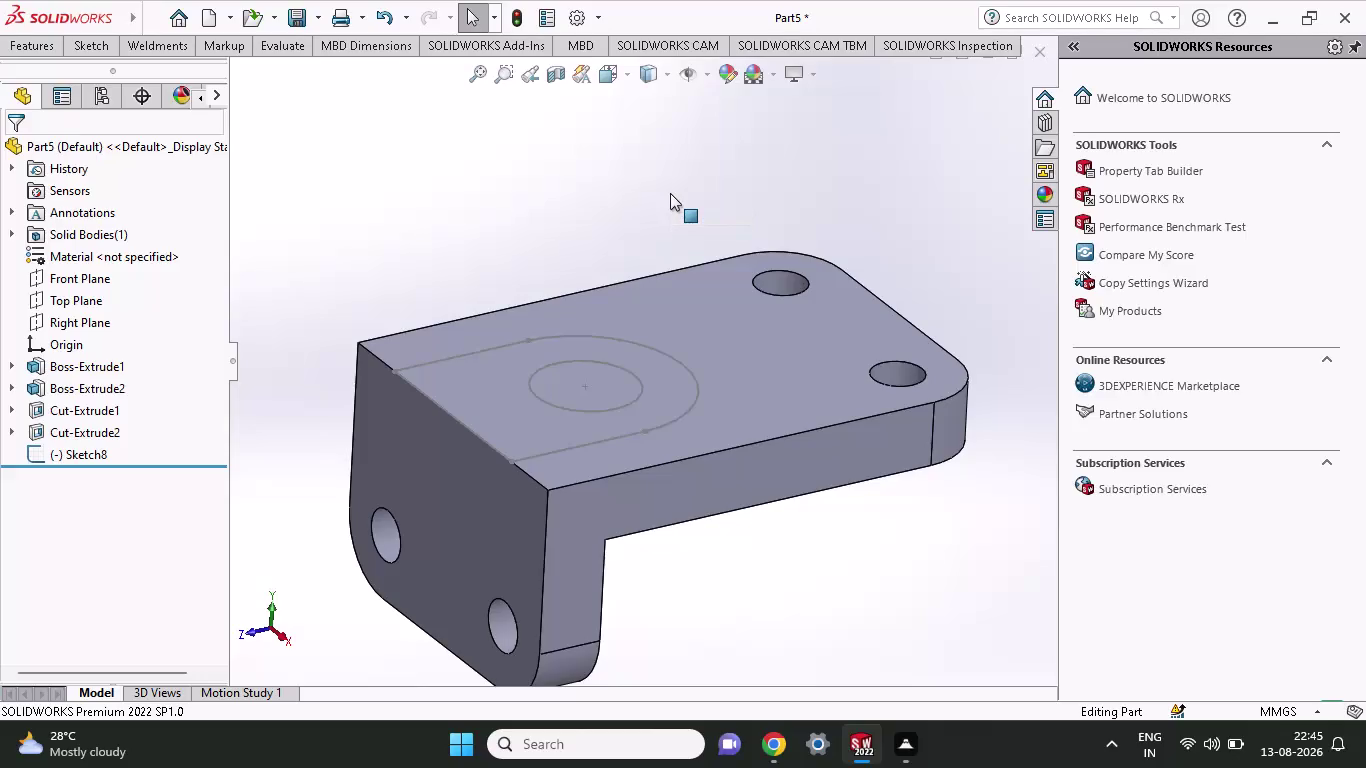
Undo Cut-Extrude3, its 45° dimension, the sloped sketch line and the upright boss extrusion.
key(ctrl+z)
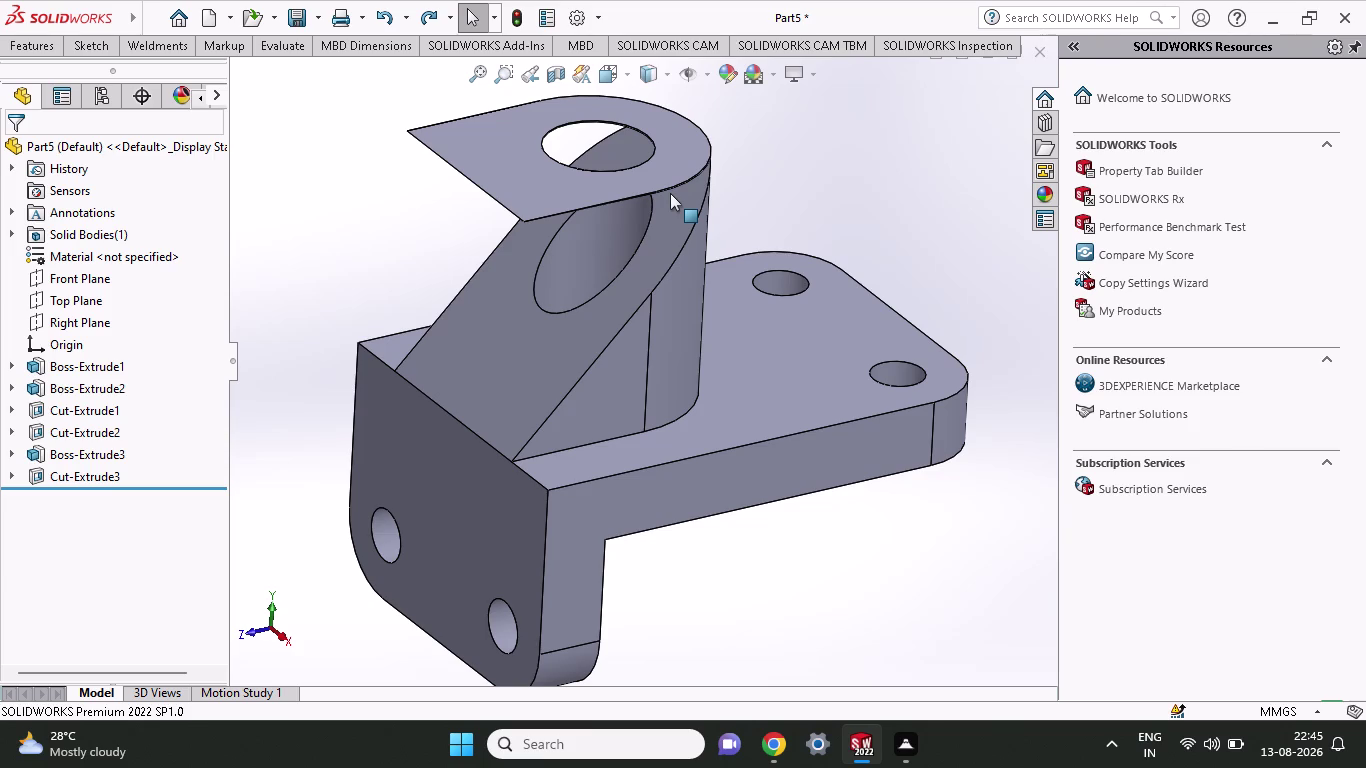
key(ctrl+z)
key(ctrl+z)
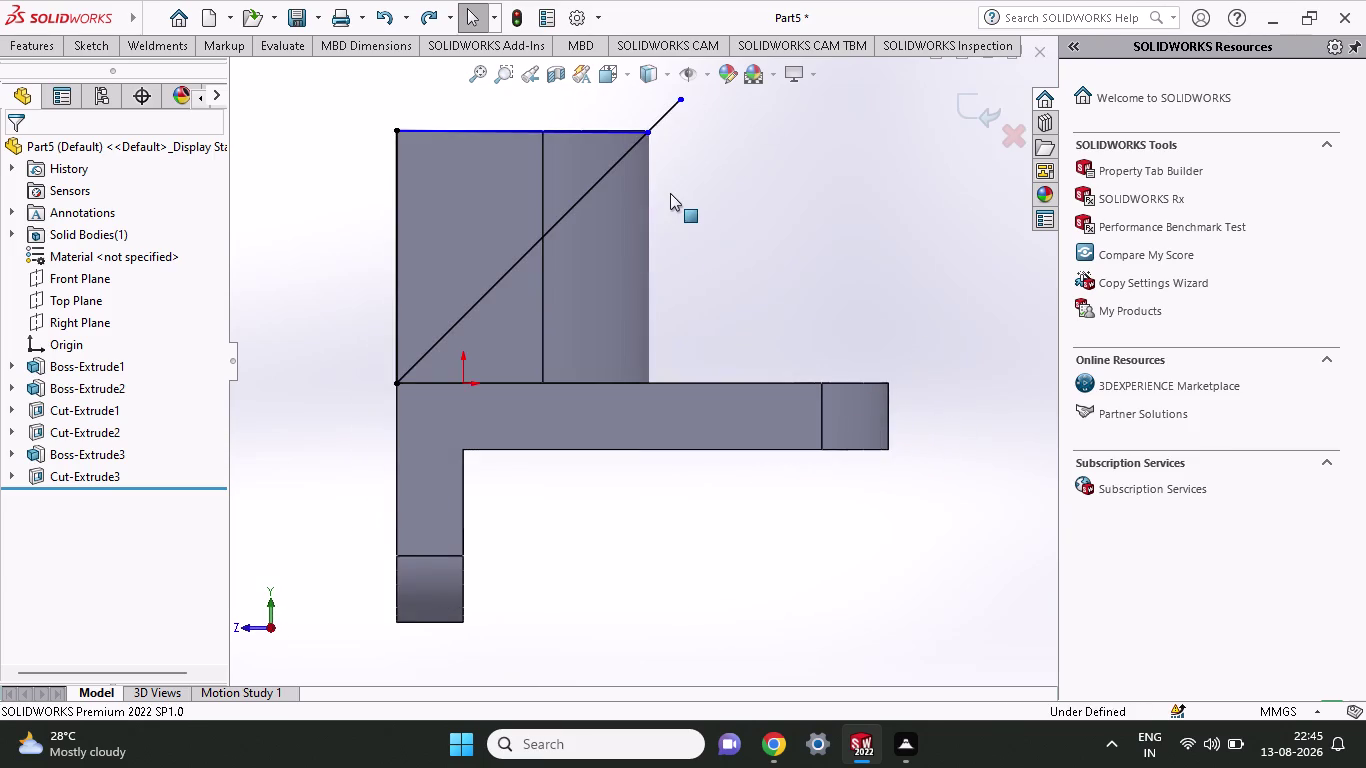
key(ctrl+z)
key(ctrl+z)
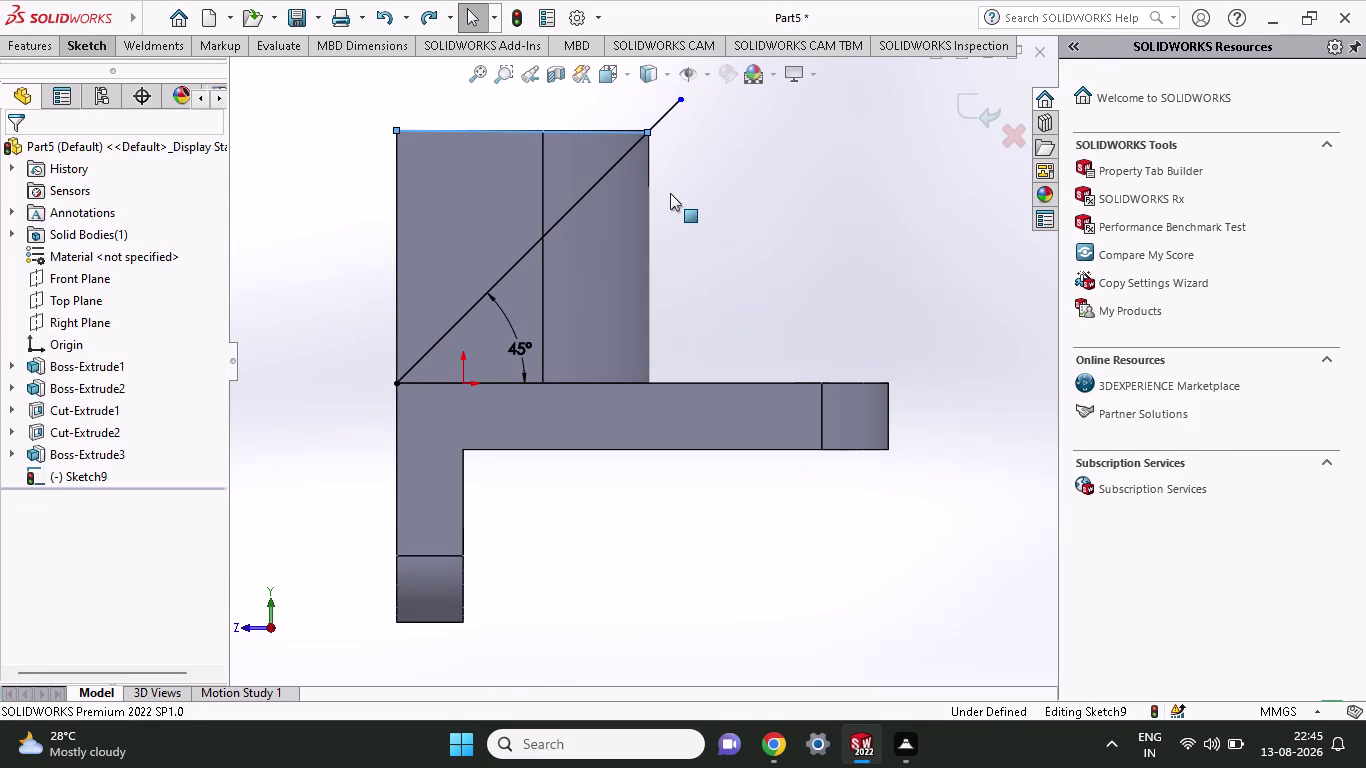
key(ctrl+z)
key(ctrl+z)
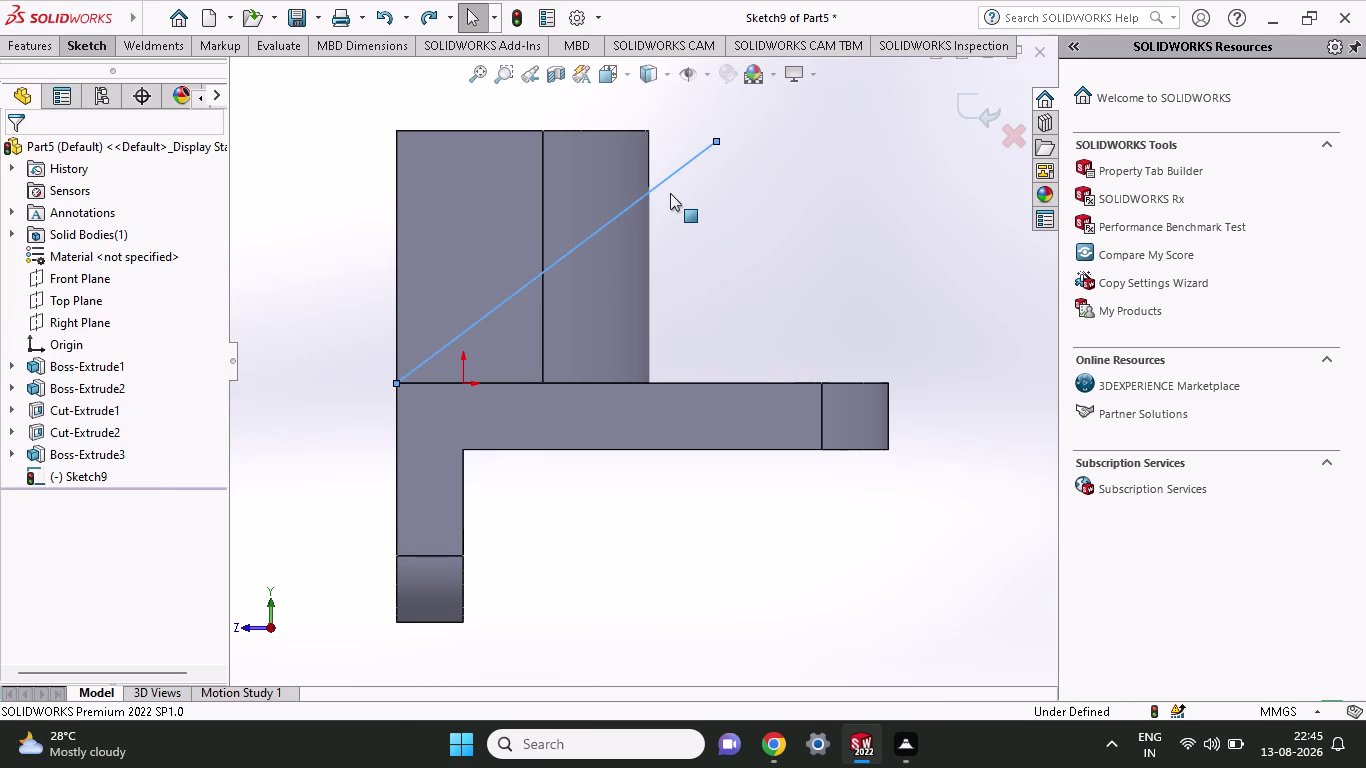
key(ctrl+z)
key(ctrl+z)
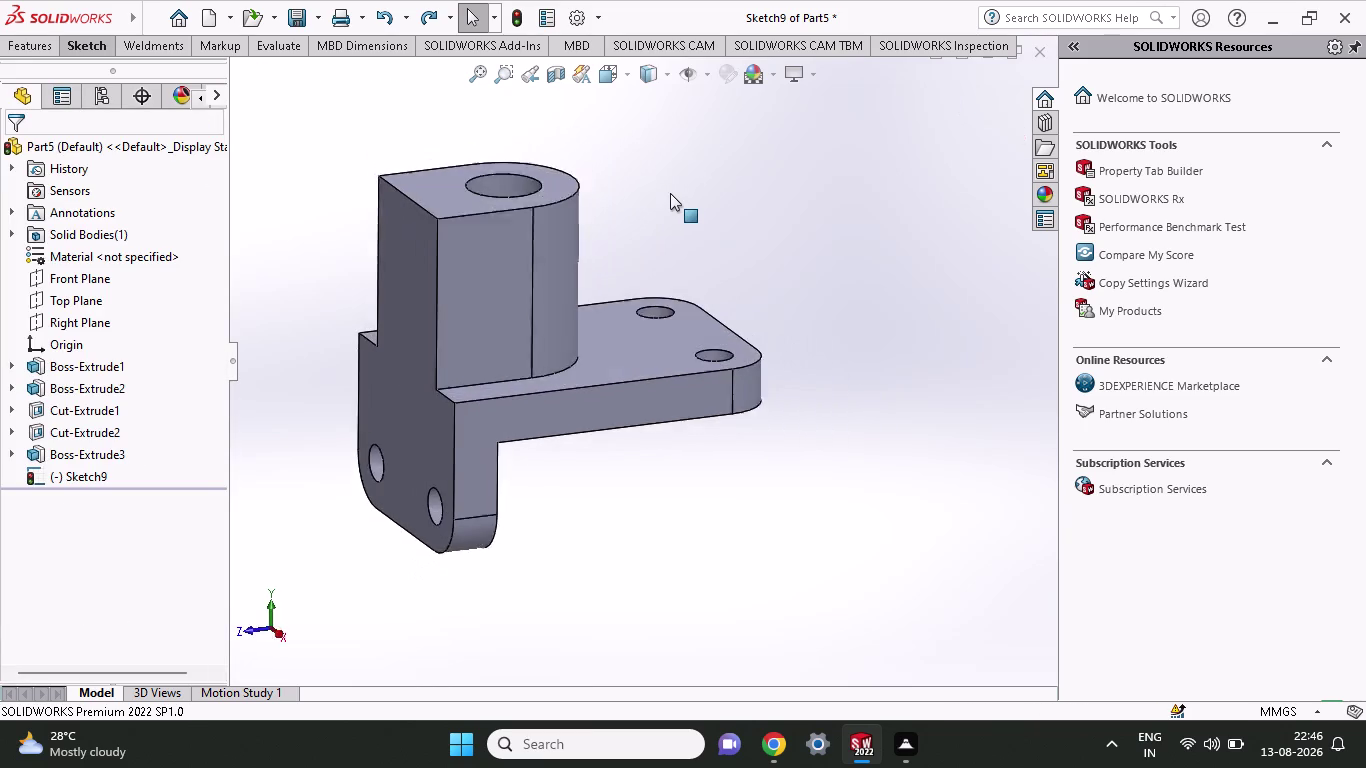
key(ctrl+z)
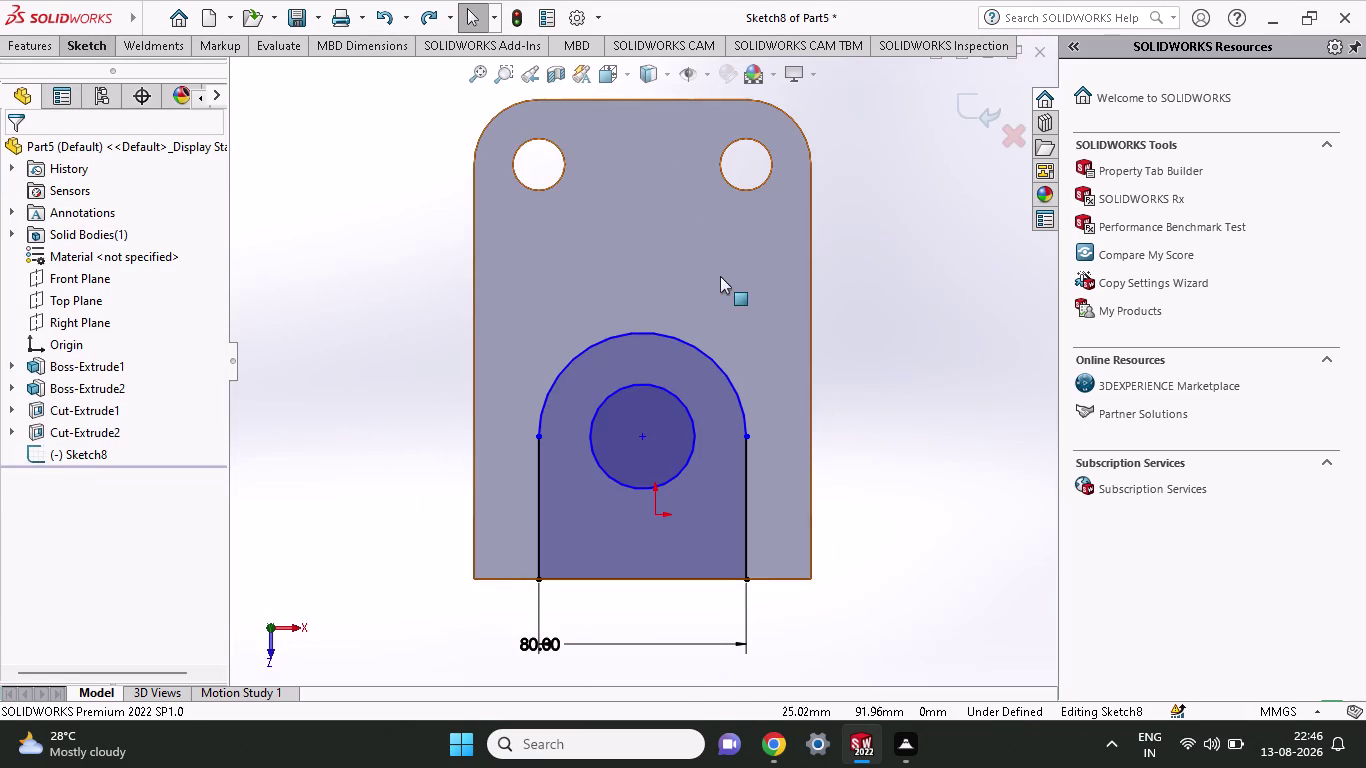
Begin a dimension from the arc endpoint to the hole centre, then cancel it.
click(96, 50)
click(100, 77)
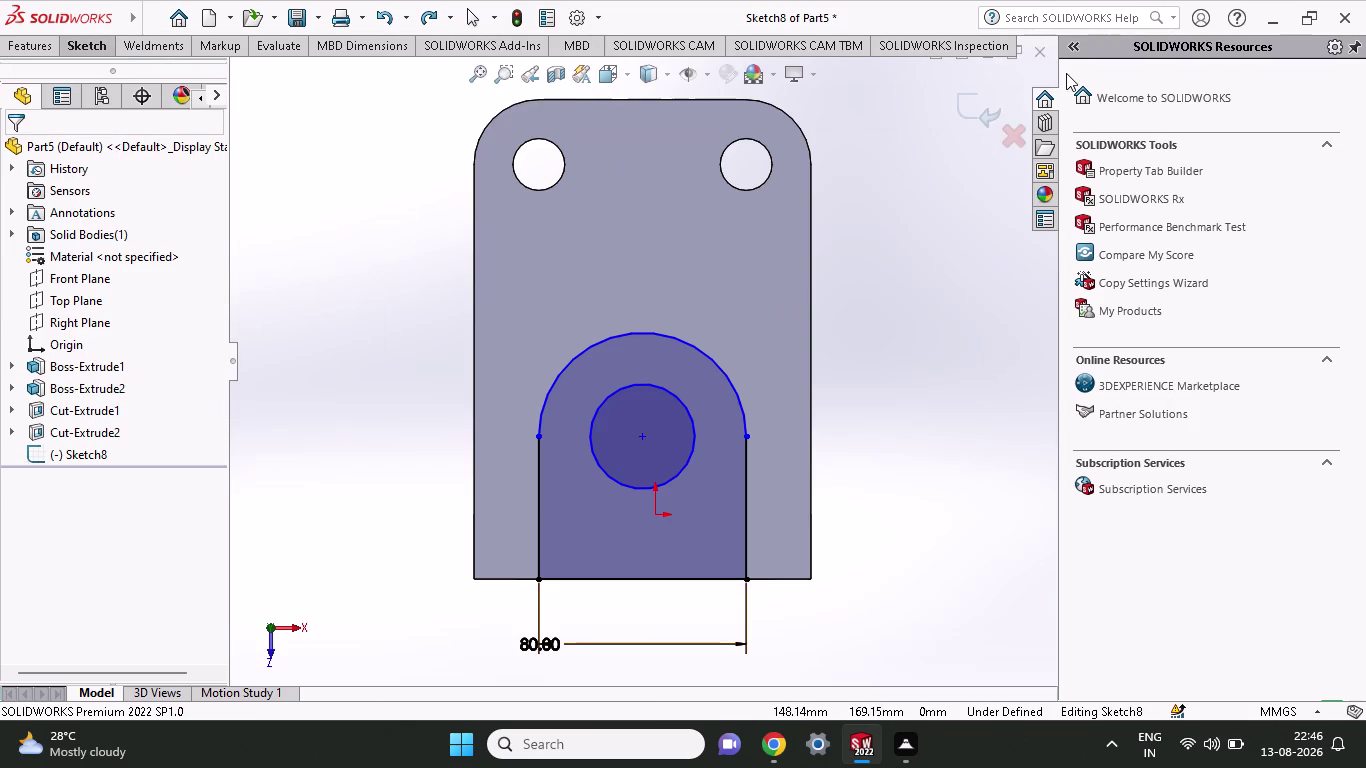
click(743, 575)
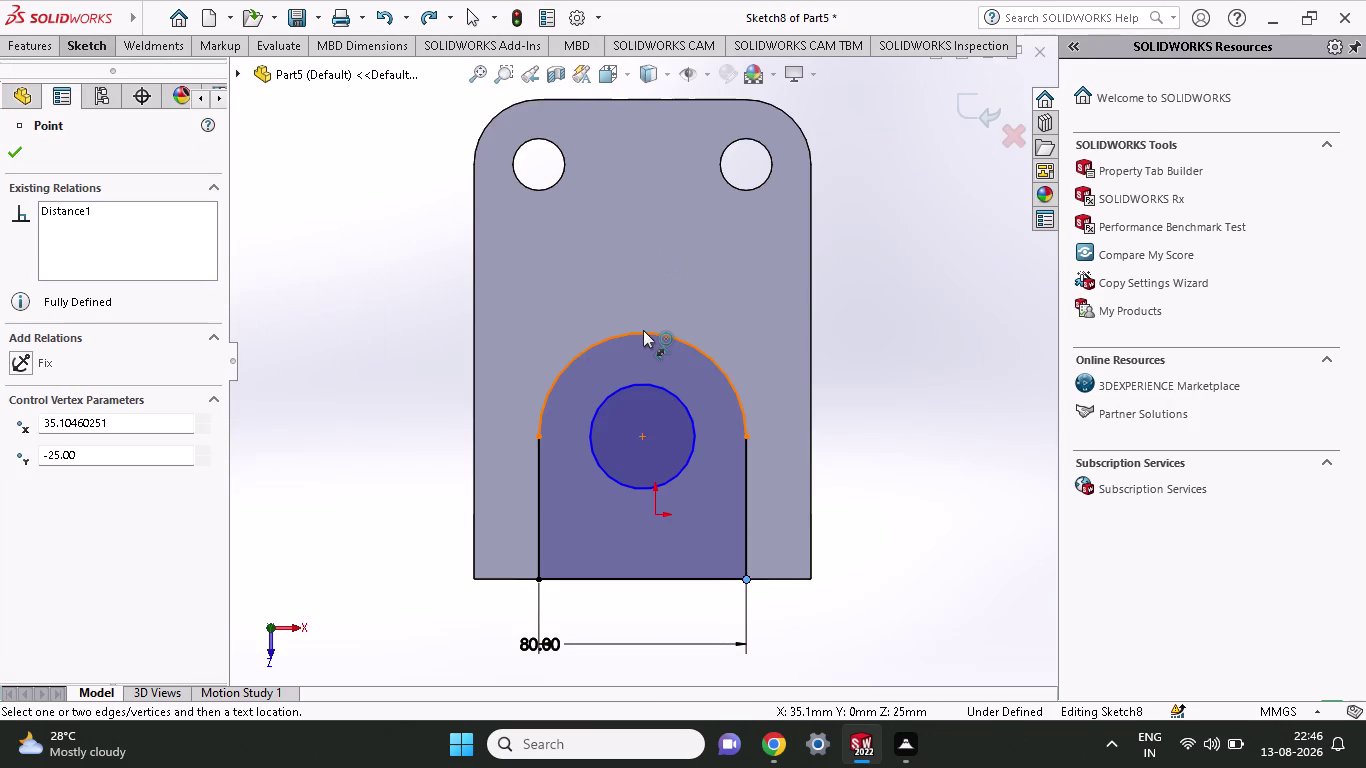
click(636, 328)
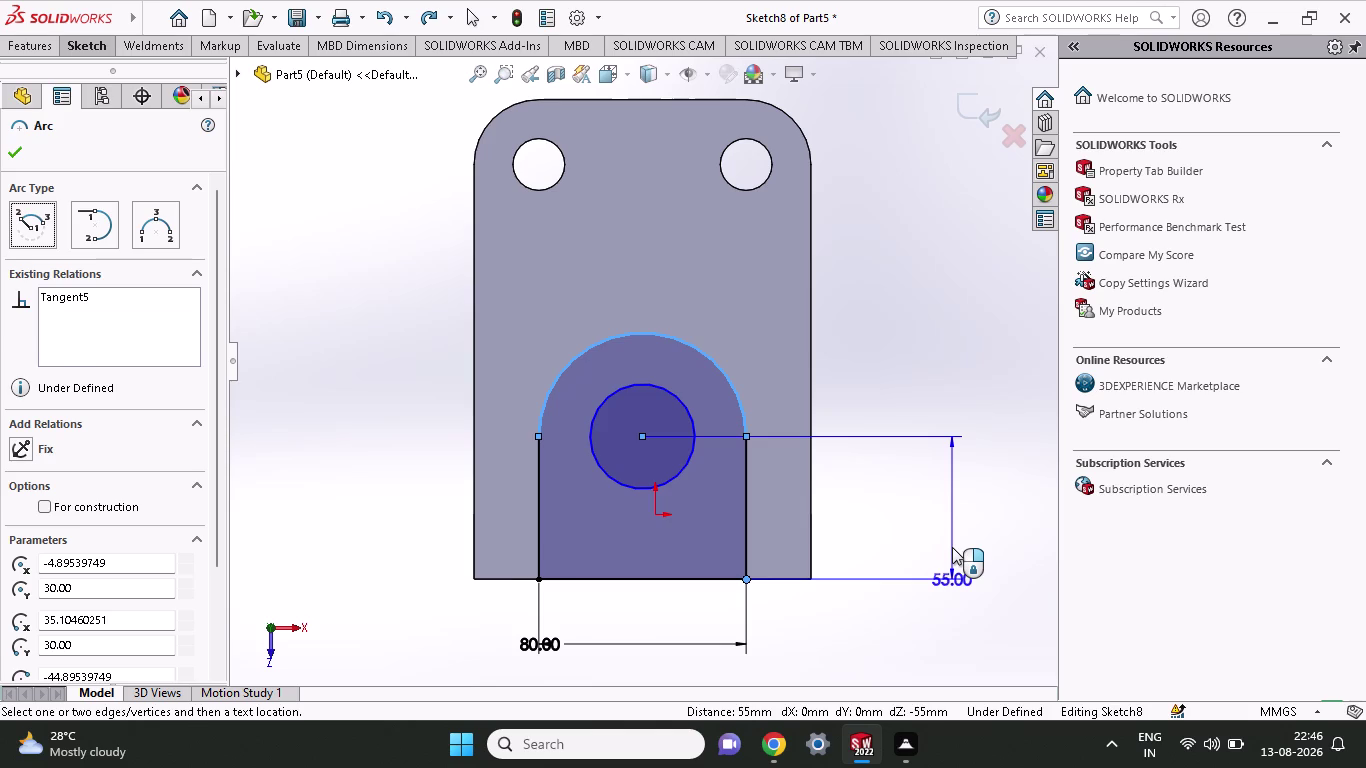
key(Escape)
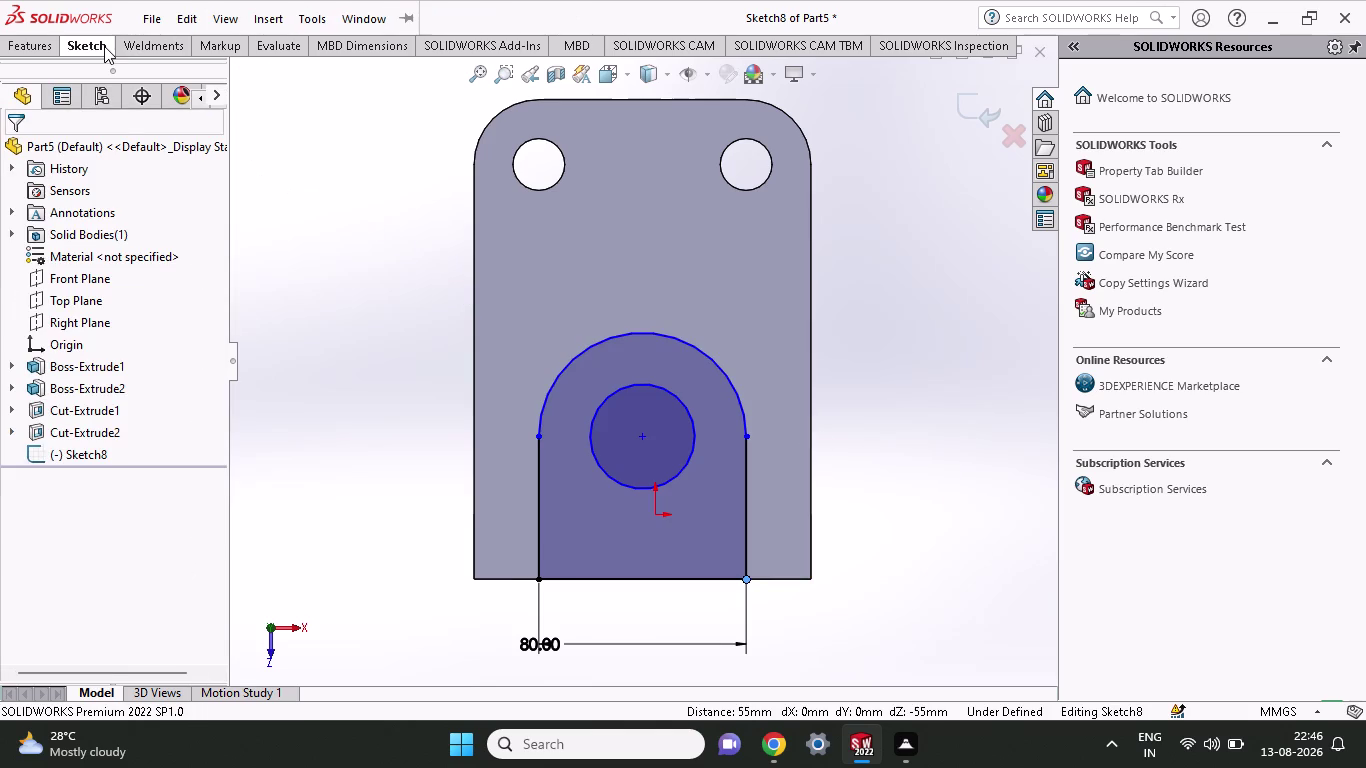
Dimension from the hole centre down to the bottom-right corner, placing the 55 mm height.
click(104, 46)
click(89, 76)
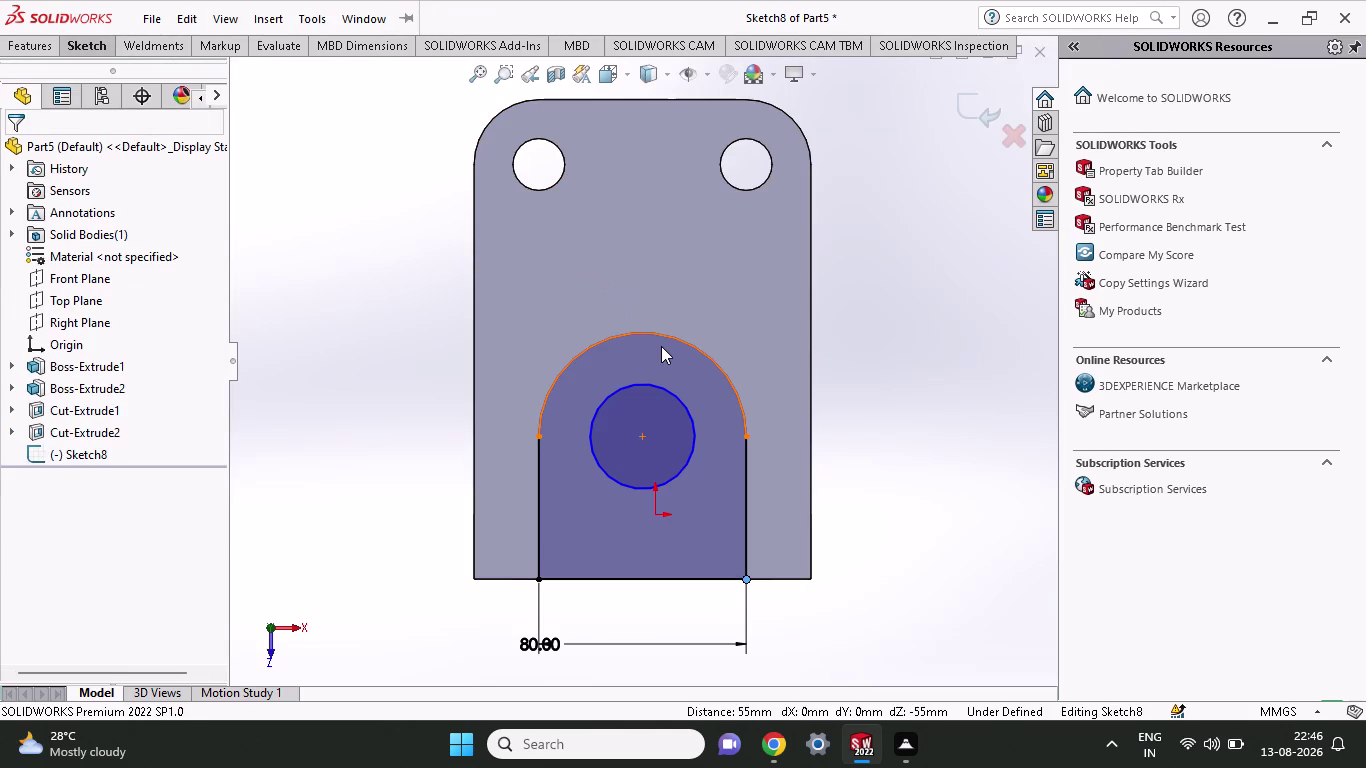
click(81, 52)
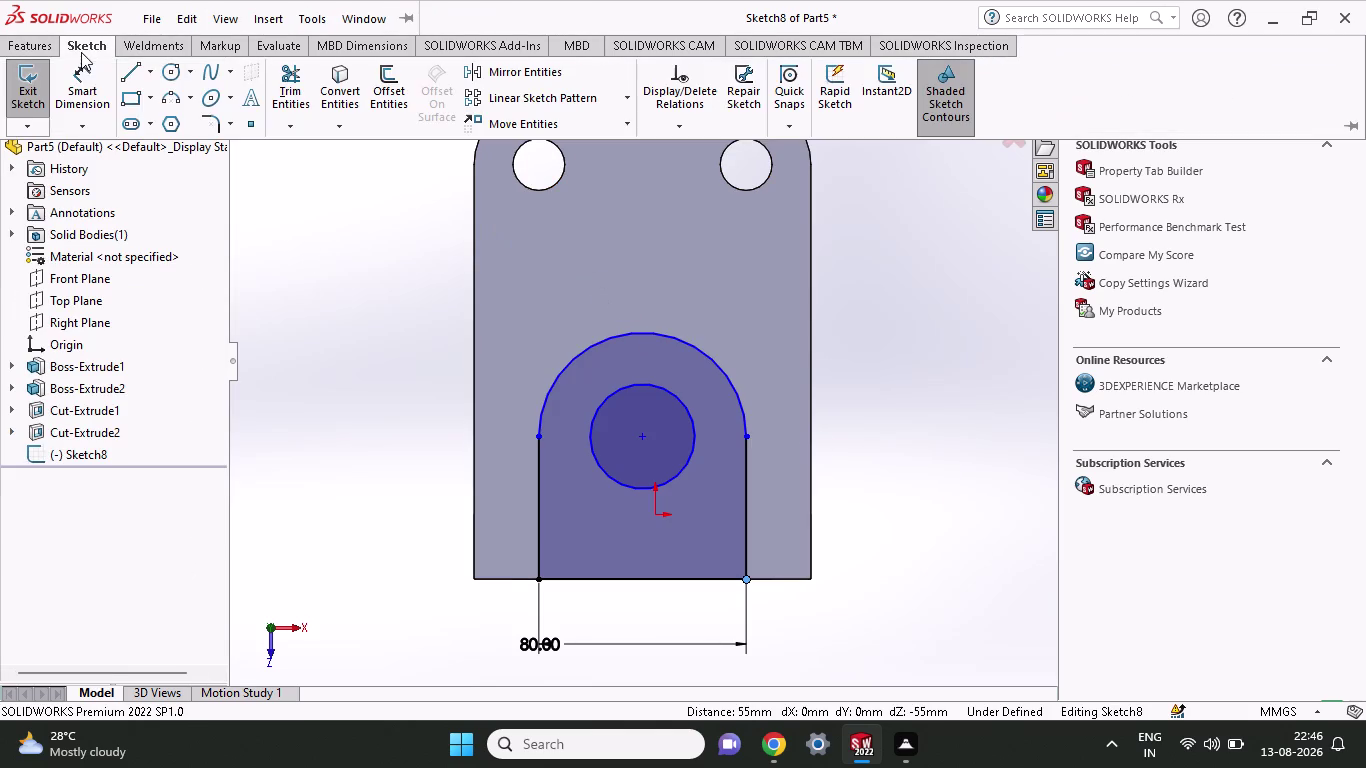
click(82, 76)
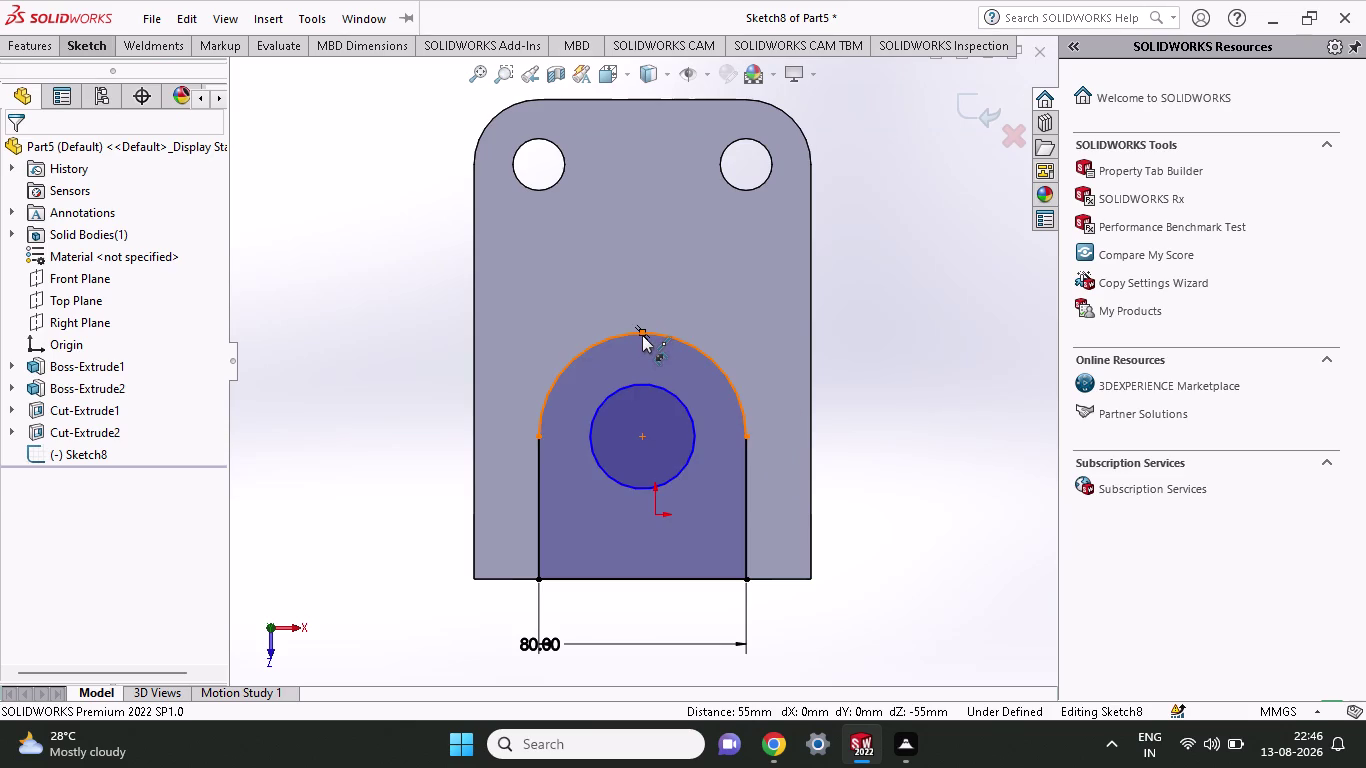
click(642, 328)
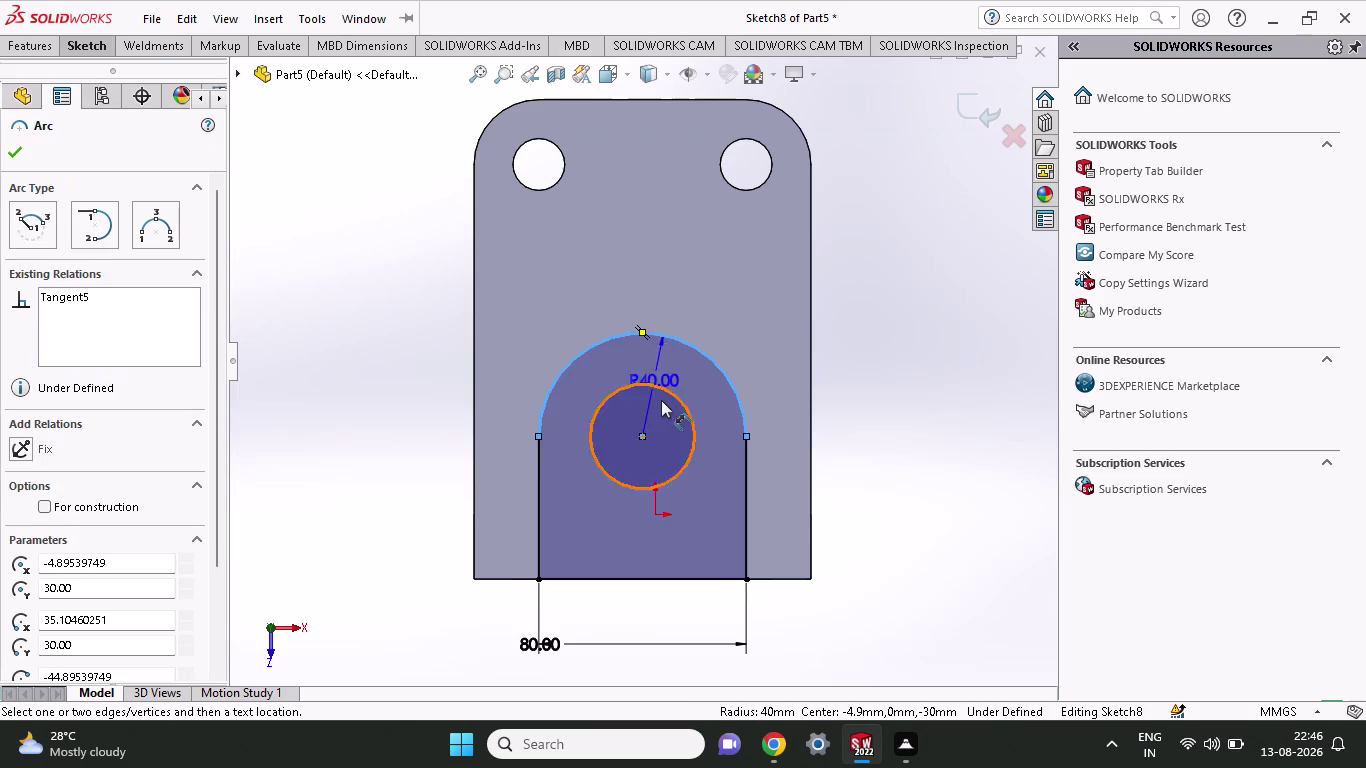
click(745, 575)
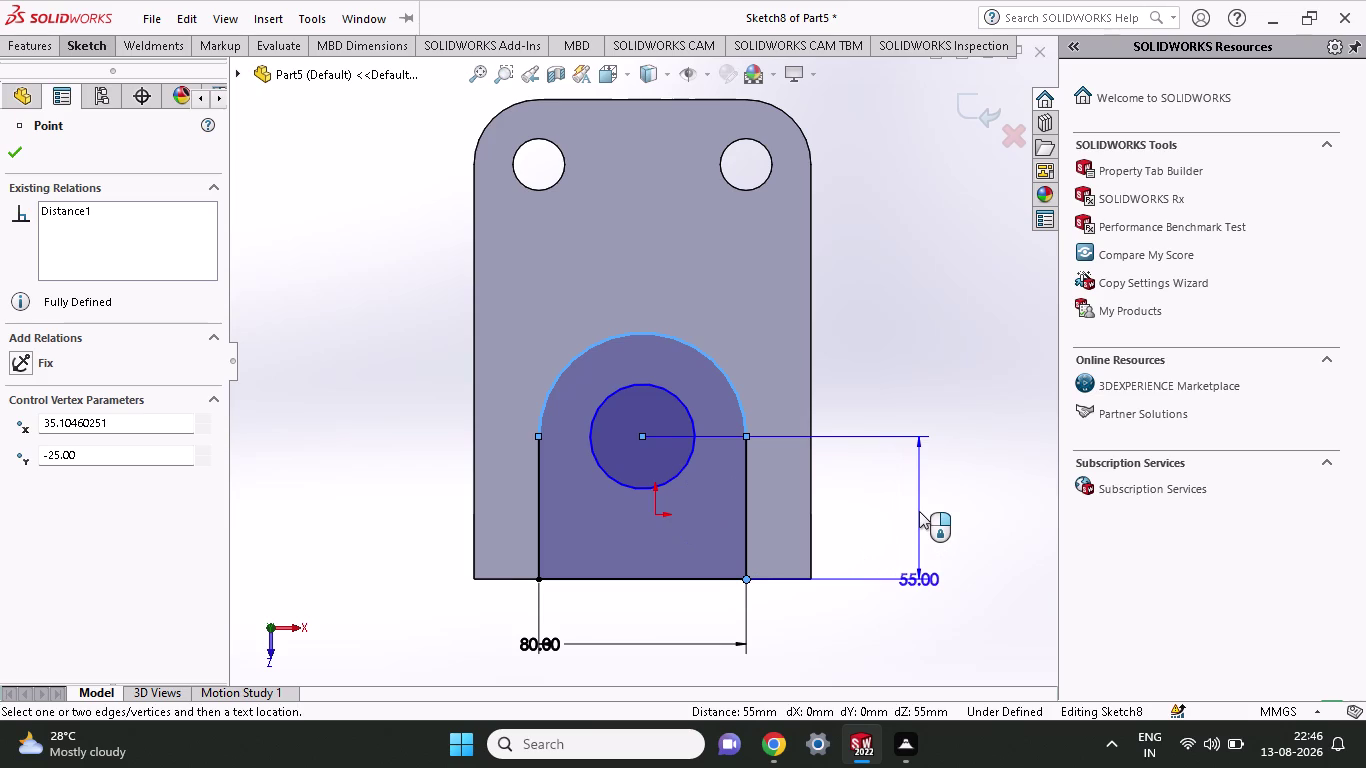
click(919, 511)
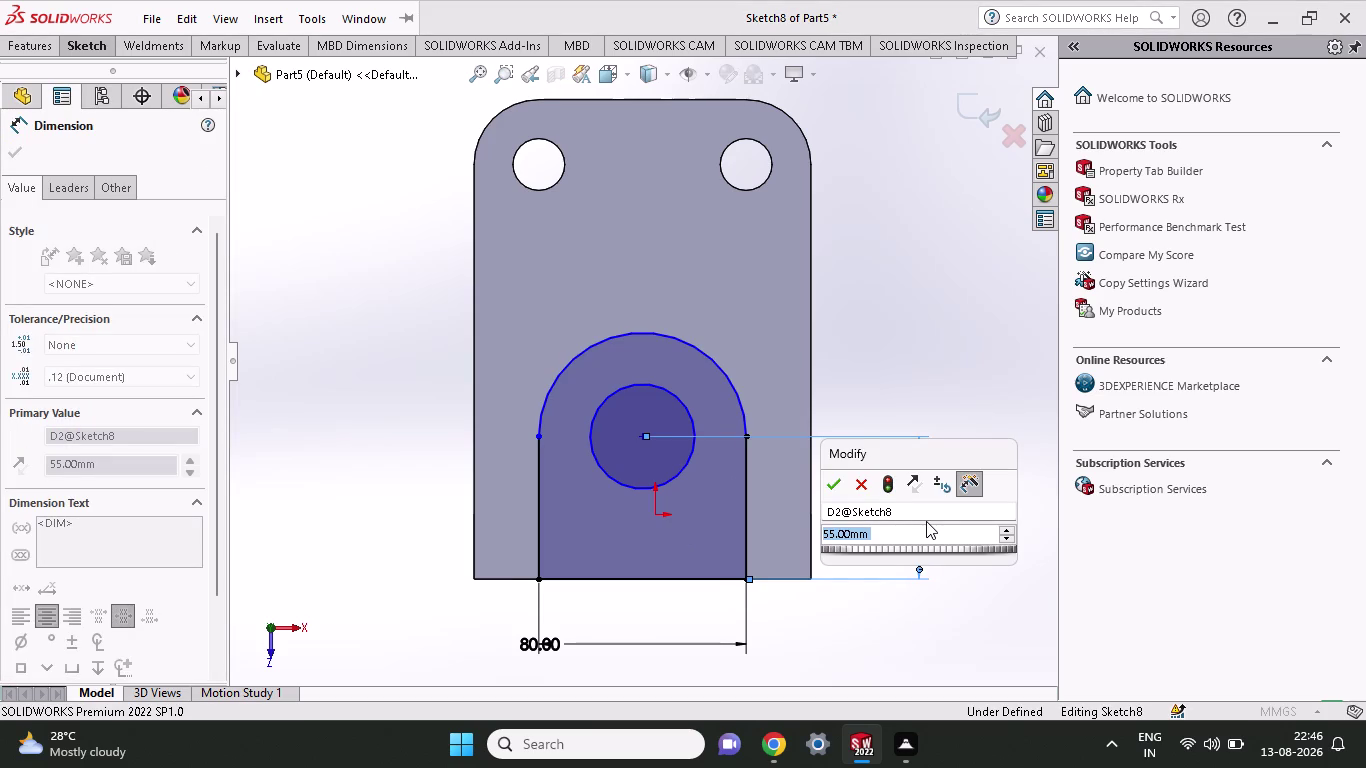
Enter a 25 mm height, then reopen that dimension for editing.
text(25)
key(Return)
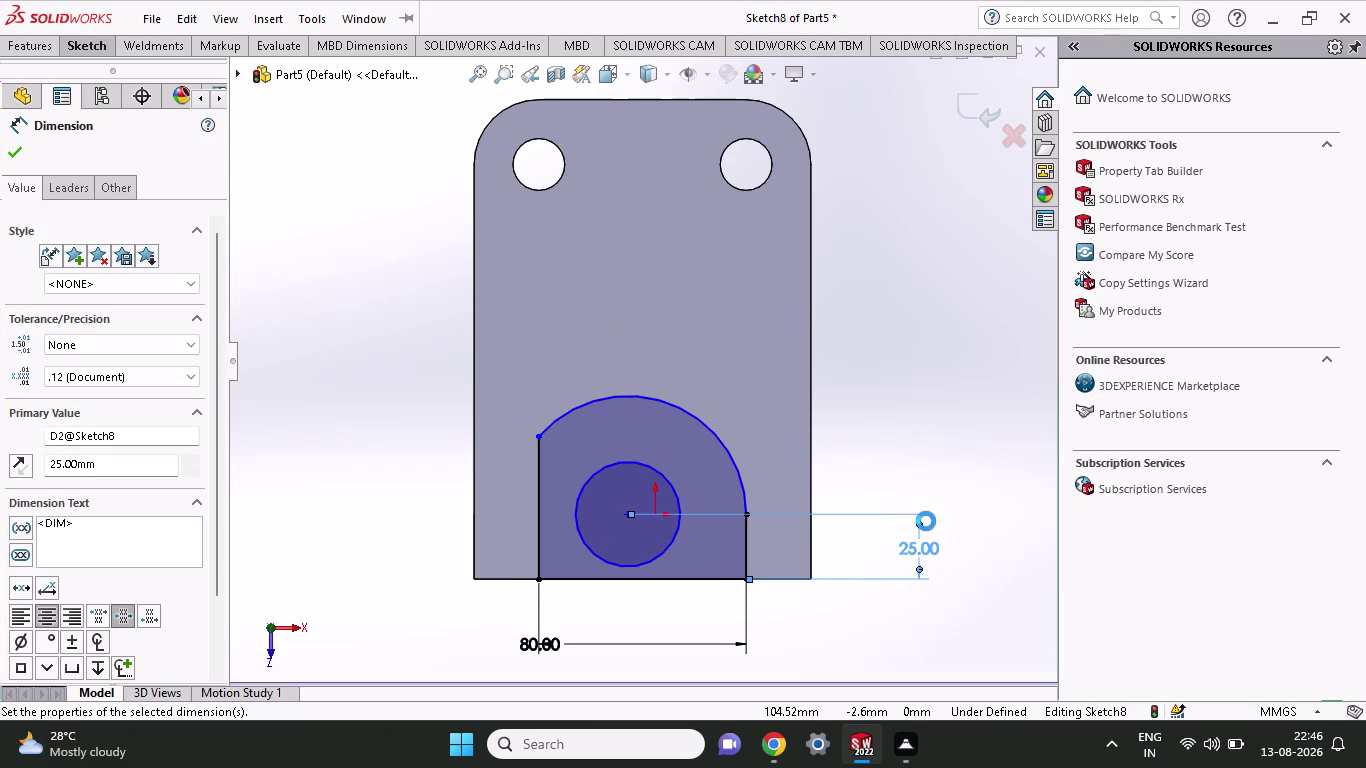
double_click(934, 548)
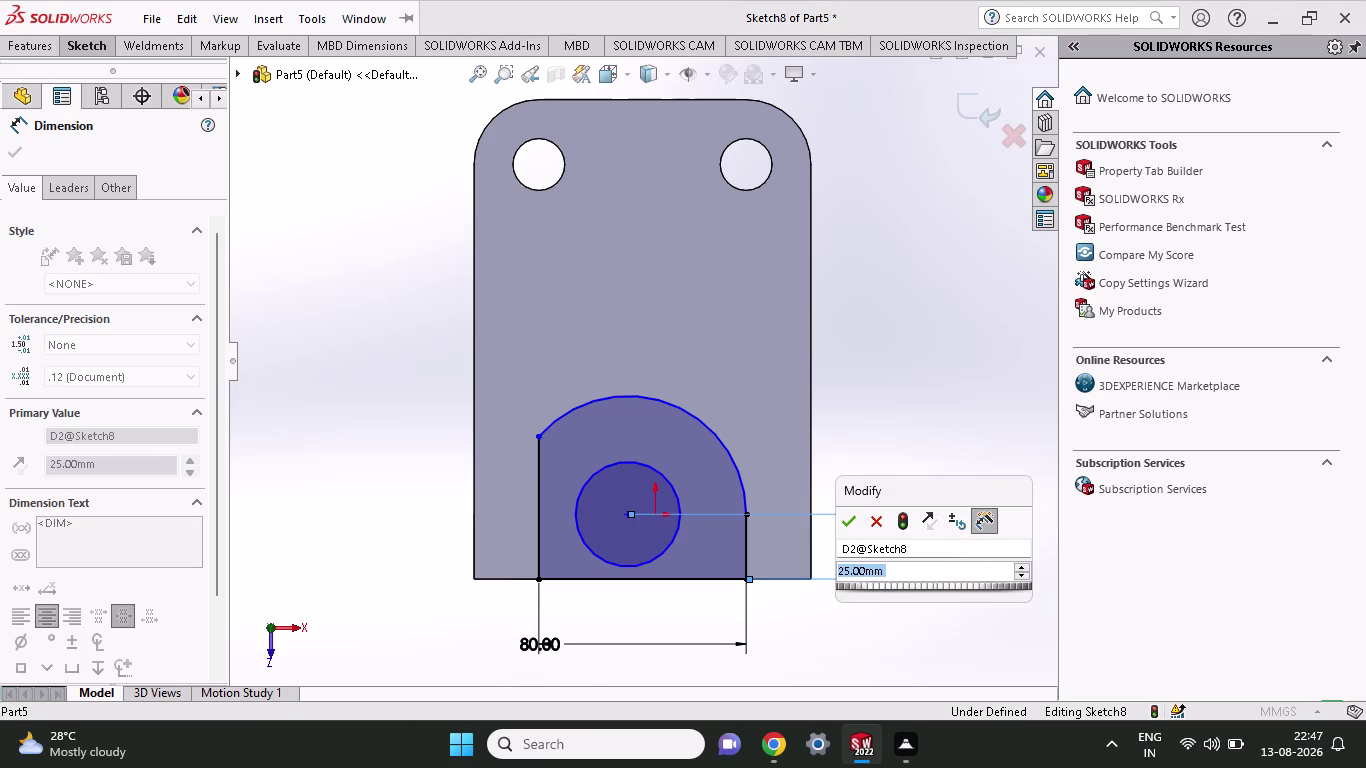
click(934, 571)
Change the height value to the expression 25+35+15, giving 75 mm.
key(BackSpace)
key(BackSpace)
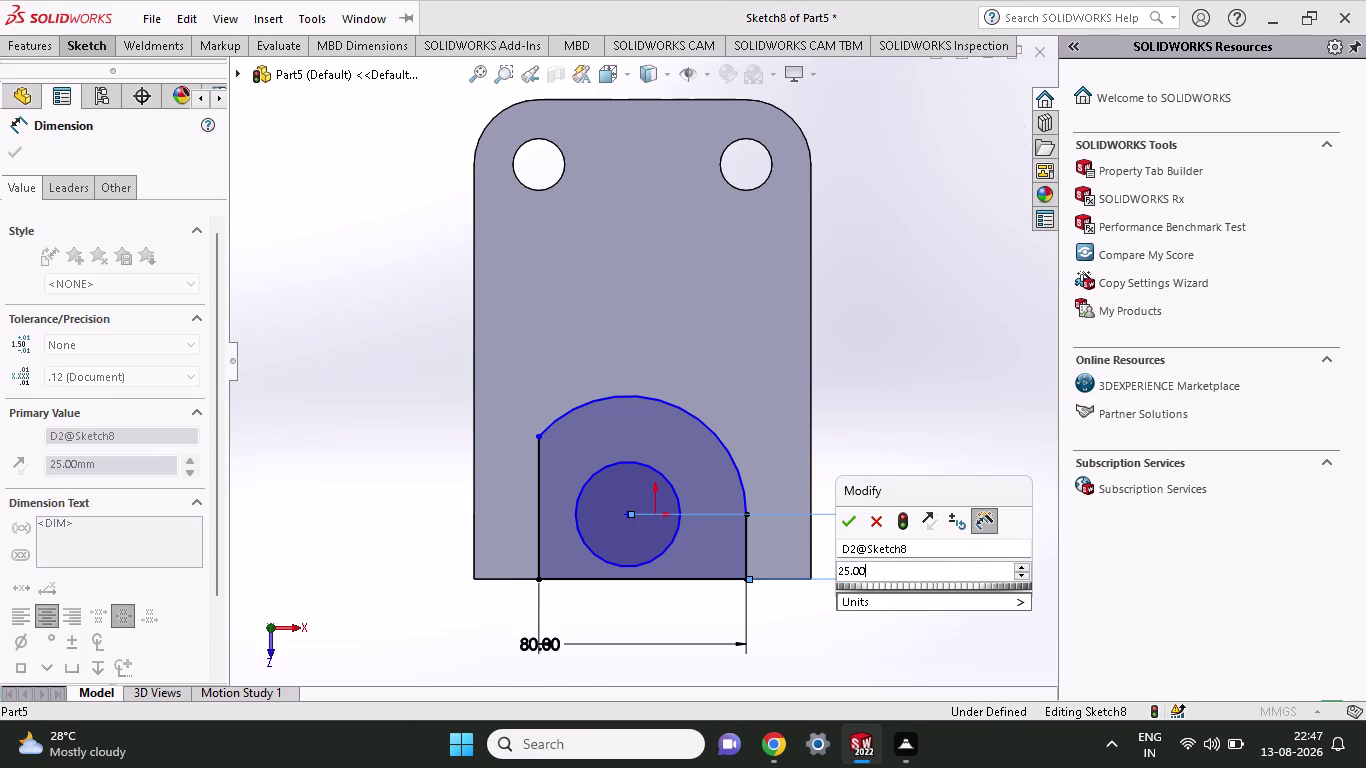
key(BackSpace)
key(BackSpace)
key(BackSpace)
key(plus)
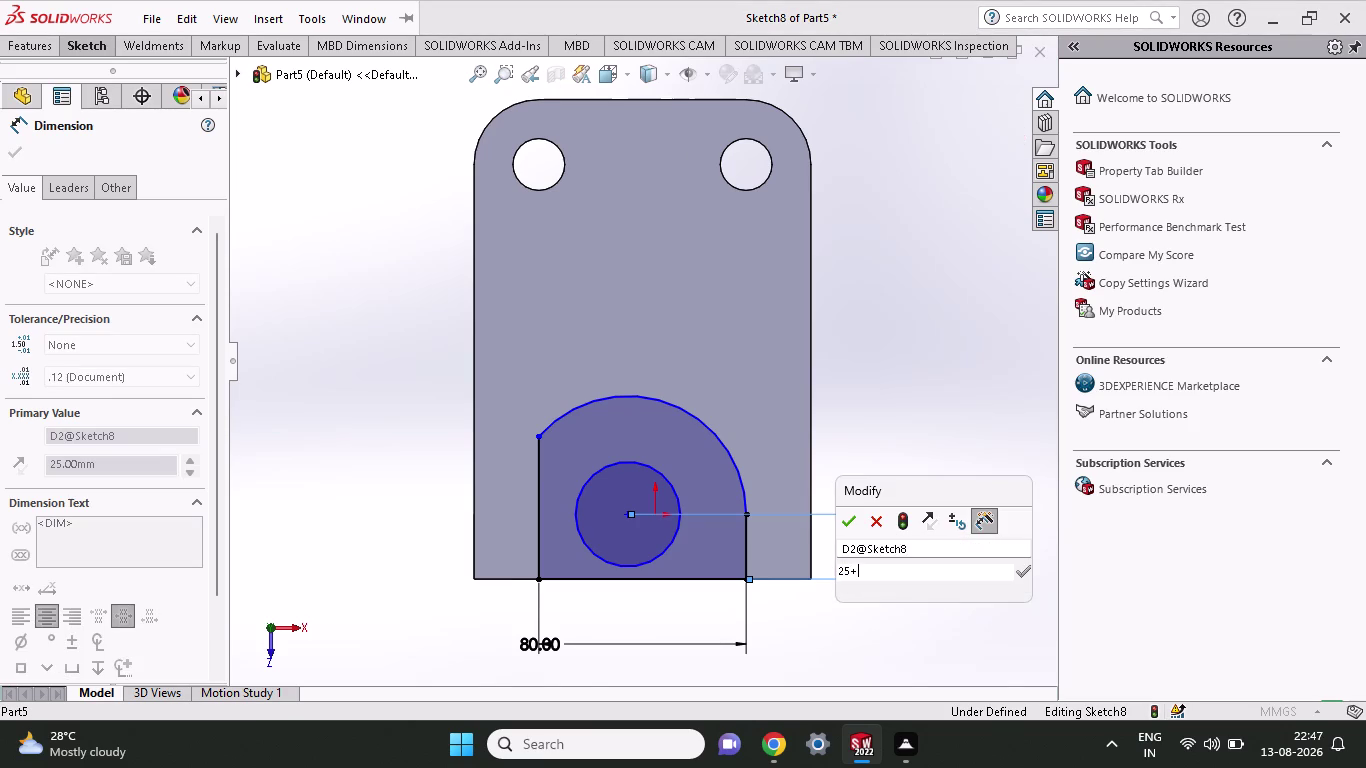
text(35)
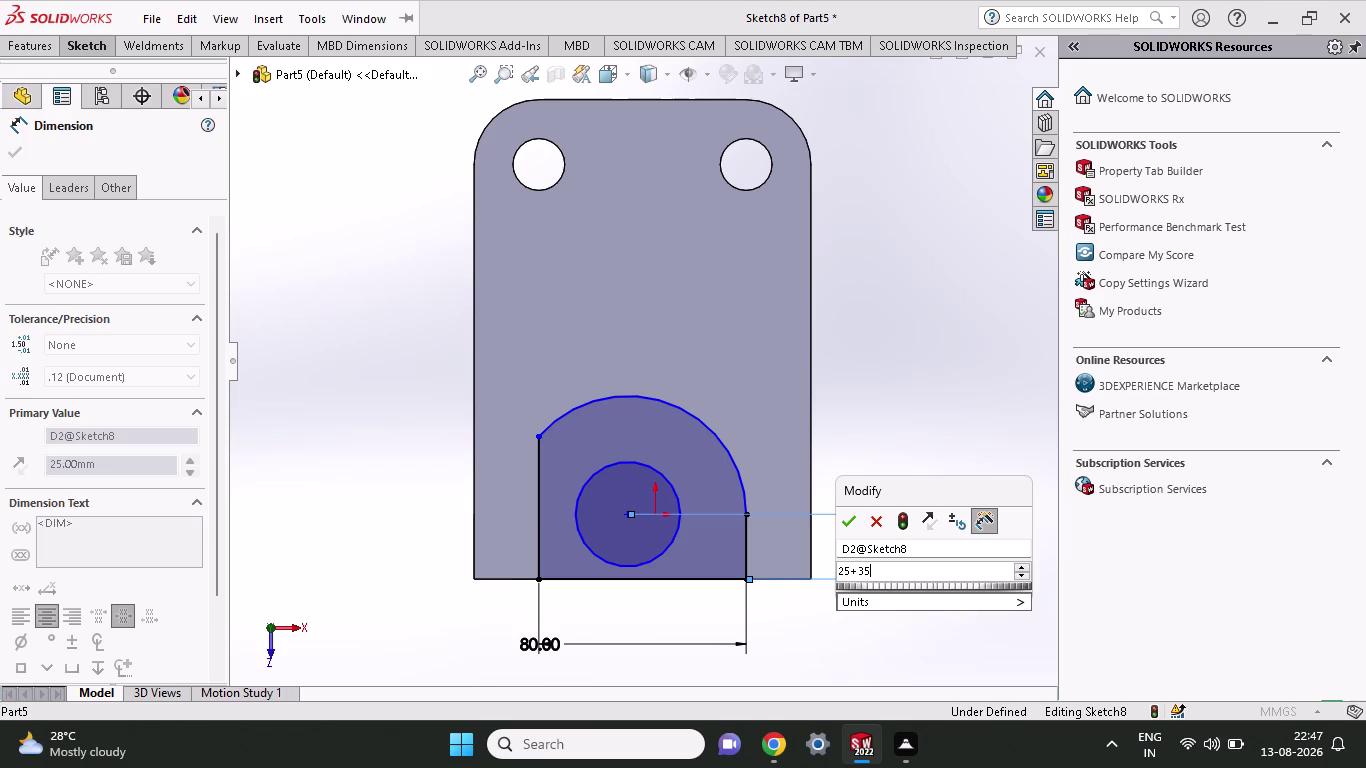
key(plus)
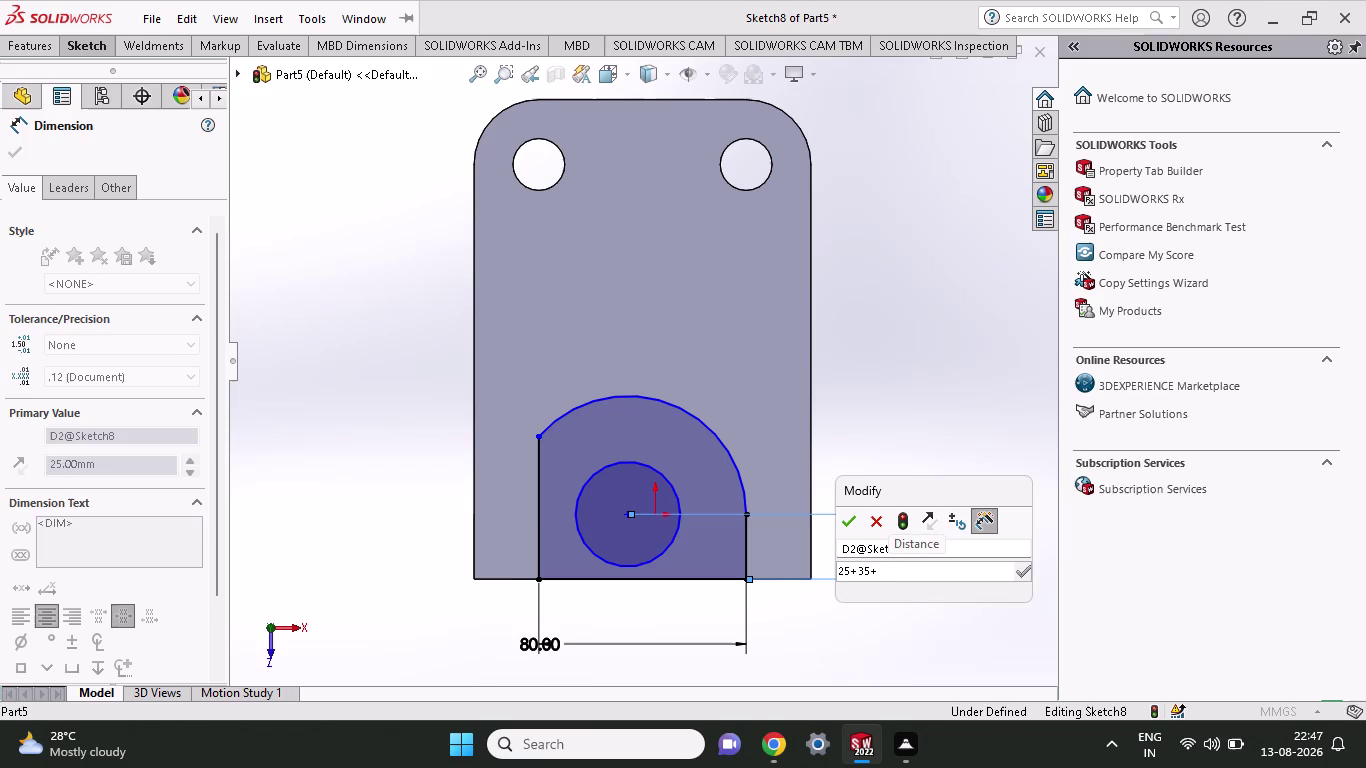
text(15)
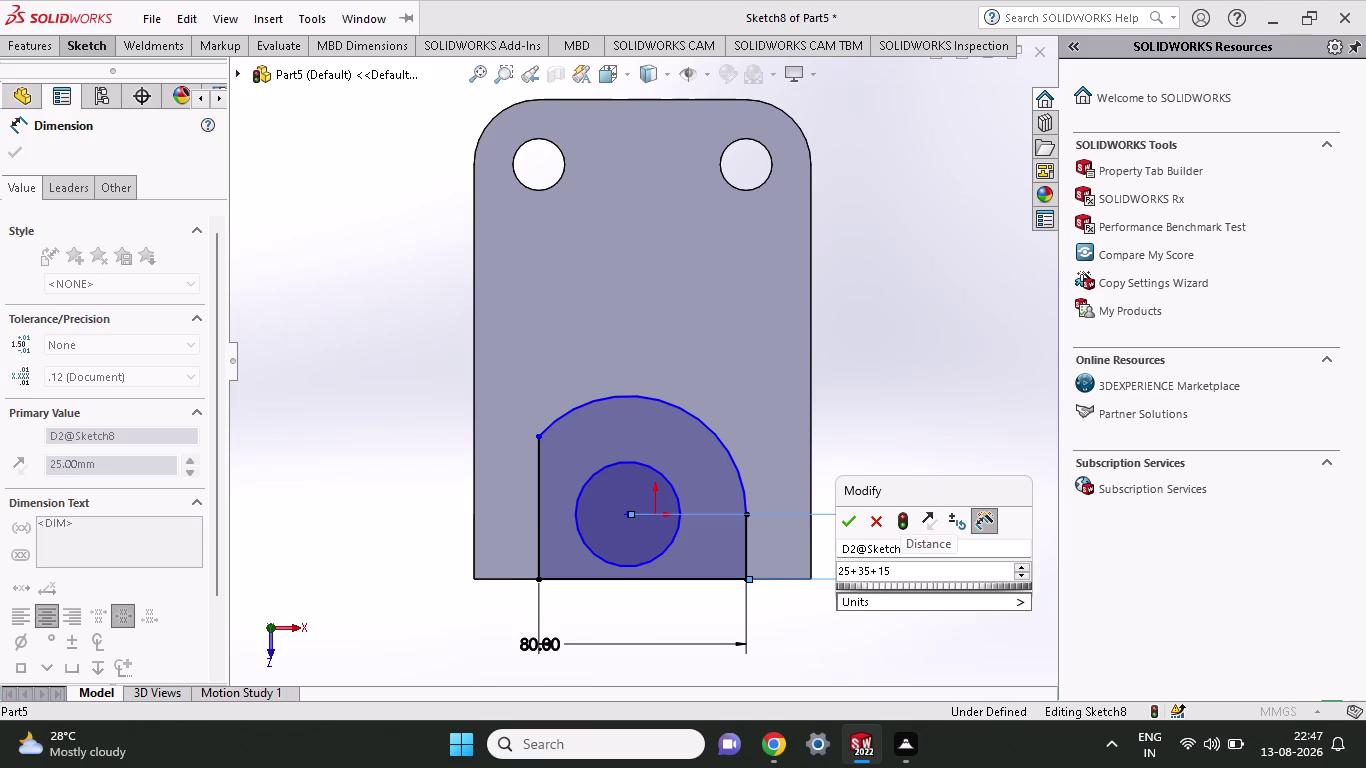
click(850, 524)
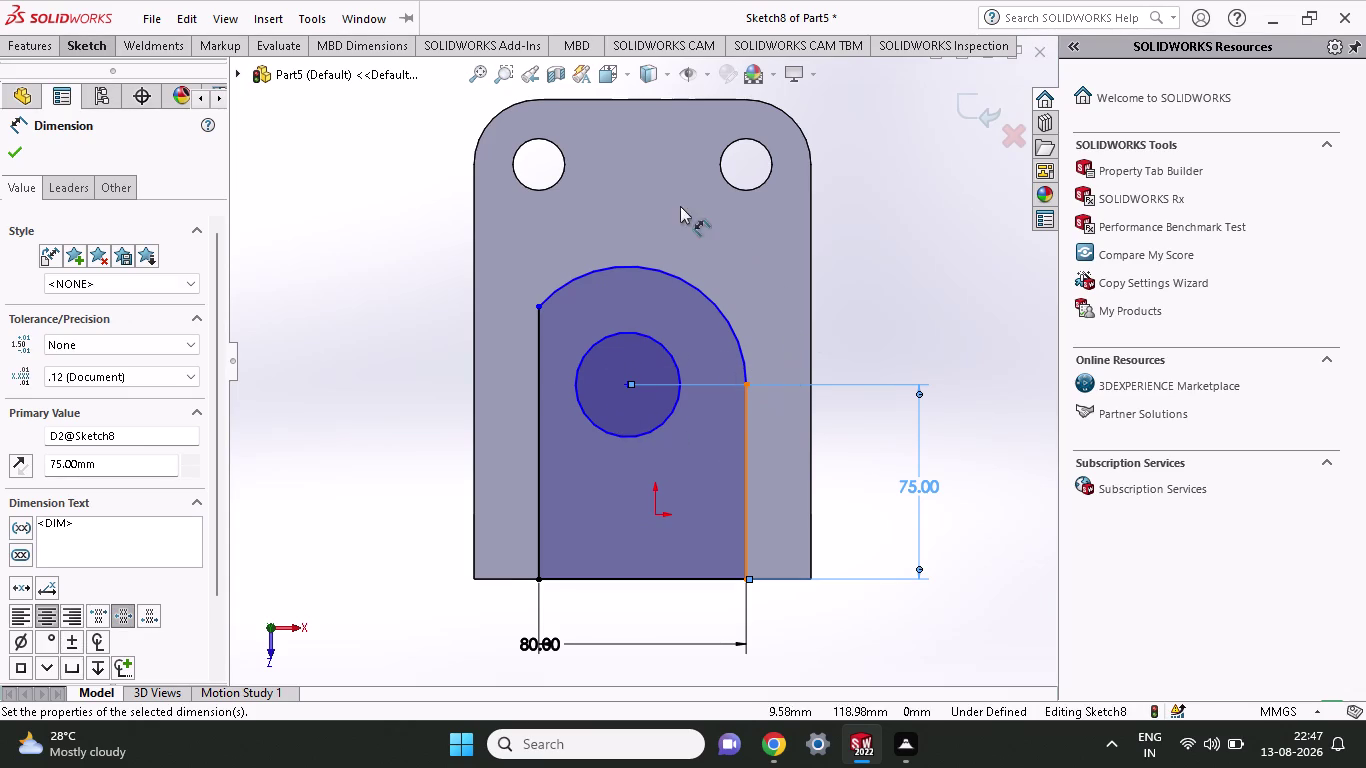
click(540, 403)
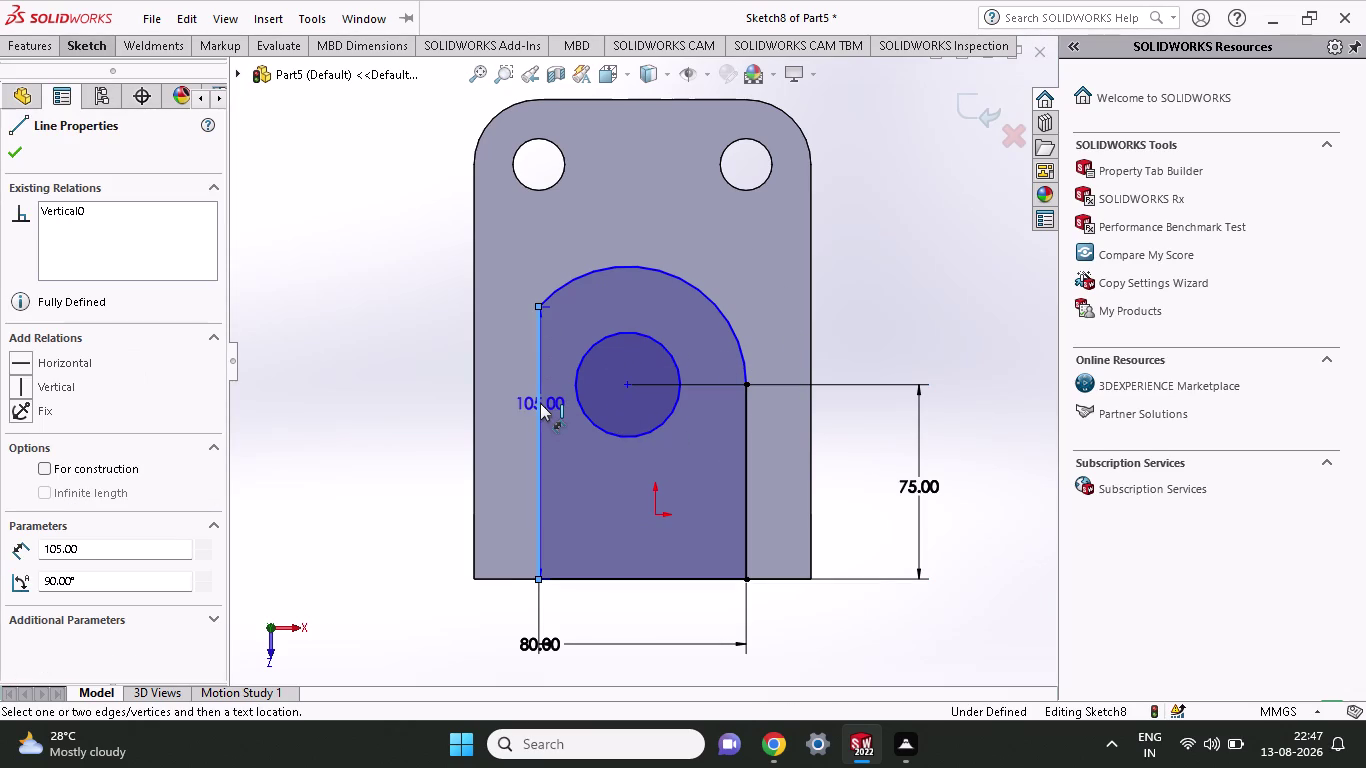
Delete the left vertical line and the arc along with its dimensions.
key(Delete)
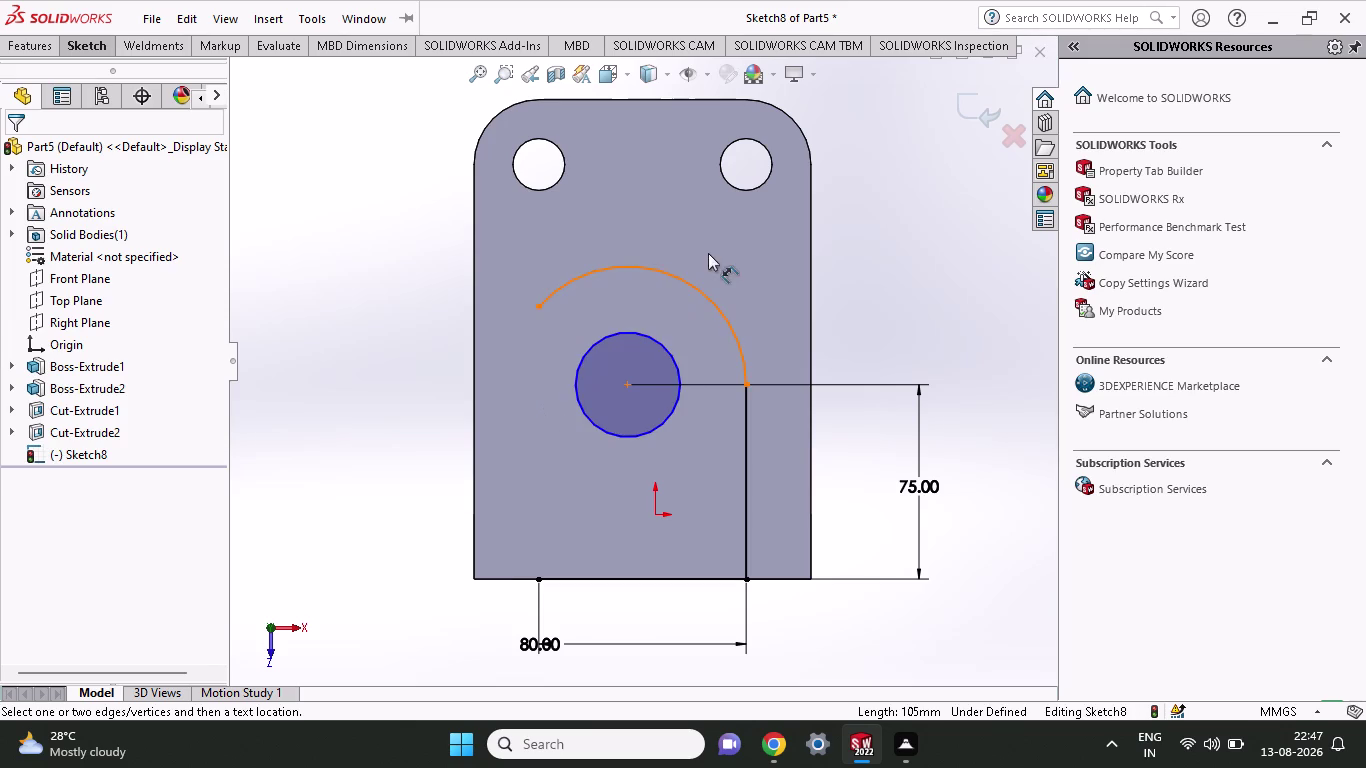
click(705, 288)
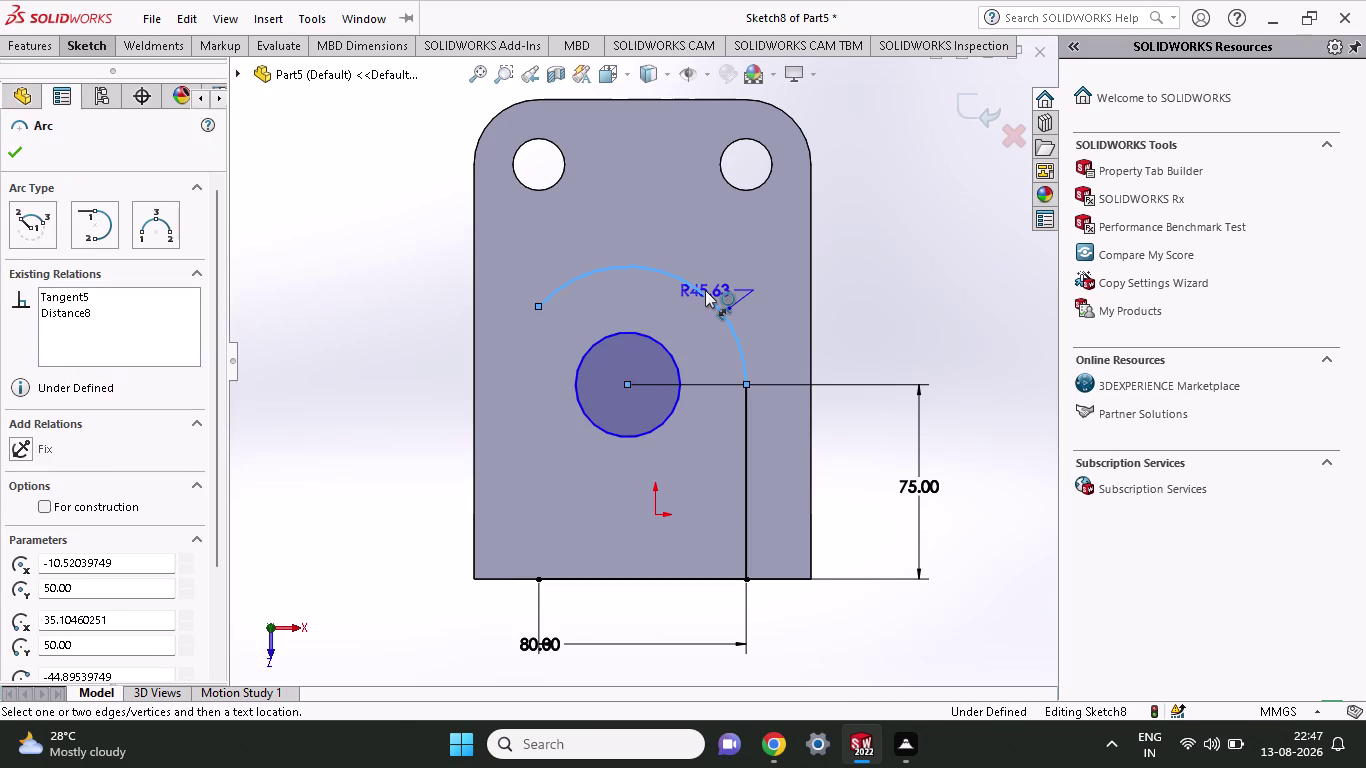
key(Delete)
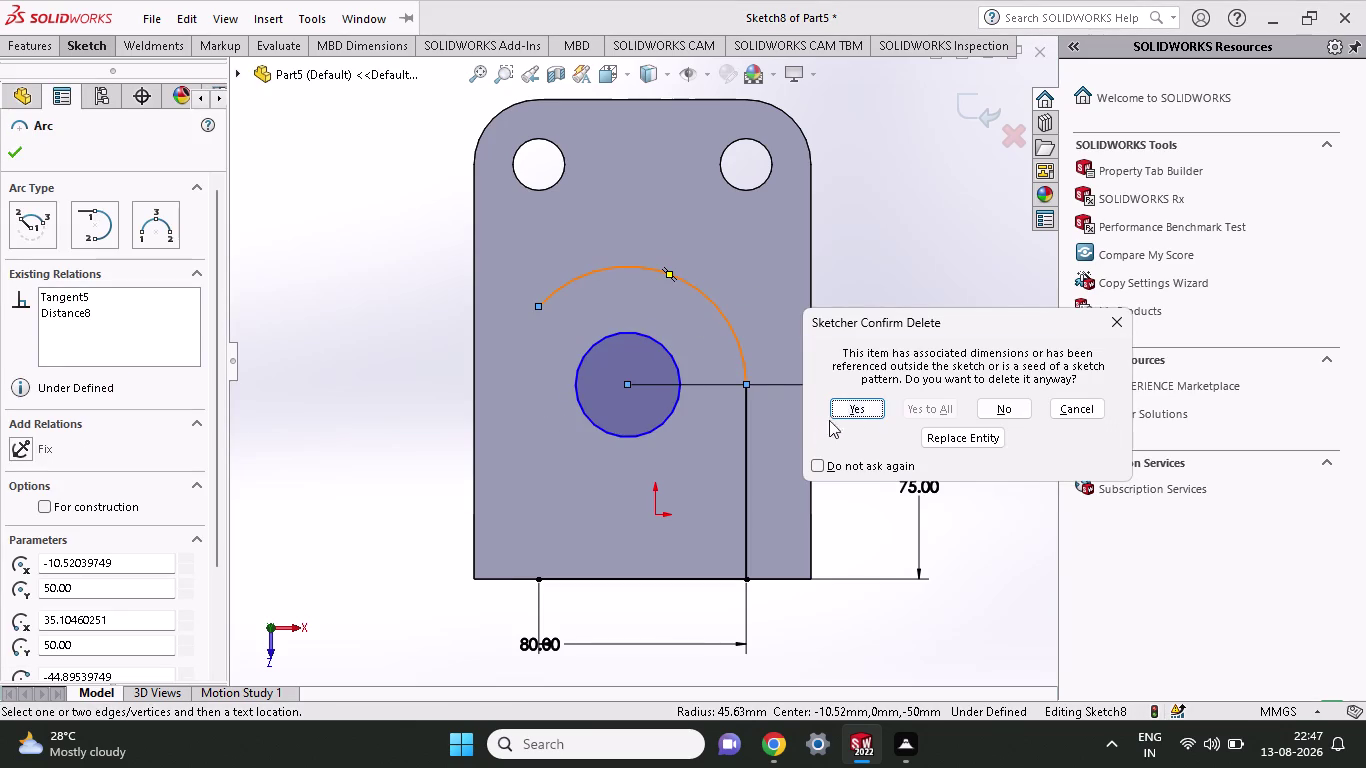
click(869, 411)
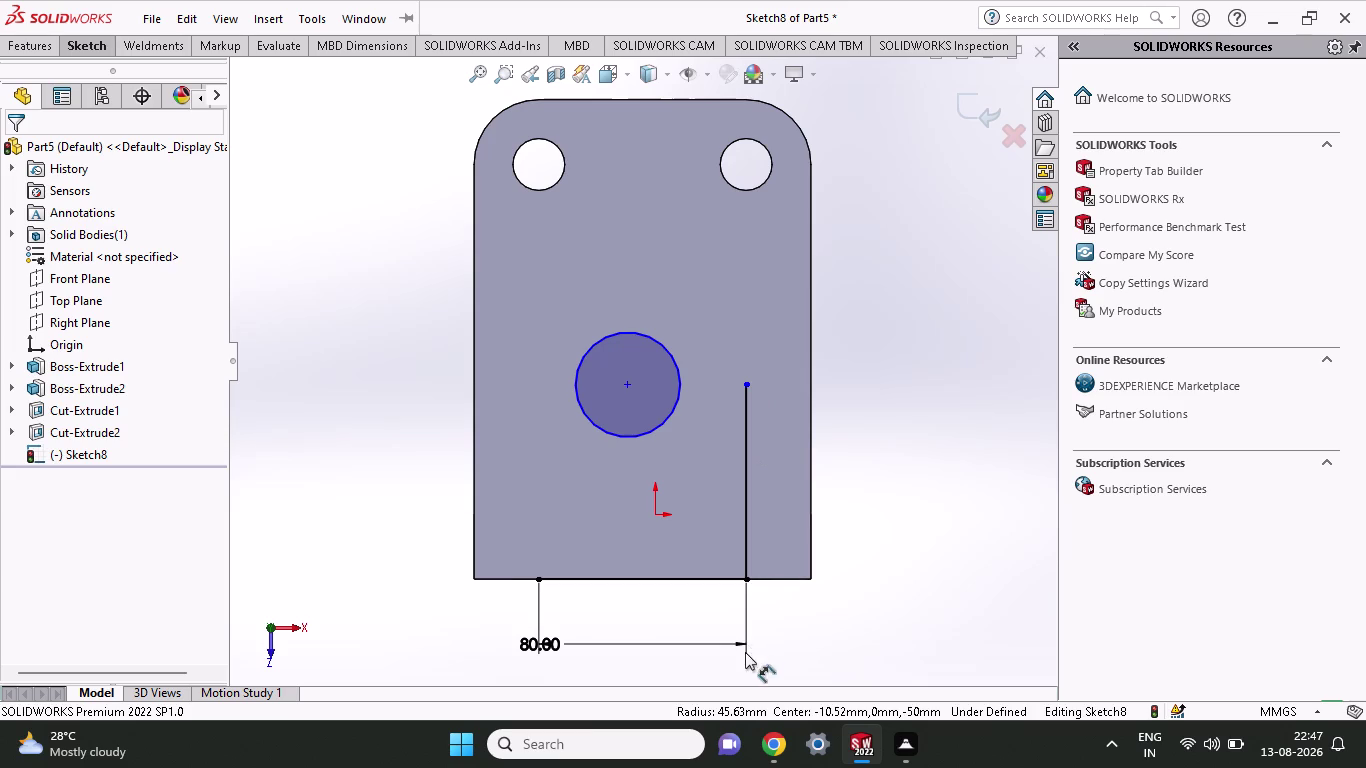
Dimension the right vertical line 75 mm tall from the bottom edge.
click(743, 581)
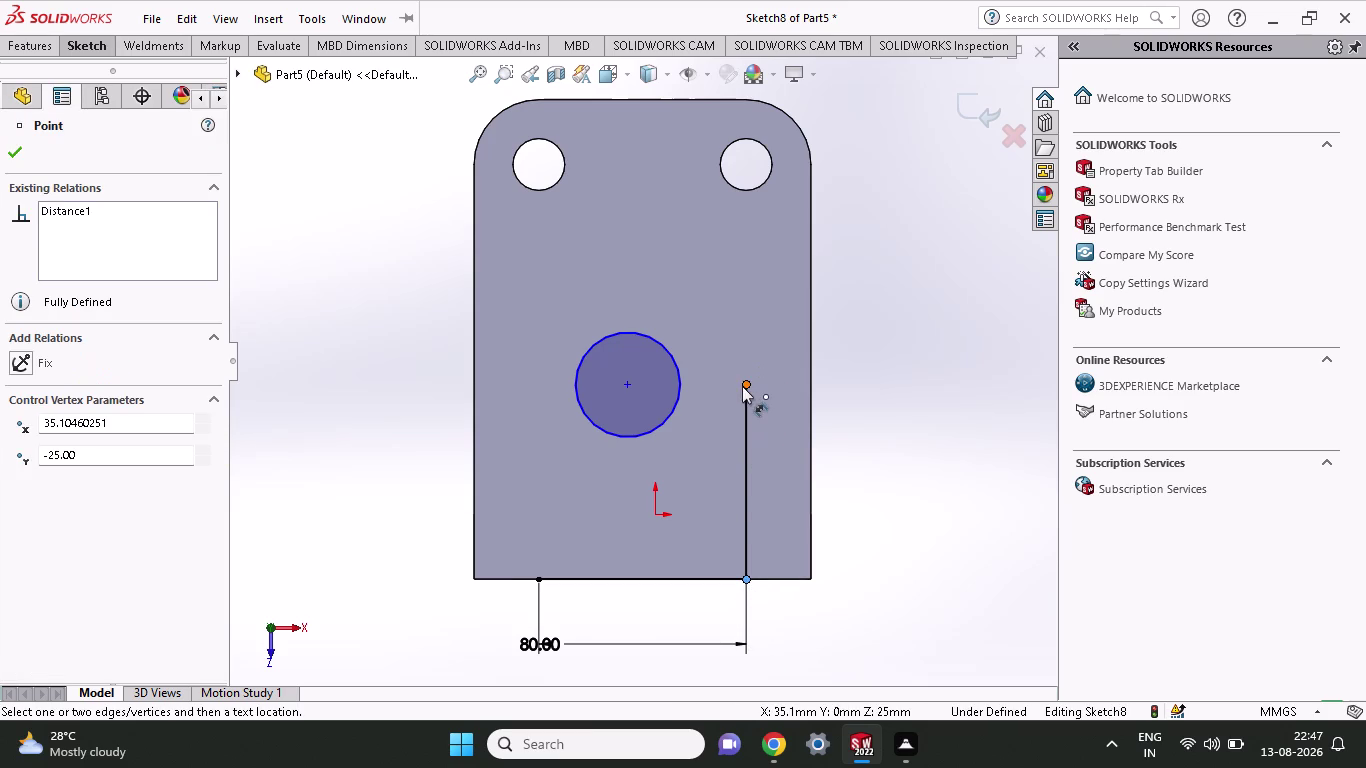
click(742, 386)
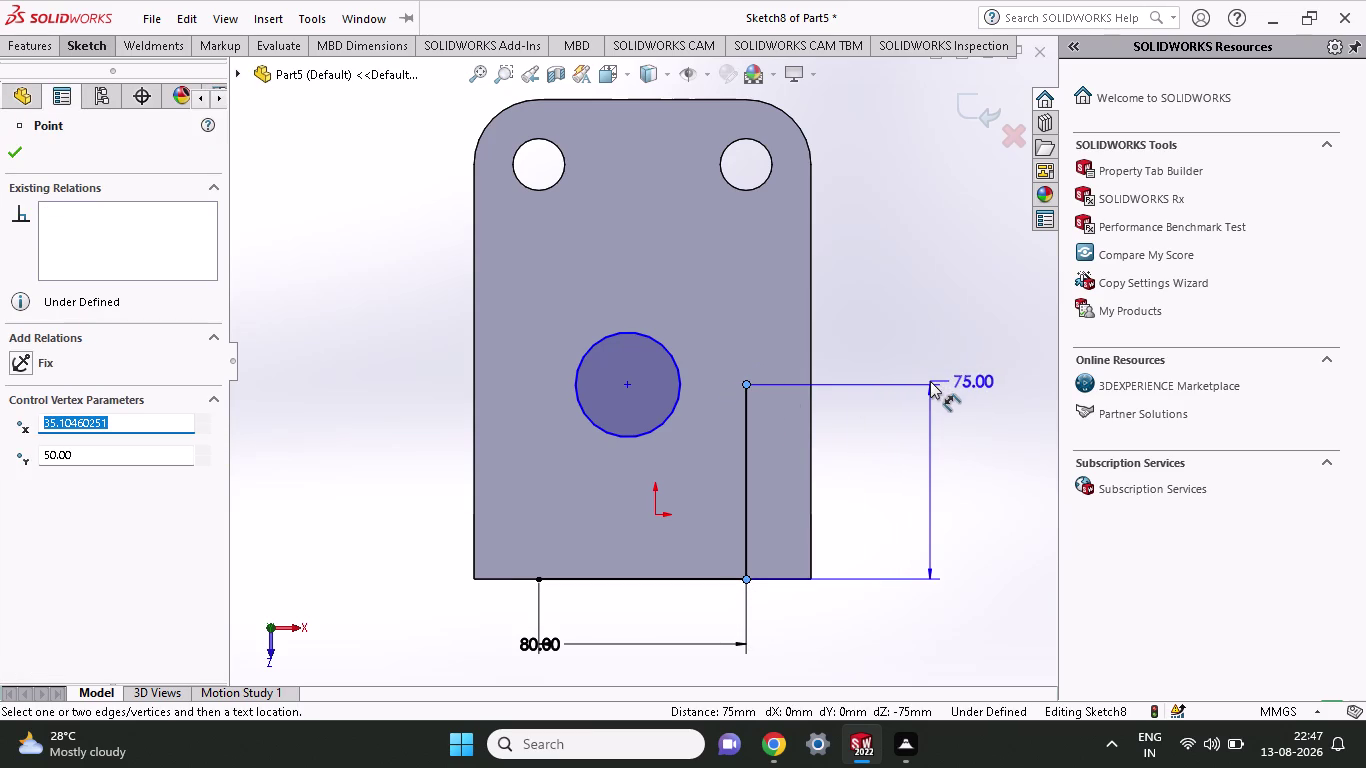
click(930, 381)
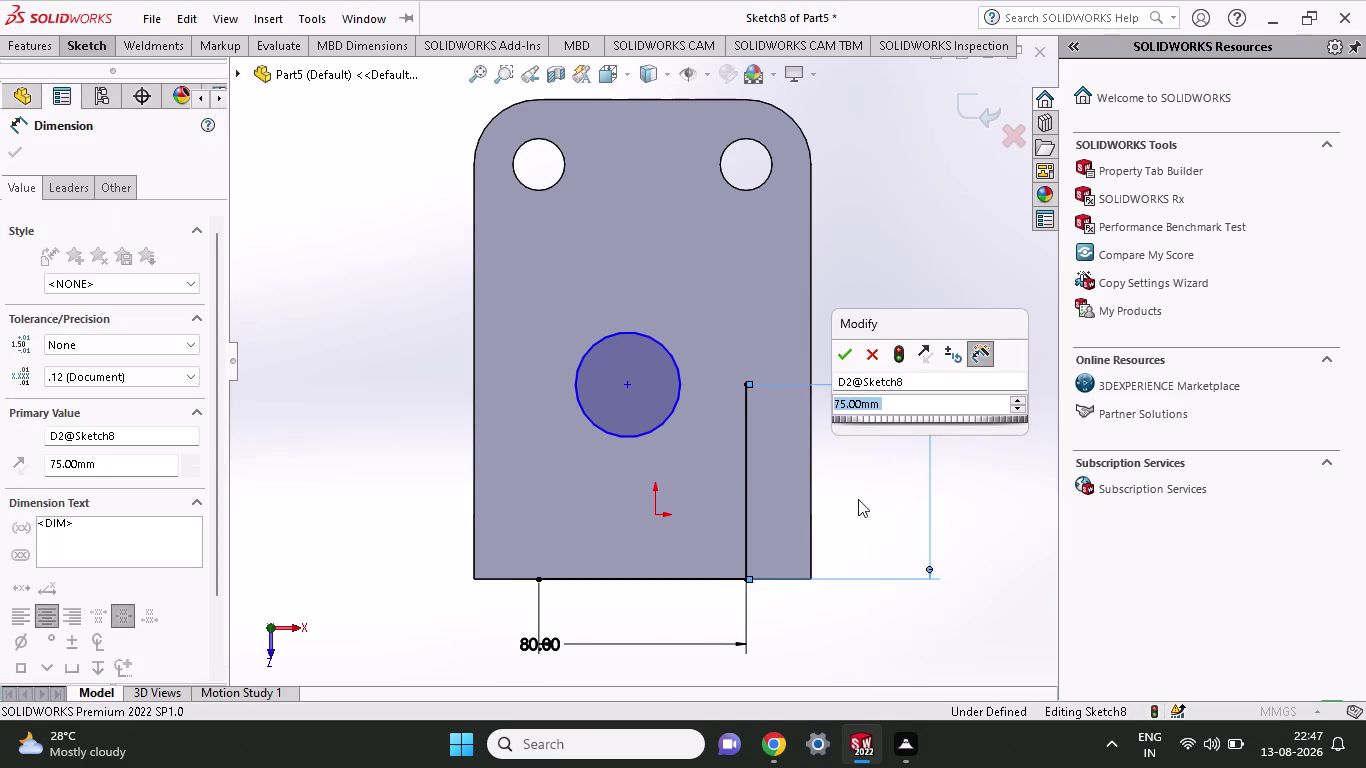
click(841, 359)
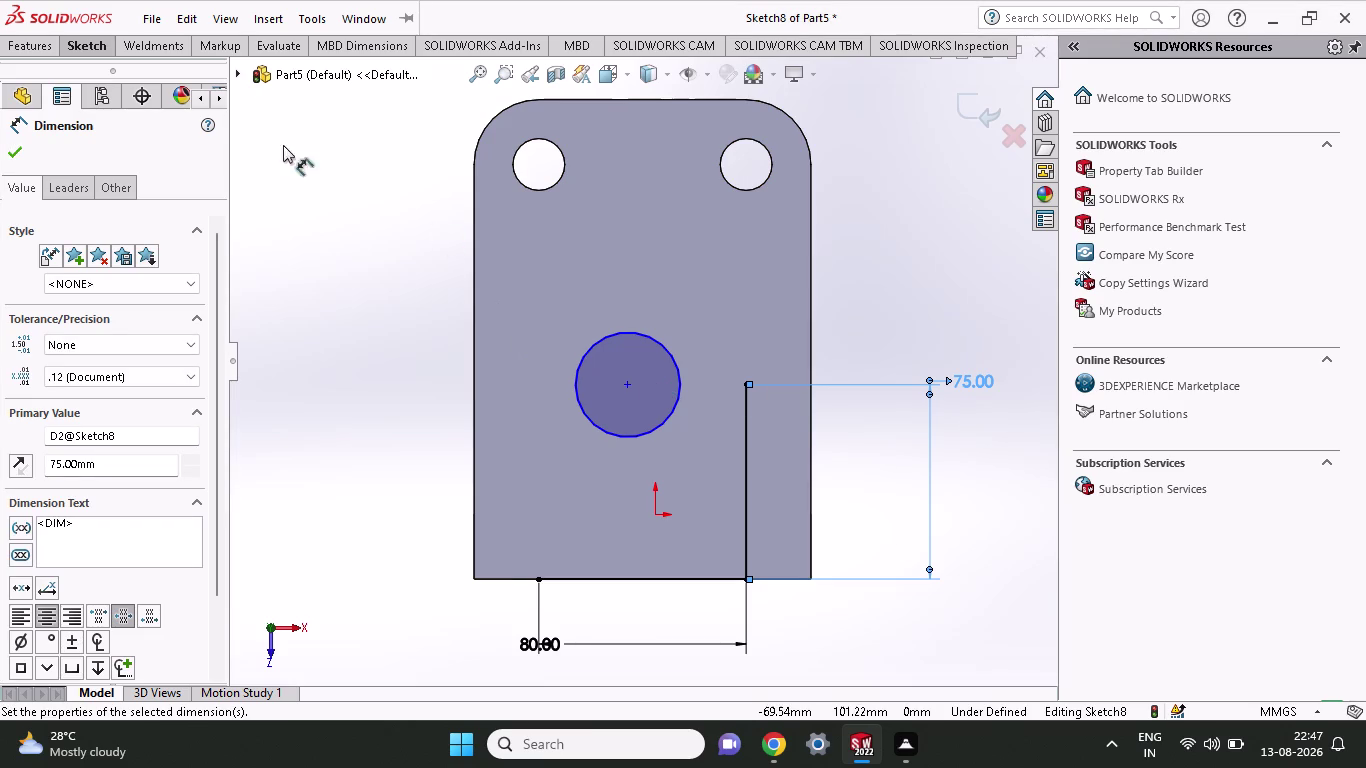
click(100, 48)
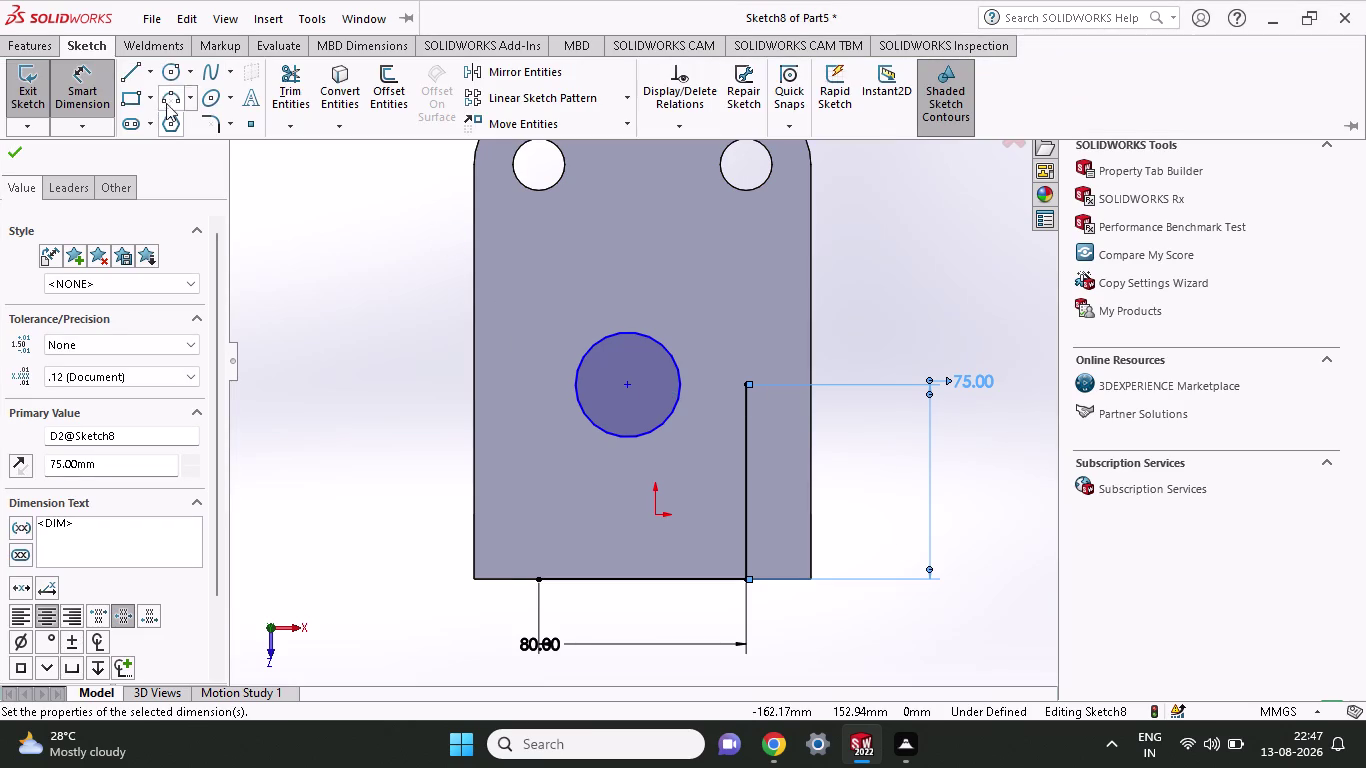
Draw a circle centred on the small circle's centre, reaching the right line's top.
click(171, 73)
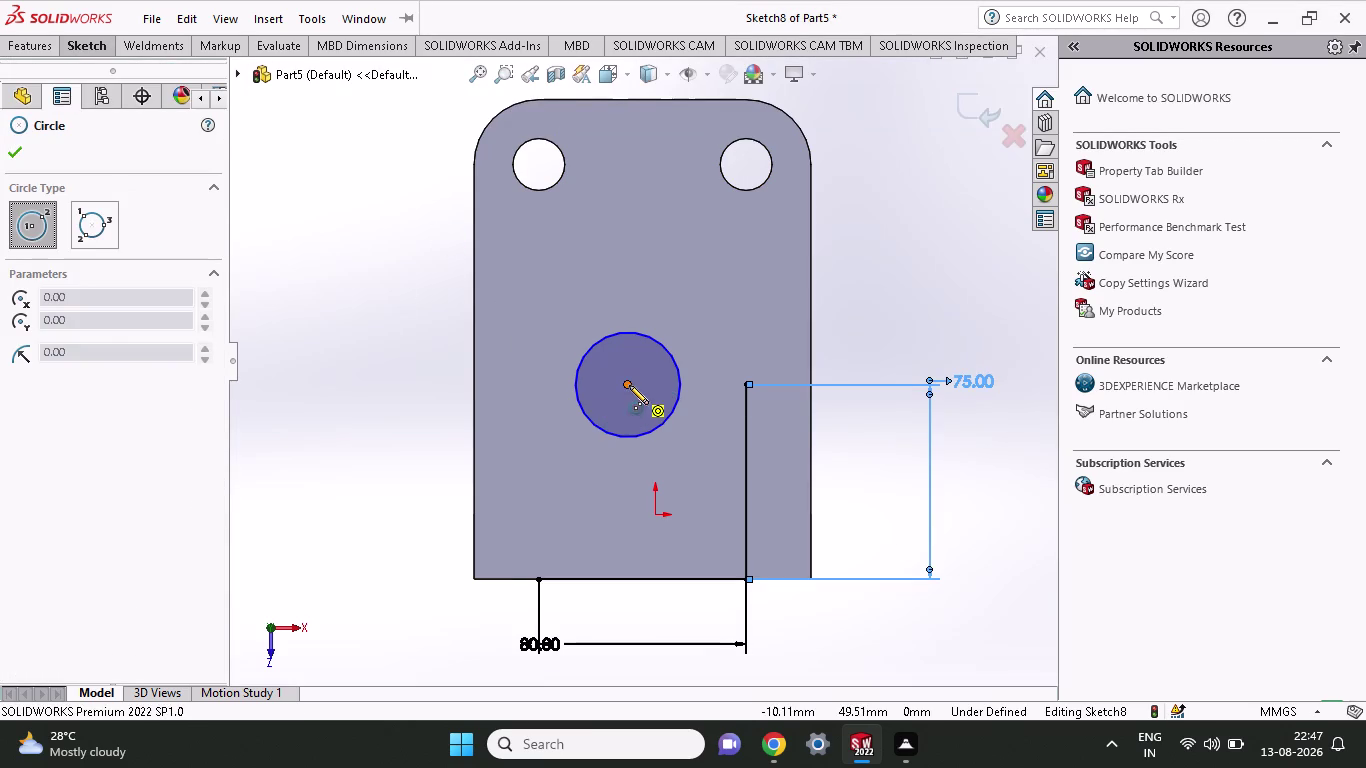
click(629, 385)
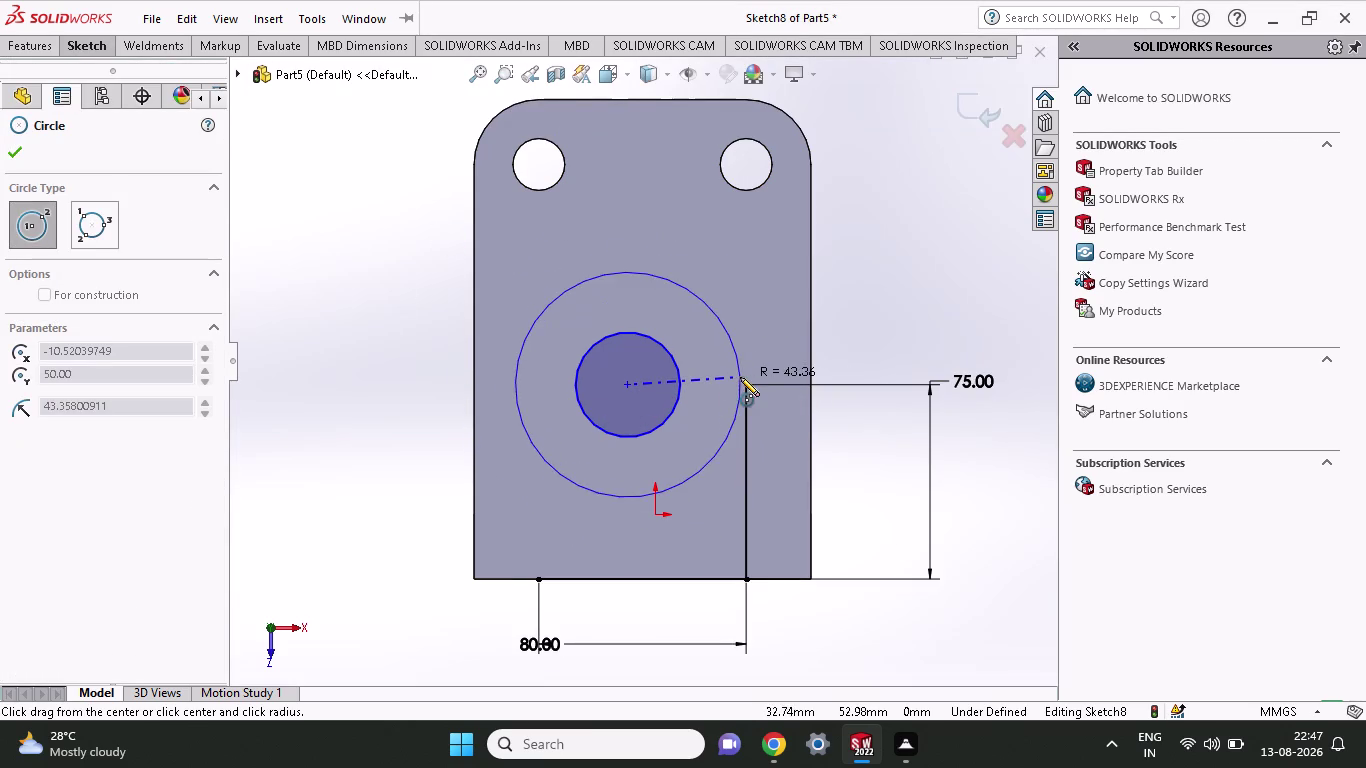
click(745, 388)
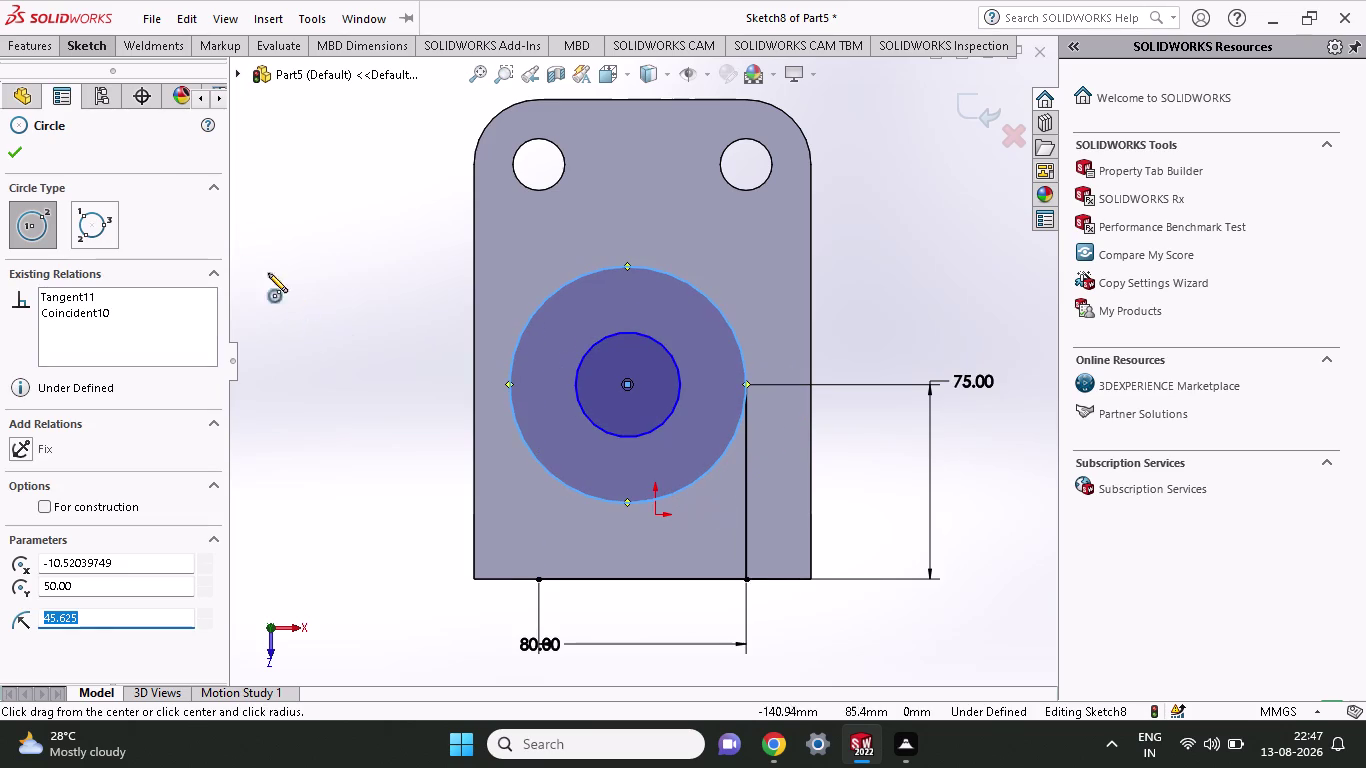
click(92, 52)
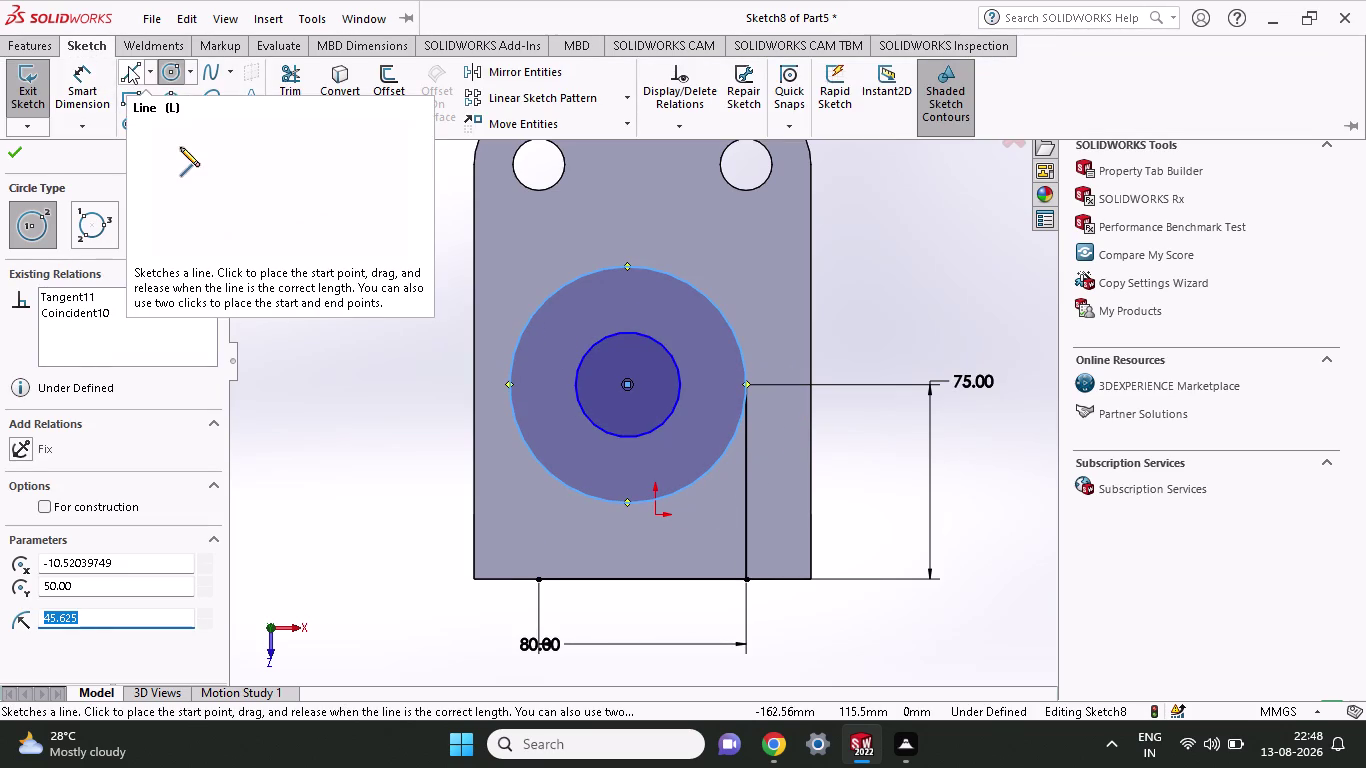
Abandon a stray line and delete the oversized circle.
click(128, 66)
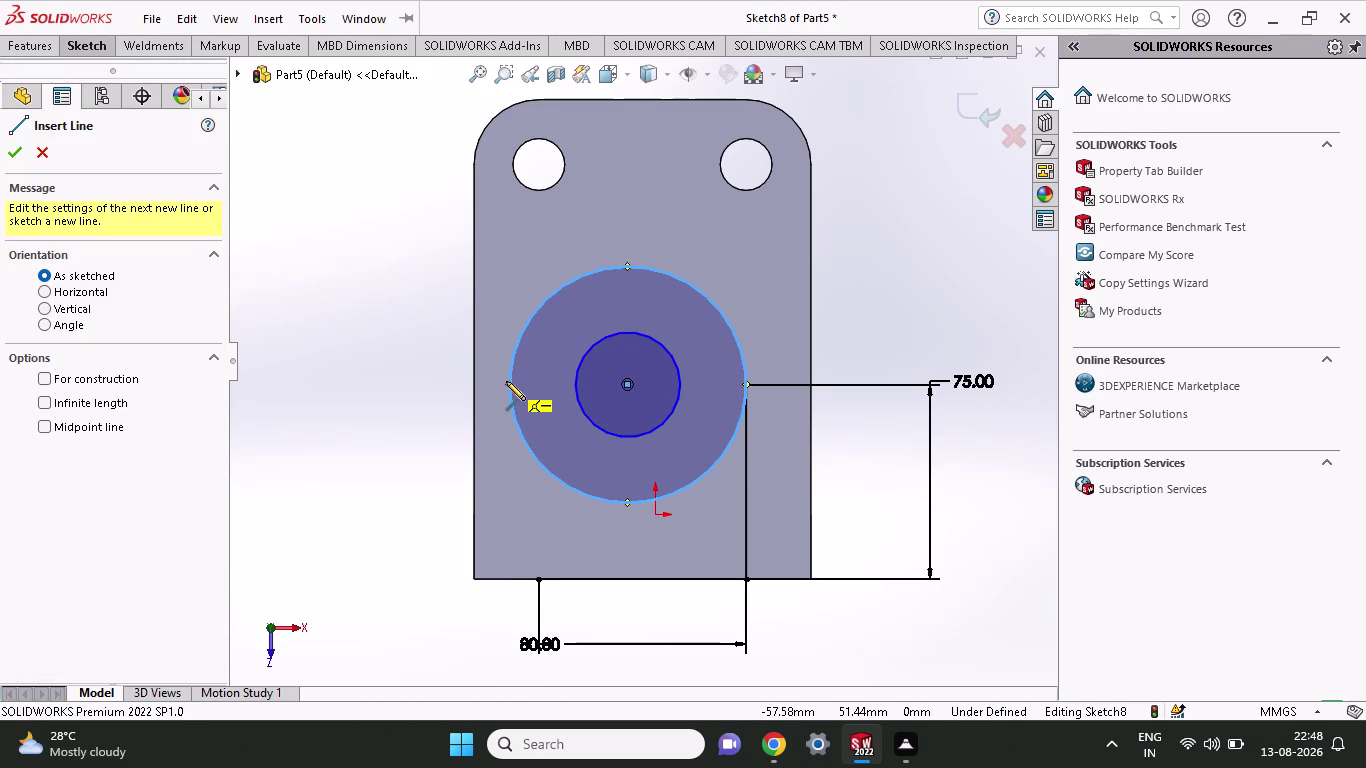
click(508, 381)
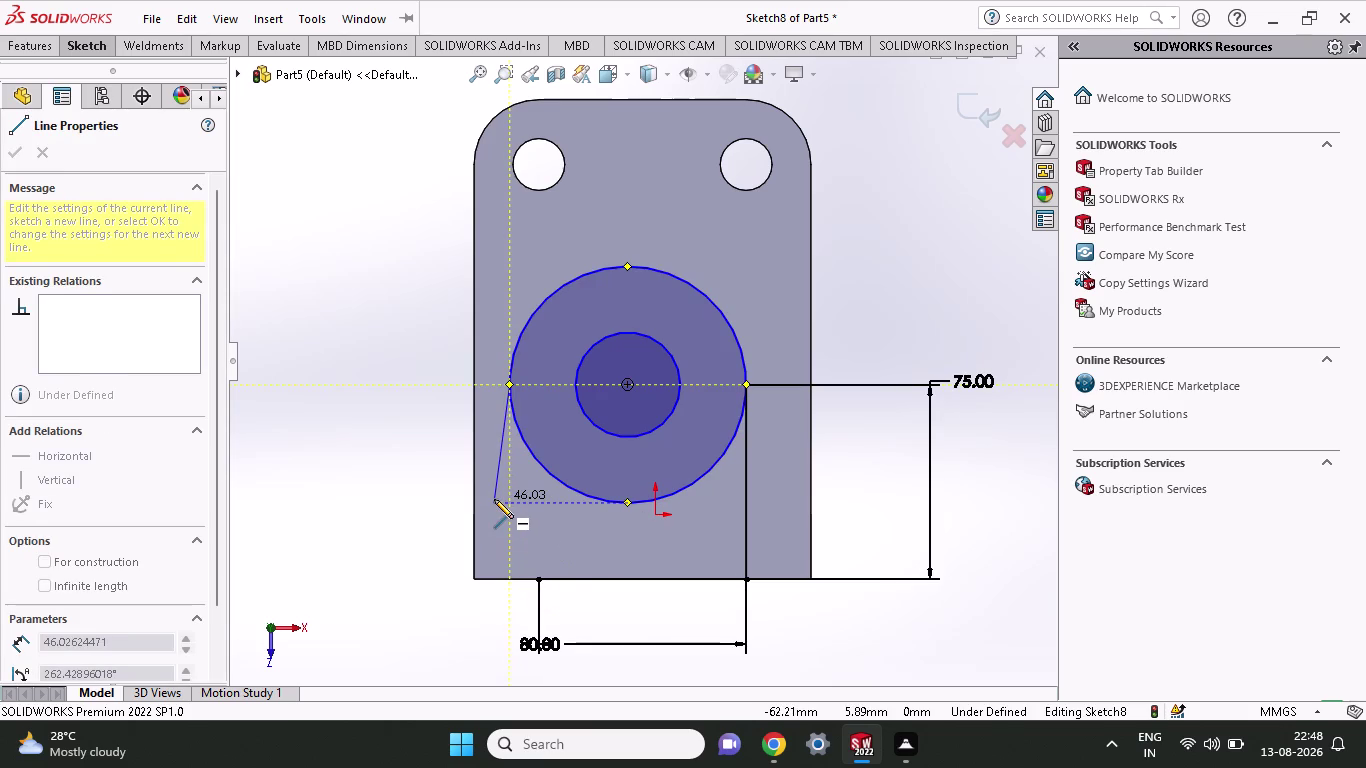
key(Escape)
click(582, 494)
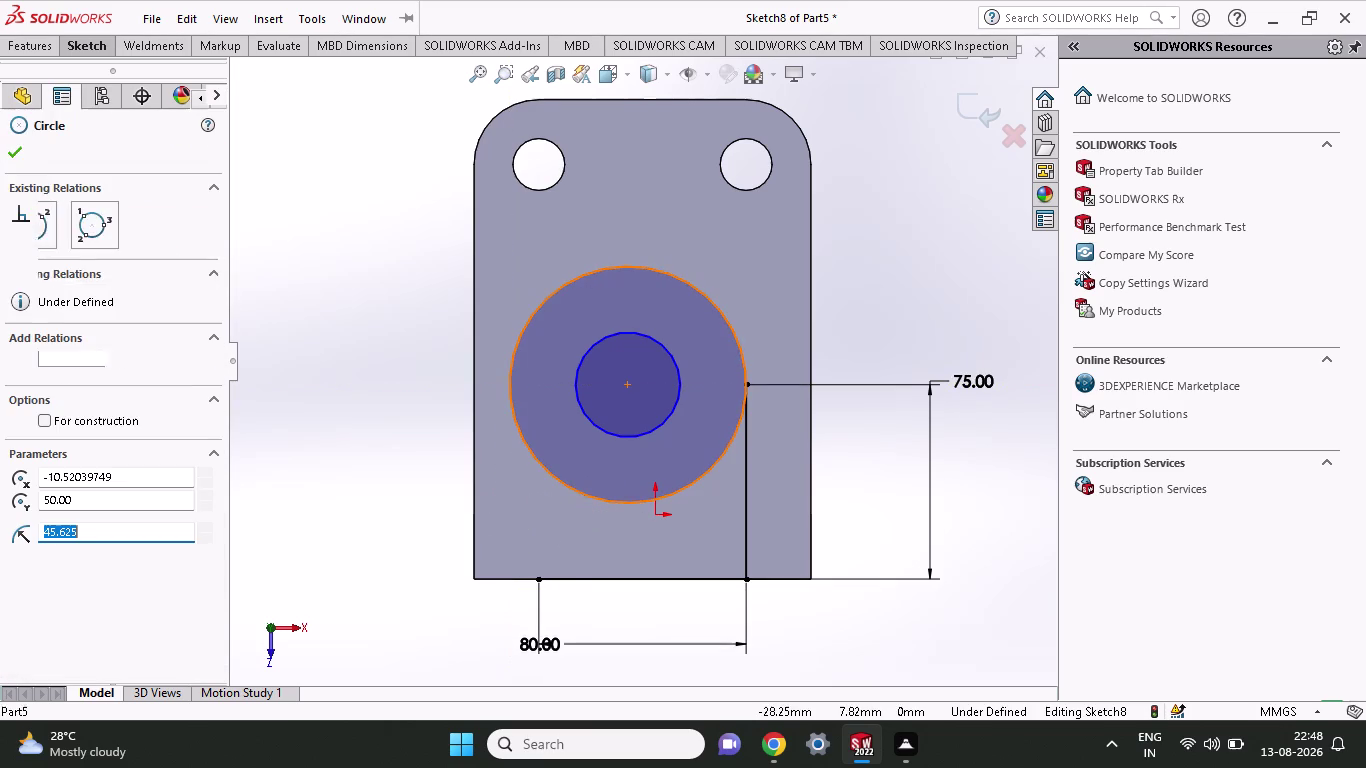
key(Delete)
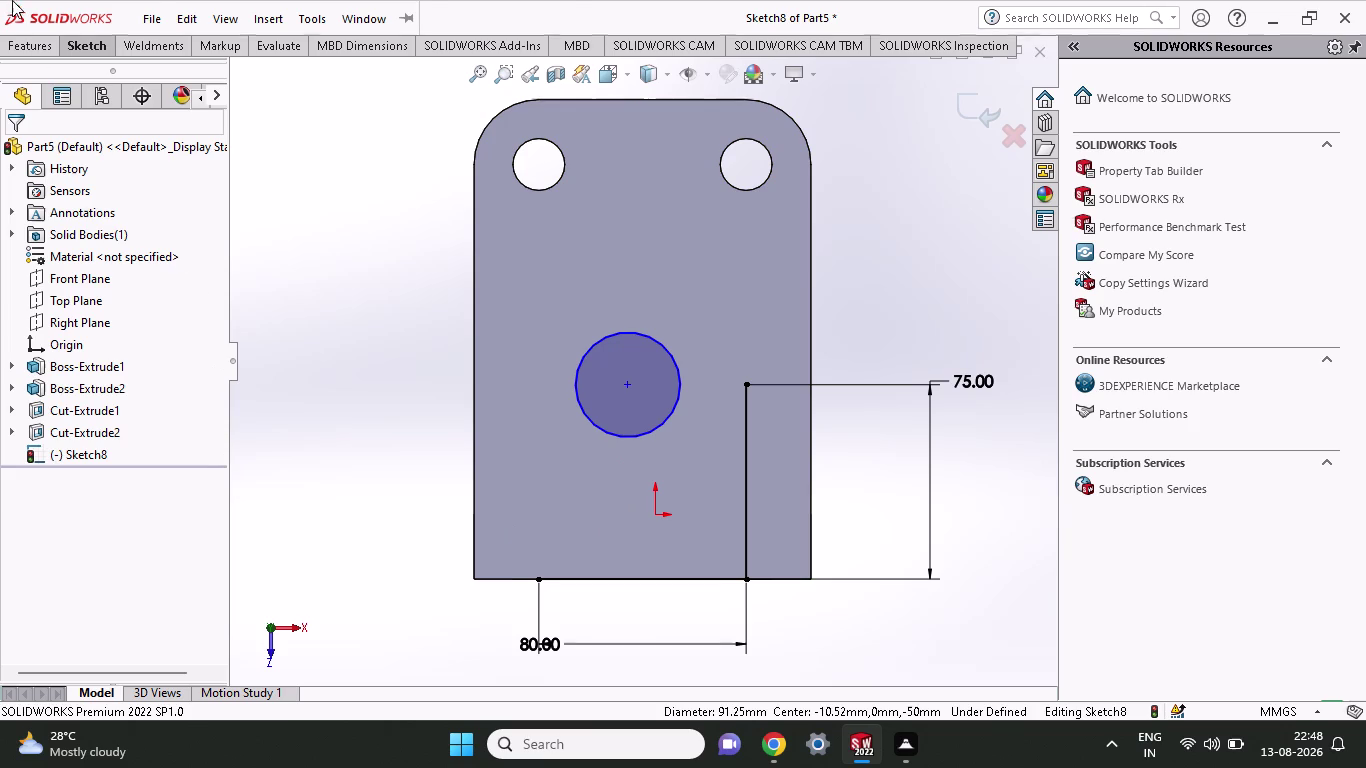
Sketch a vertical line from the bottom edge's left dimension point up to circle-centre height.
click(99, 49)
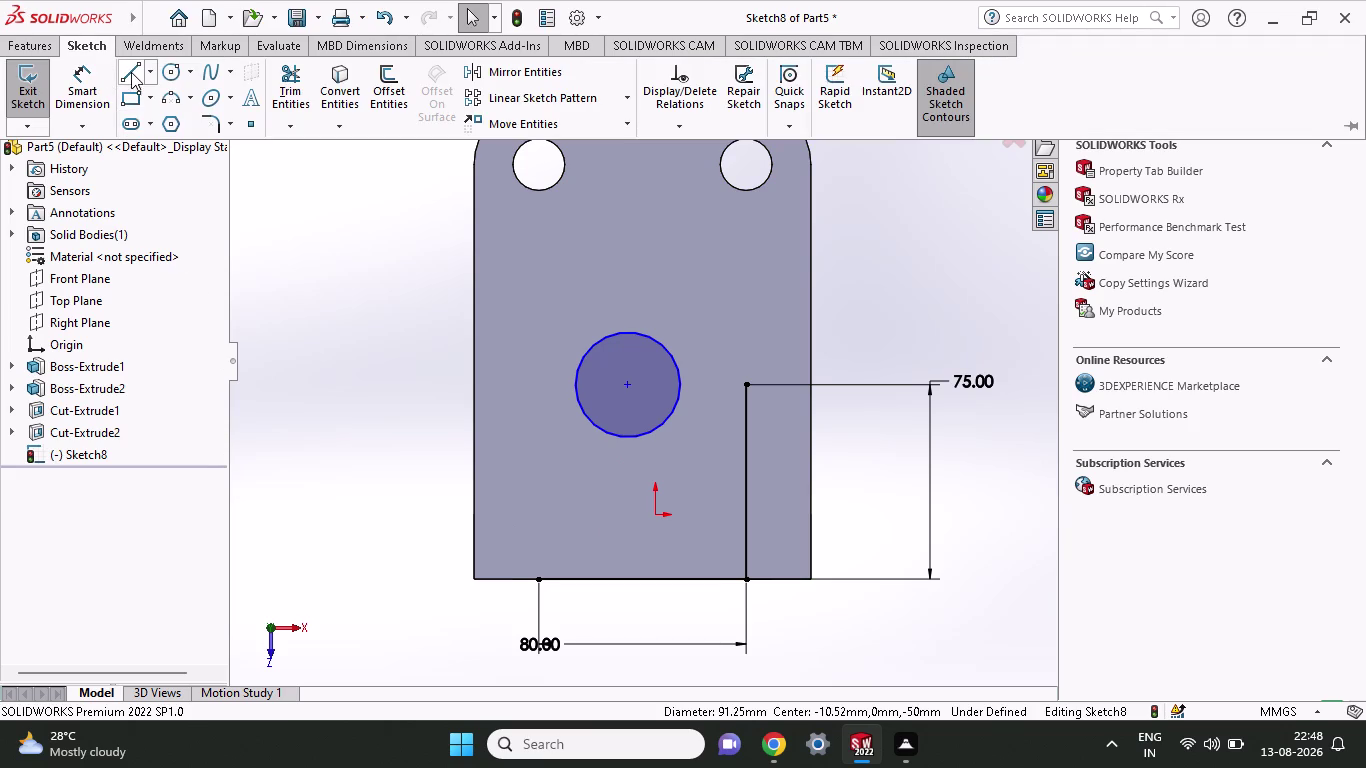
click(131, 72)
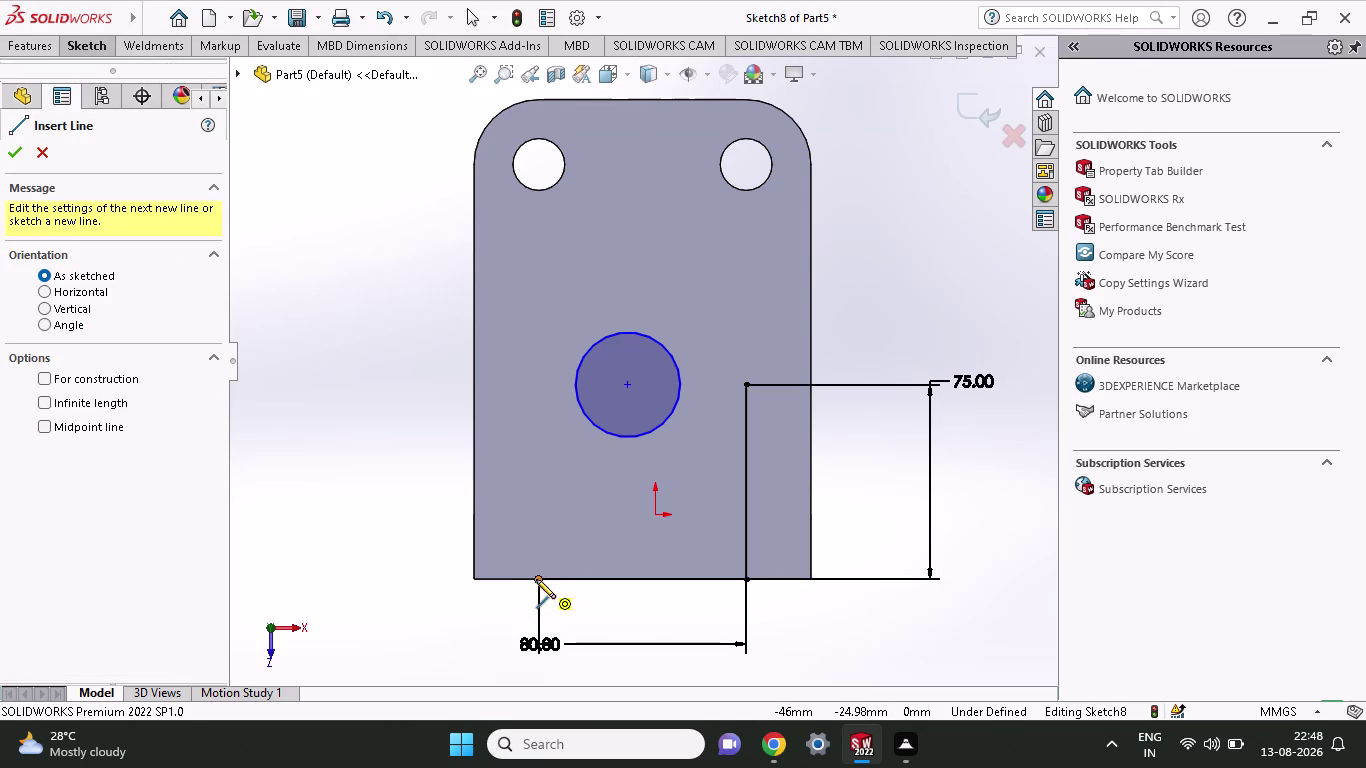
click(536, 579)
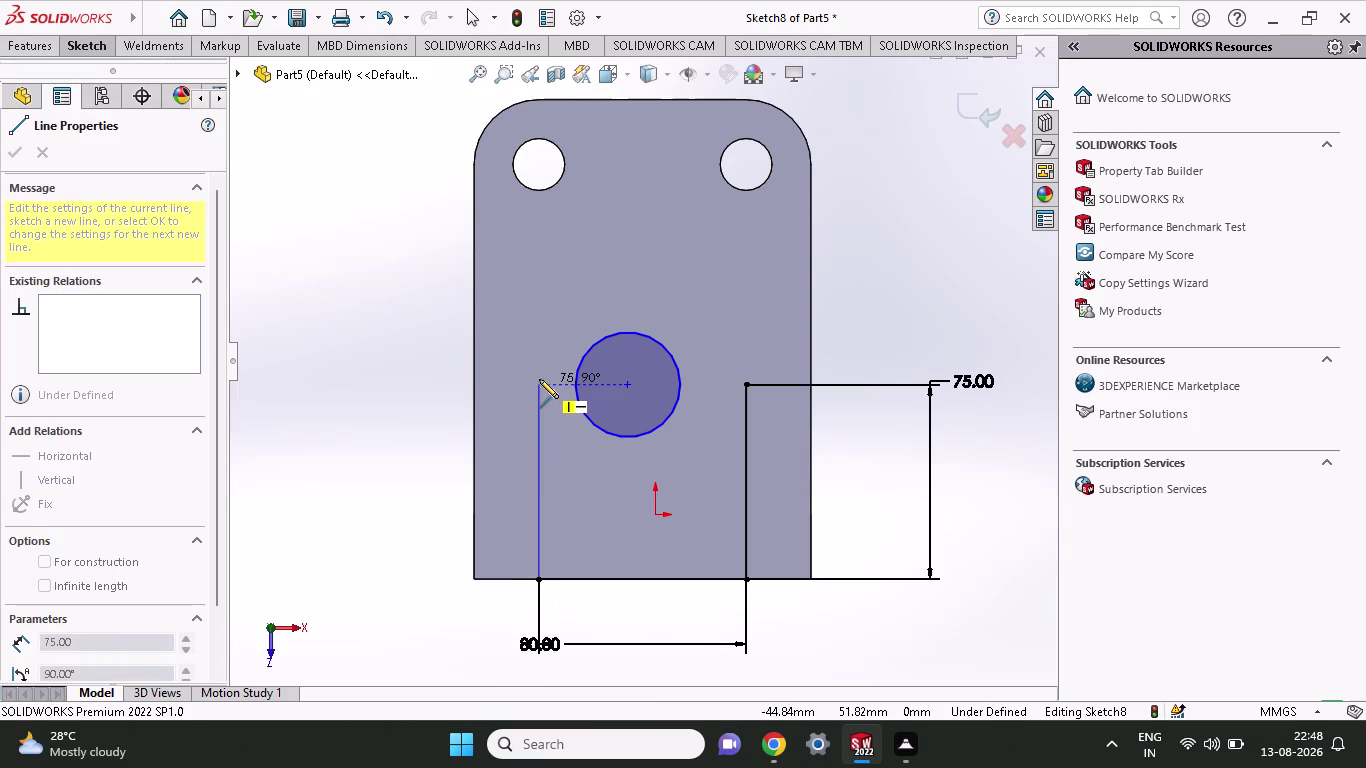
click(539, 379)
right_click(353, 363)
click(390, 383)
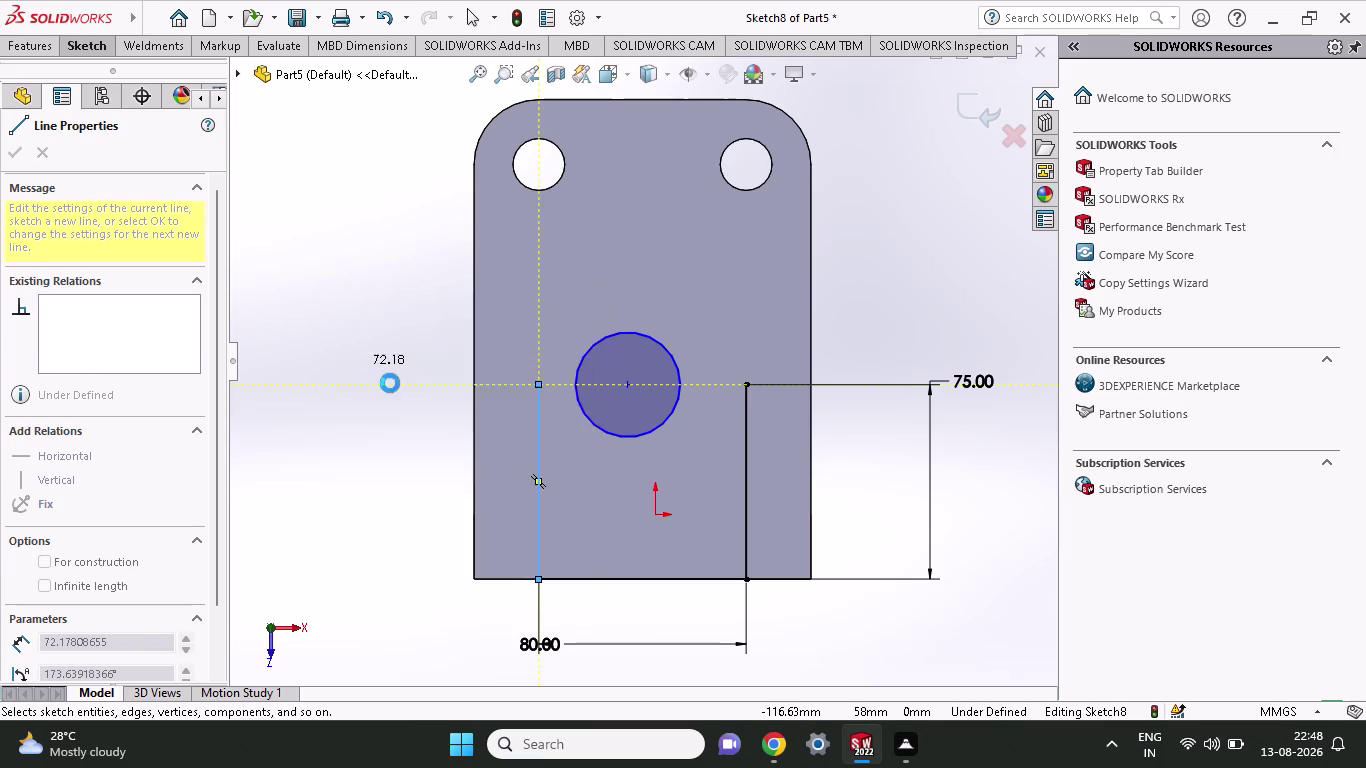
click(93, 47)
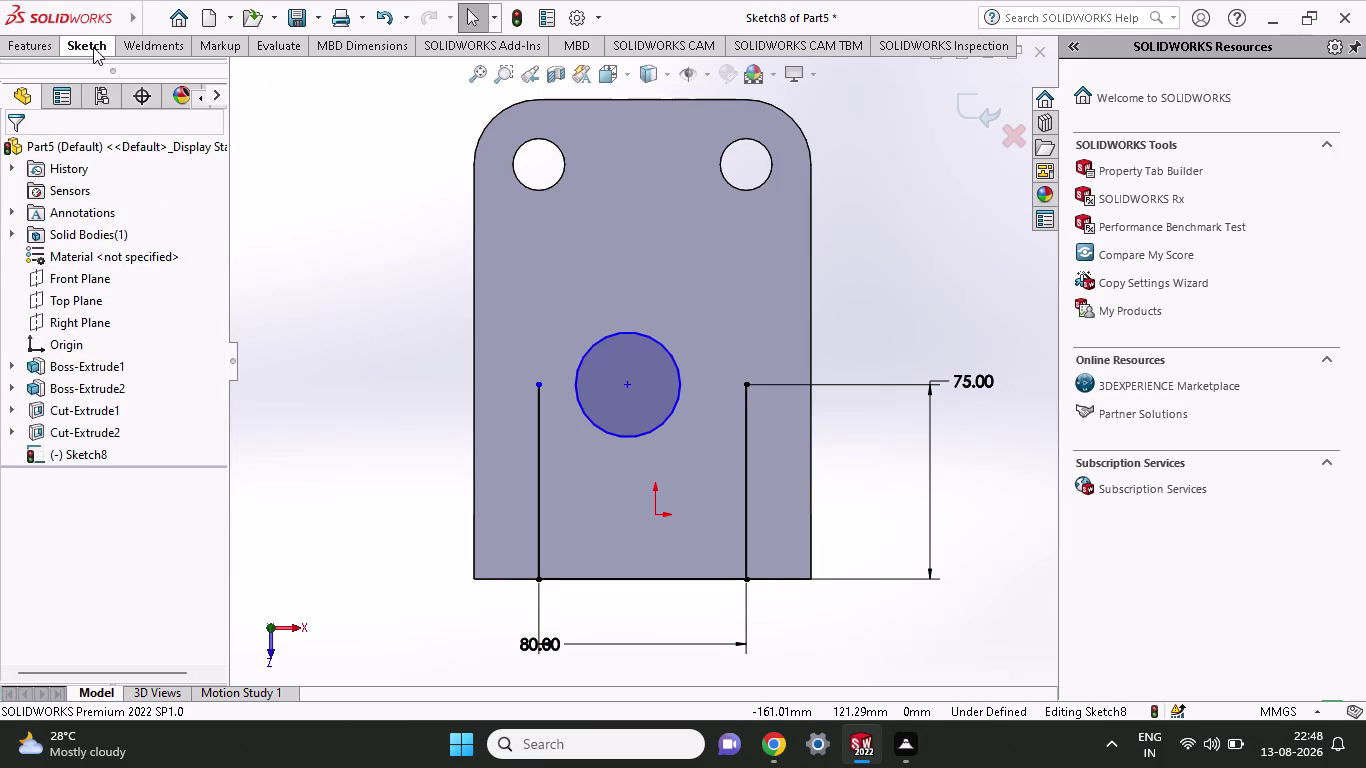
click(96, 93)
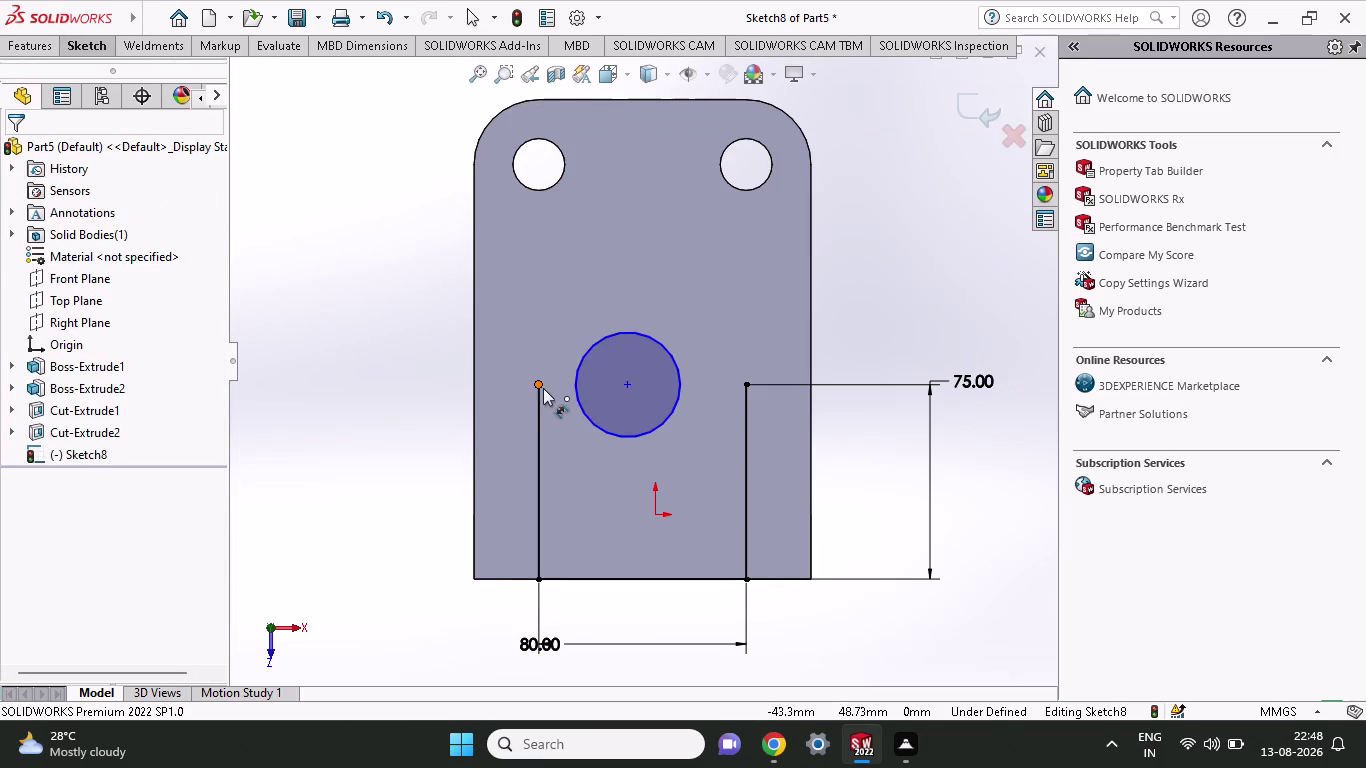
Dimension the circle centre 40 mm from the left vertical line.
click(538, 386)
click(629, 388)
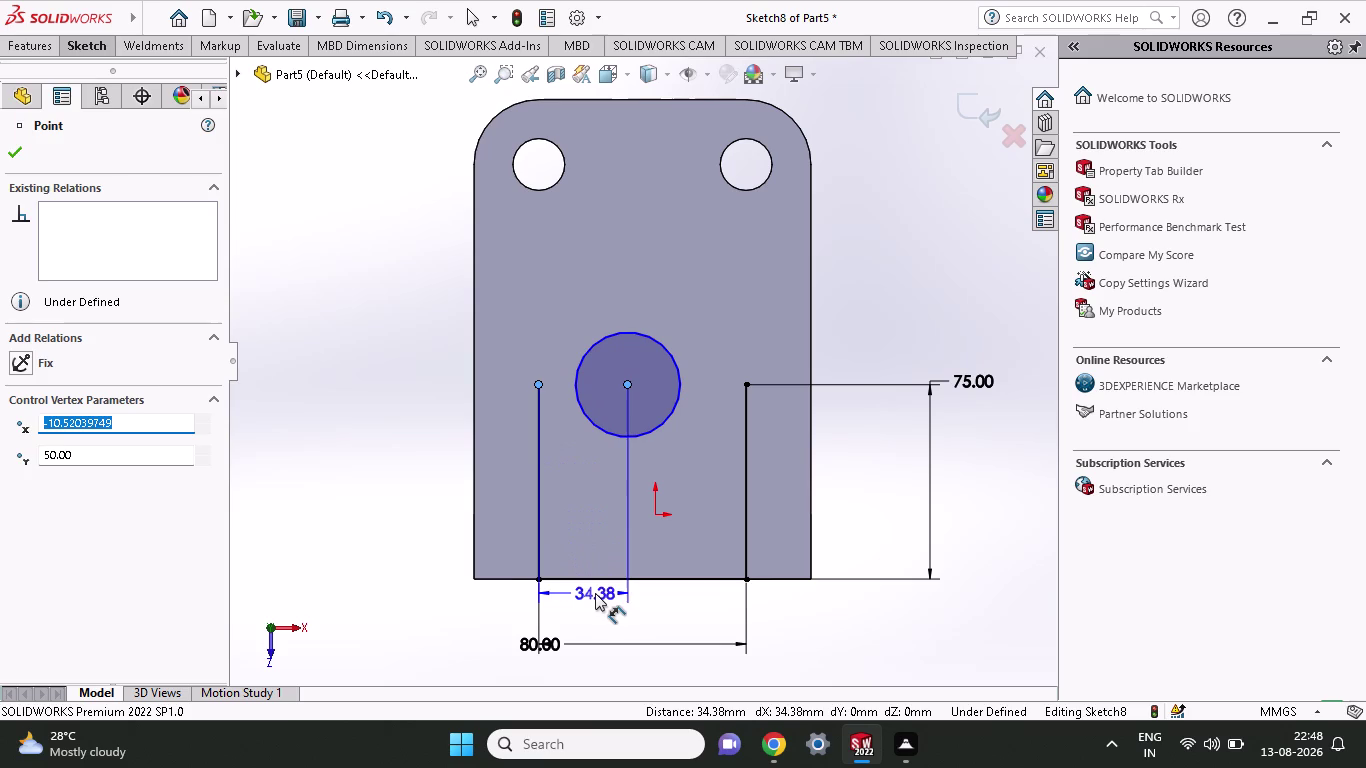
click(595, 594)
text(40)
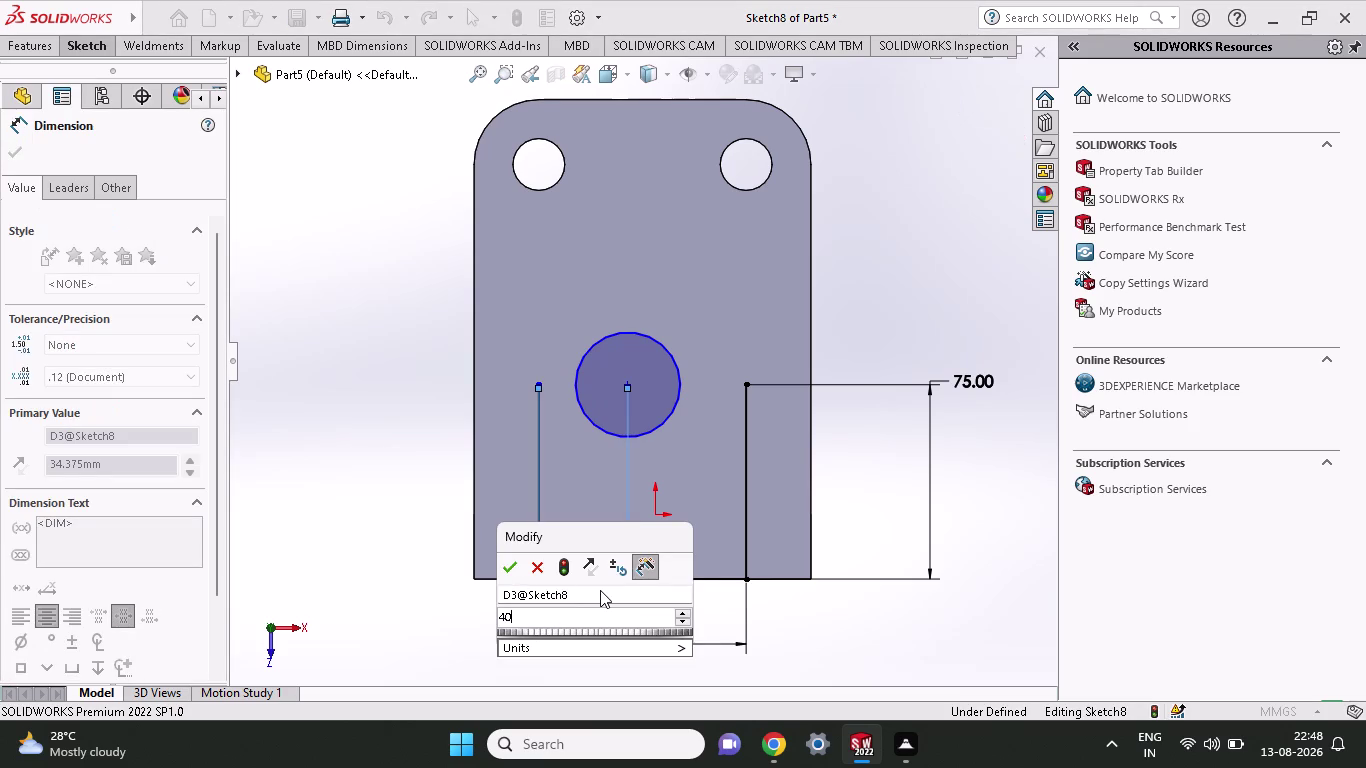
key(Return)
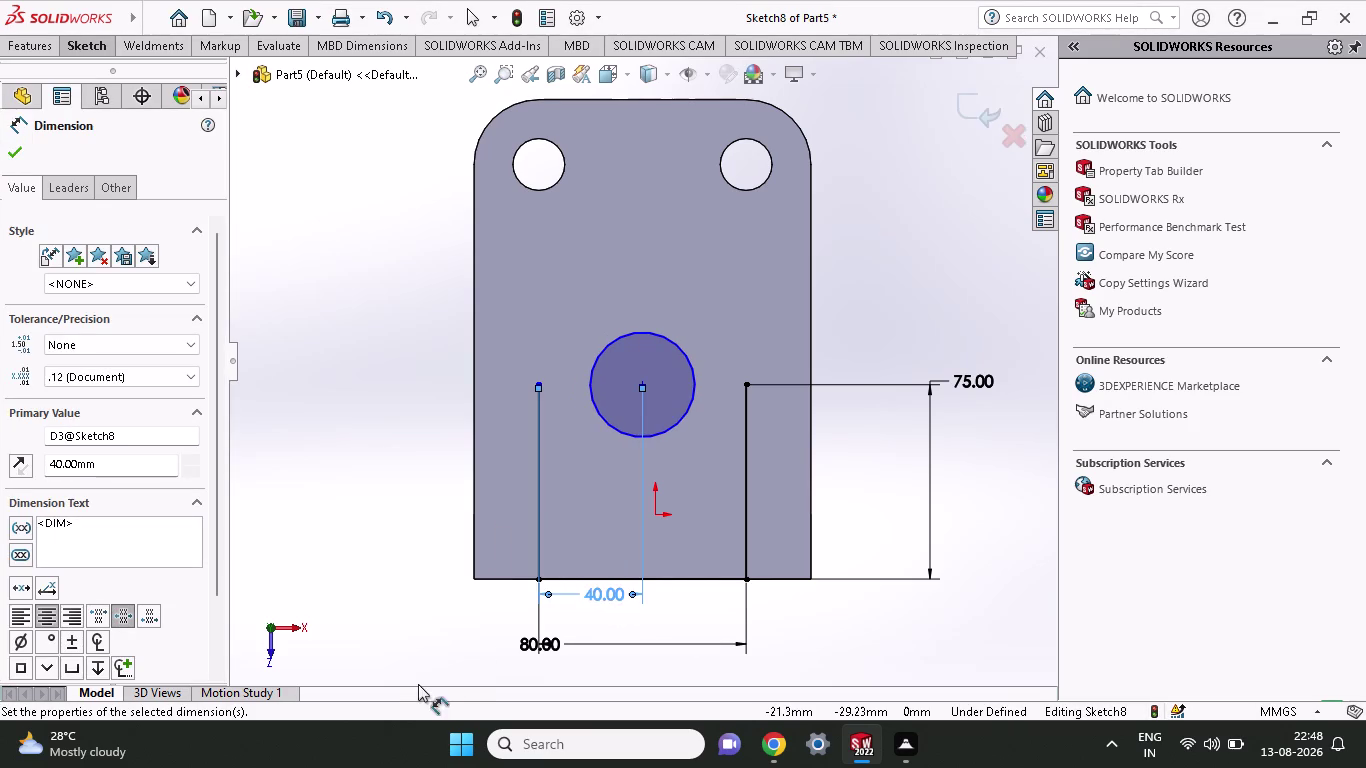
Set the small circle's diameter to 30 mm.
click(668, 428)
click(684, 486)
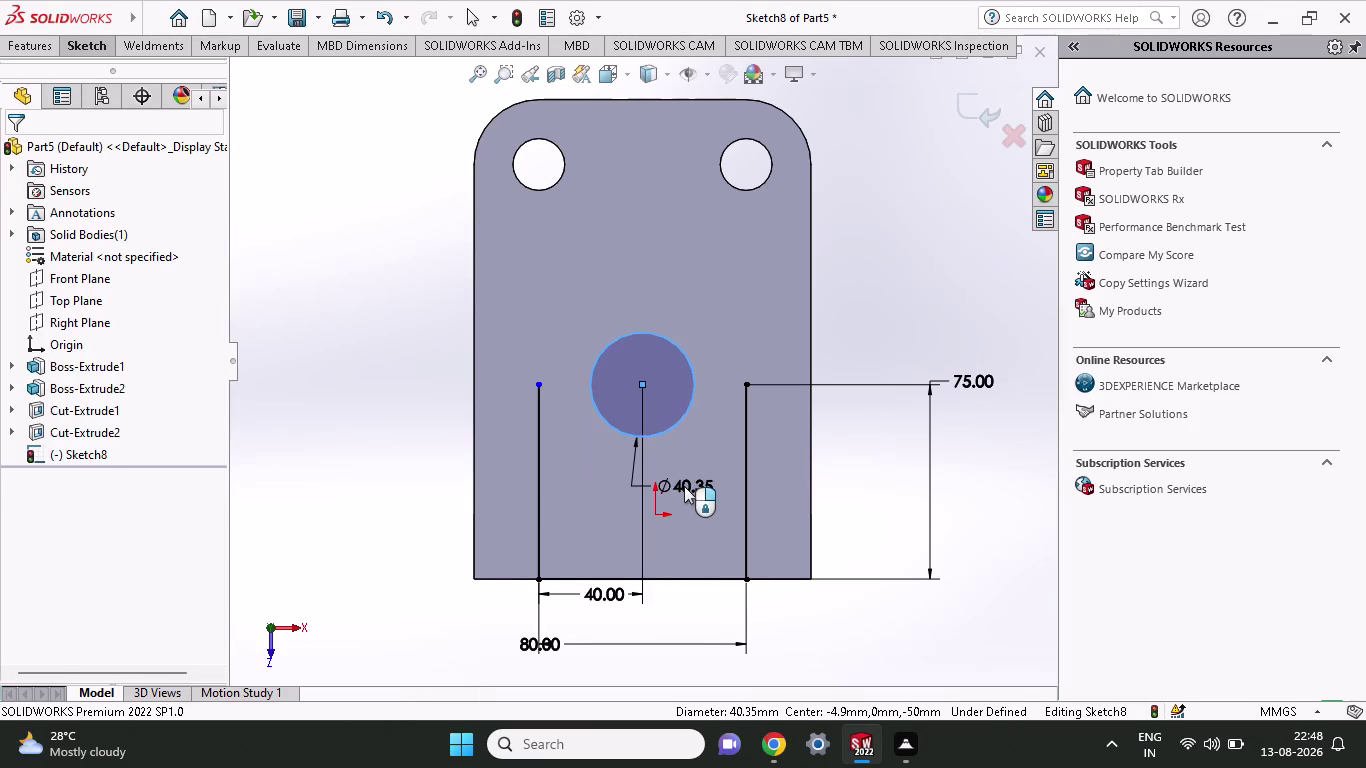
text(3)
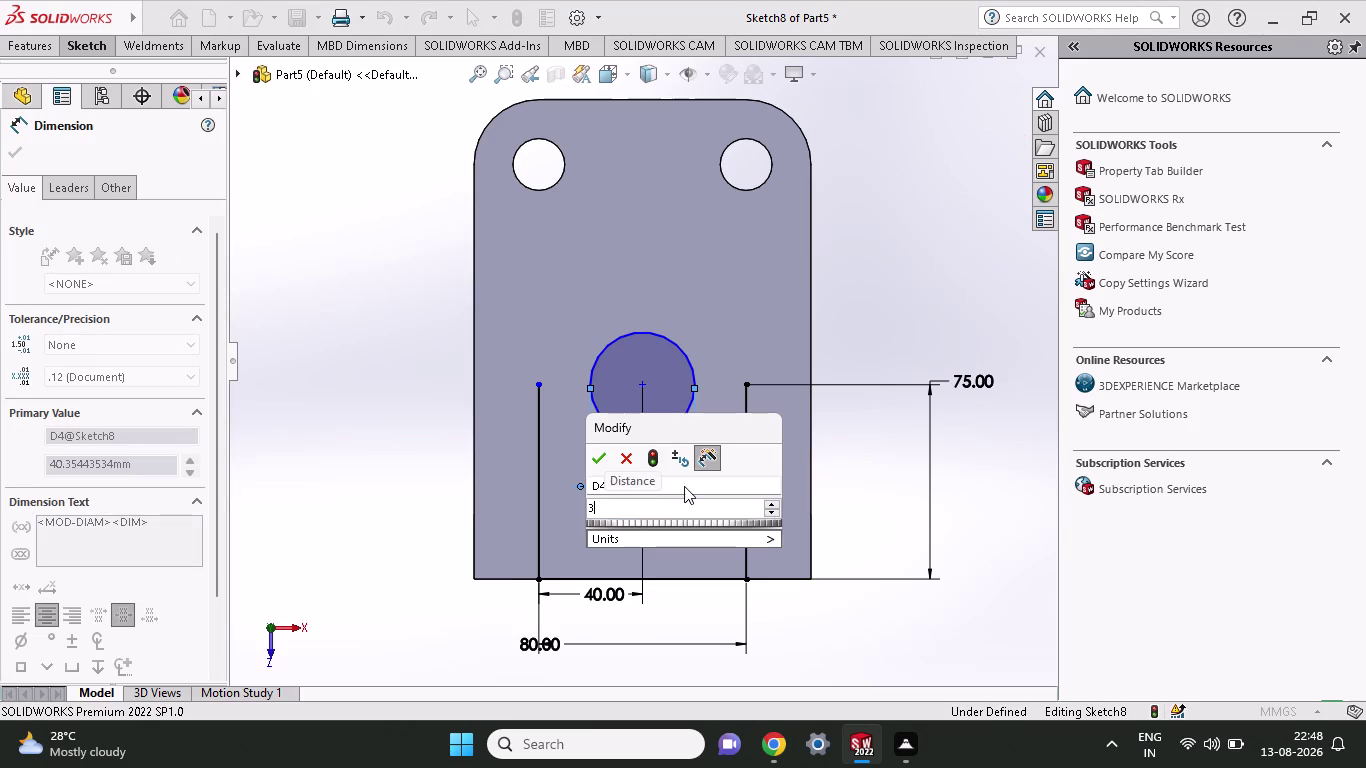
text(0)
key(Return)
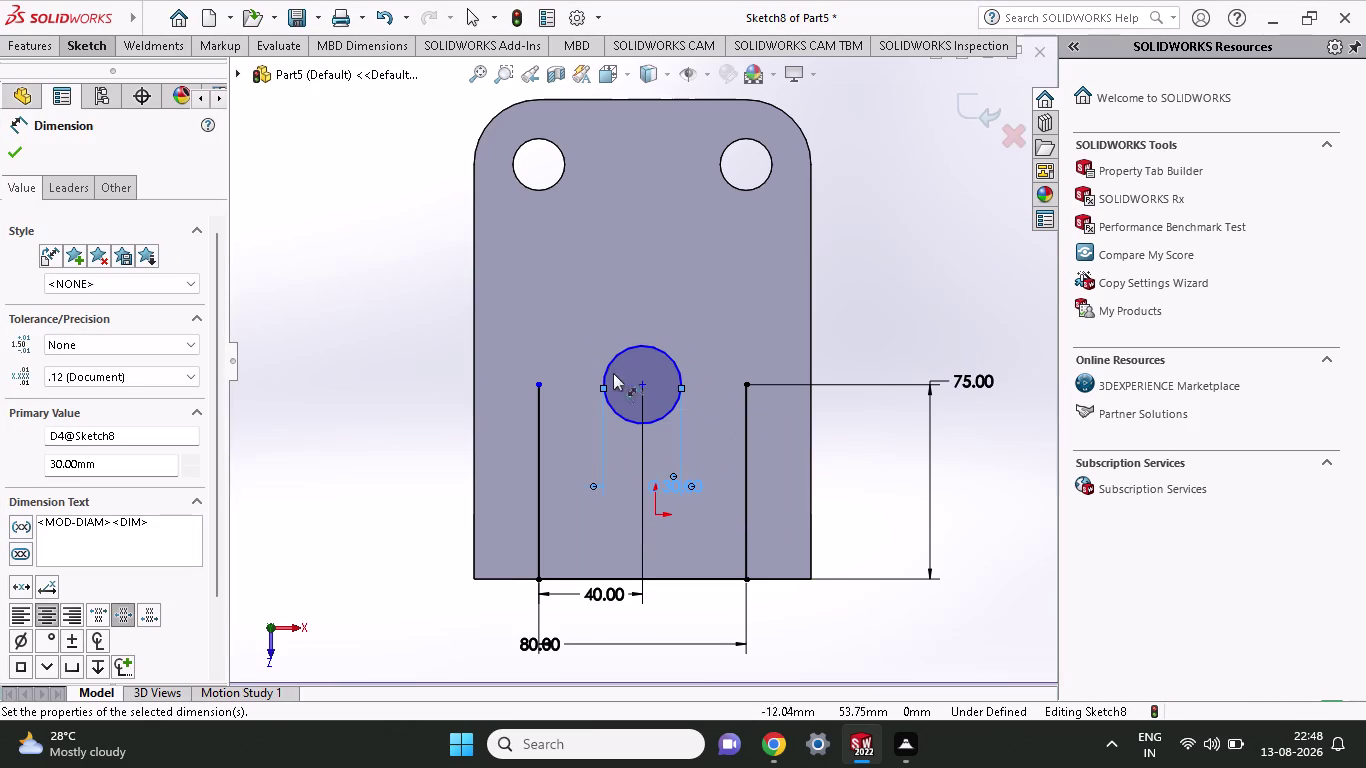
Start an extra circle at the right line's top, then cancel it.
click(89, 48)
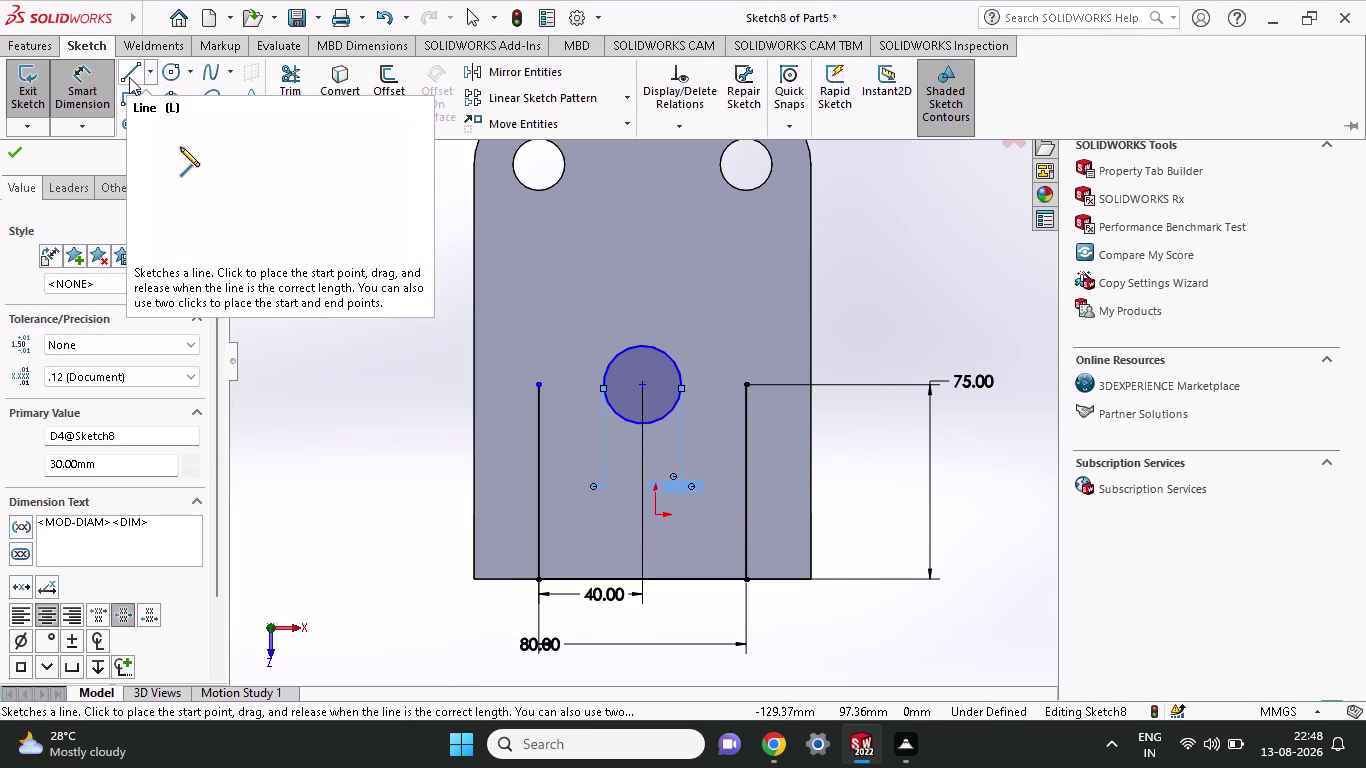
click(162, 75)
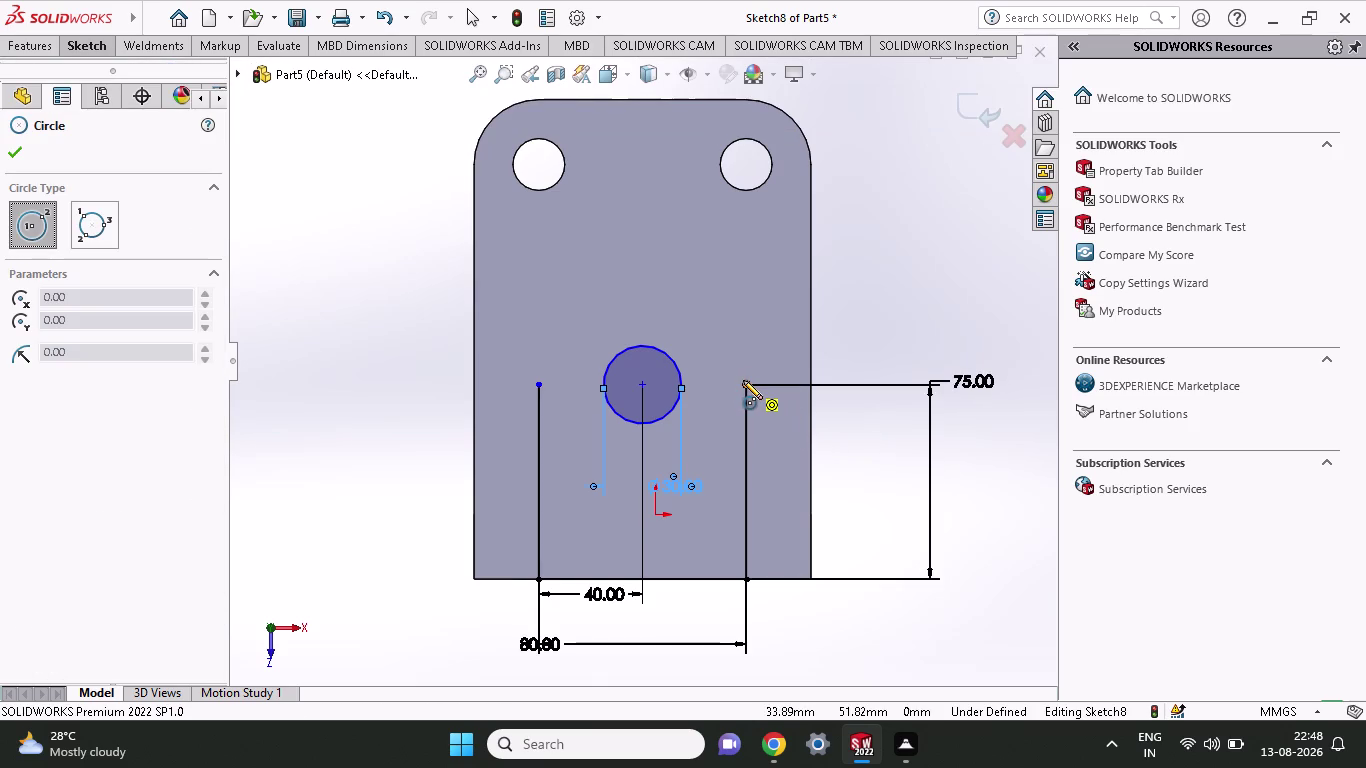
click(745, 385)
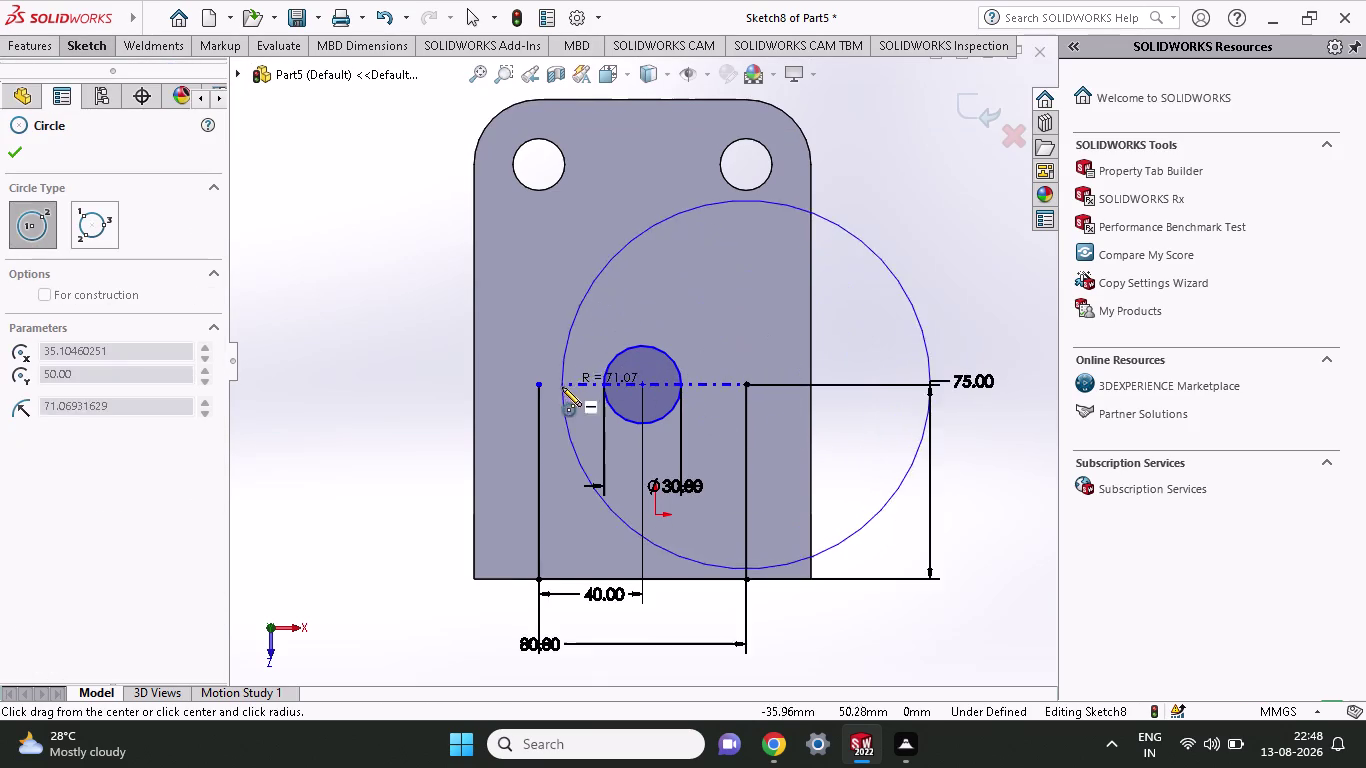
right_click(640, 316)
click(652, 318)
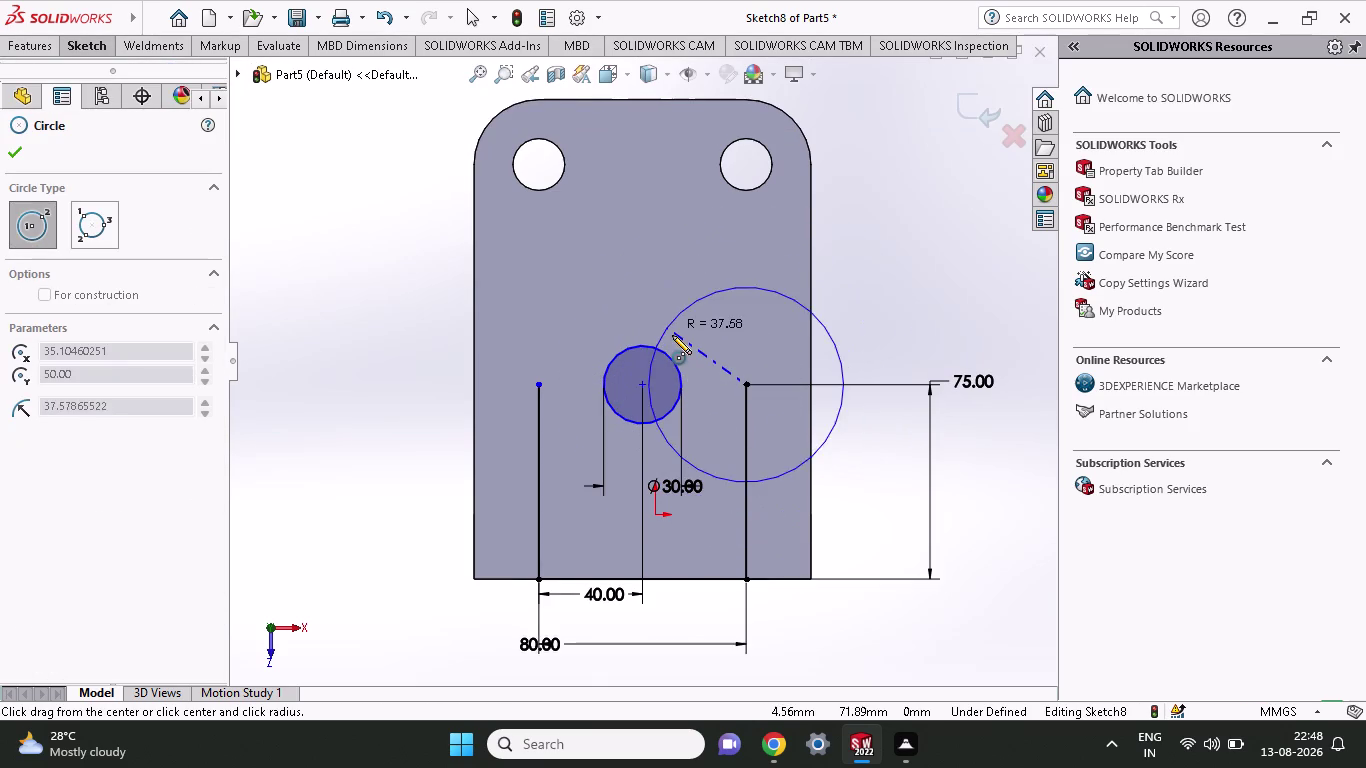
right_click(648, 320)
click(671, 339)
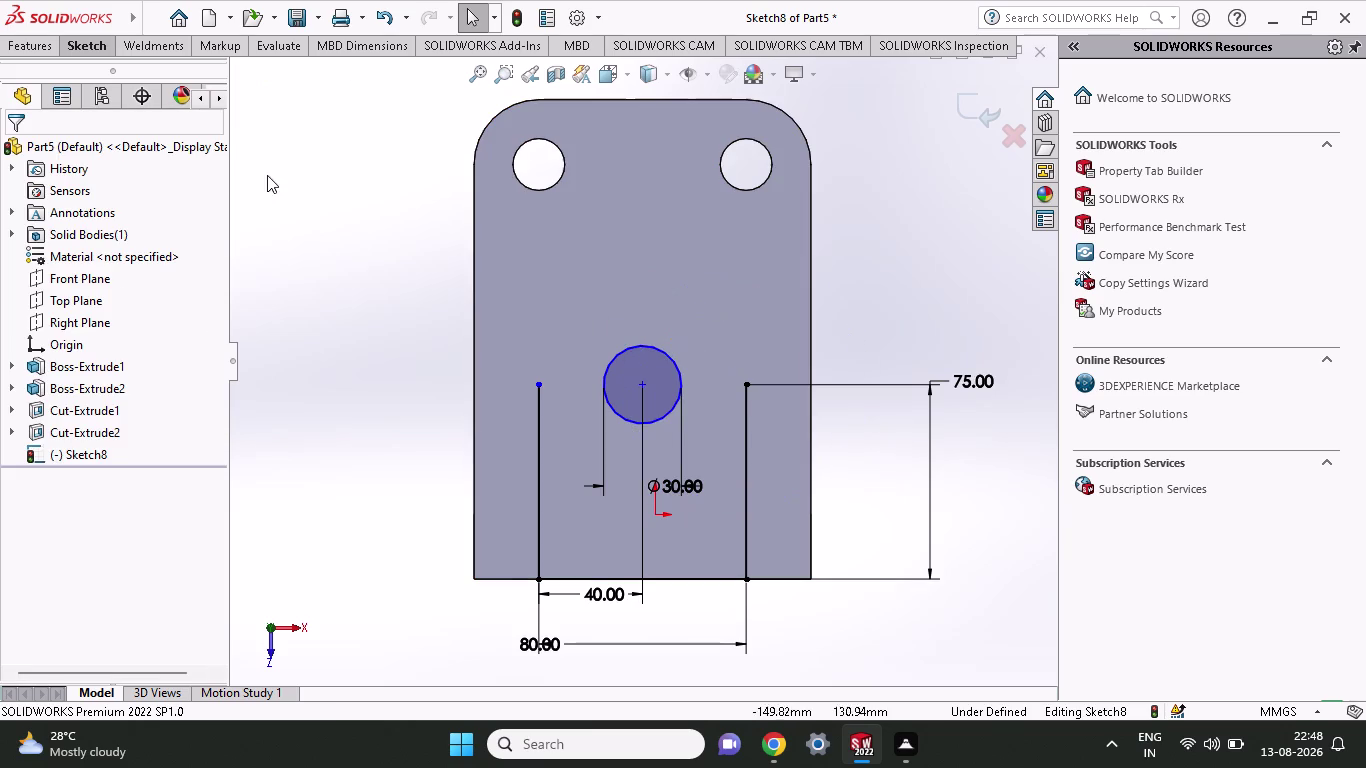
Draw a large circle concentric with the 30 mm hole, reaching the side lines.
click(81, 43)
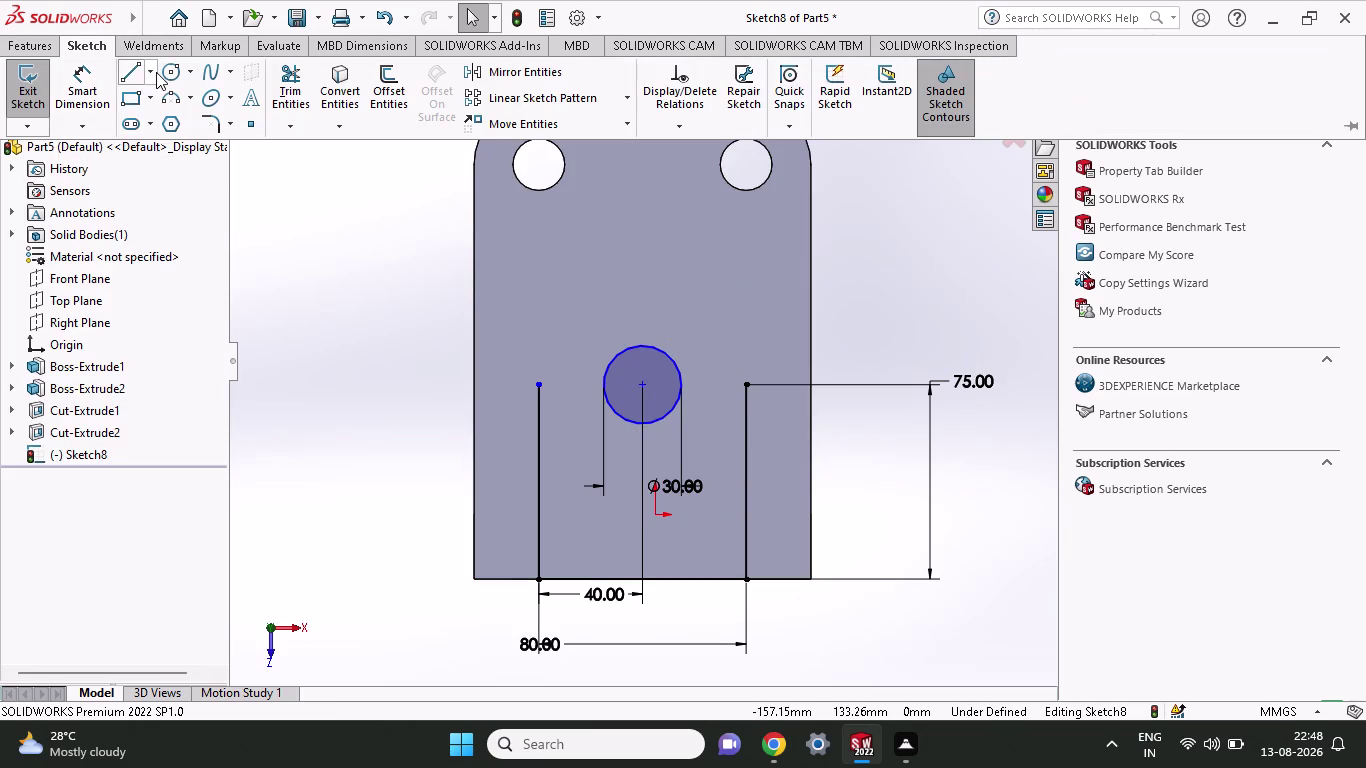
click(160, 72)
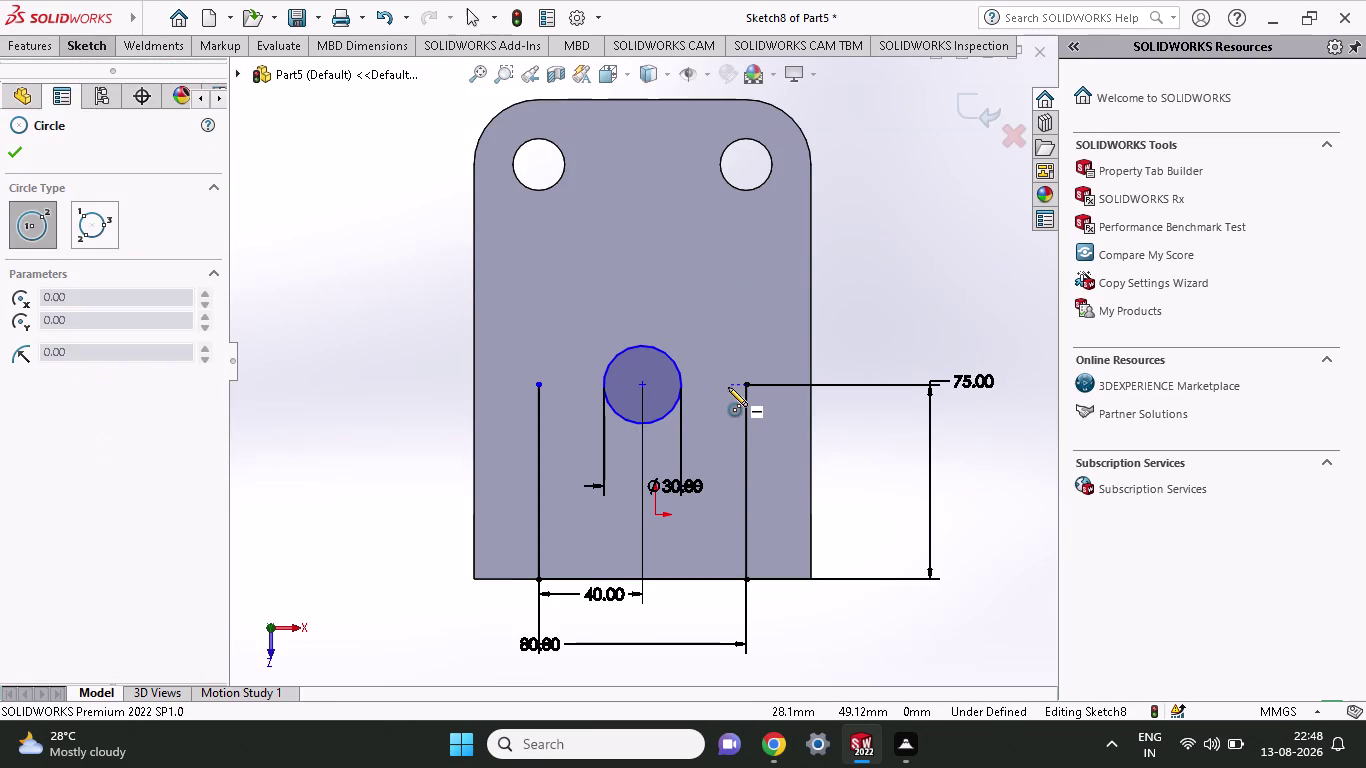
click(646, 387)
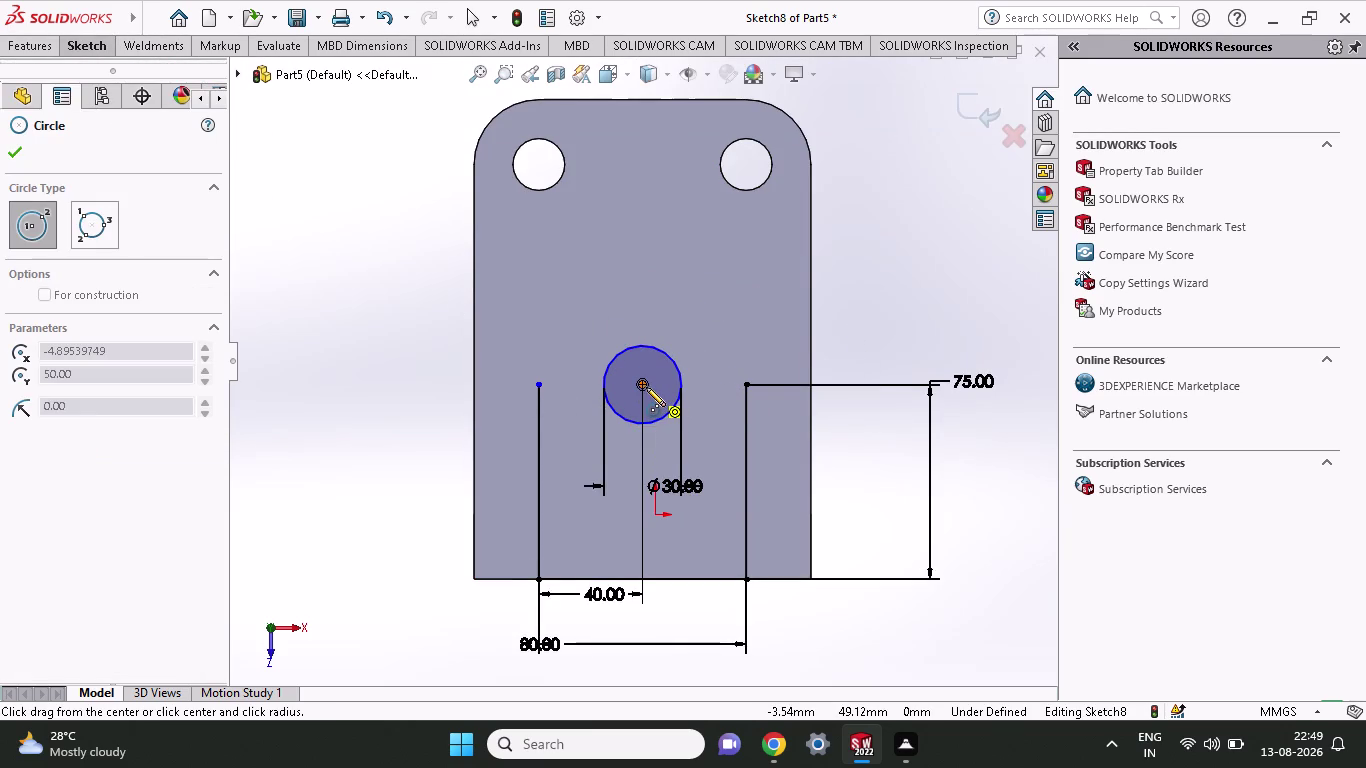
click(749, 385)
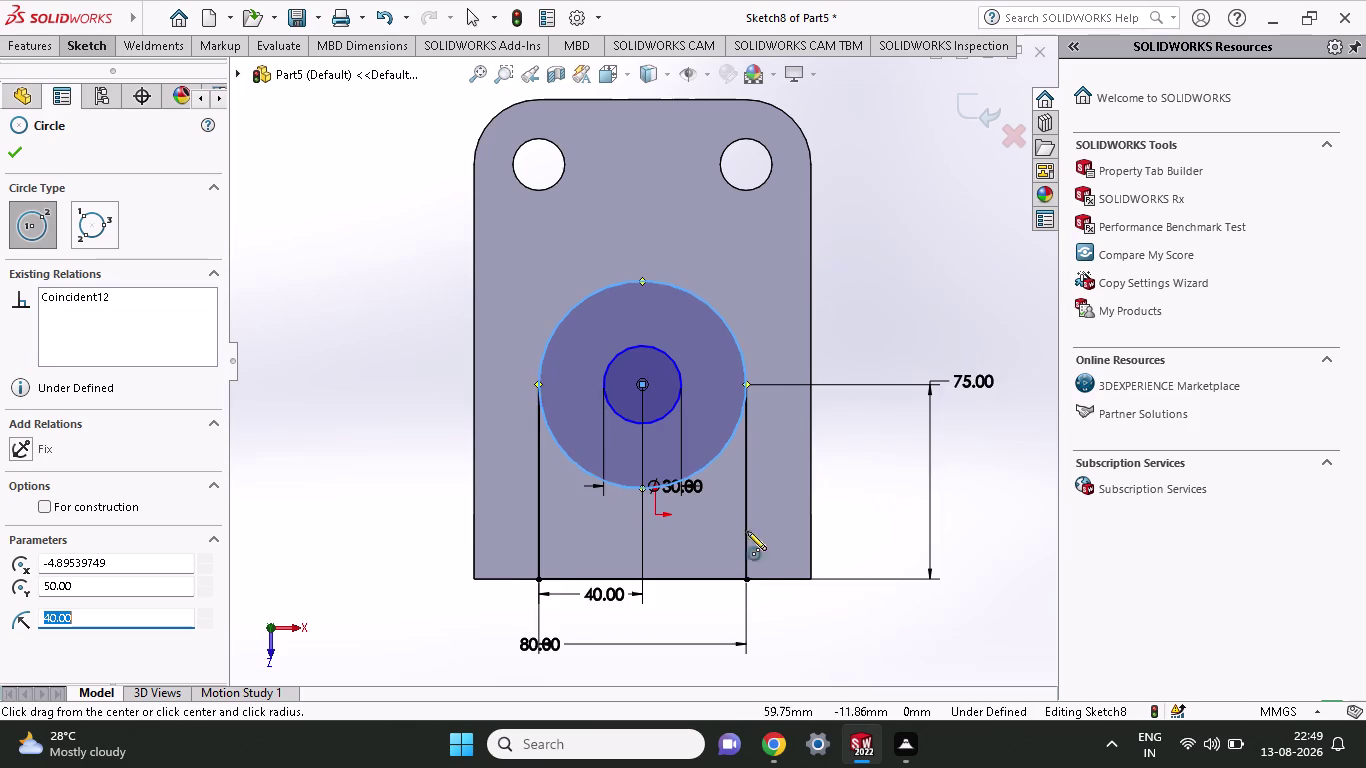
click(8, 162)
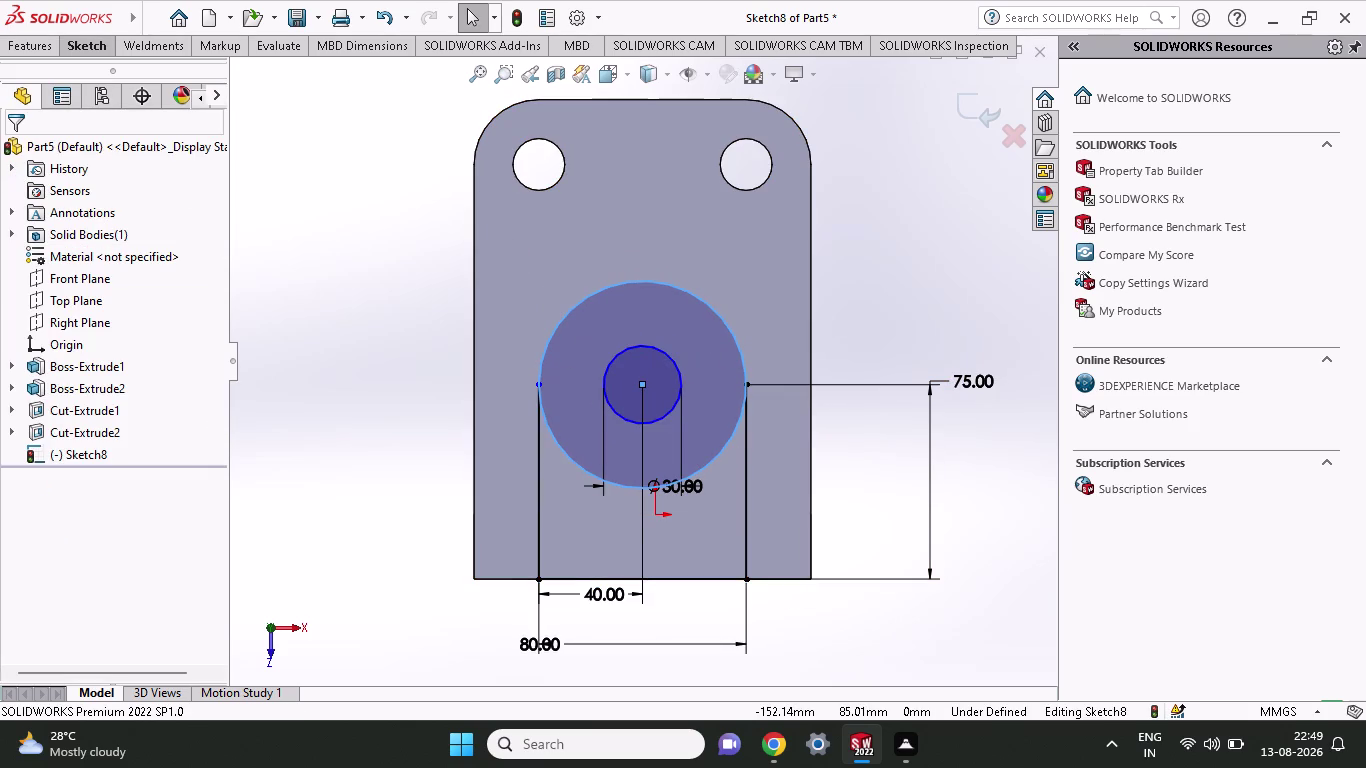
Dimension the large circle at 80 mm diameter.
click(94, 48)
click(102, 89)
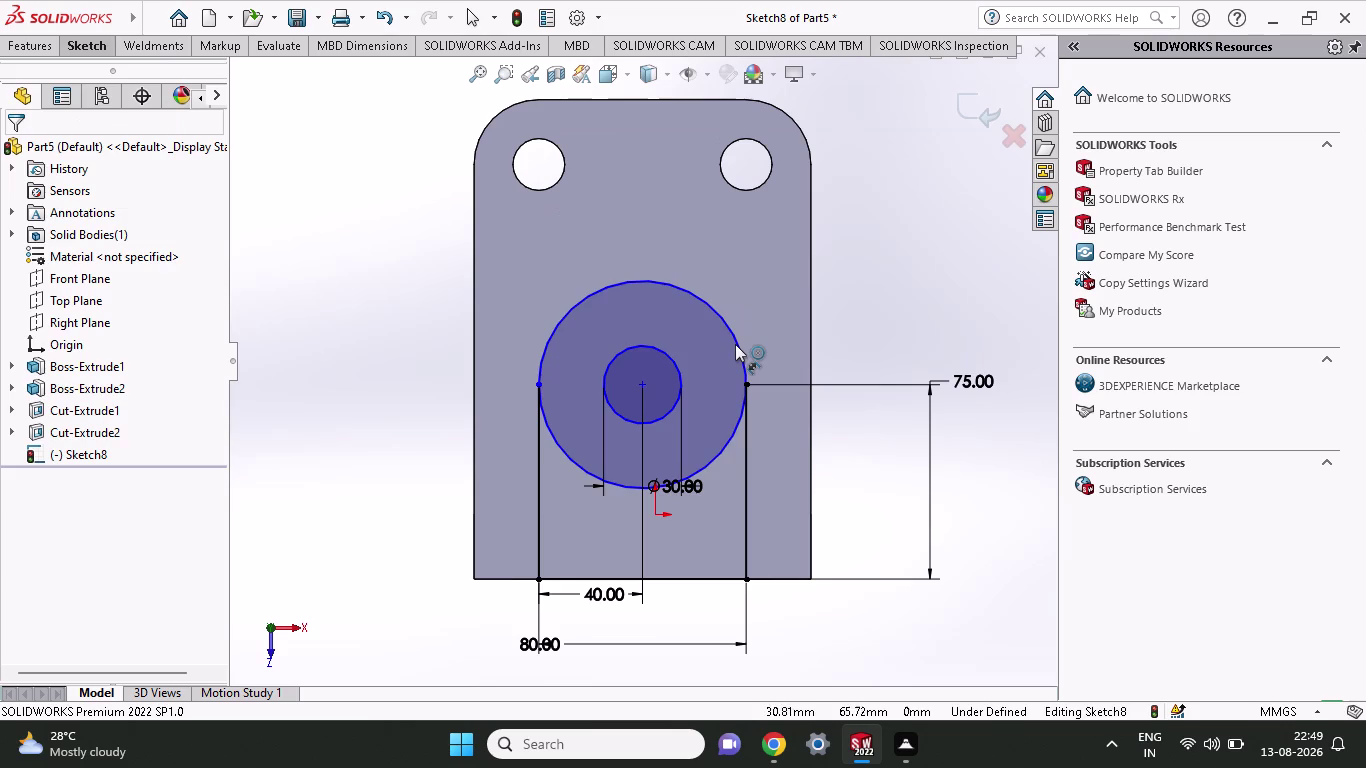
click(735, 344)
click(909, 315)
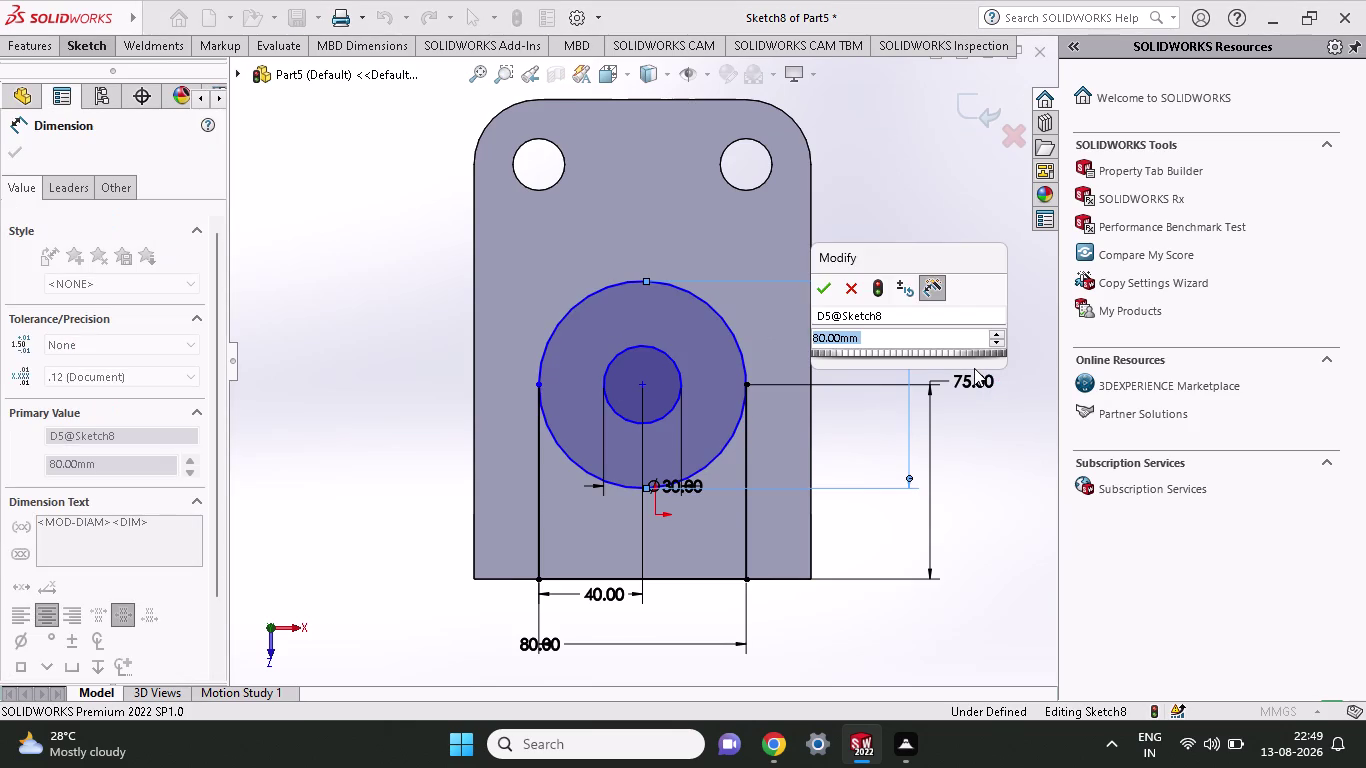
click(821, 286)
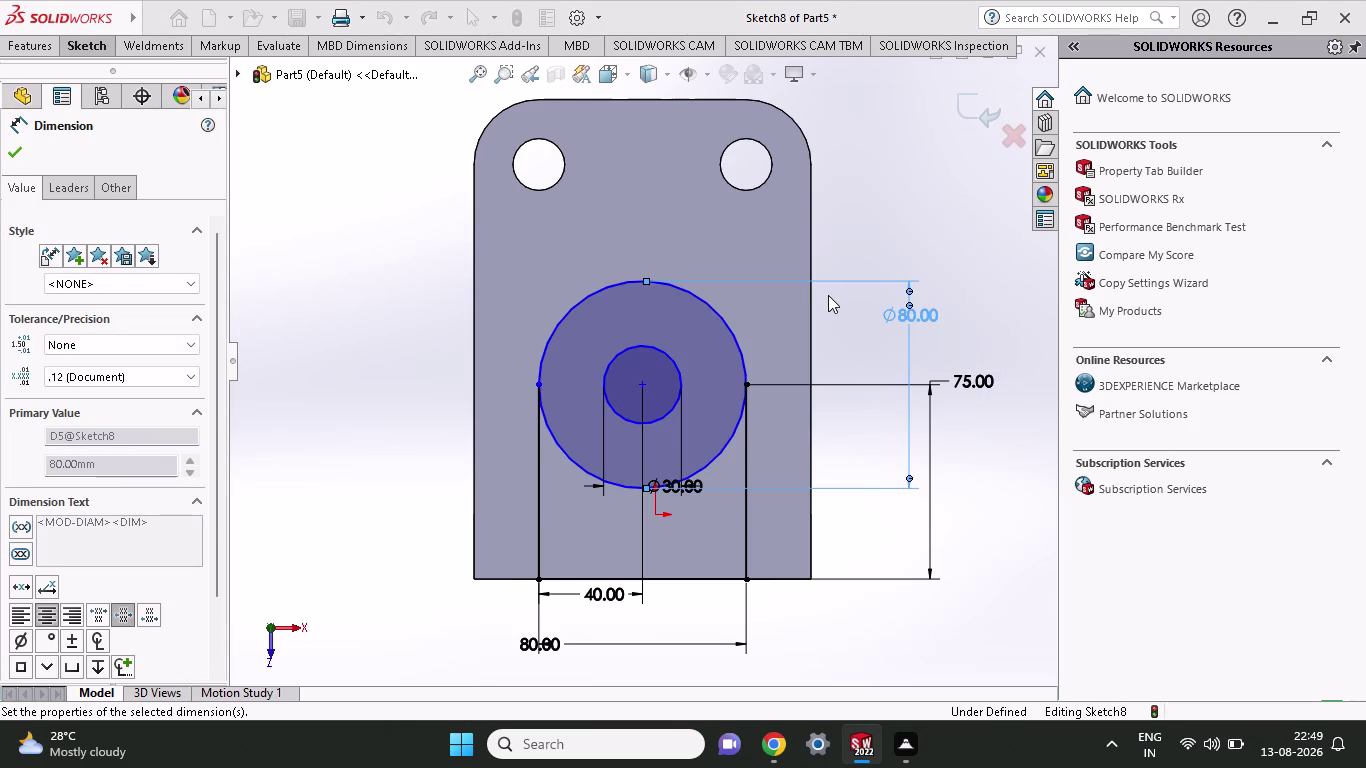
click(79, 54)
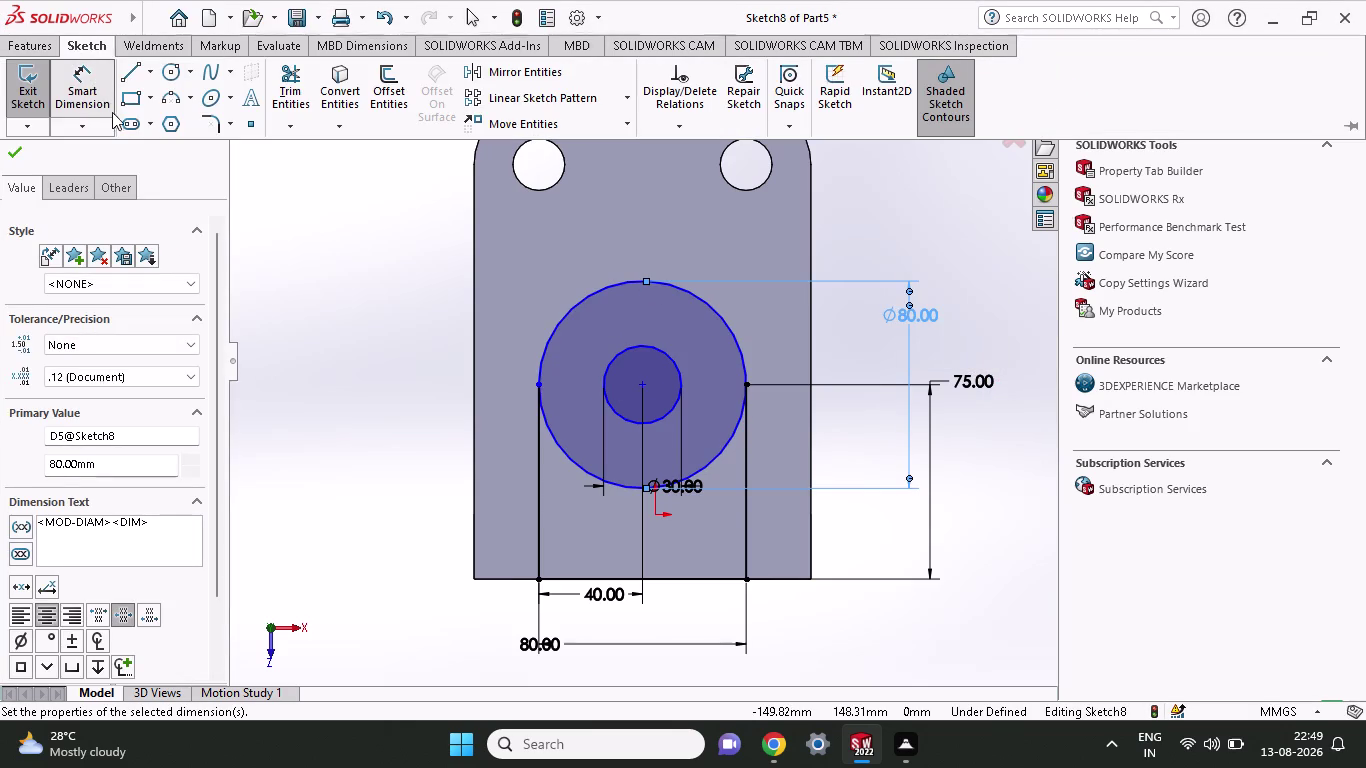
Trim away the lower half of the large circle.
click(279, 78)
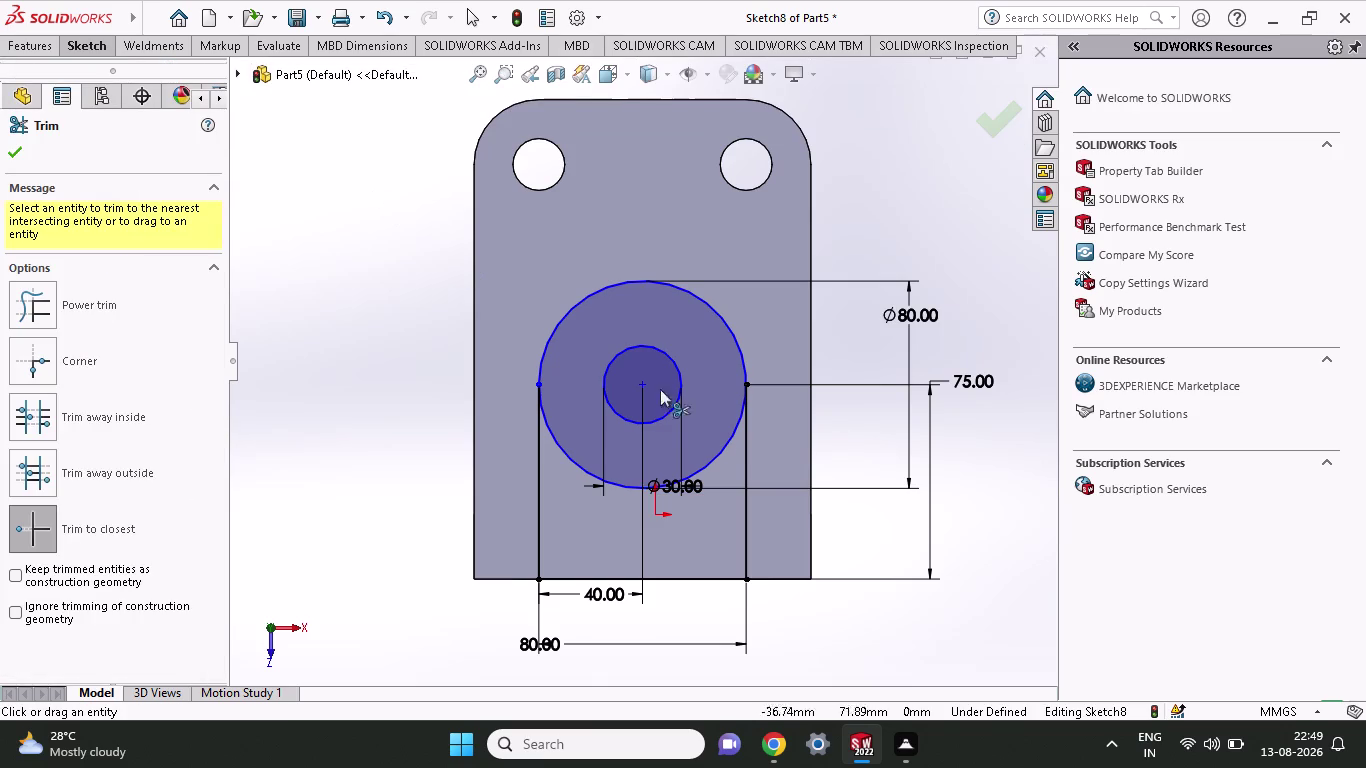
click(721, 445)
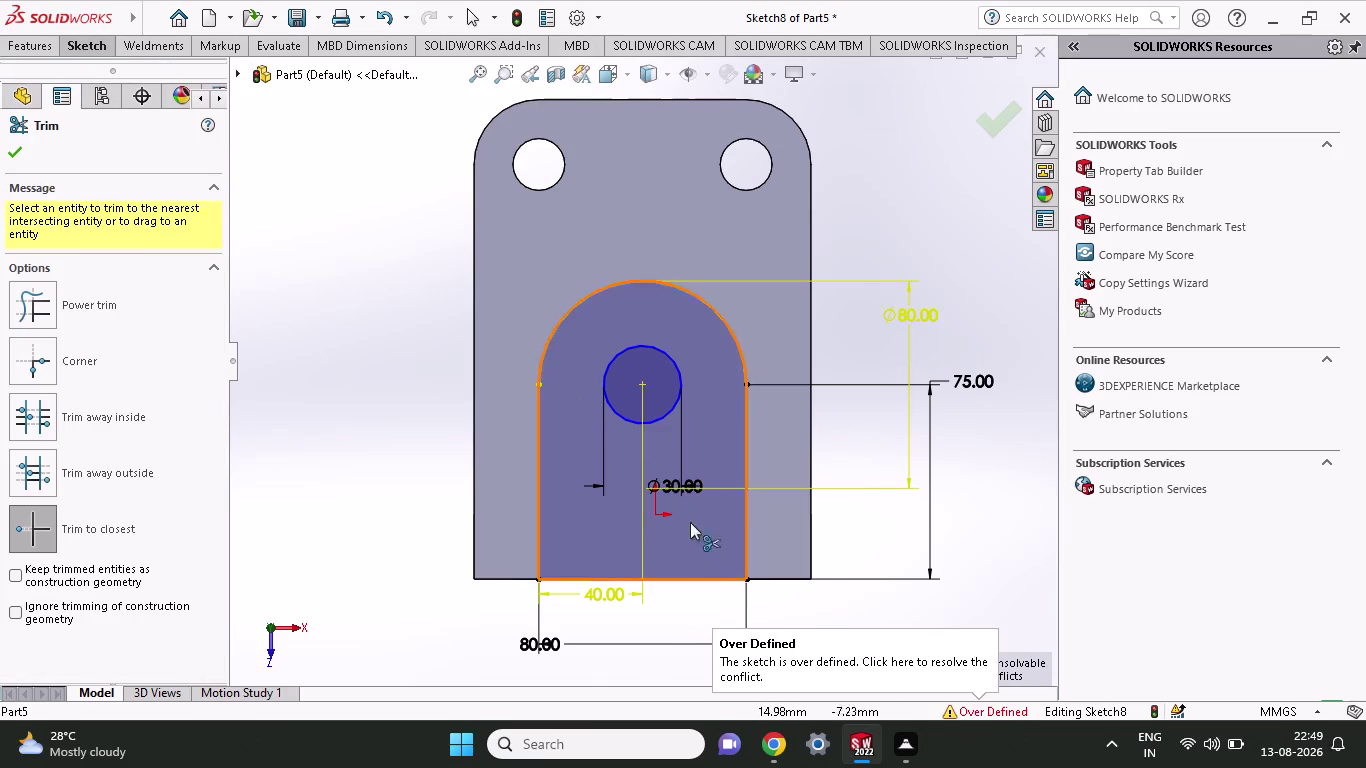
click(49, 42)
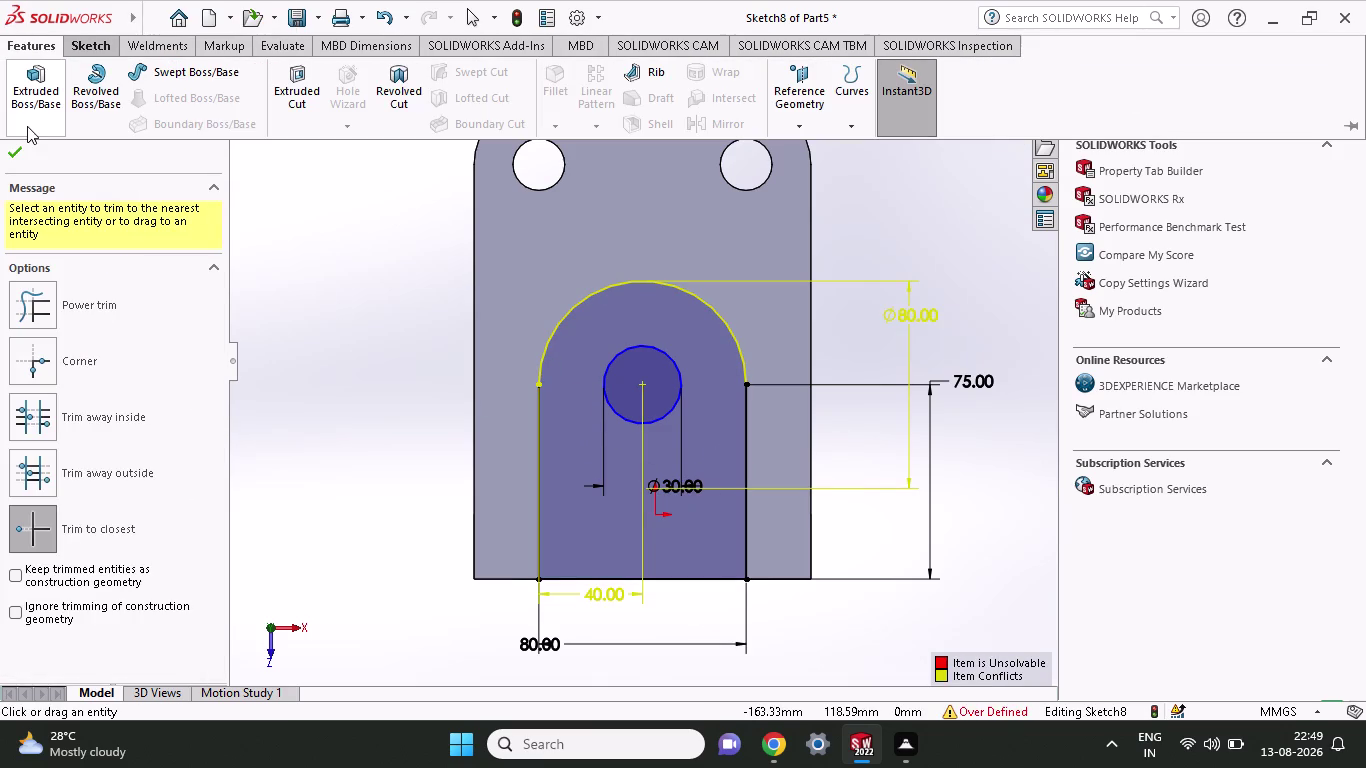
click(28, 114)
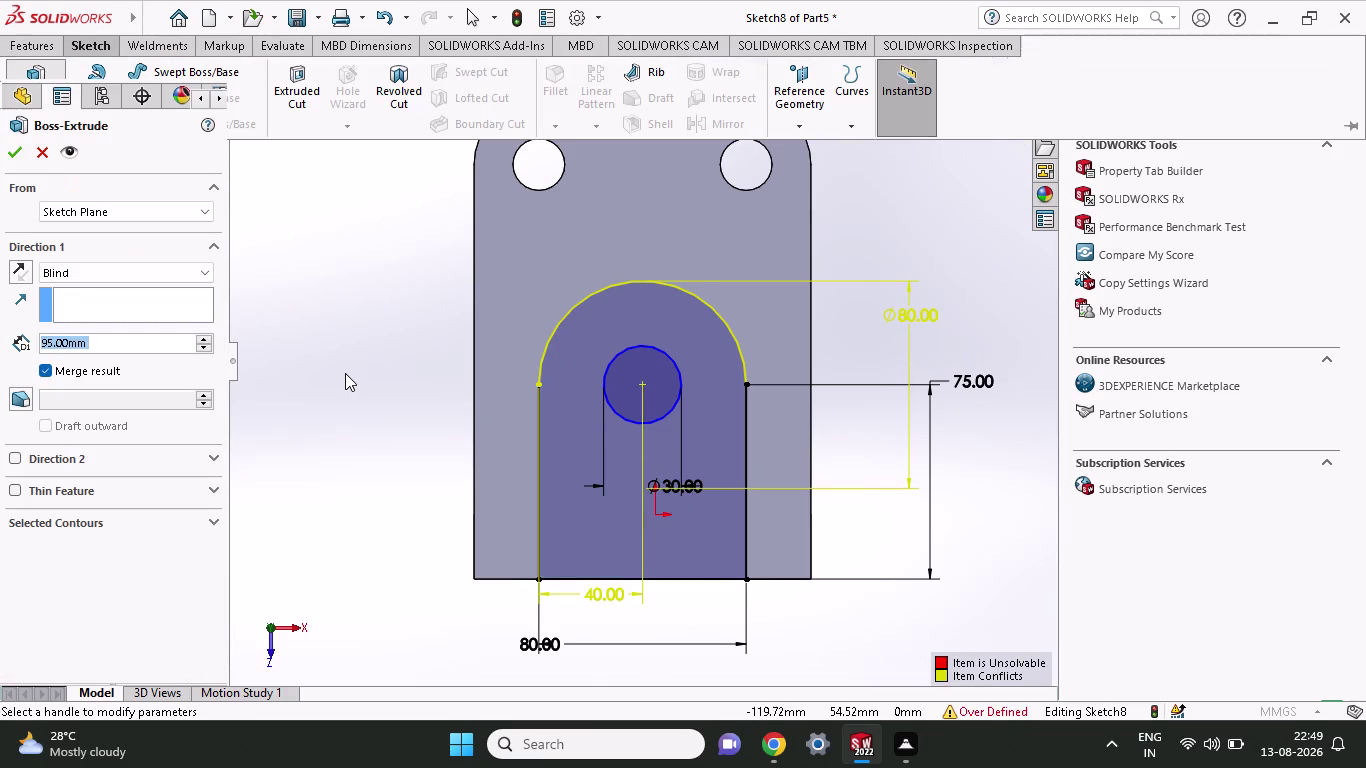
Extrude the arched profile as a 100 mm Blind boss, Boss-Extrude4.
middle_drag(746, 654, 722, 584)
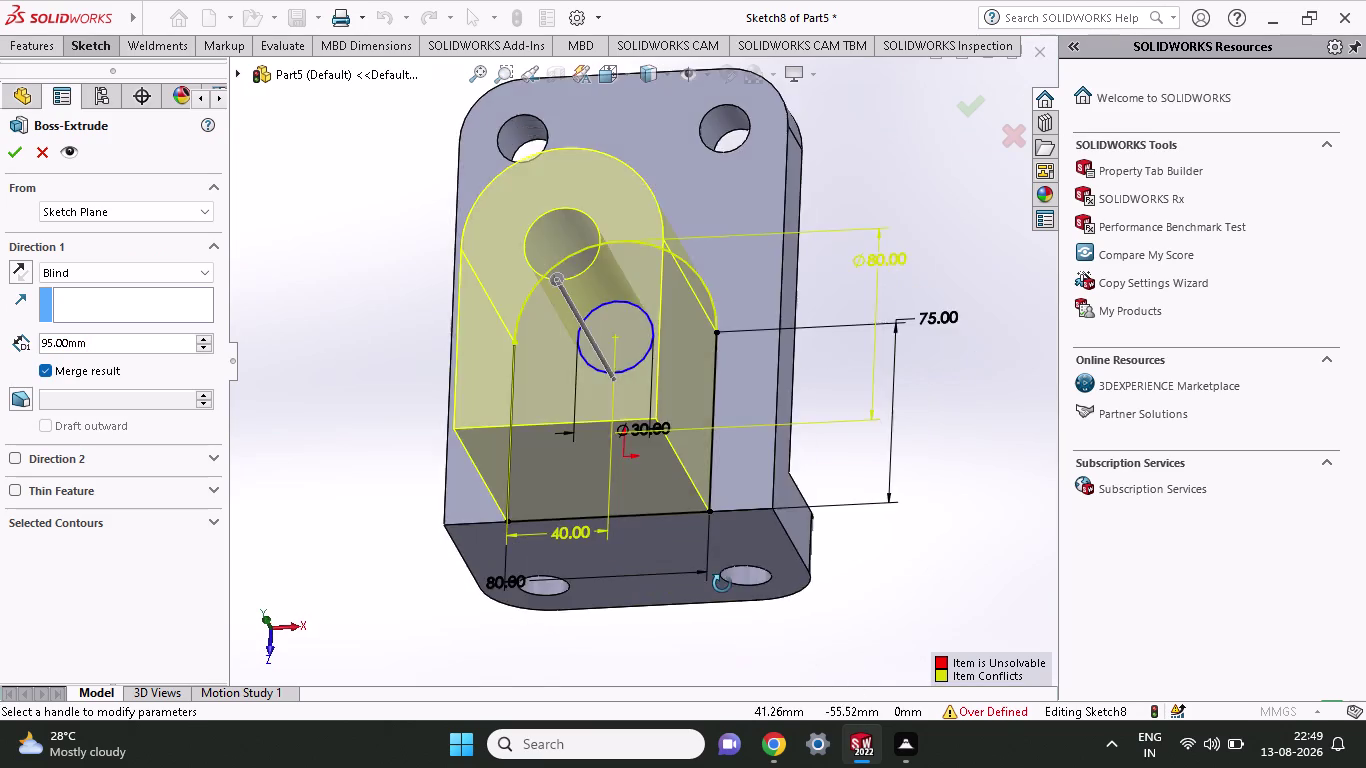
middle_drag(722, 584, 692, 580)
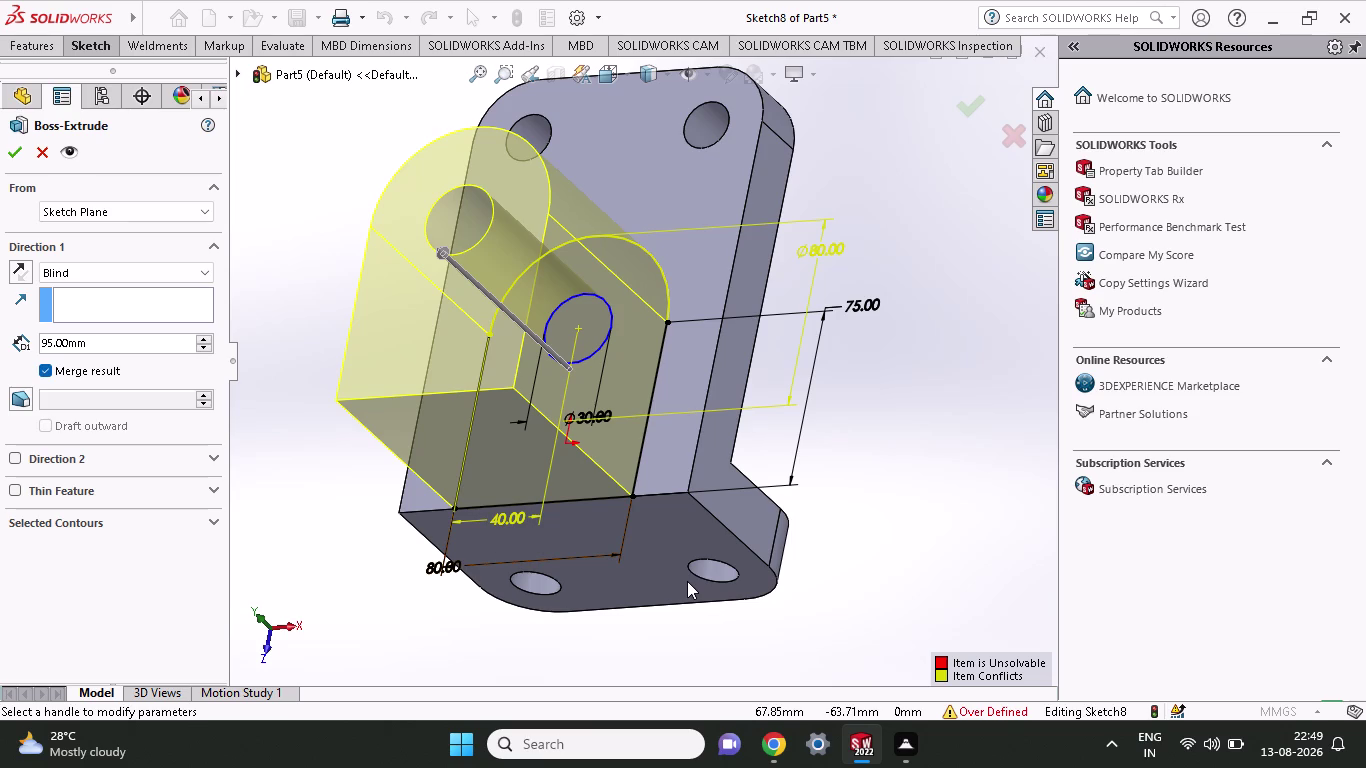
key(1)
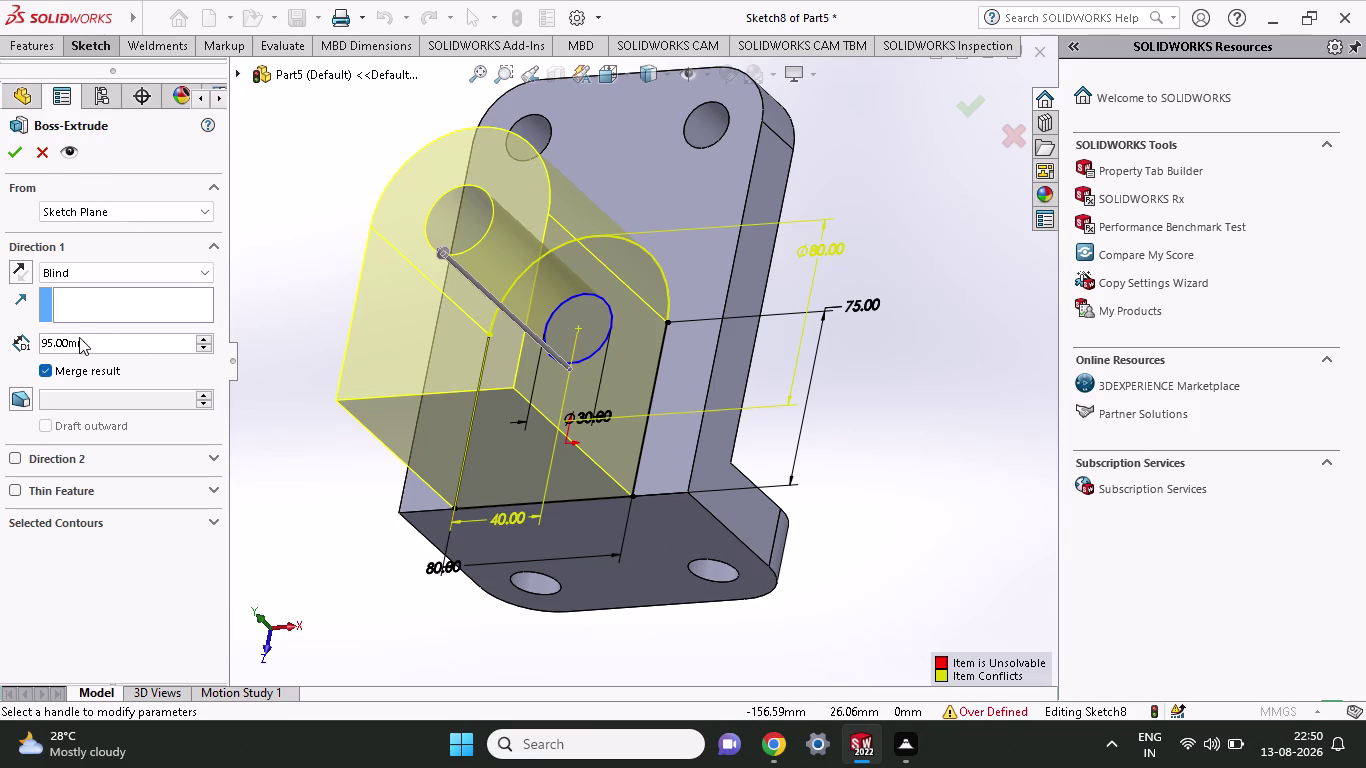
drag(89, 343, 35, 343)
text(10)
text(0)
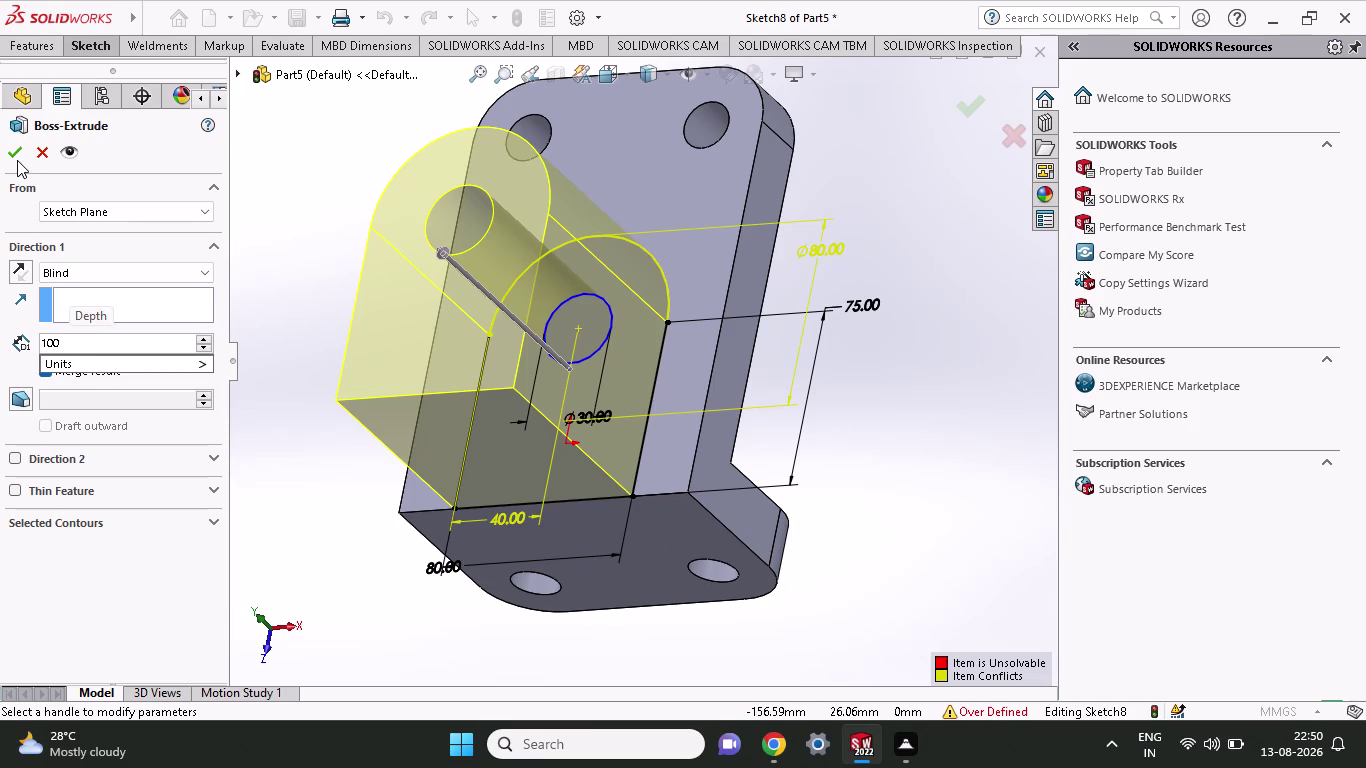
click(17, 156)
click(19, 157)
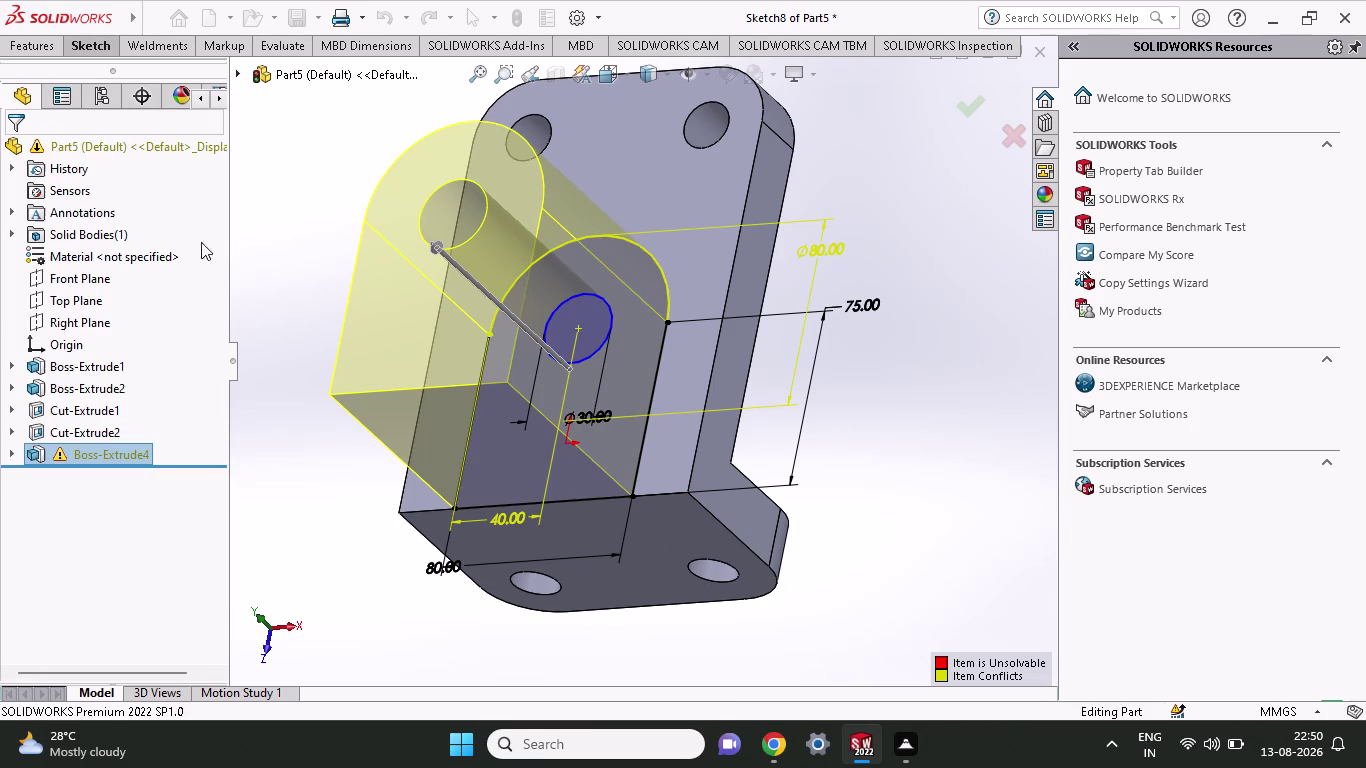
middle_drag(848, 410, 755, 420)
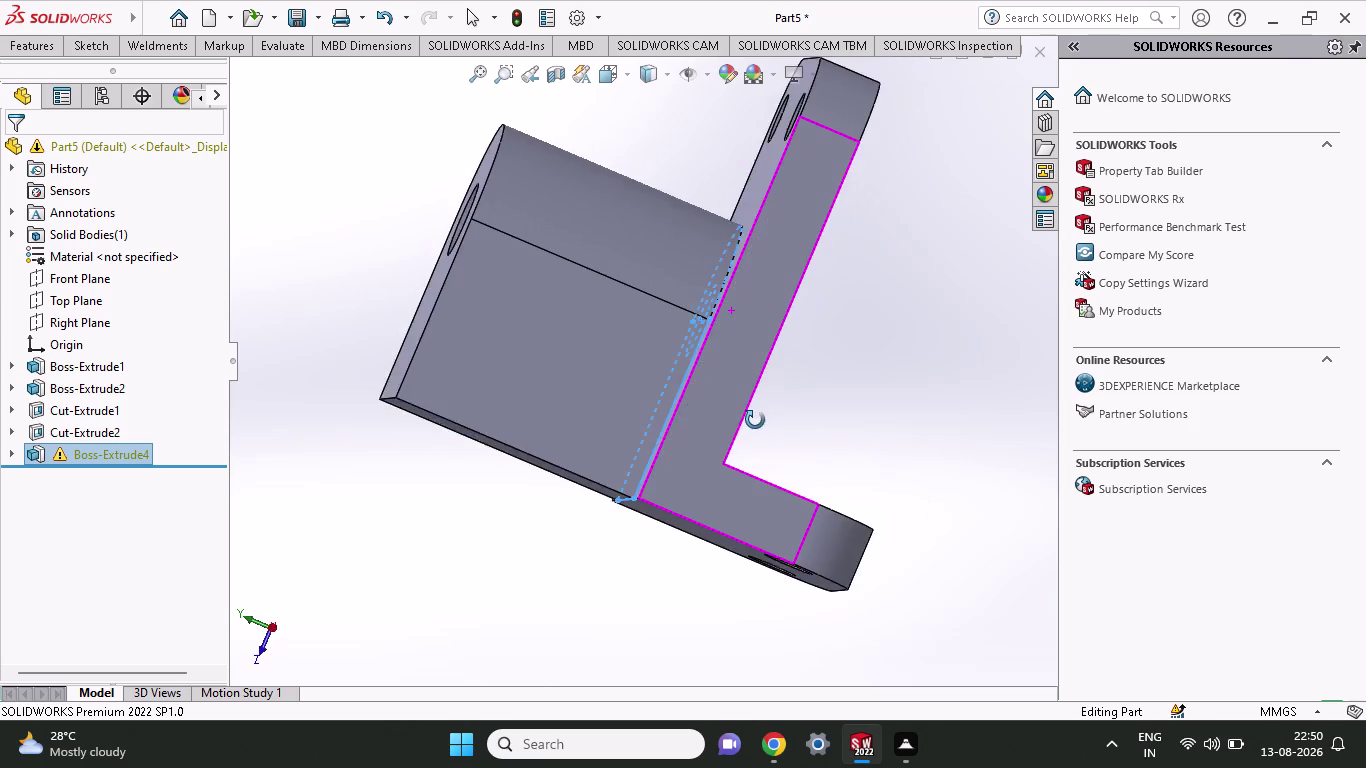
Open Sketch10 on the side face of Boss-Extrude4.
middle_drag(755, 420, 773, 389)
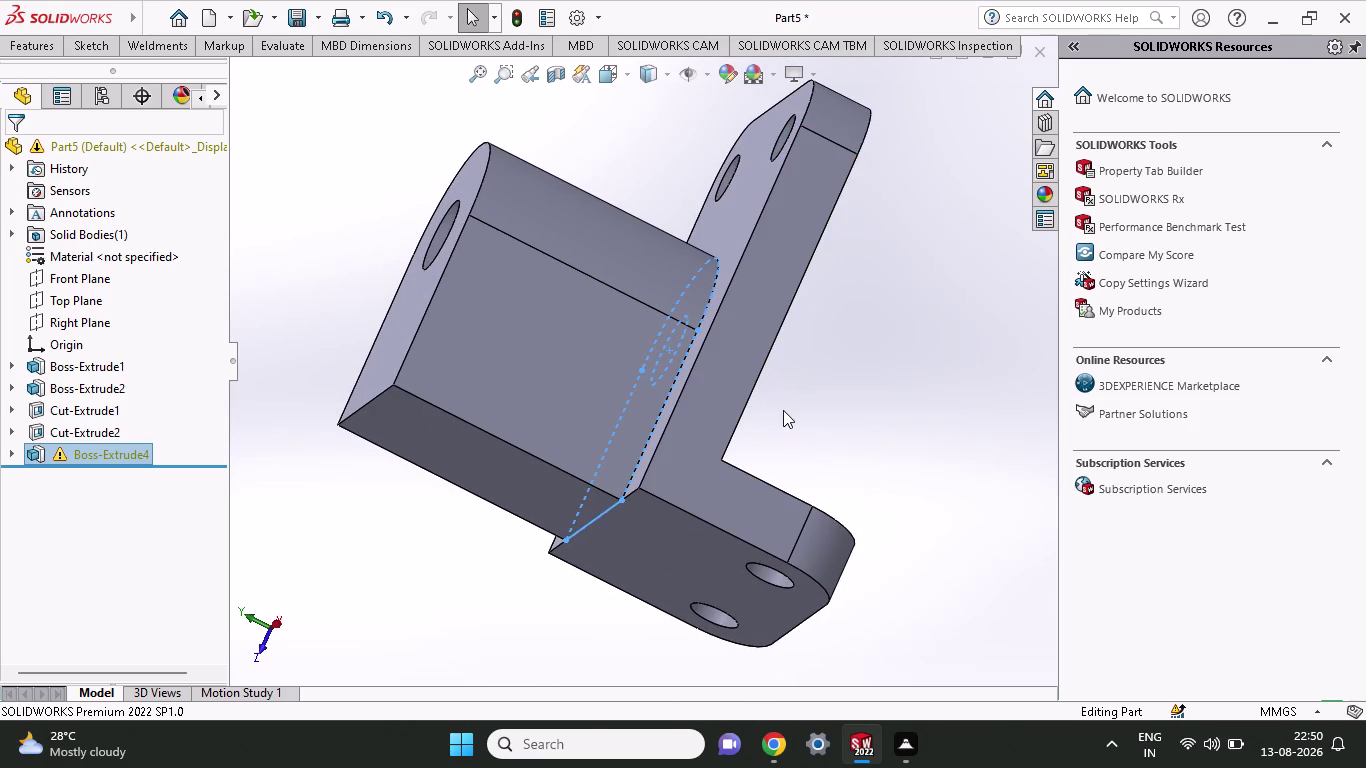
click(605, 333)
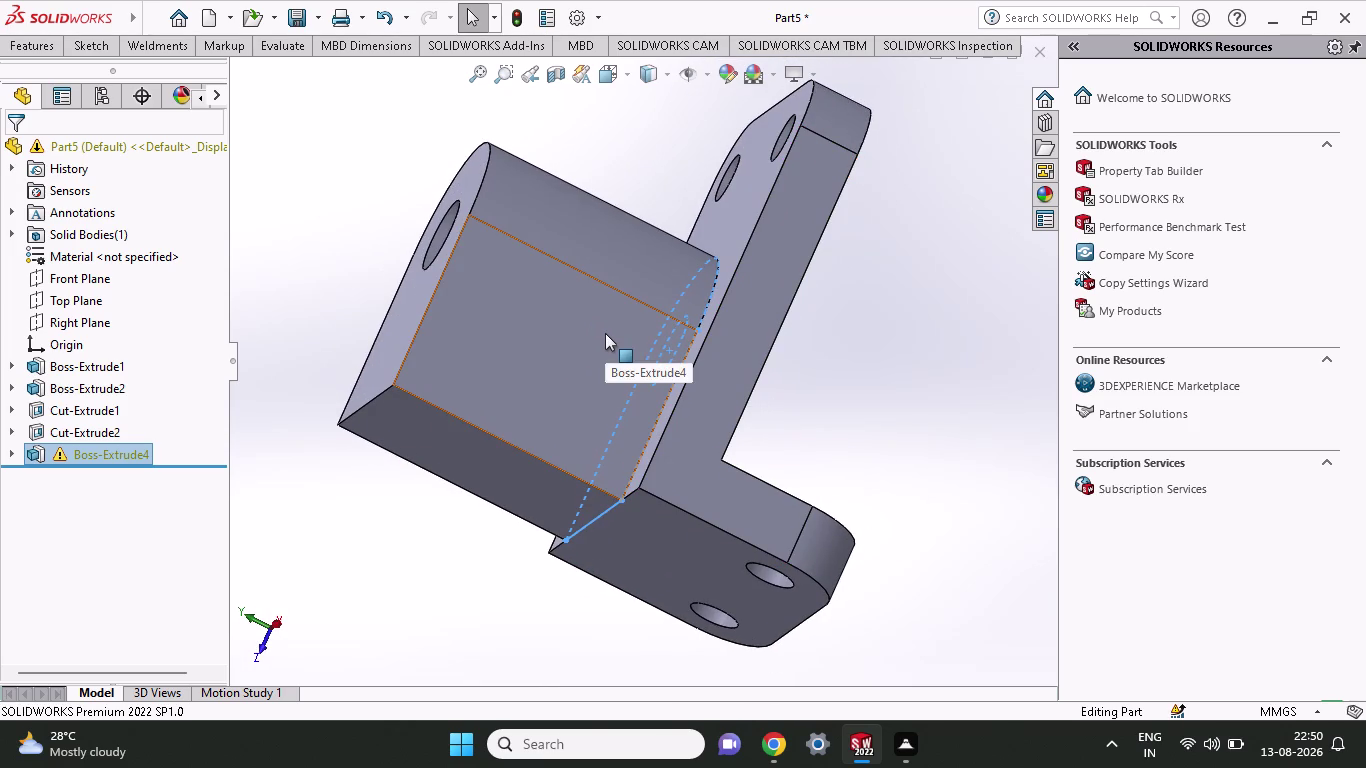
click(687, 279)
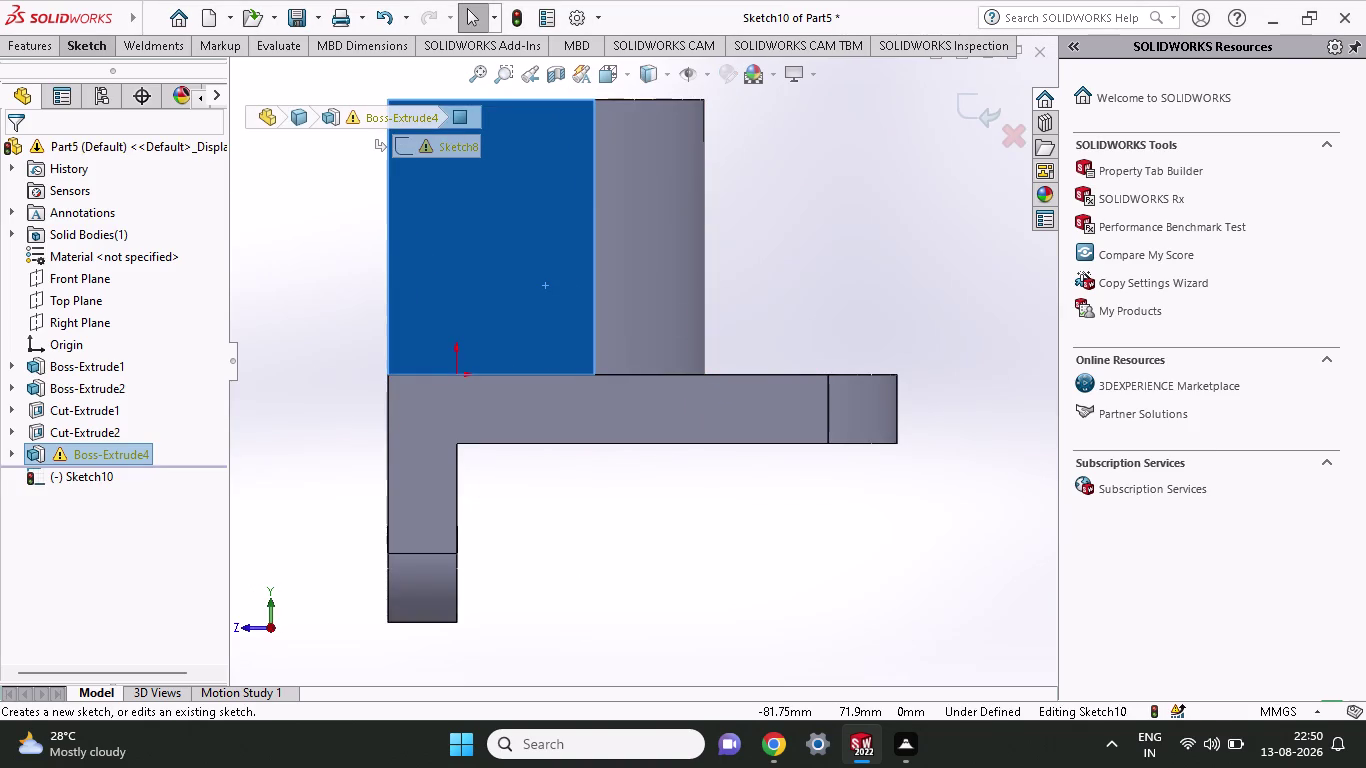
Sketch a sloped line from the boss's base corner to above the upright.
click(74, 56)
click(128, 74)
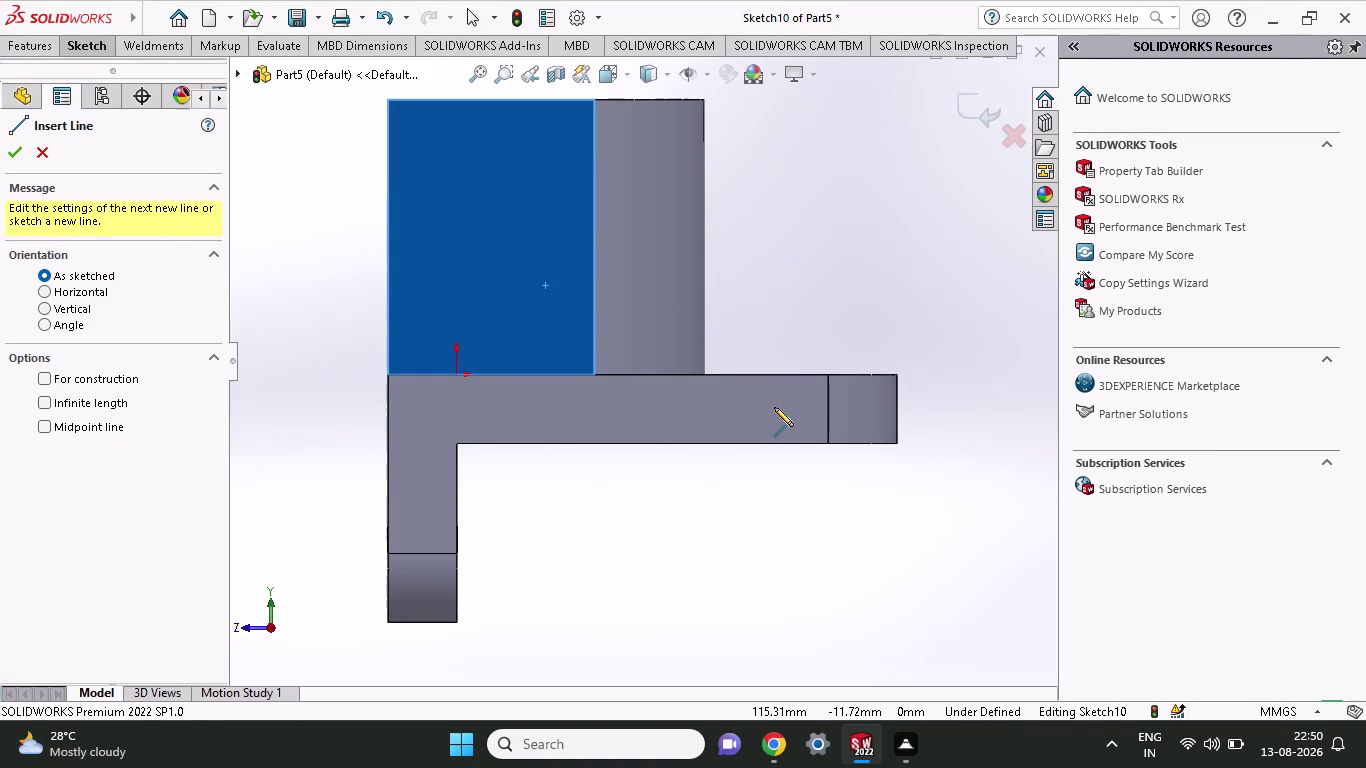
click(704, 376)
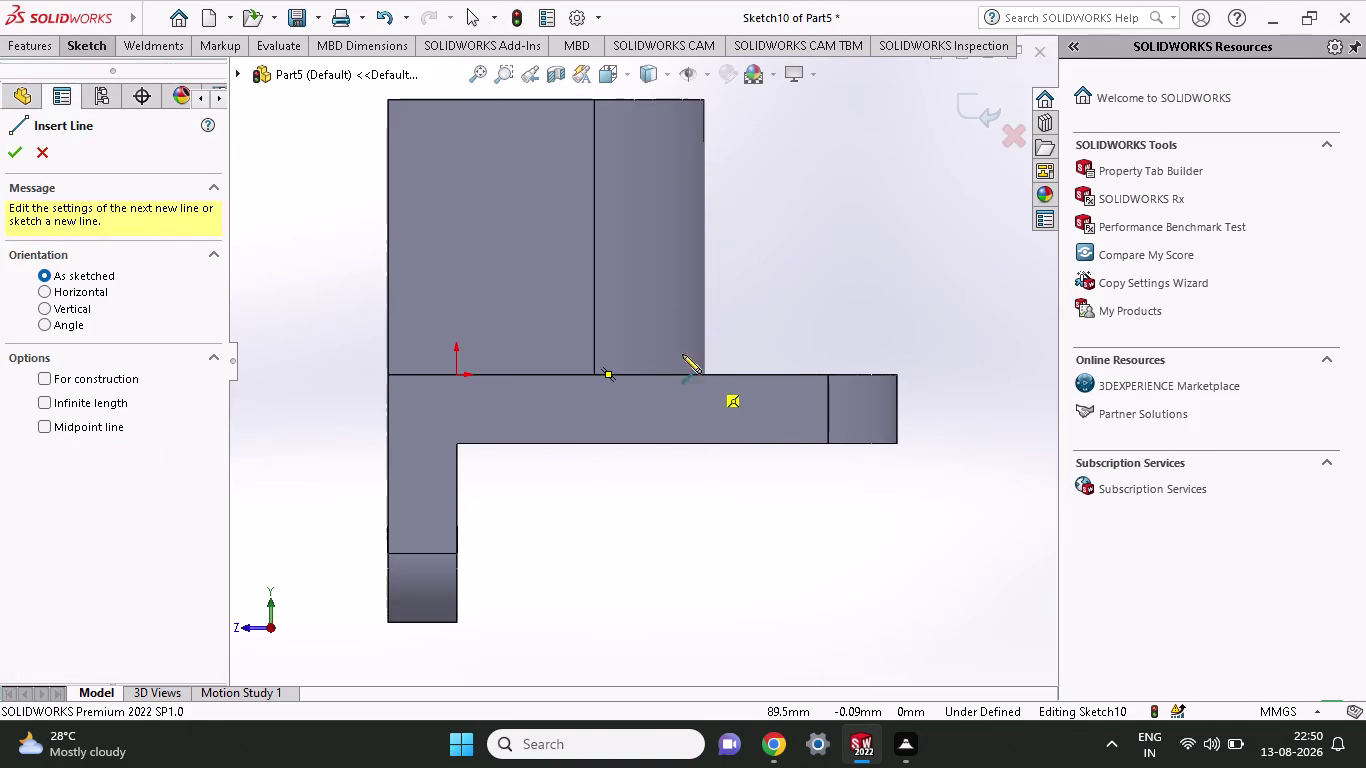
click(359, 133)
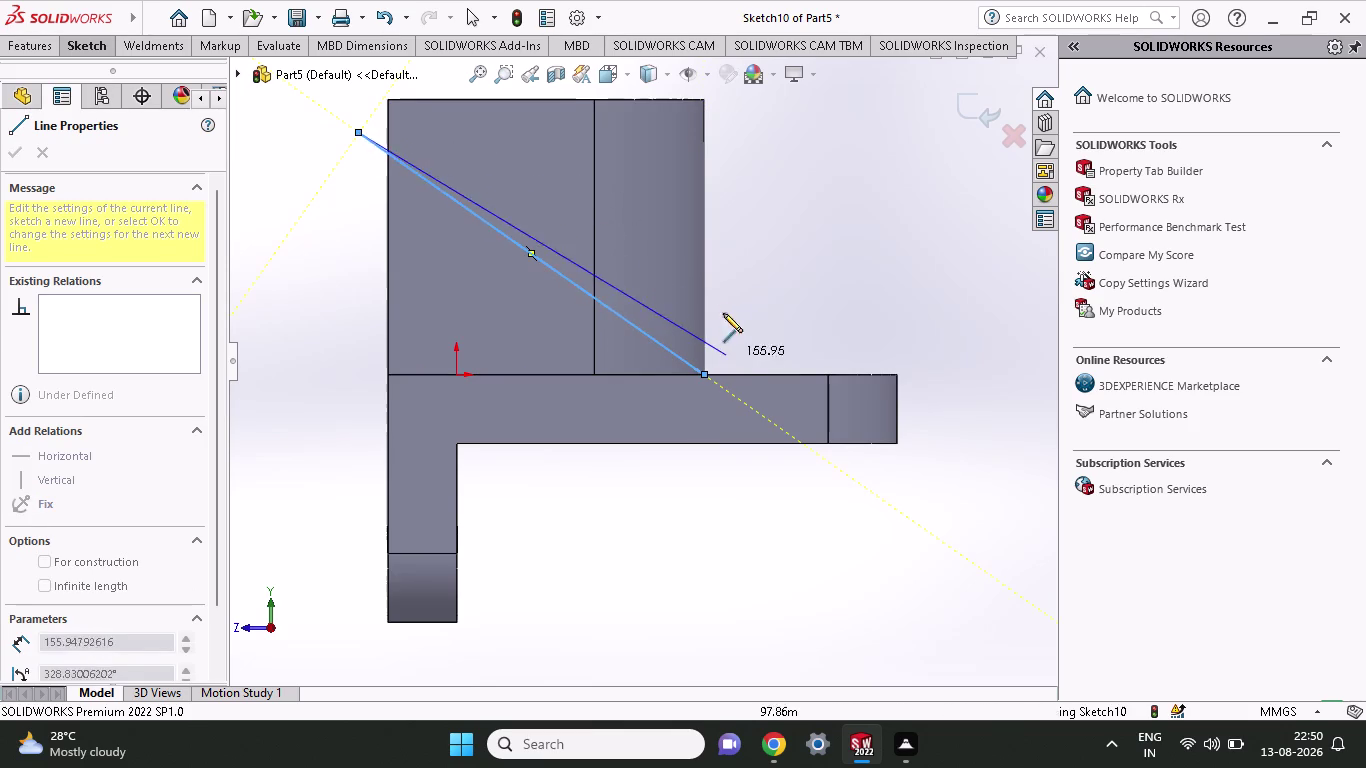
right_click(724, 289)
click(743, 298)
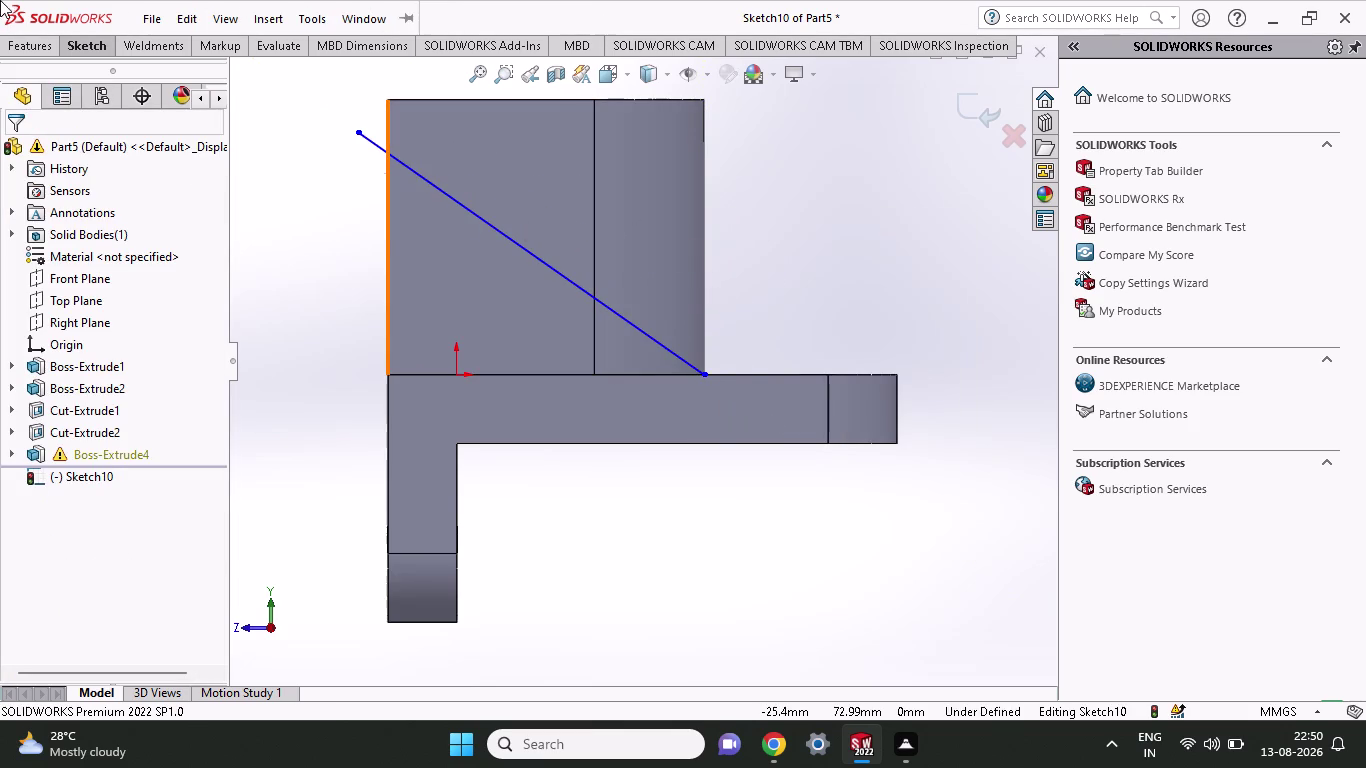
Dimension the sloped line at 45° to the boss's bottom edge.
click(96, 41)
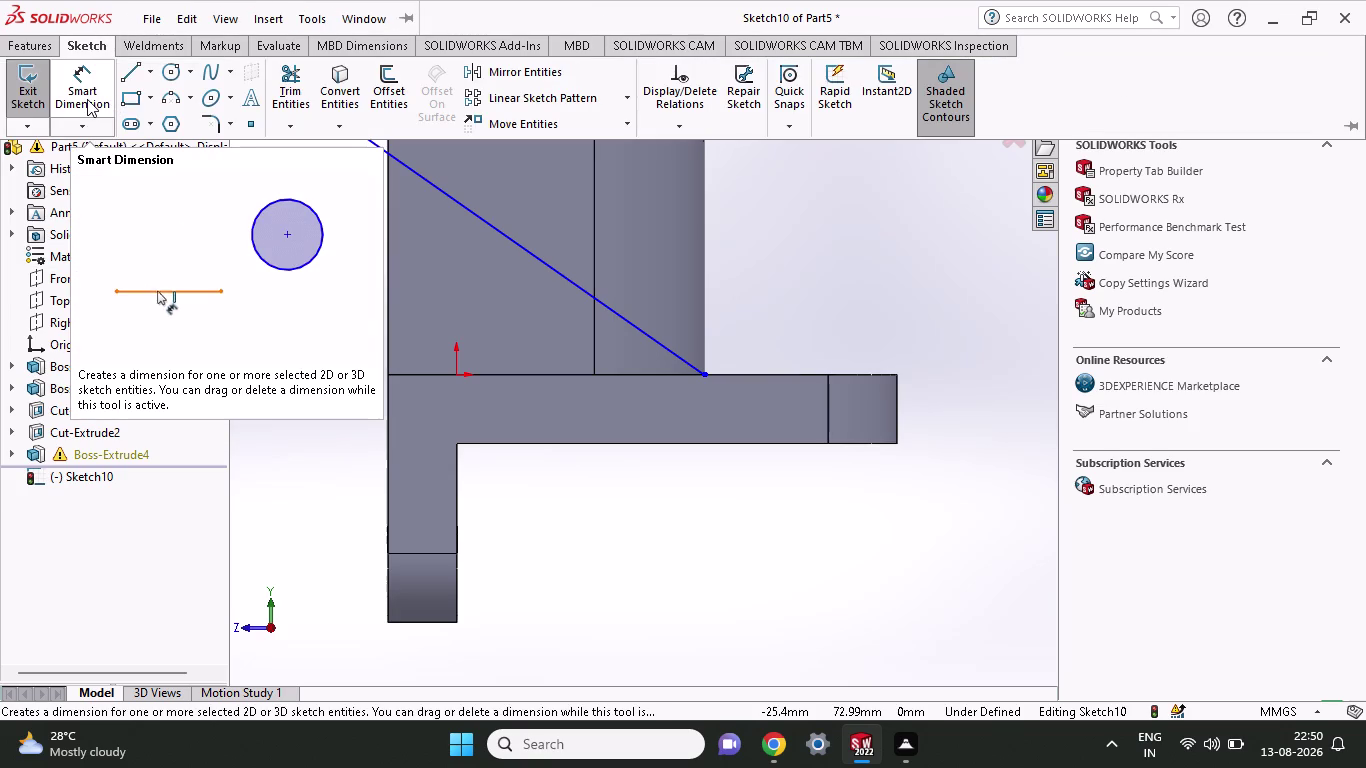
click(87, 99)
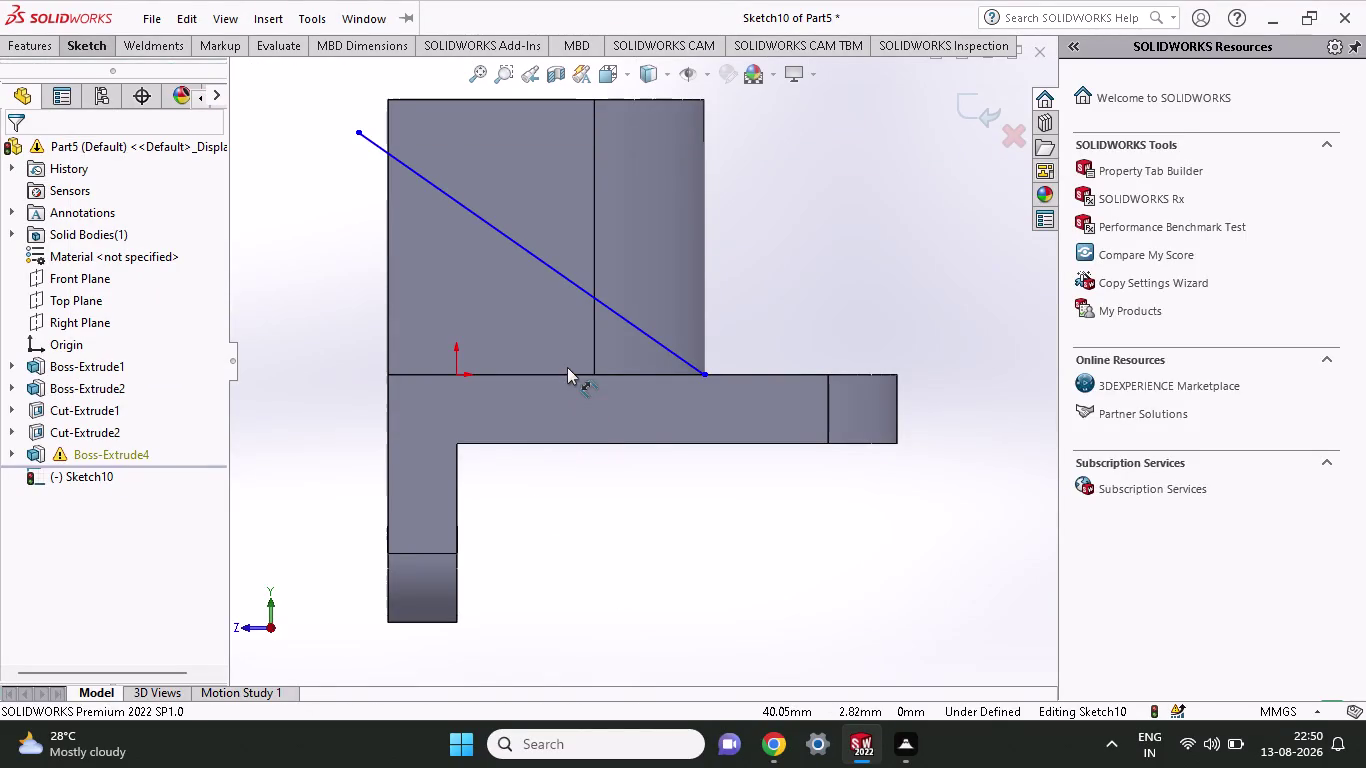
click(569, 373)
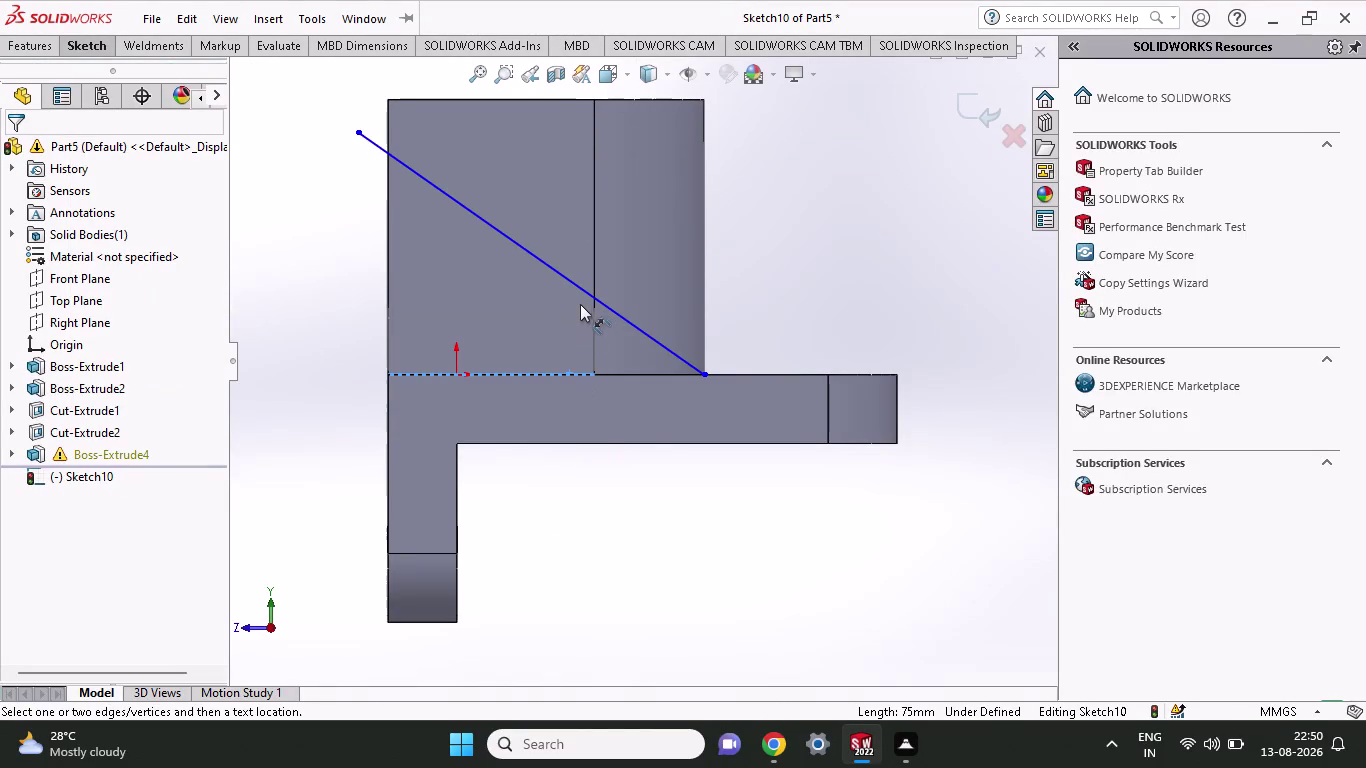
click(585, 294)
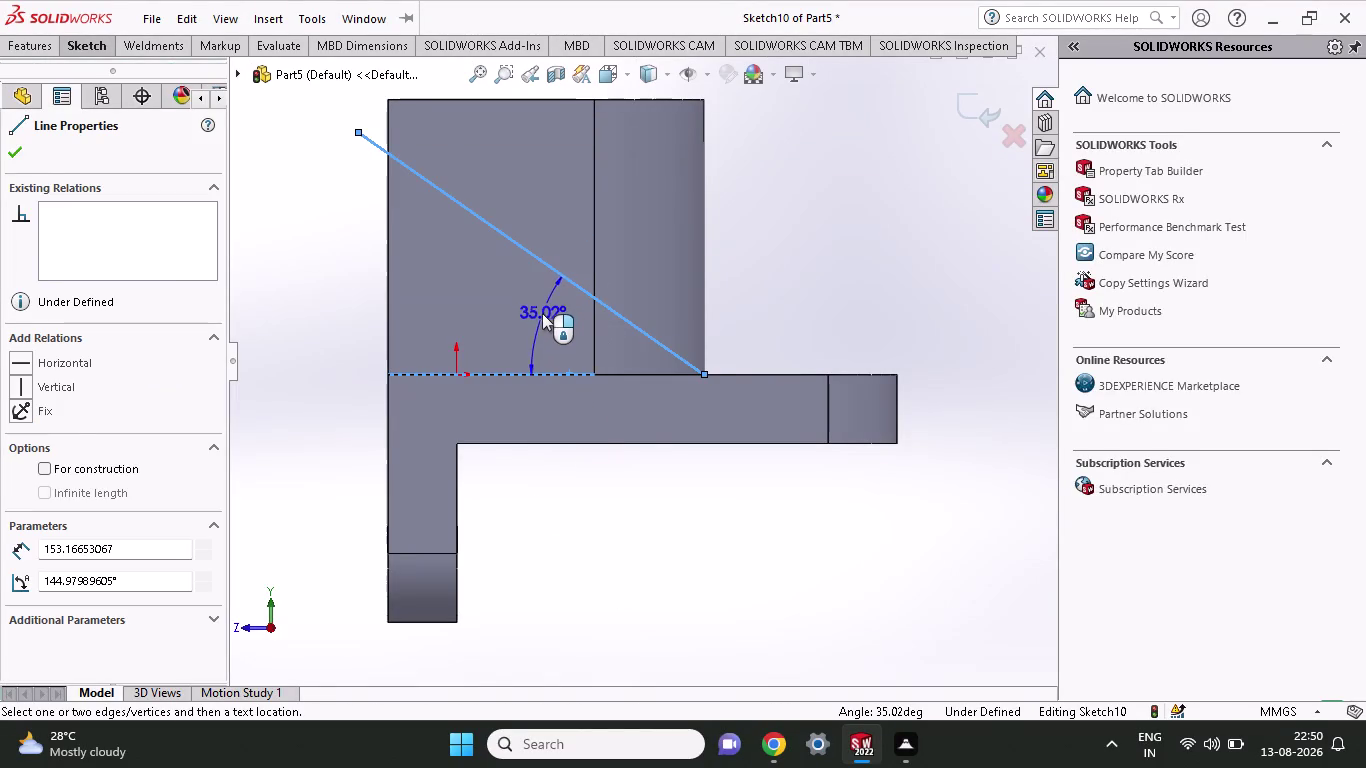
click(542, 313)
text(45)
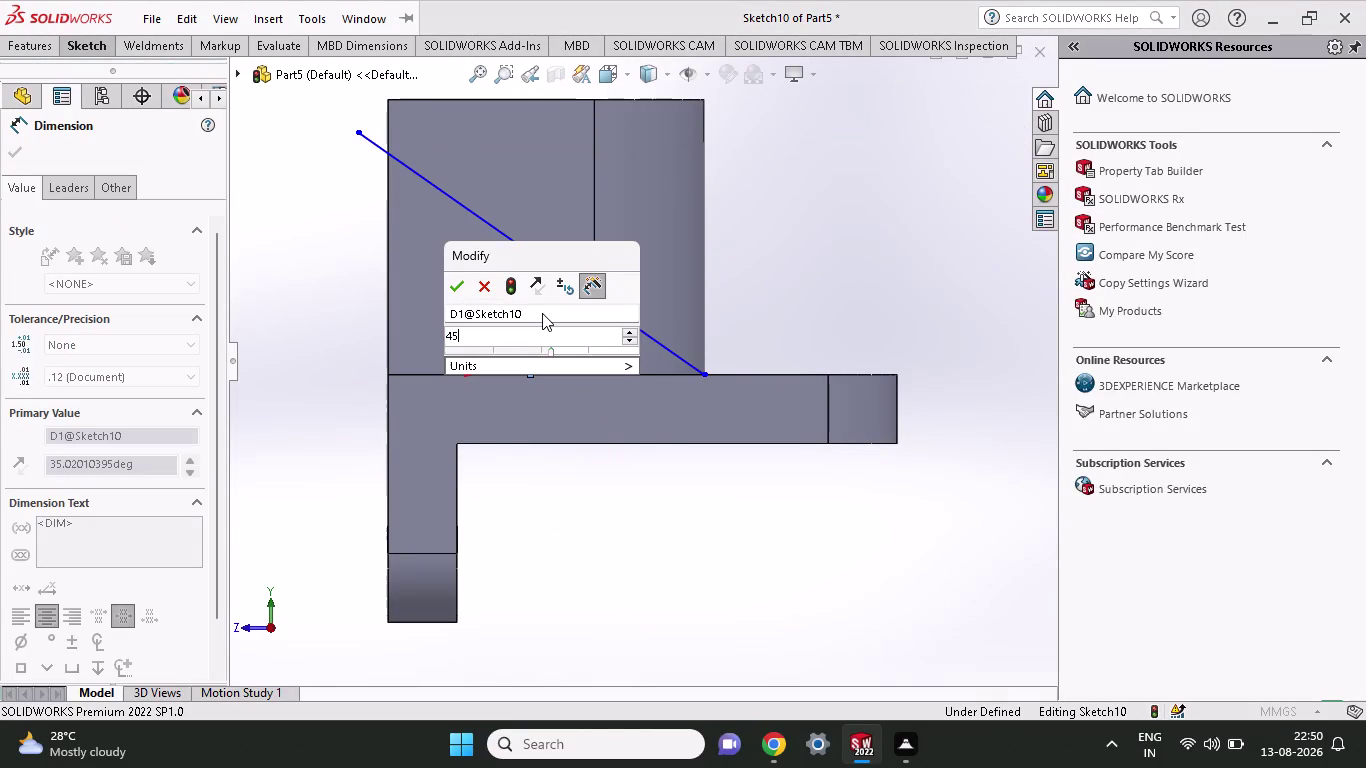
key(Return)
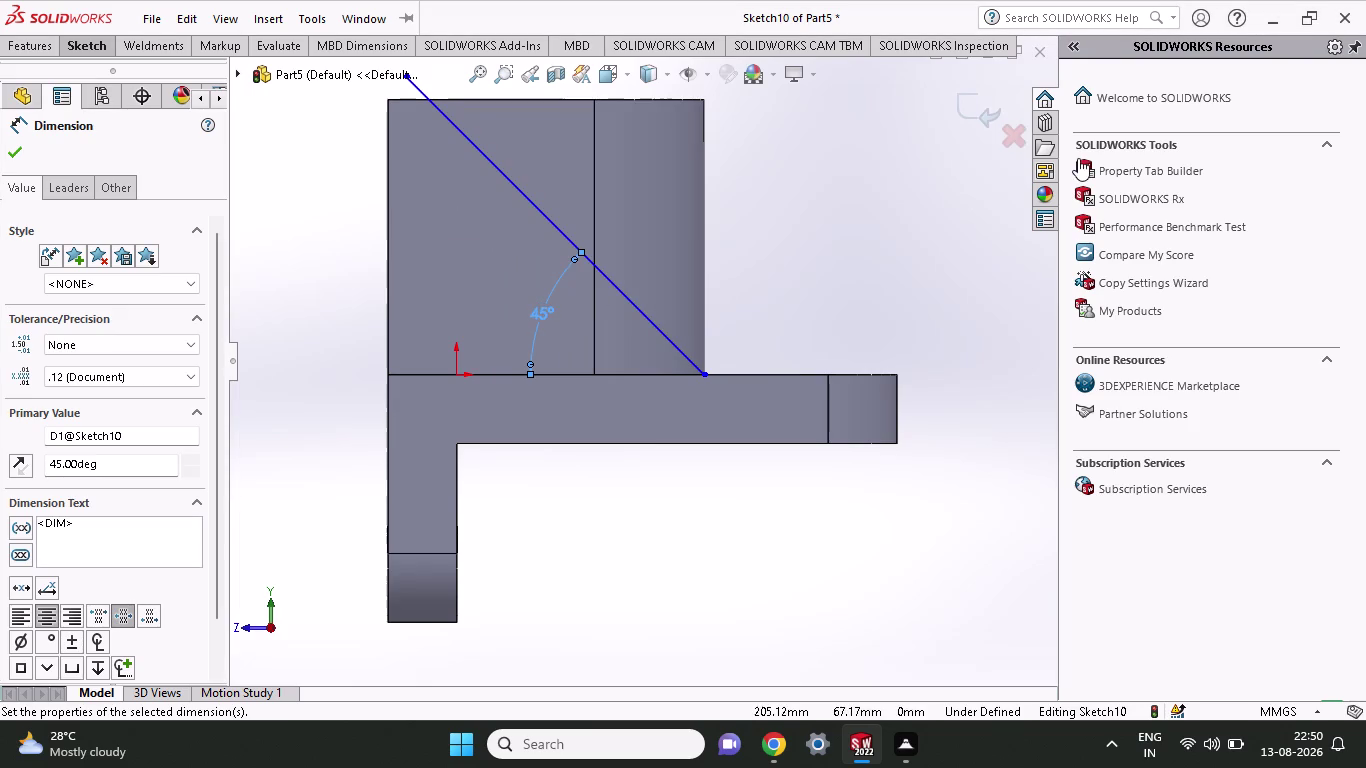
scroll(down, 3)
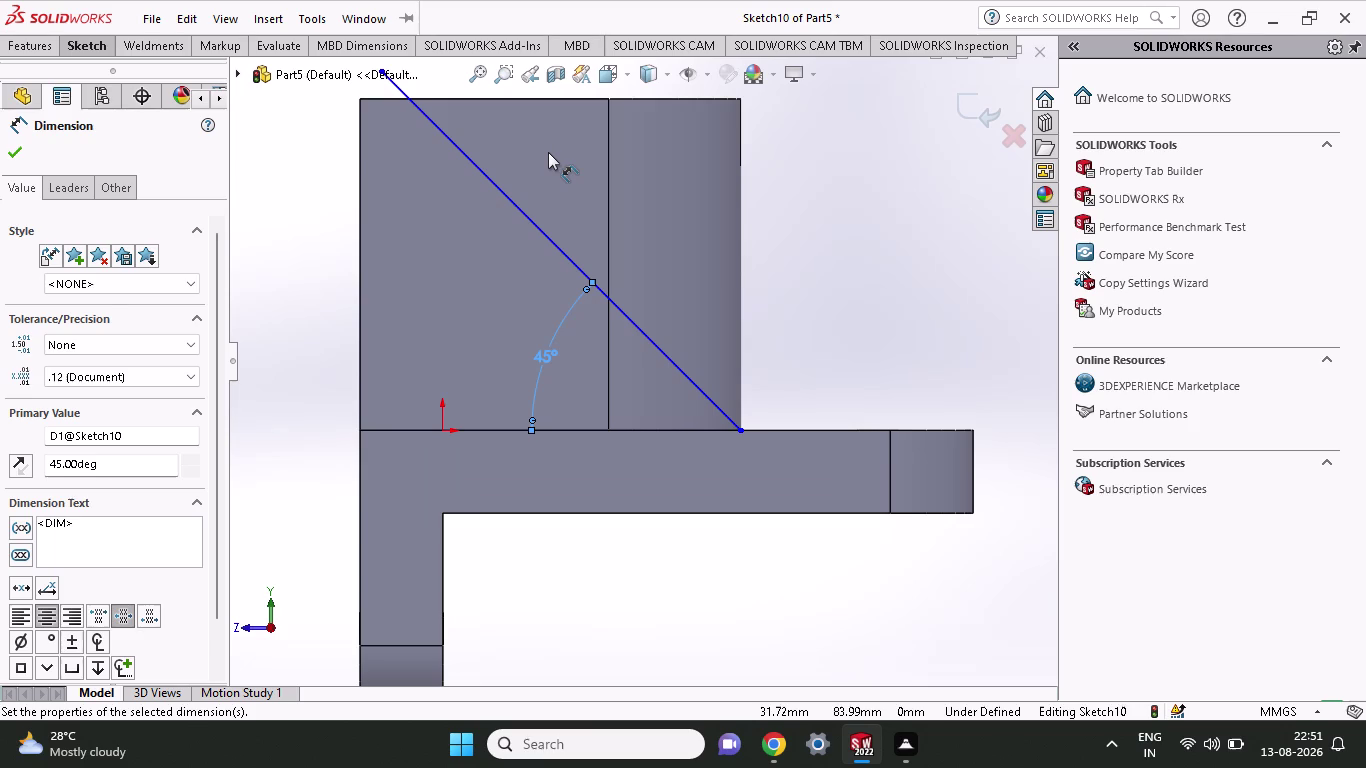
Replace the diagonal with a line from the upright's lower-left corner past its top-right.
key(ctrl+z)
key(ctrl+z)
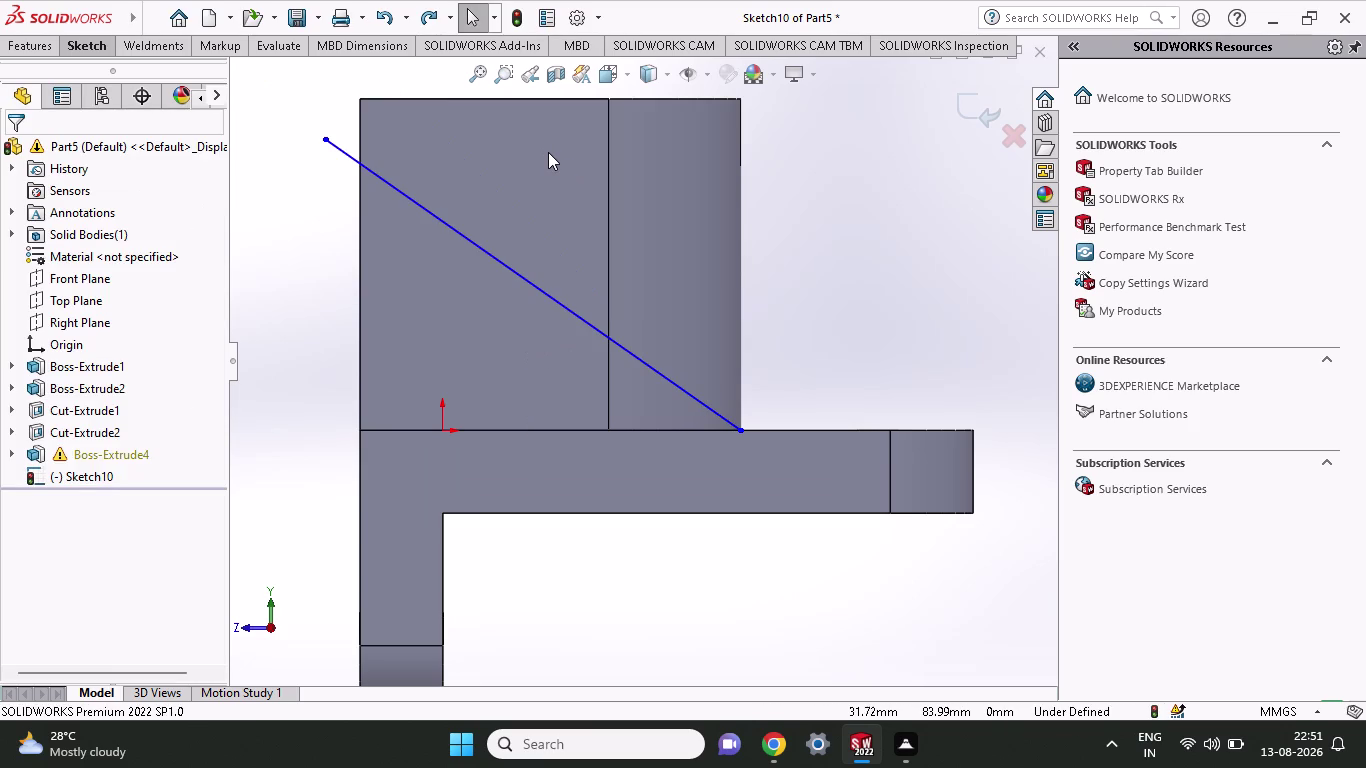
key(ctrl+z)
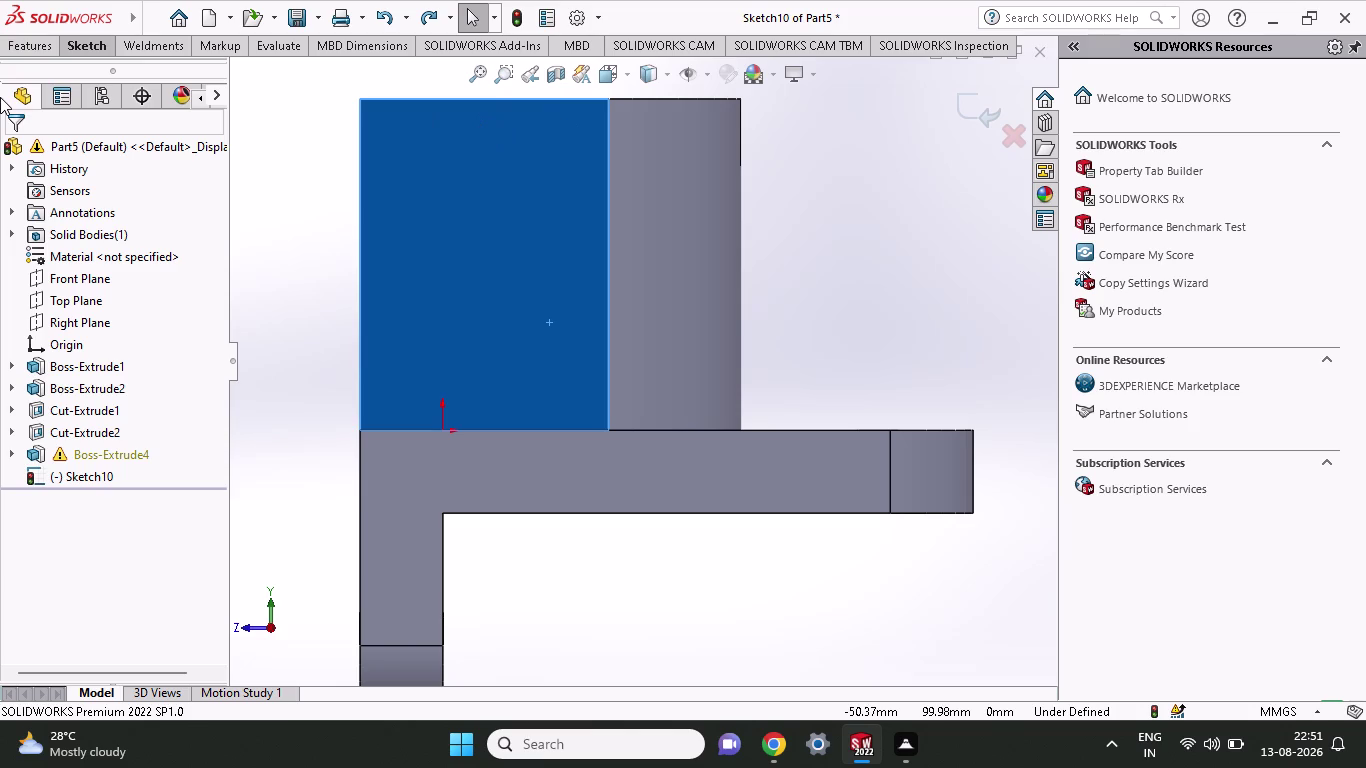
click(68, 44)
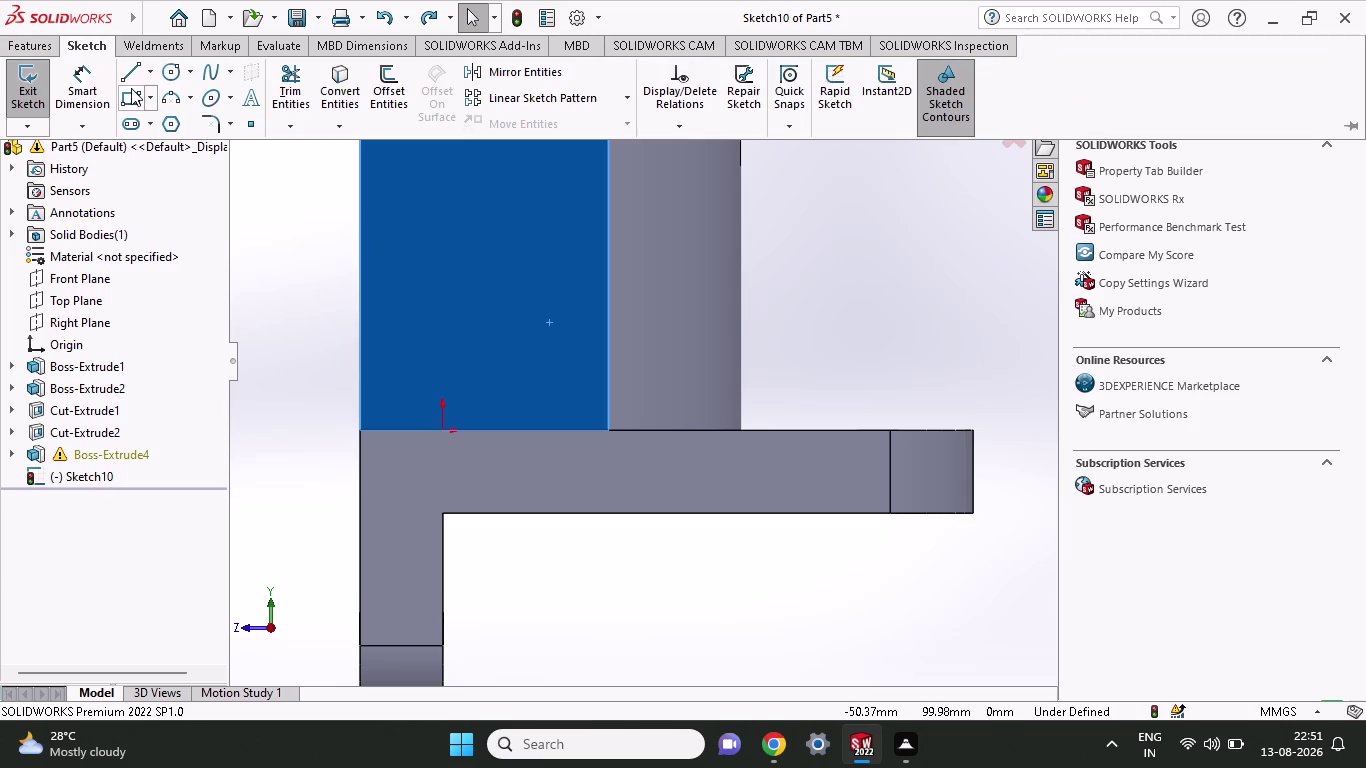
click(131, 70)
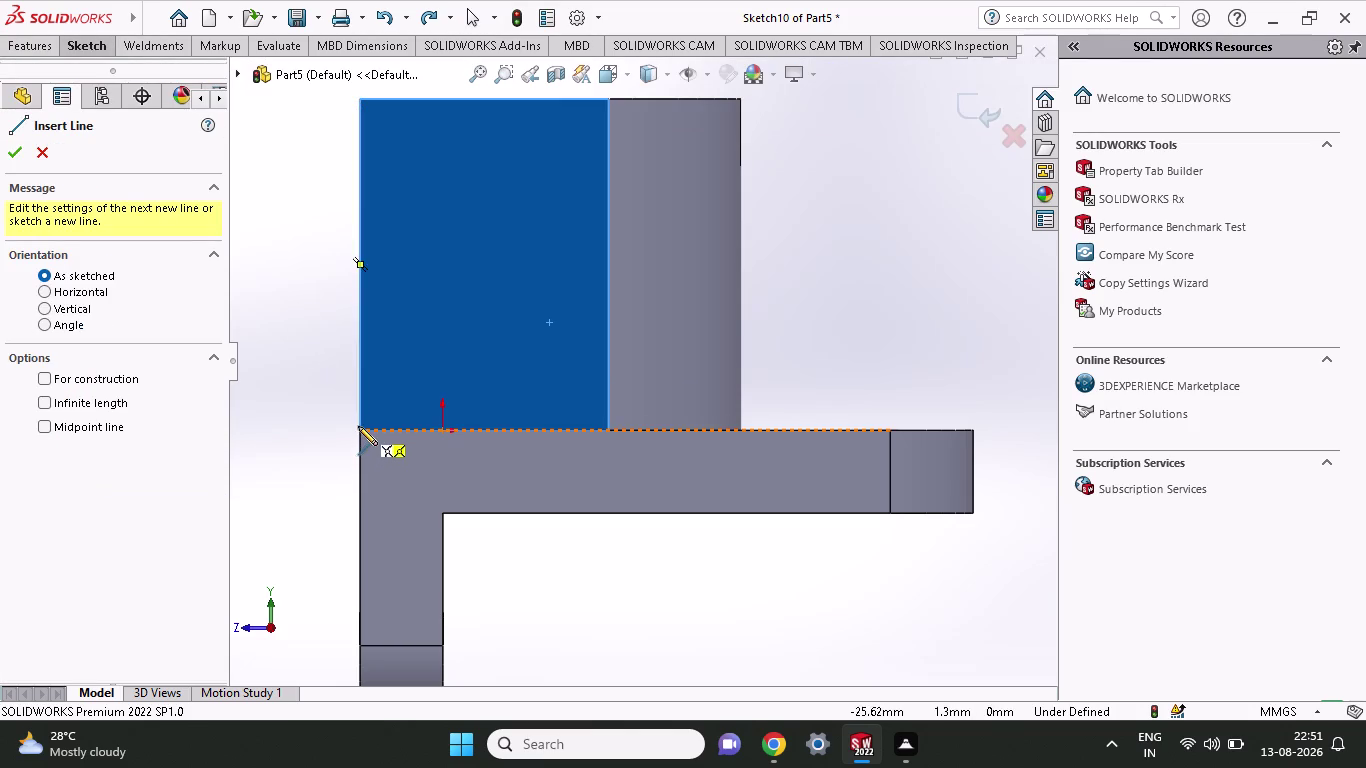
click(360, 430)
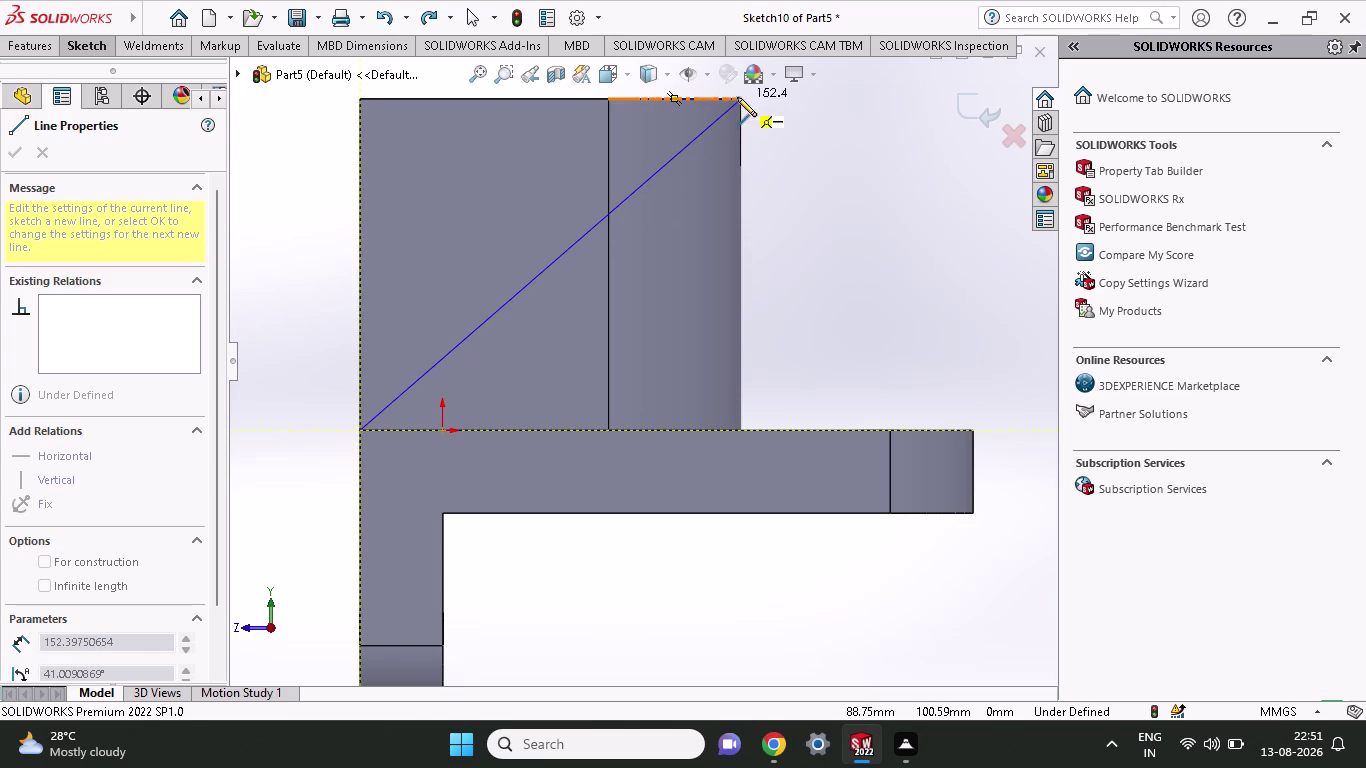
click(791, 106)
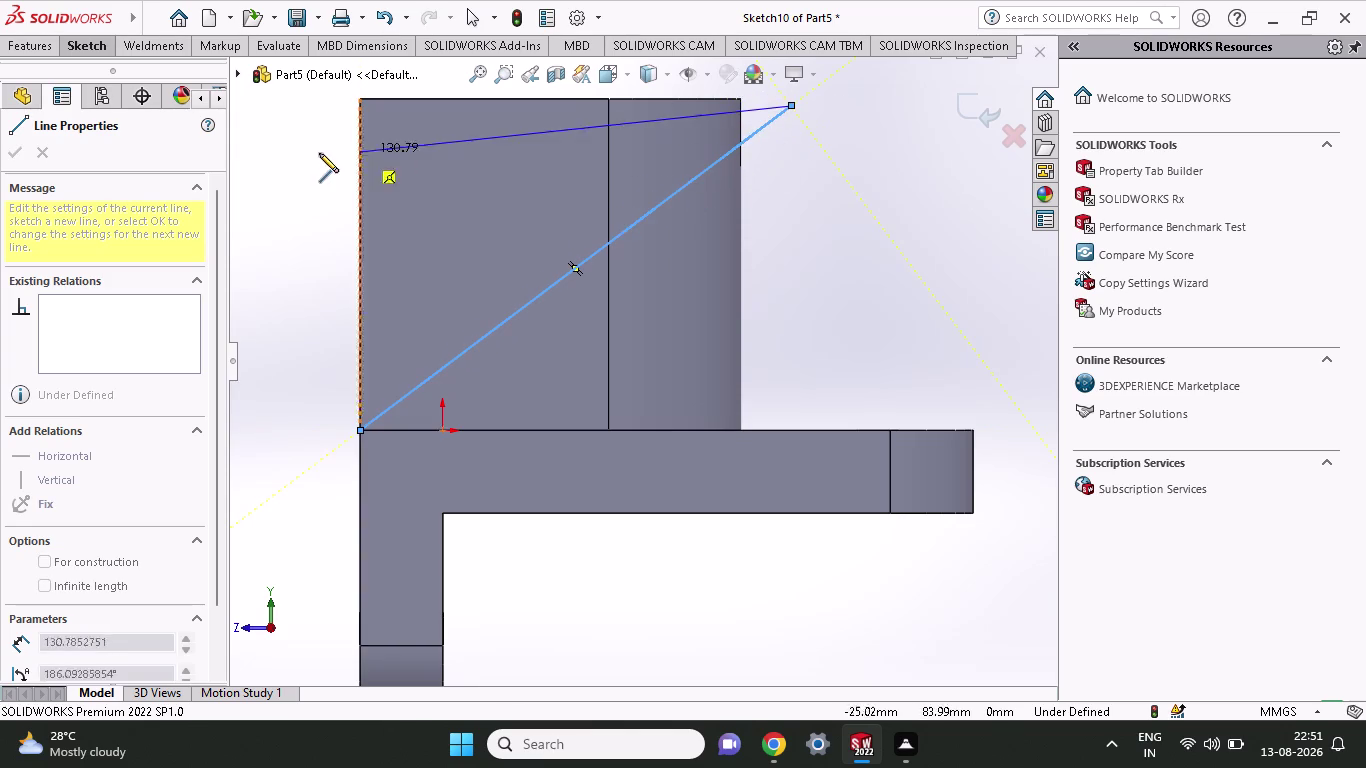
click(99, 48)
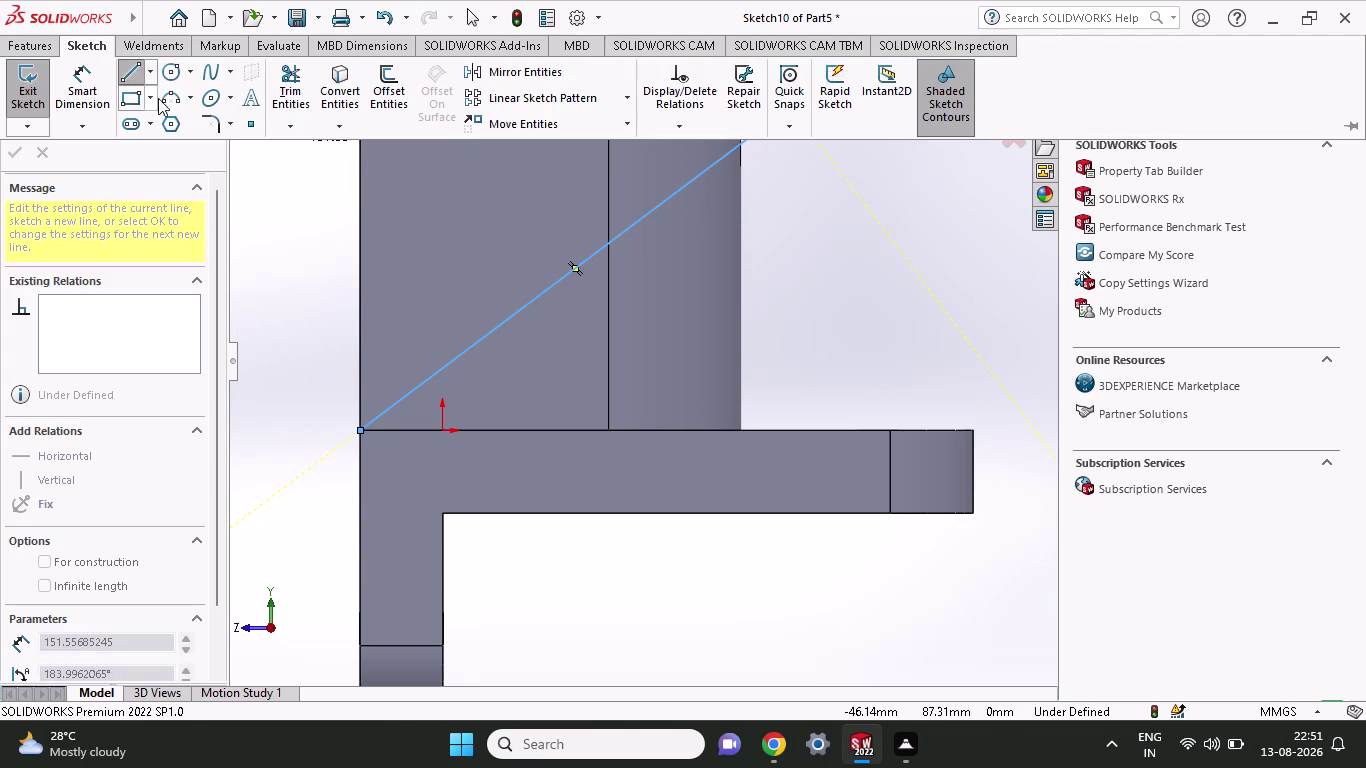
click(96, 88)
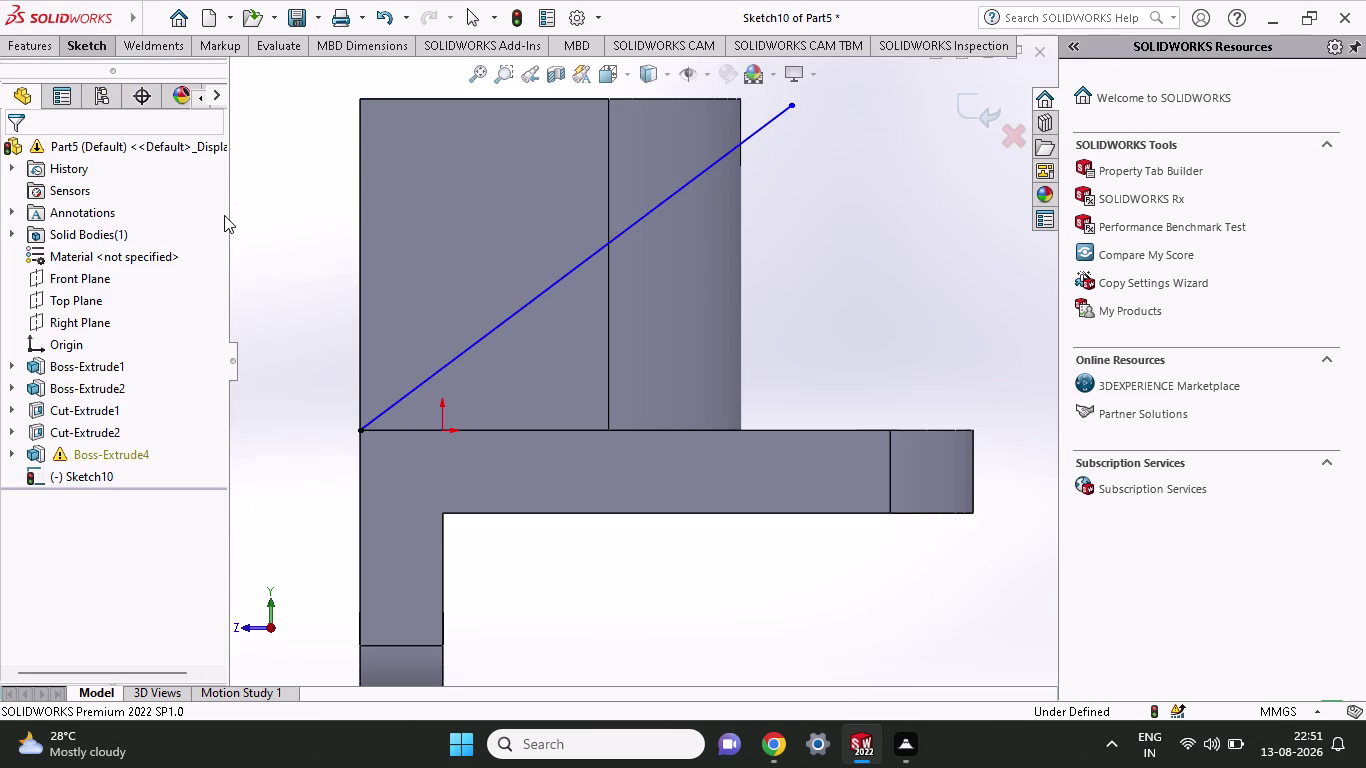
Dimension the new diagonal at 45° to the base's top edge.
click(453, 356)
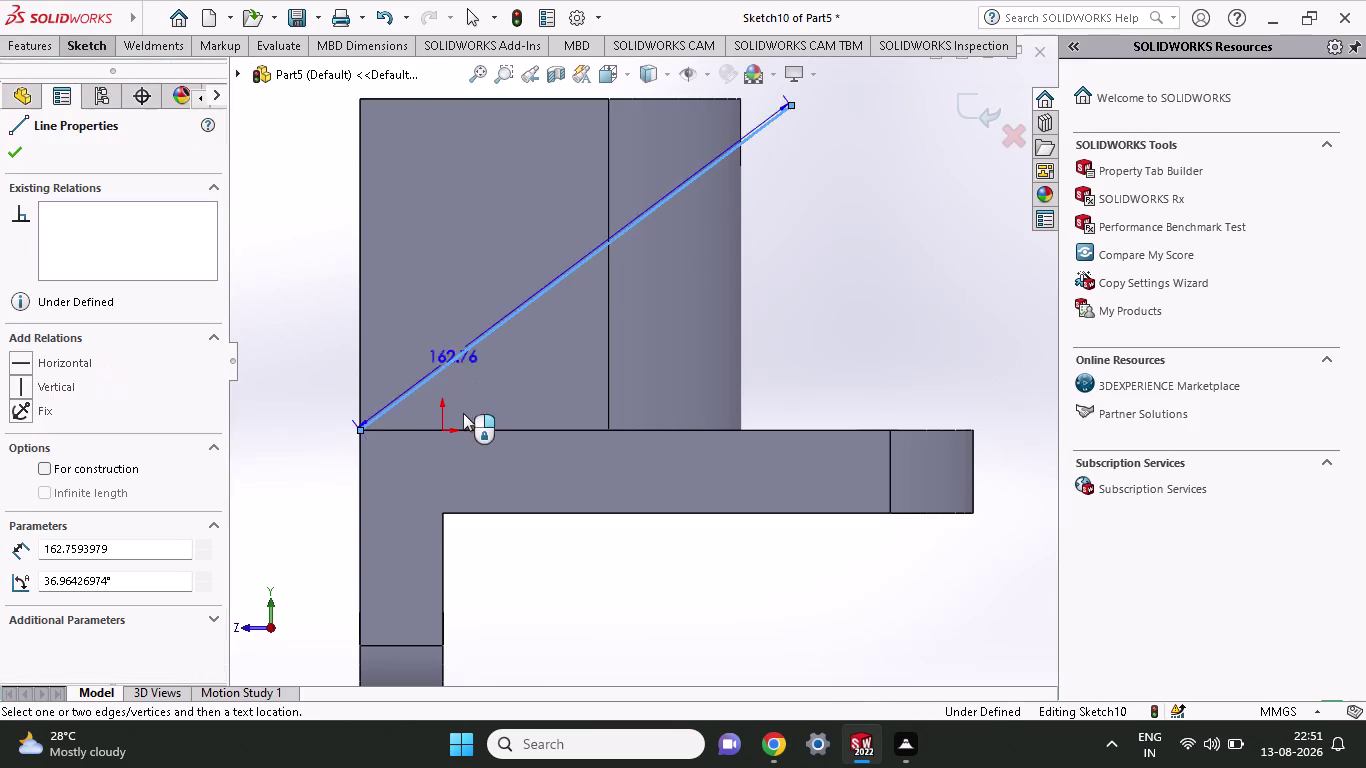
click(464, 430)
click(507, 380)
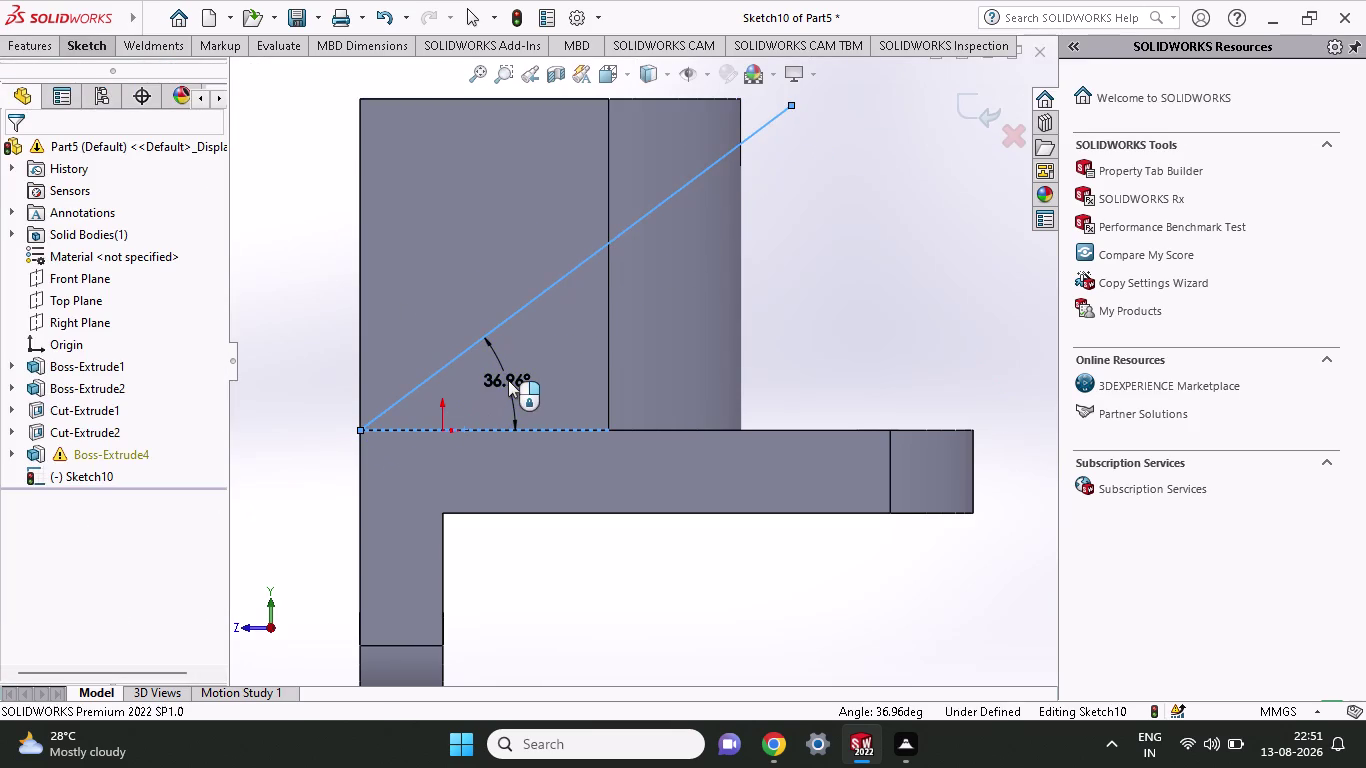
text(45)
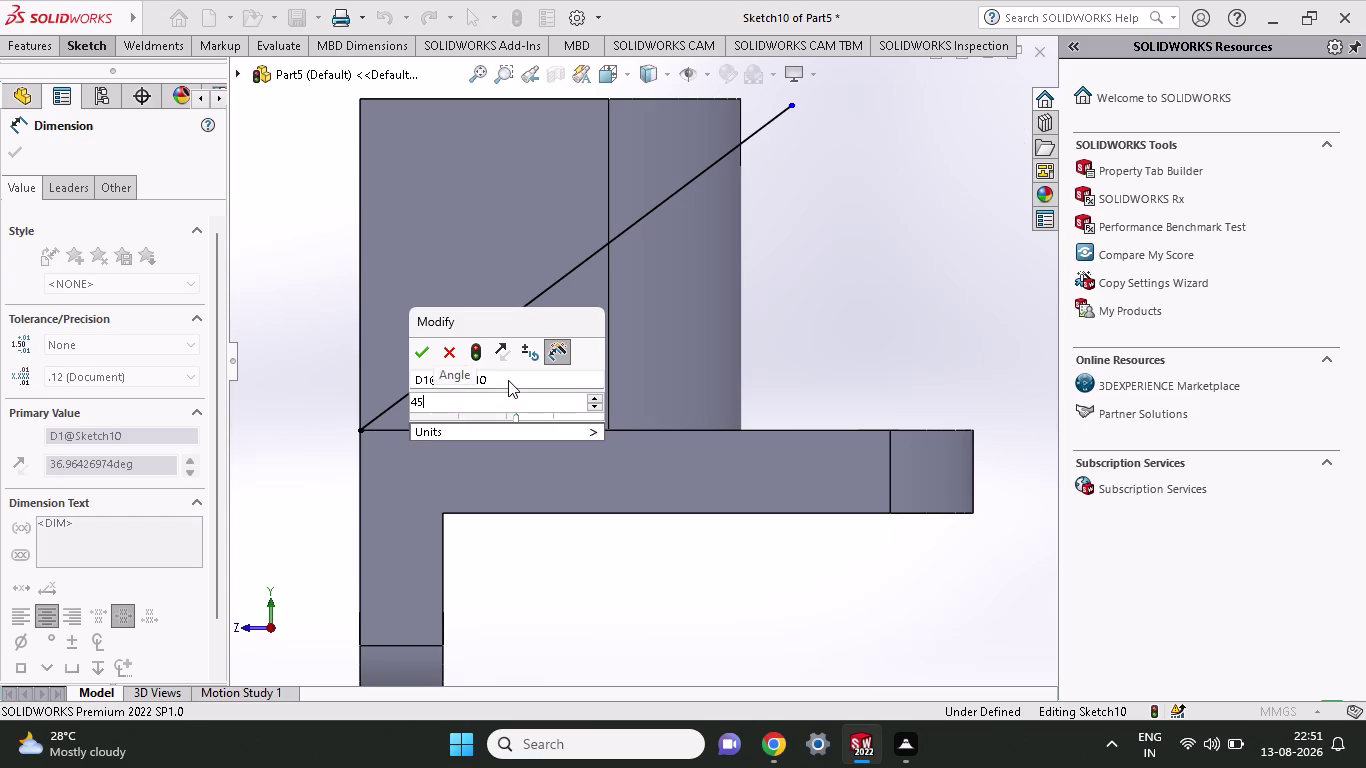
key(Return)
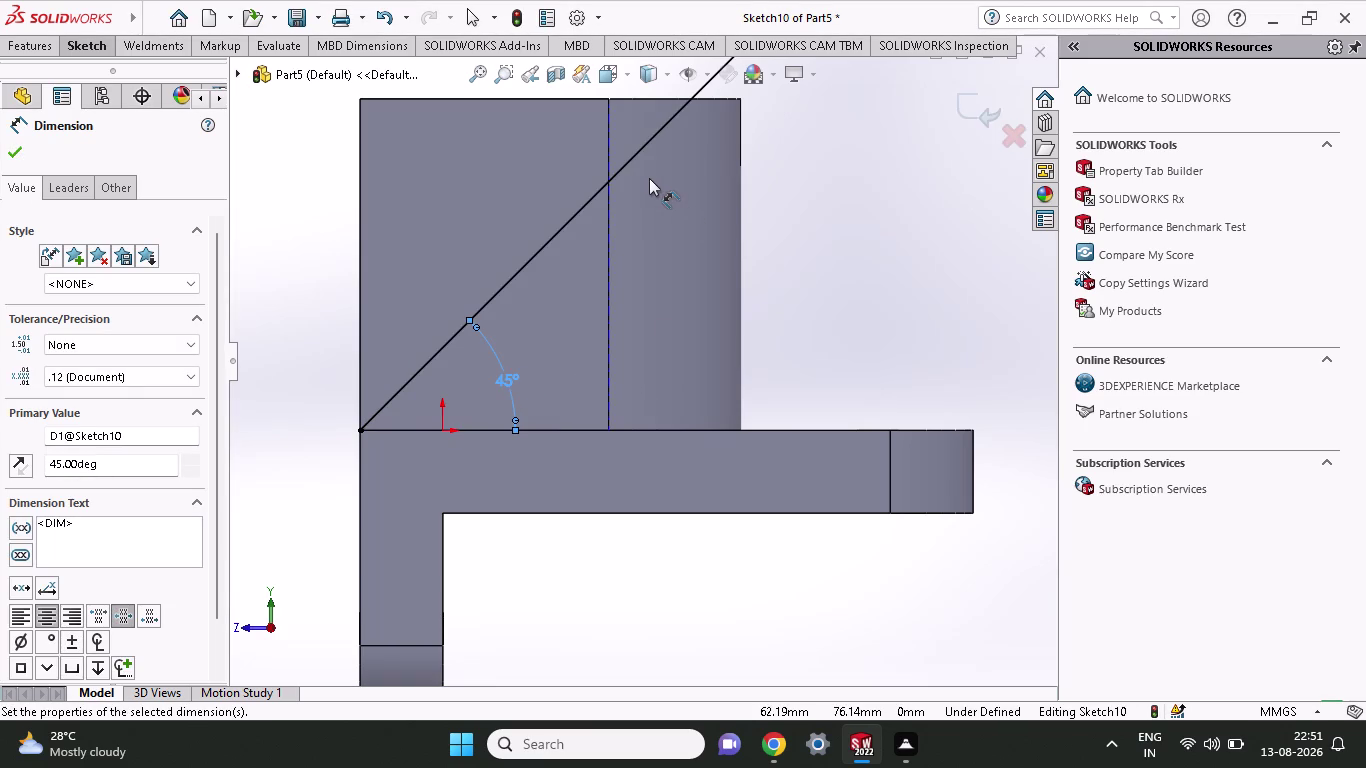
scroll(down, 3)
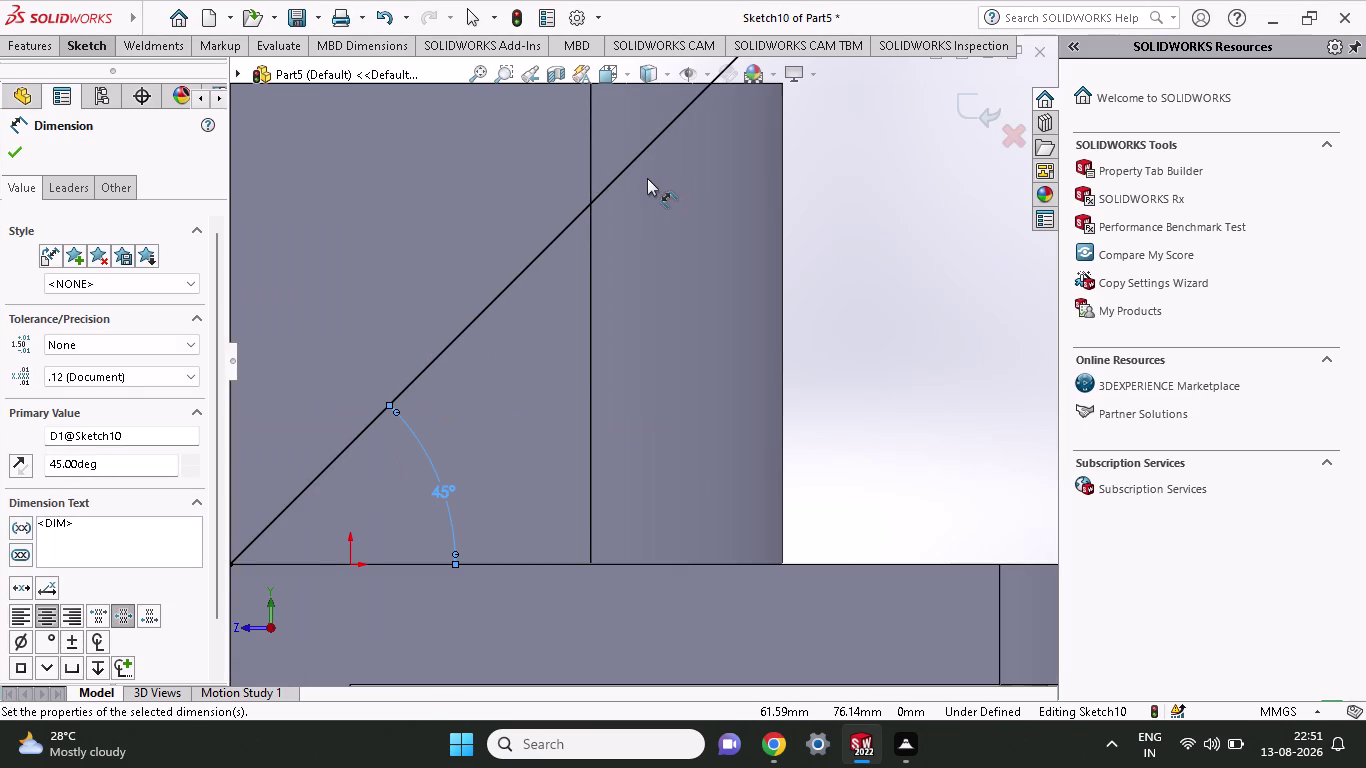
scroll(down, 3)
scroll(up, 3)
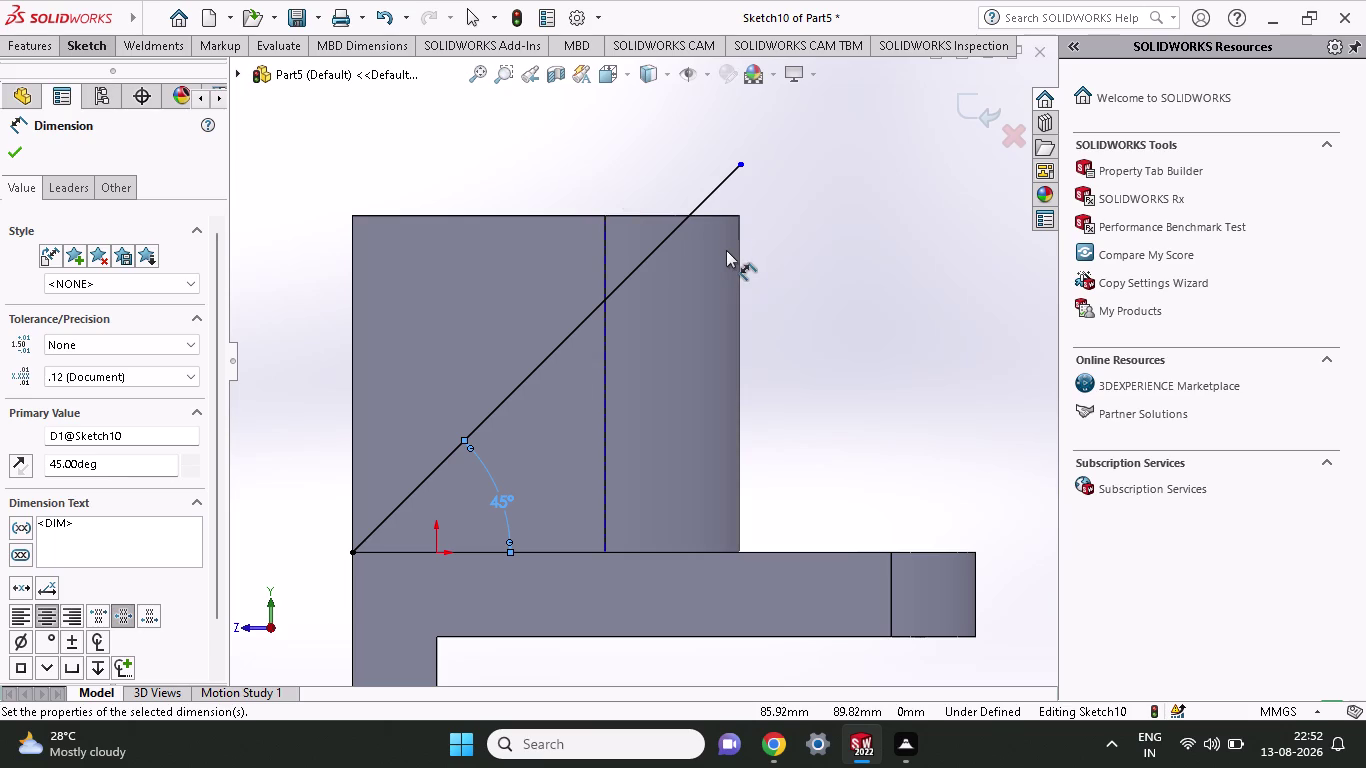
click(92, 36)
click(123, 74)
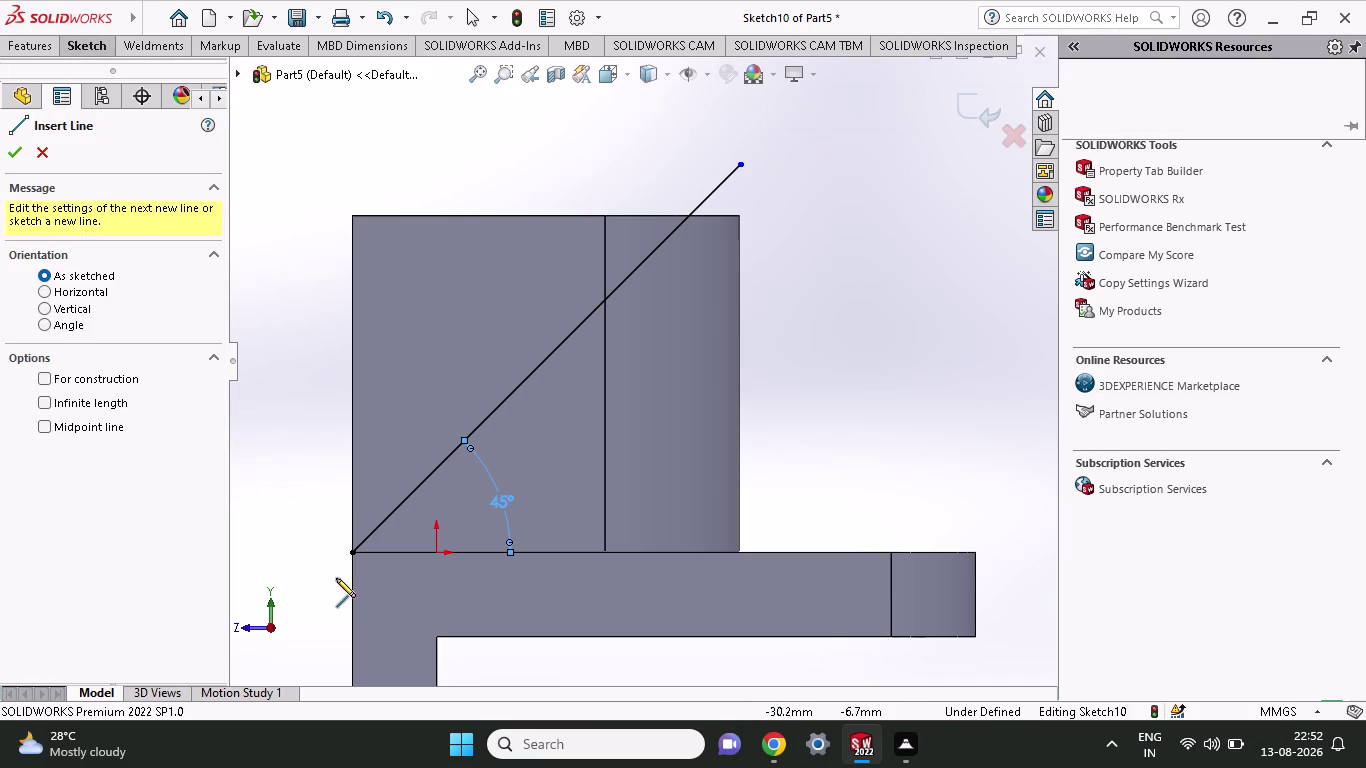
Close a triangle above the 45° line with two lines in Sketch10.
click(350, 555)
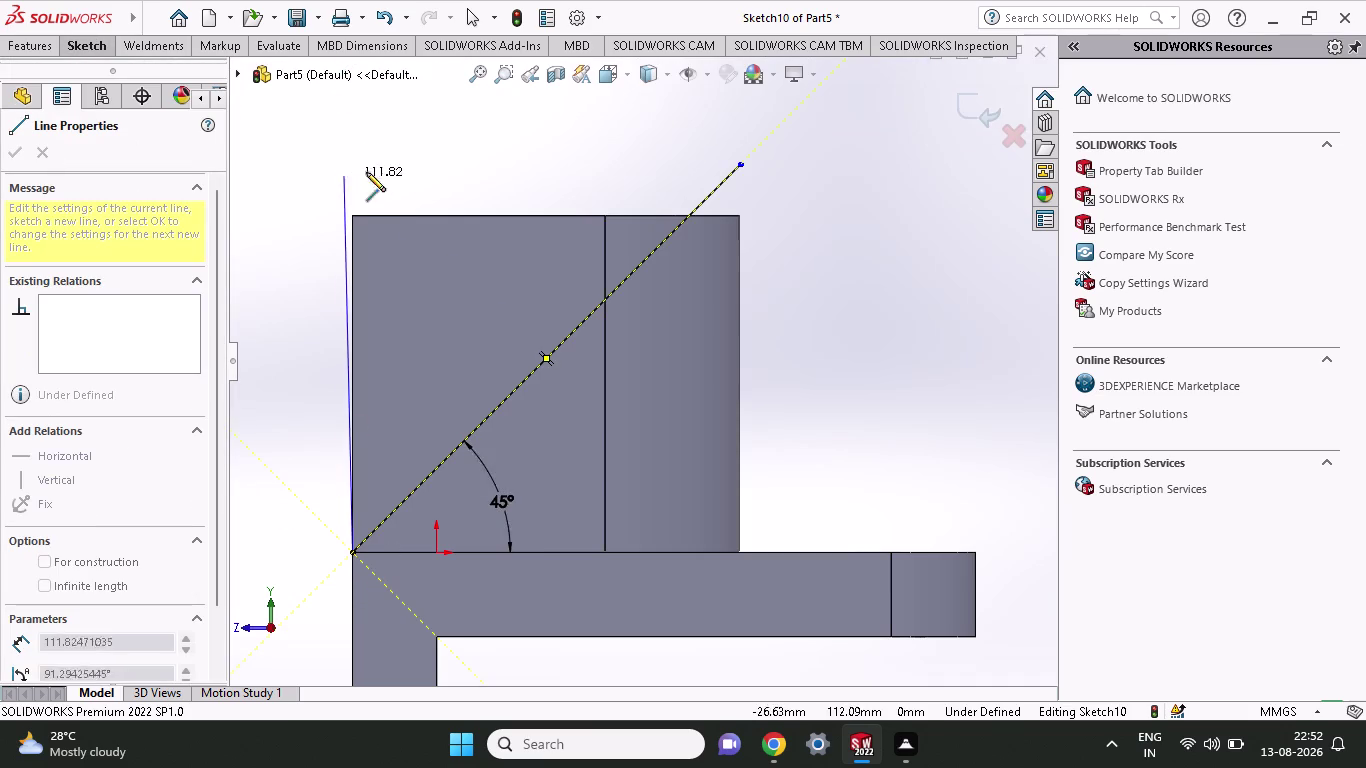
click(326, 181)
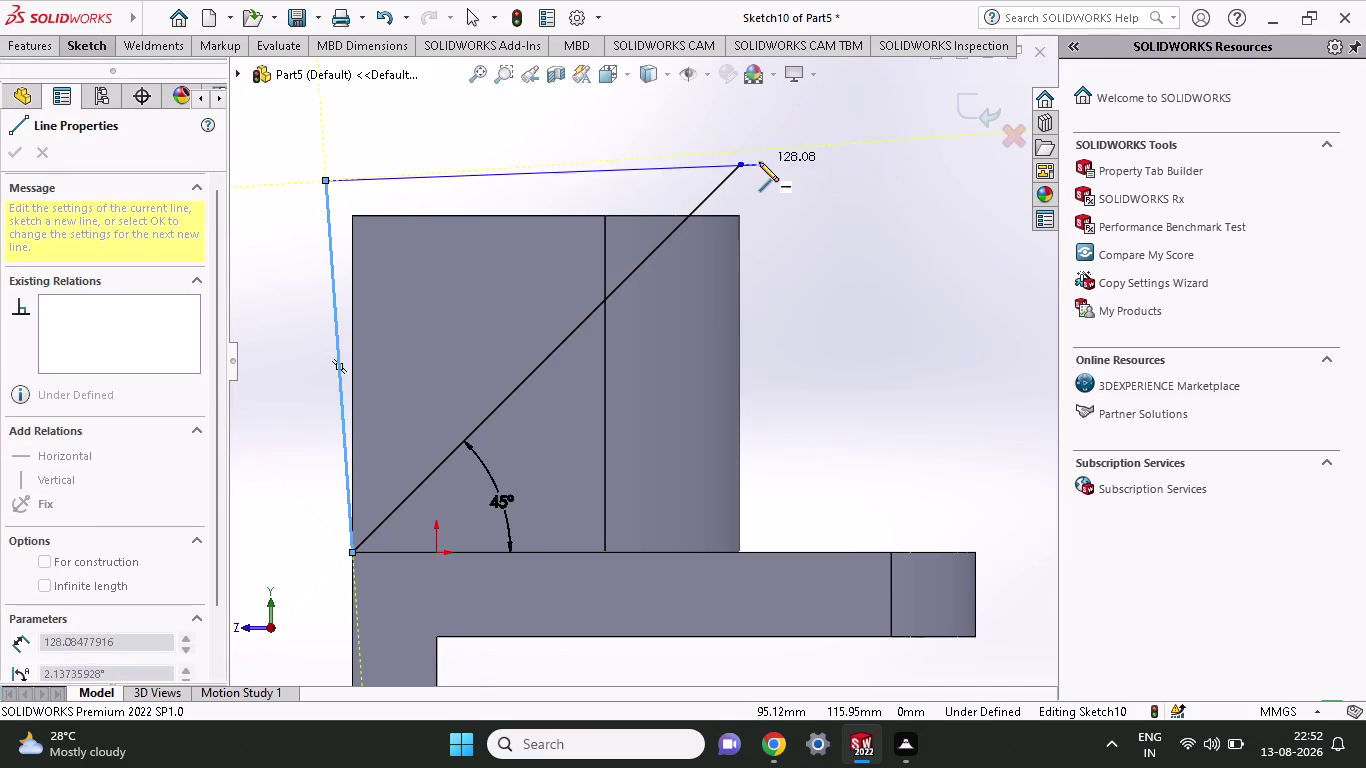
click(742, 164)
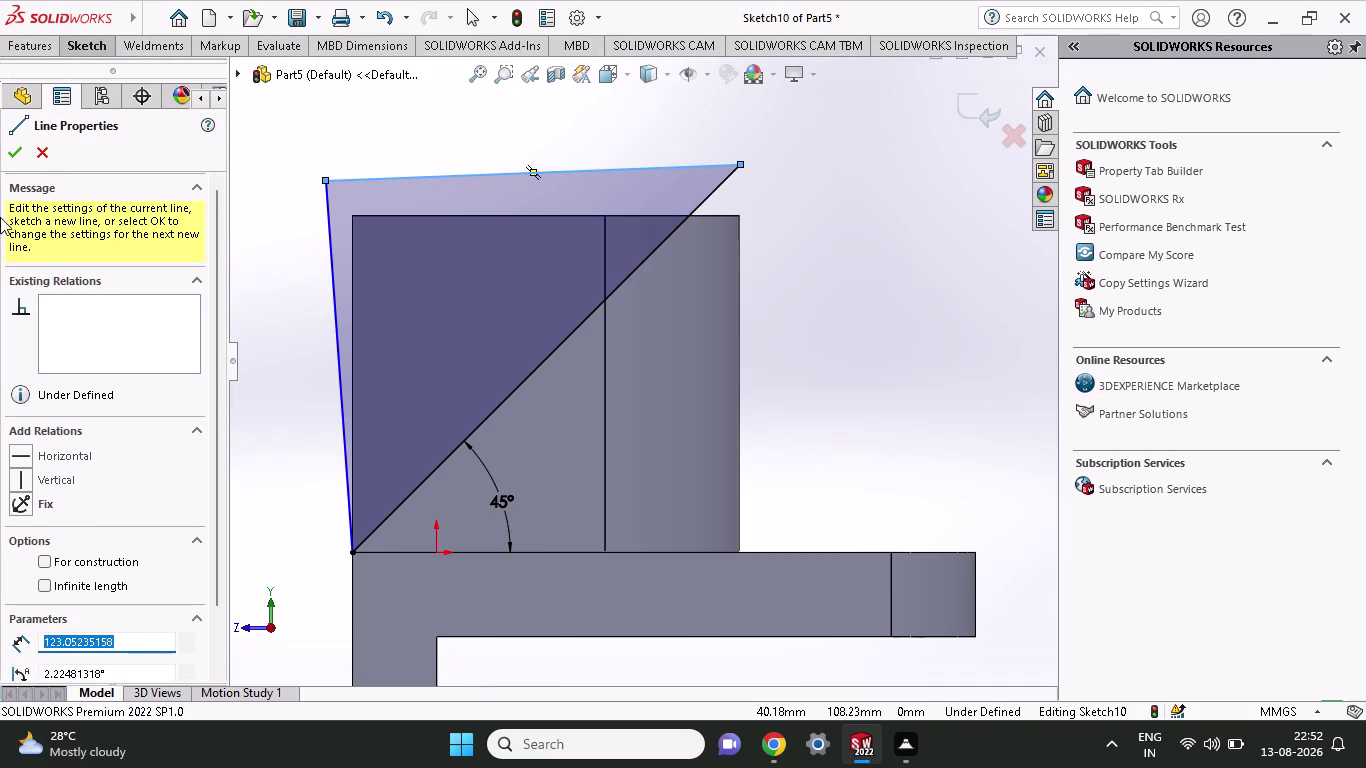
Extrude-cut the triangle away as Cut-Extrude4, slicing the boss at 45°.
click(36, 40)
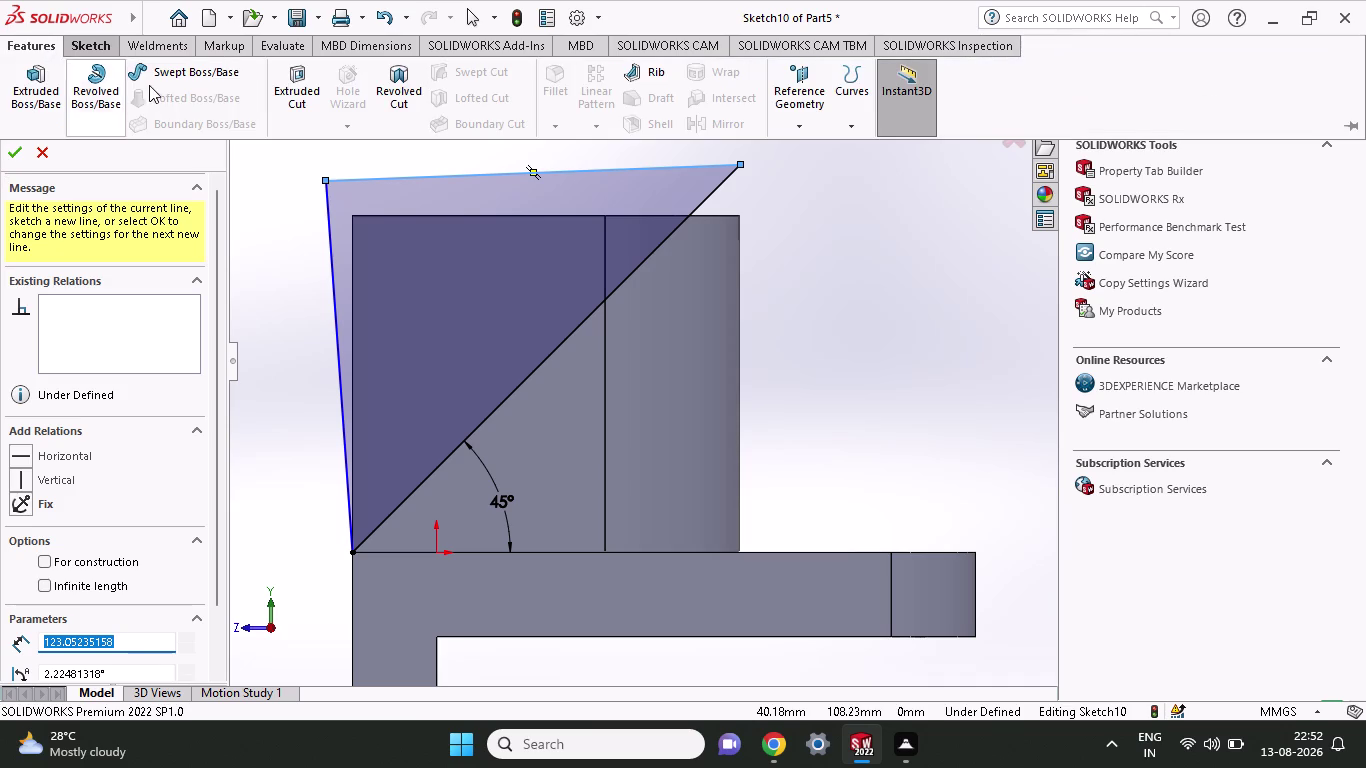
click(273, 96)
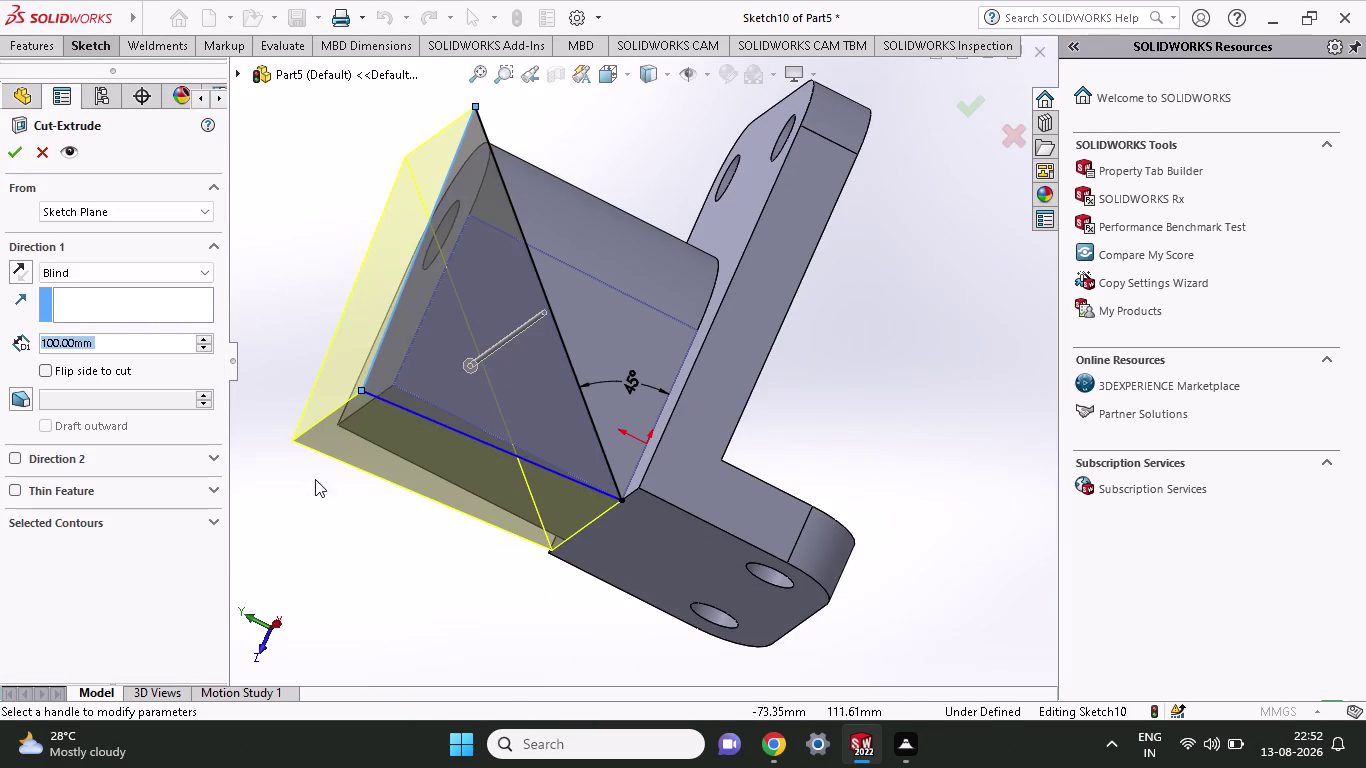
click(8, 162)
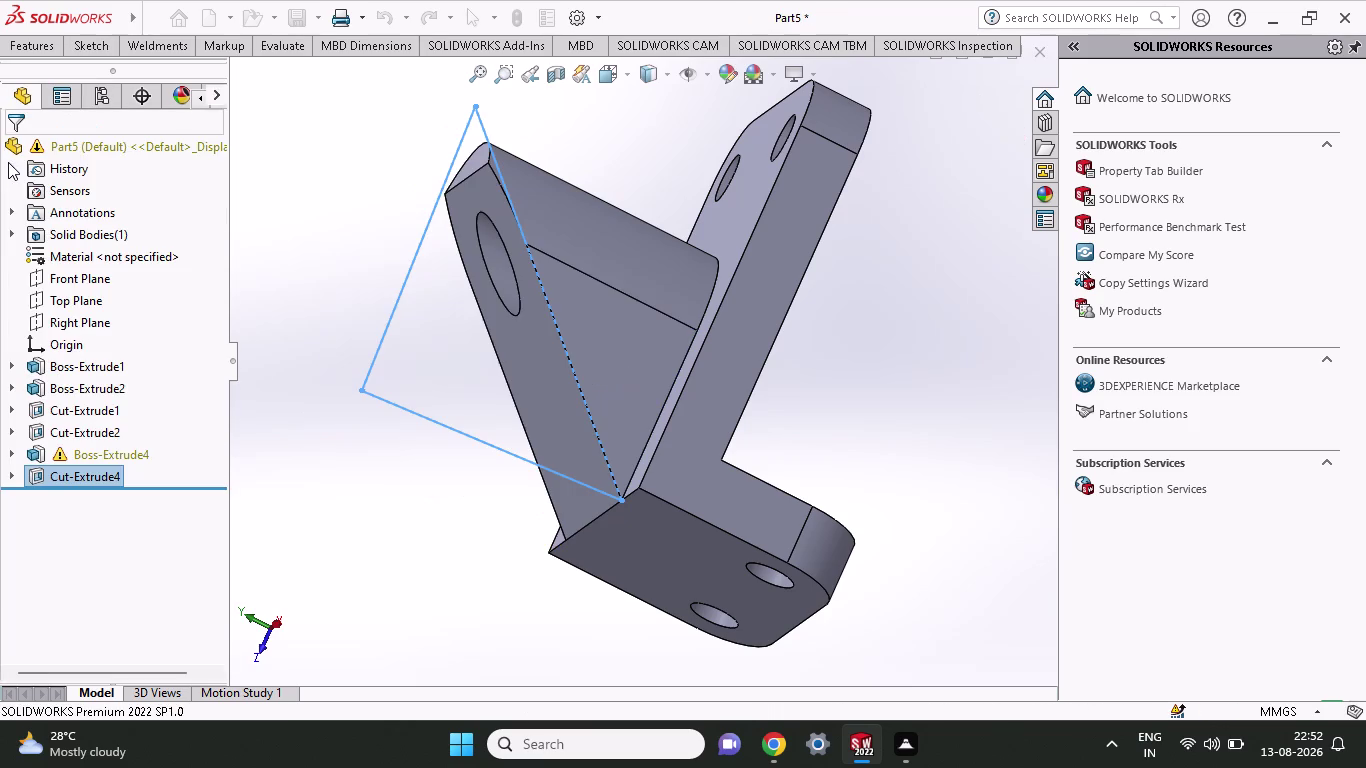
Inspect Cut-Extrude4's angled face from several sides, then undo the cut to reopen Sketch10.
middle_drag(414, 587, 490, 541)
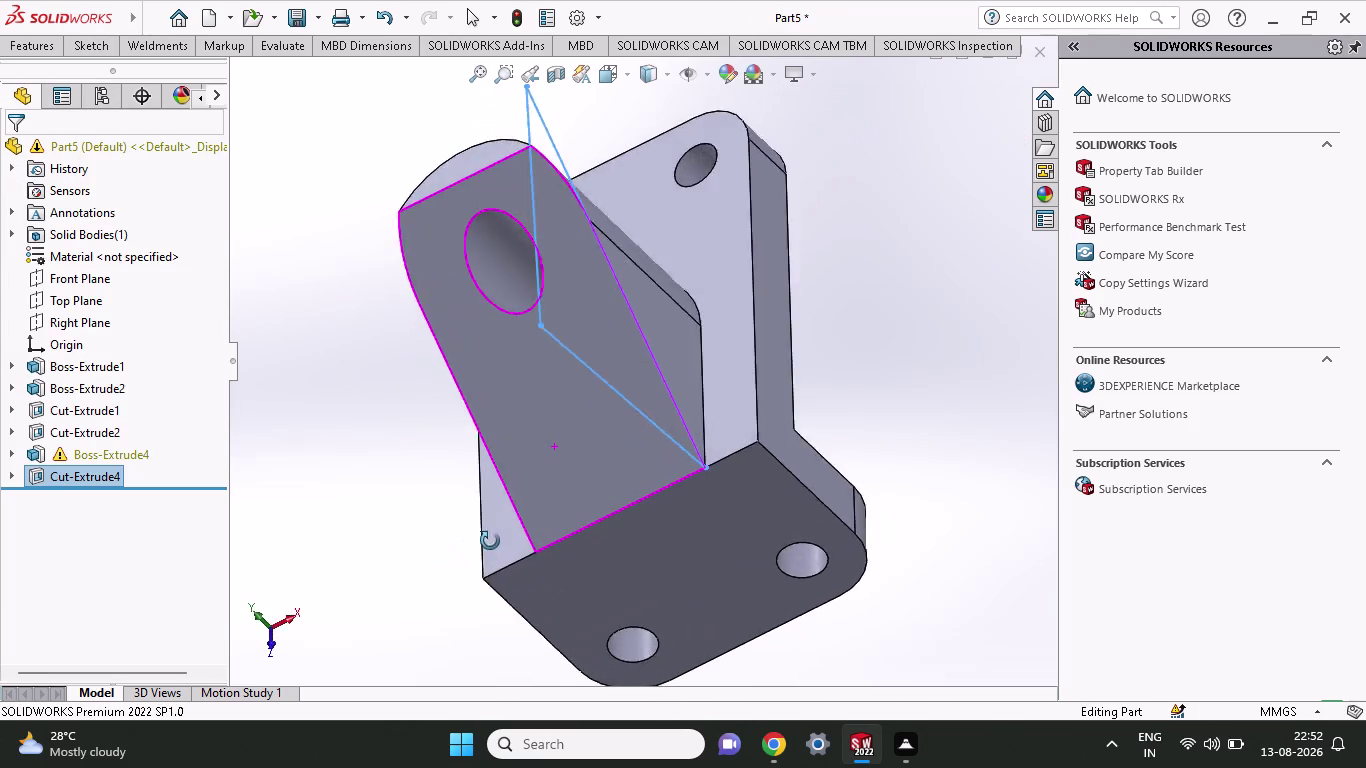
middle_drag(490, 541, 590, 488)
scroll(up, 3)
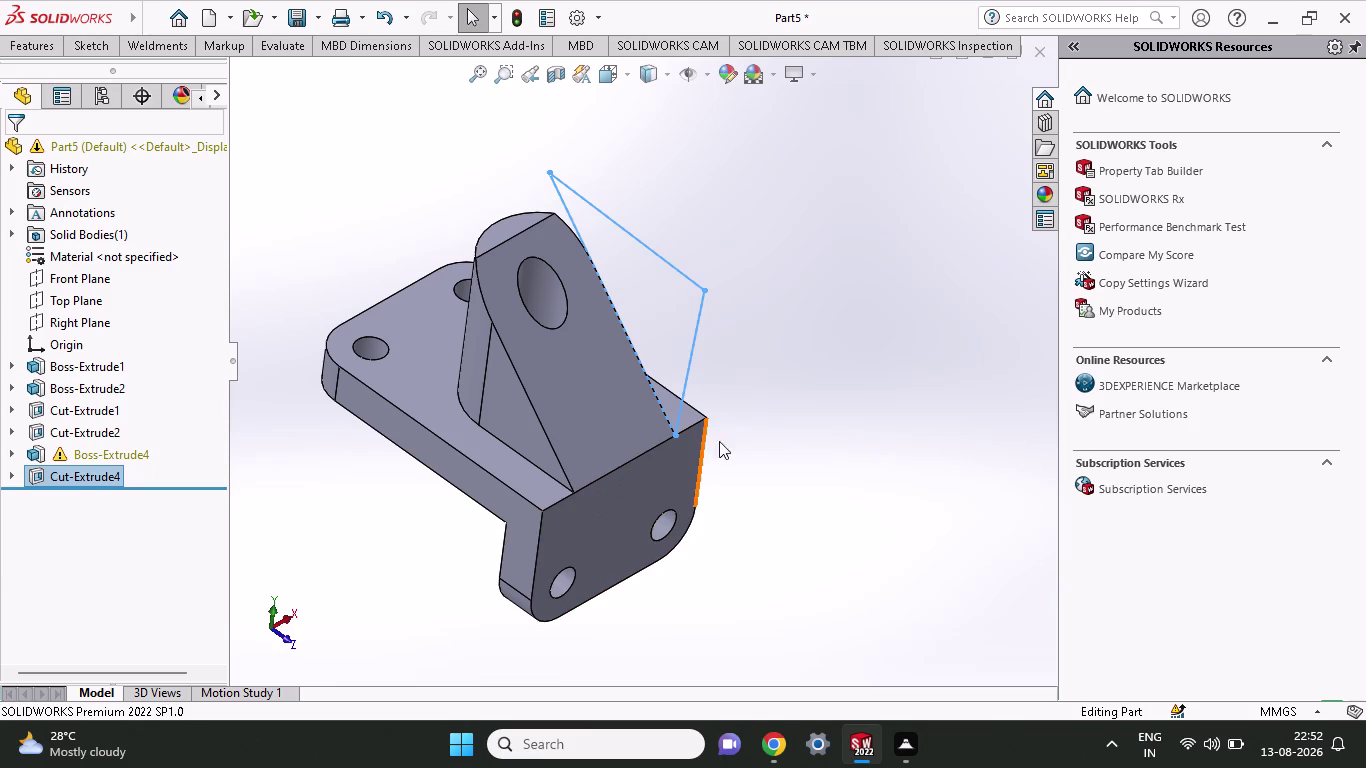
middle_drag(765, 442, 518, 557)
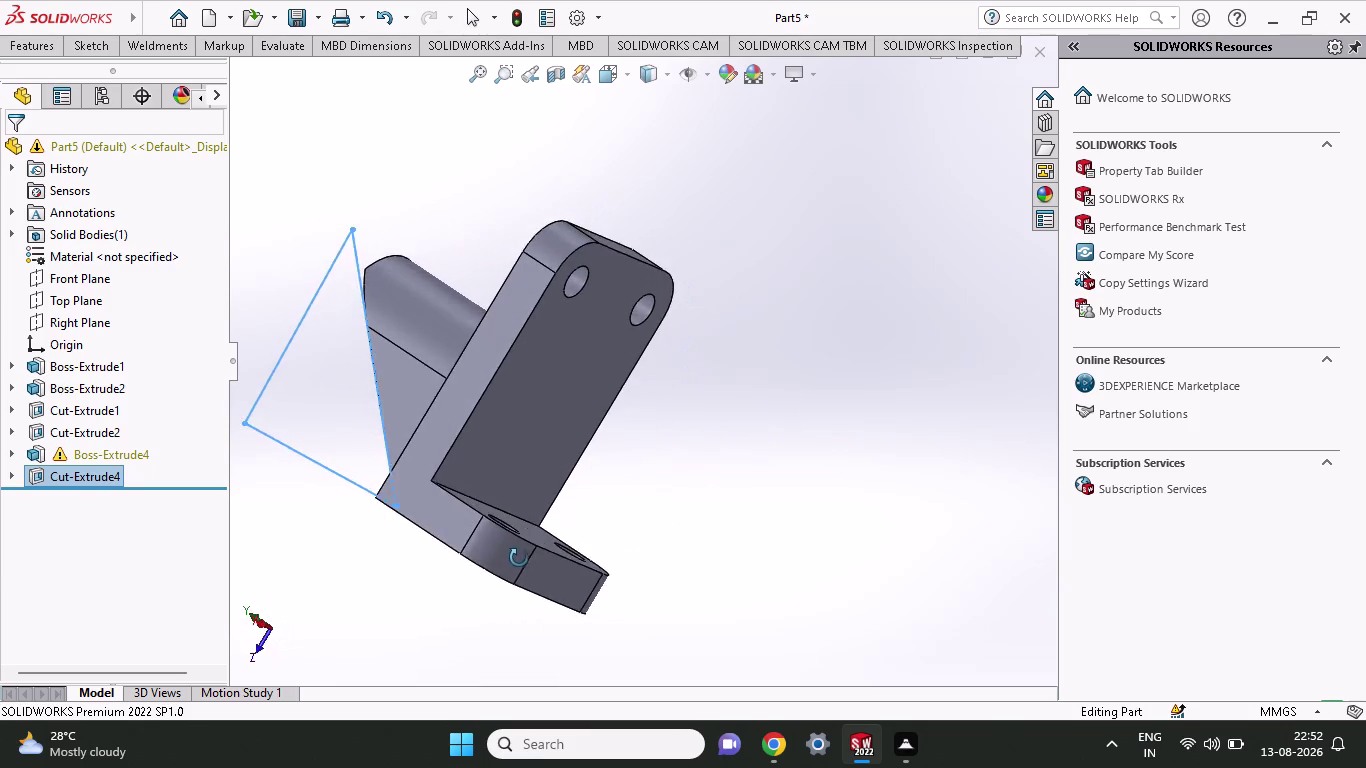
middle_drag(518, 557, 607, 604)
middle_click(607, 604)
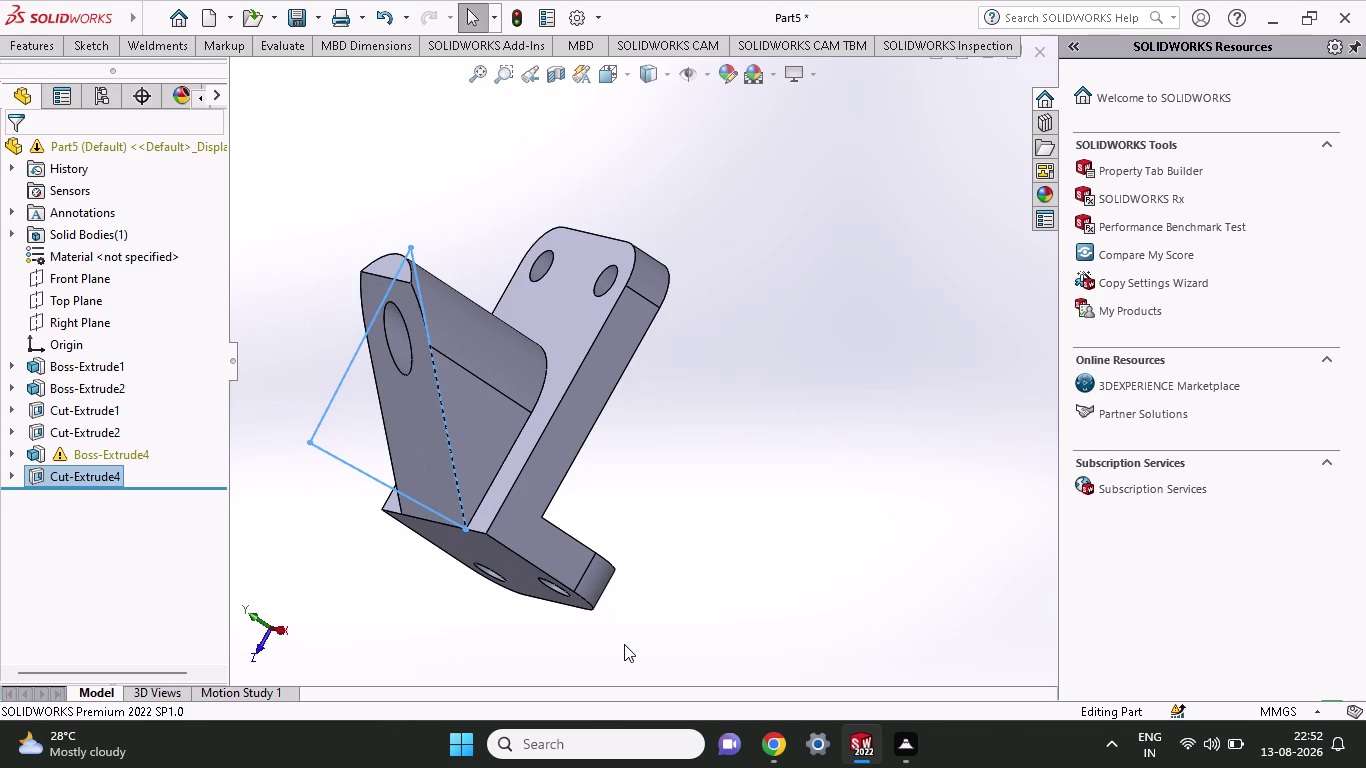
click(411, 456)
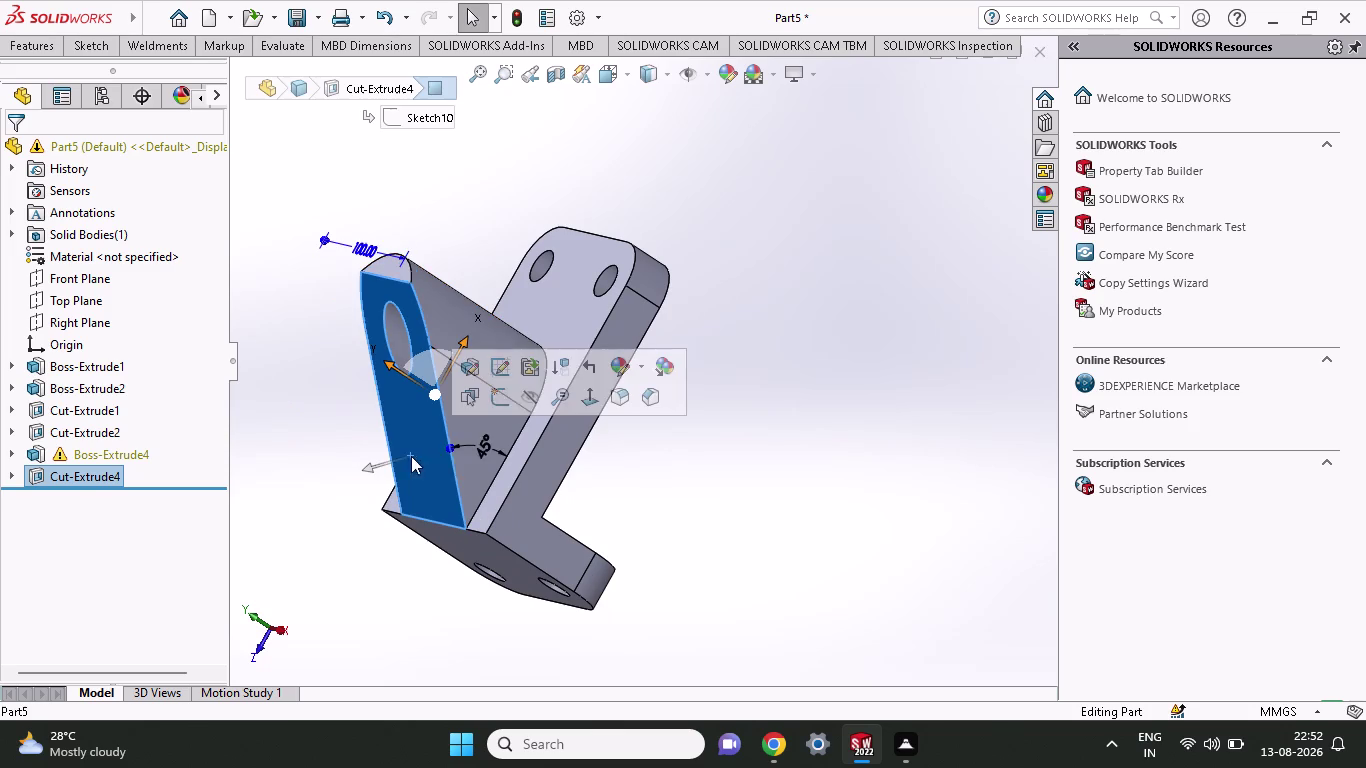
middle_click(604, 487)
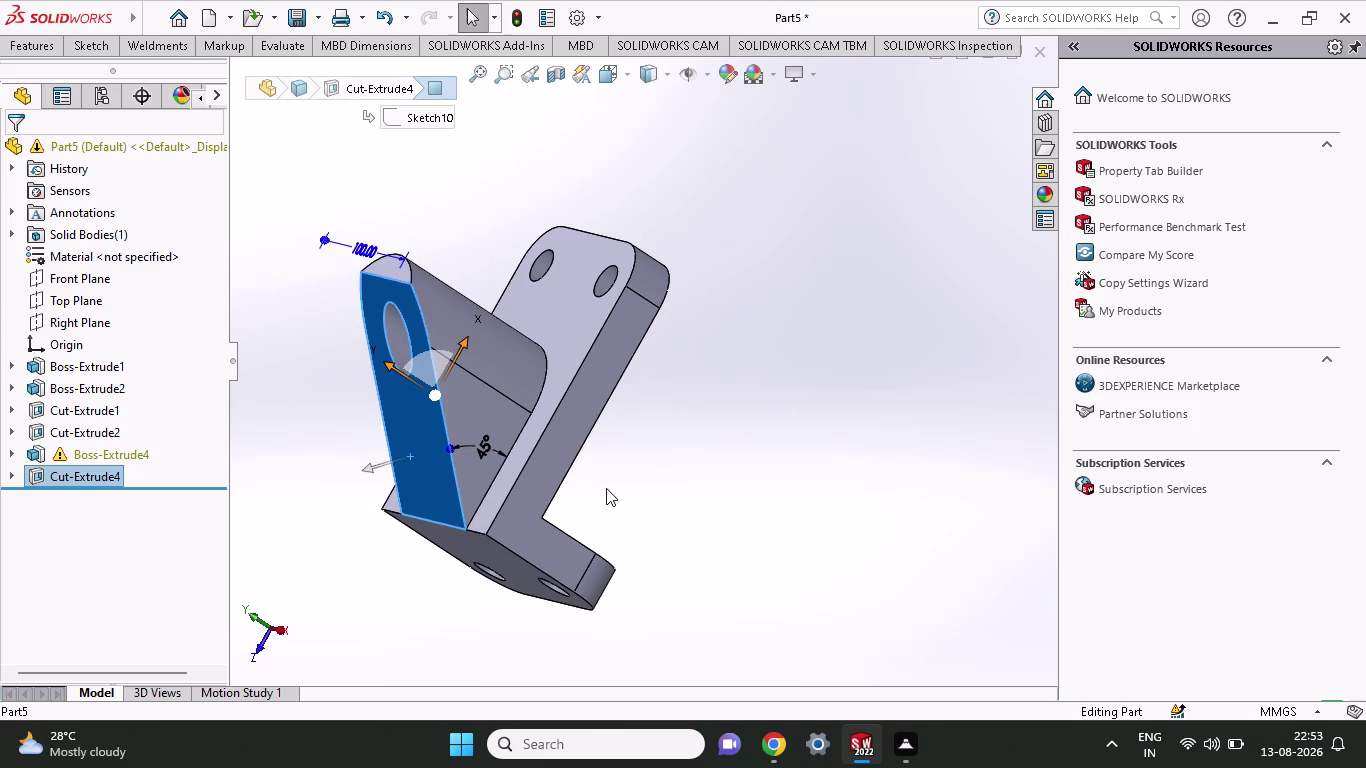
middle_drag(678, 474, 643, 454)
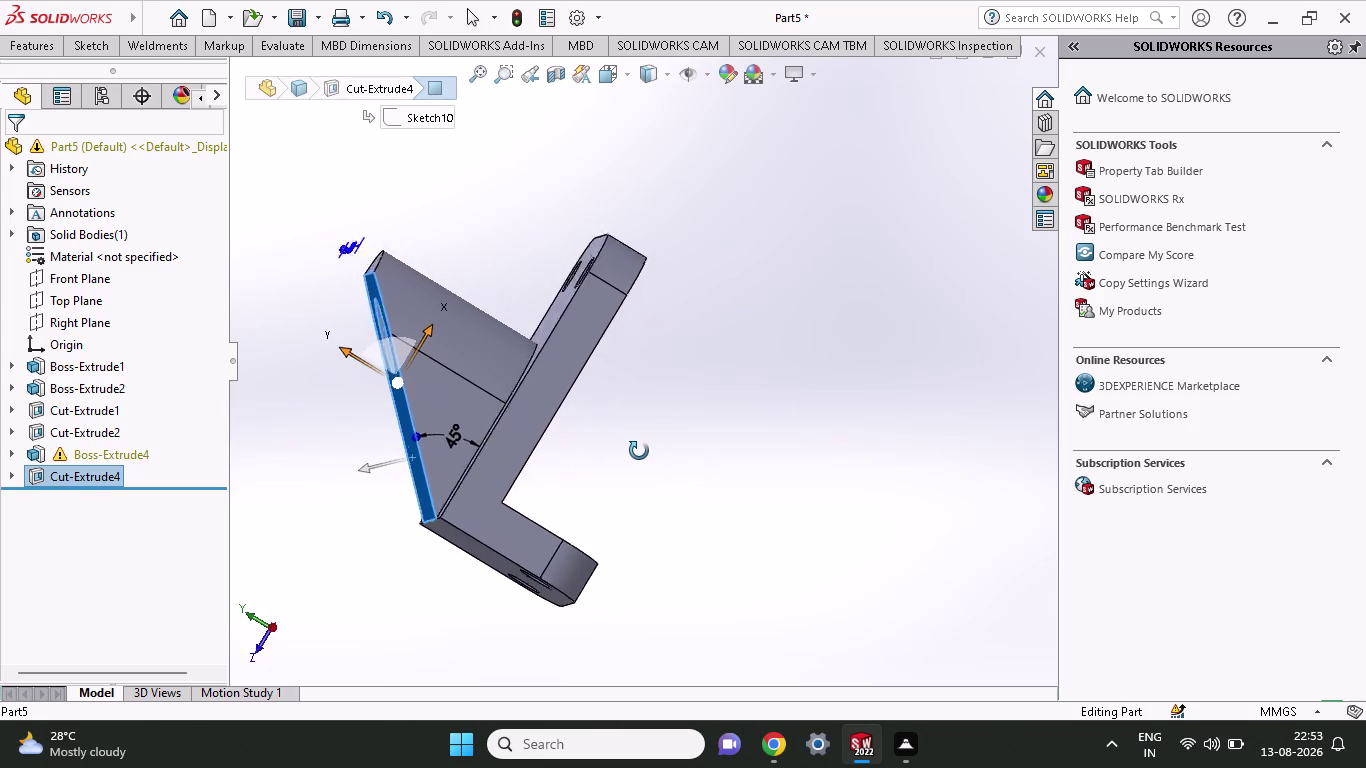
middle_drag(643, 454, 632, 443)
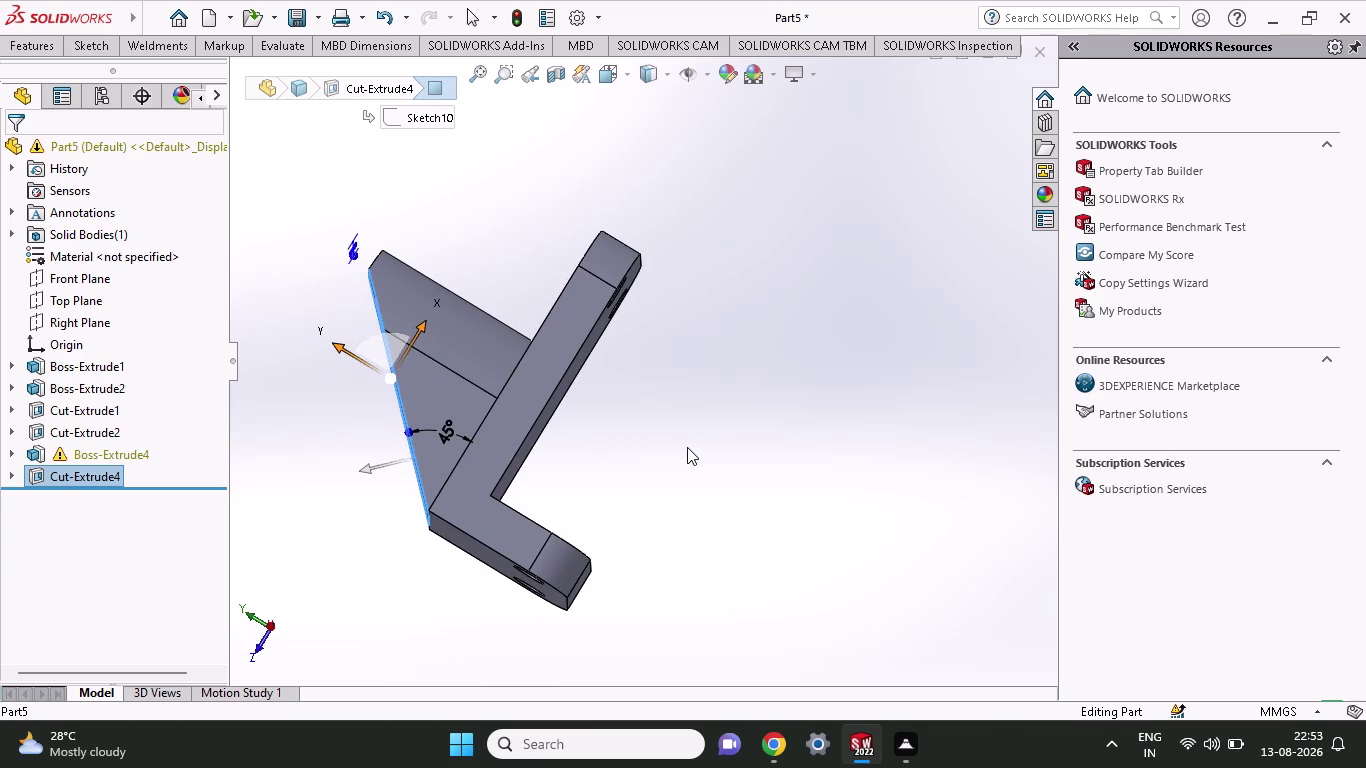
key(ctrl+z)
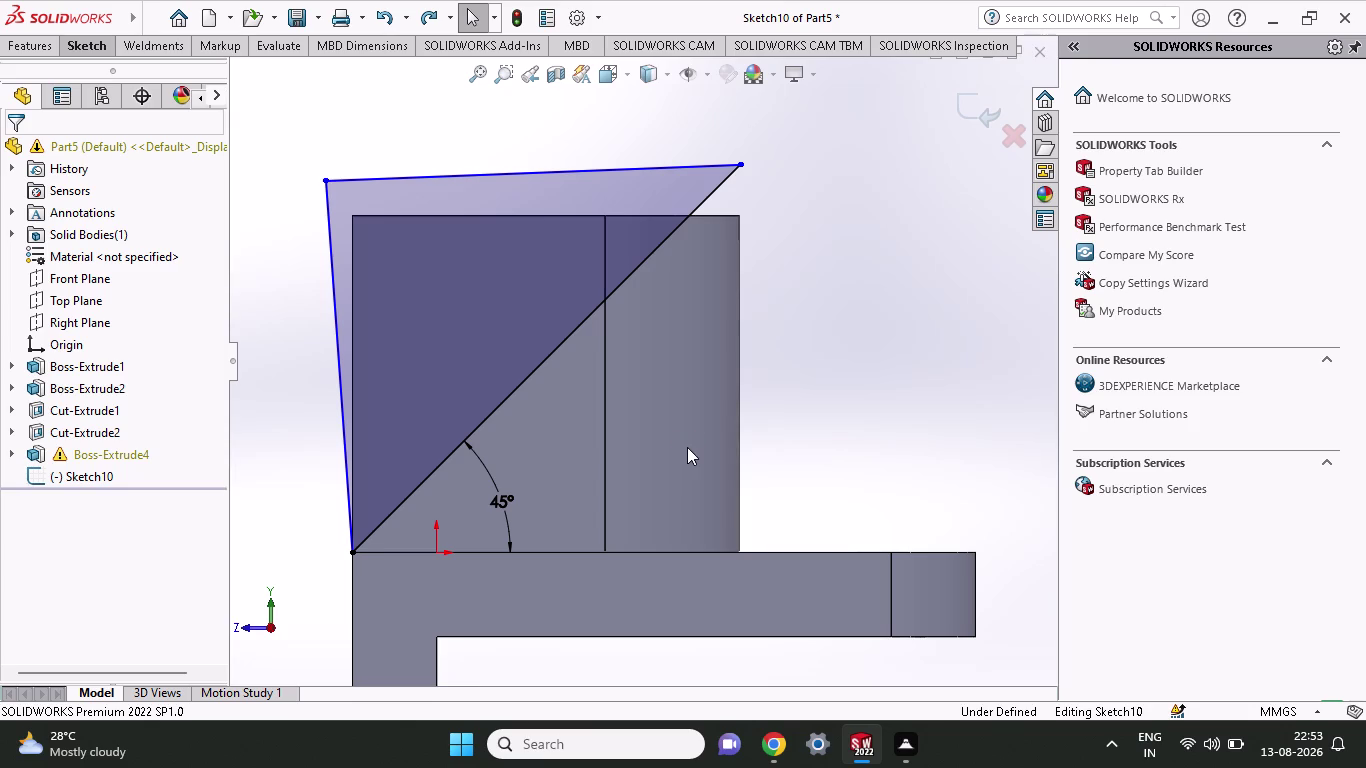
Remove the triangle's lines and its 45° angle dimension from Sketch10.
key(ctrl+z)
key(ctrl+z)
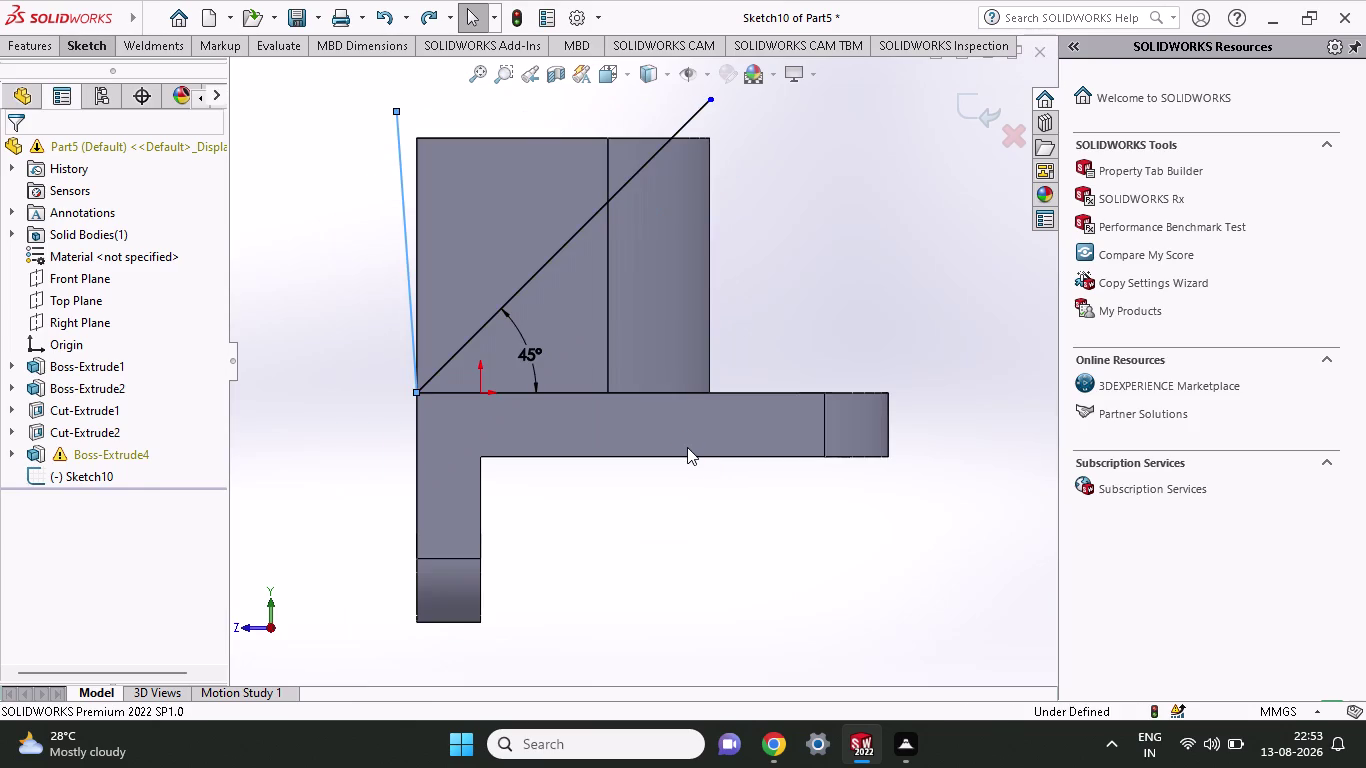
key(ctrl+z)
key(ctrl+z)
key(ctrl+z)
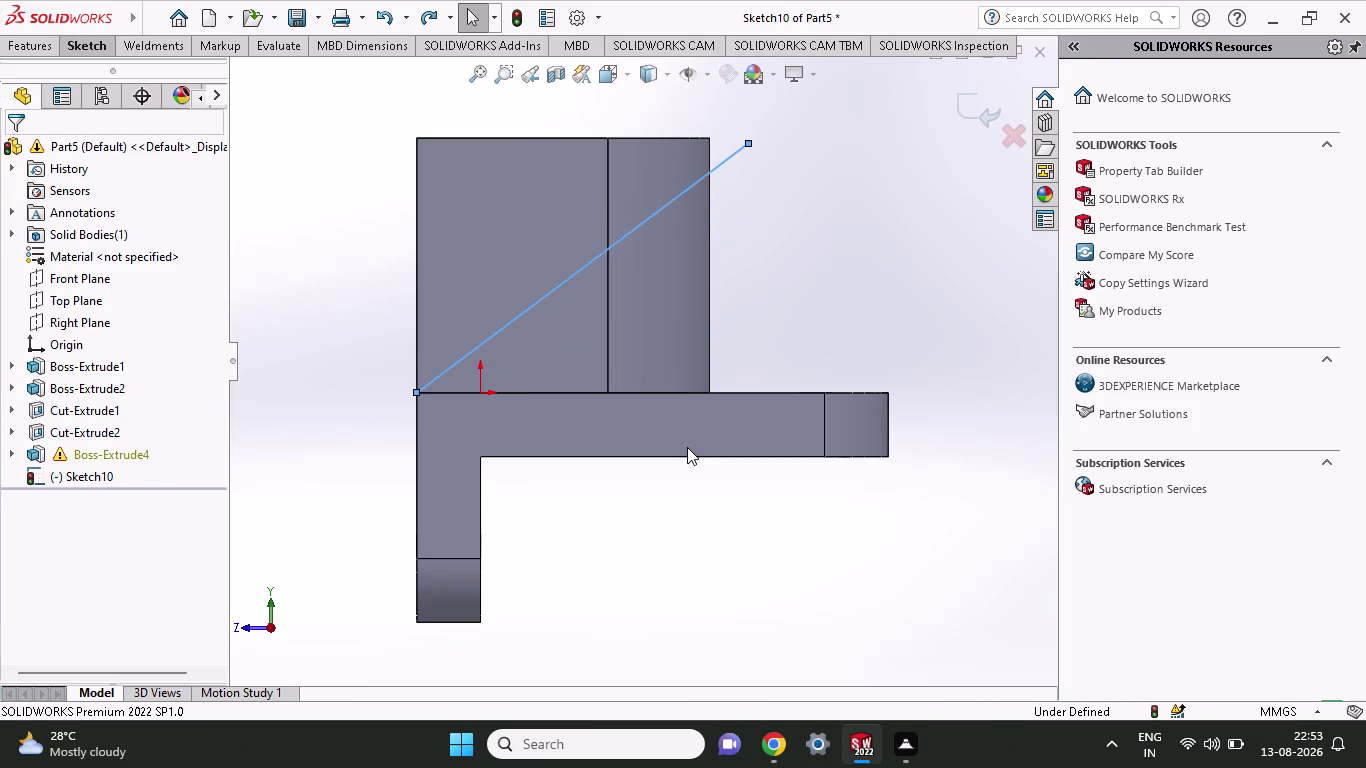
key(ctrl+z)
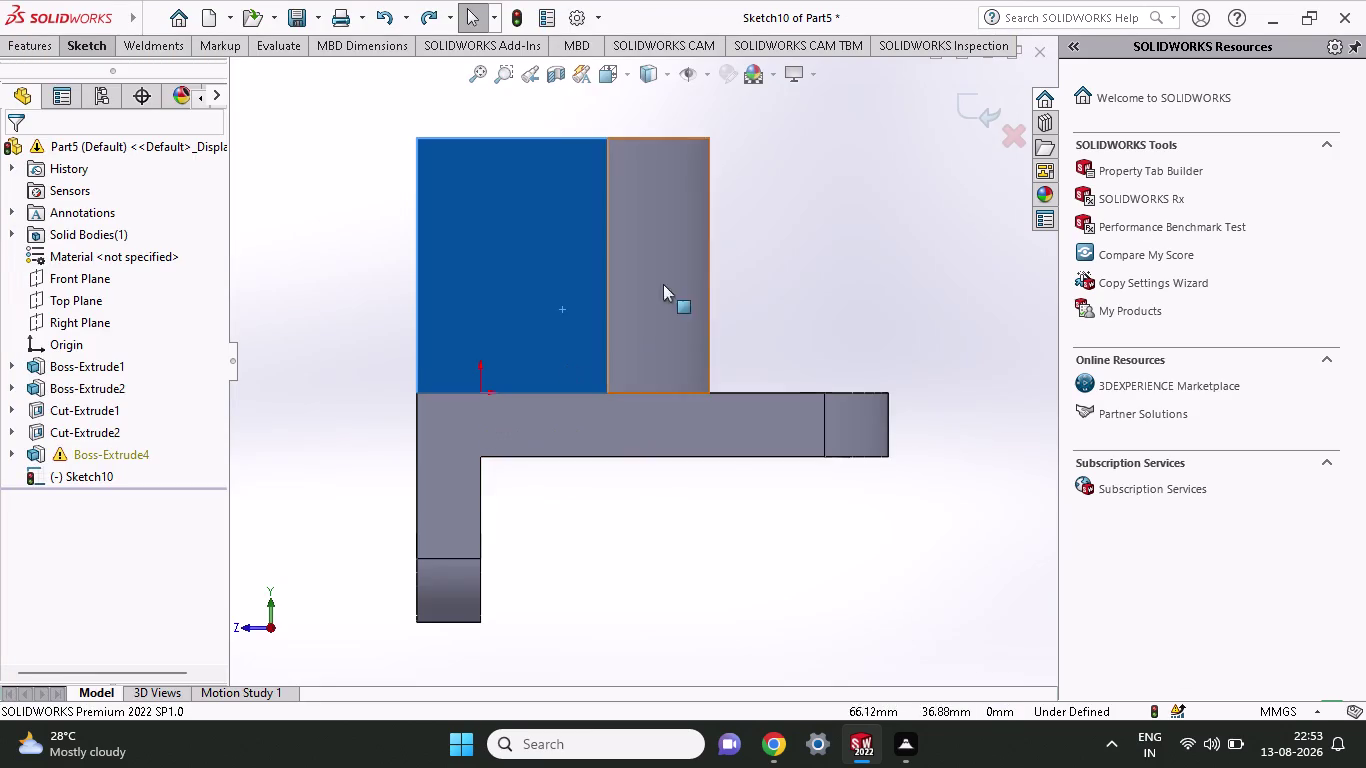
Start a new line at the upright's lower right corner.
click(81, 45)
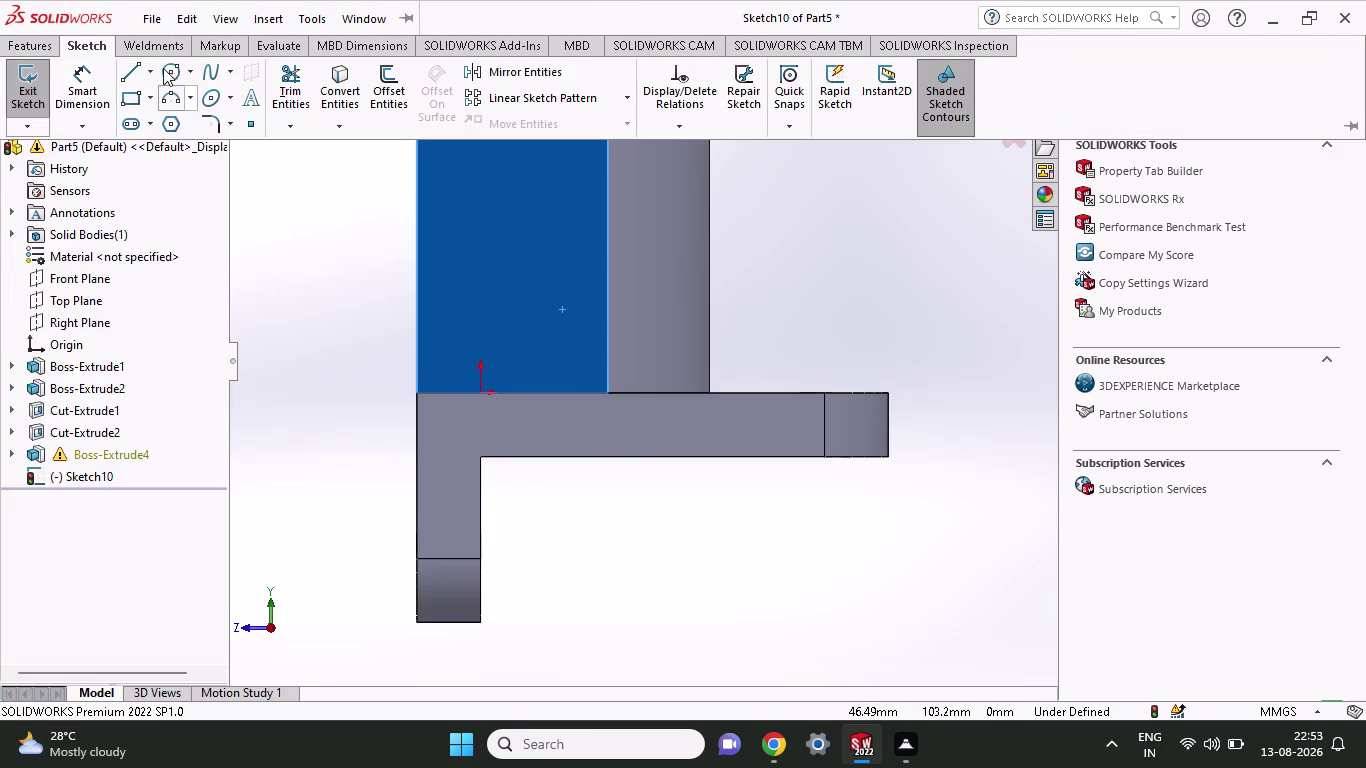
click(133, 74)
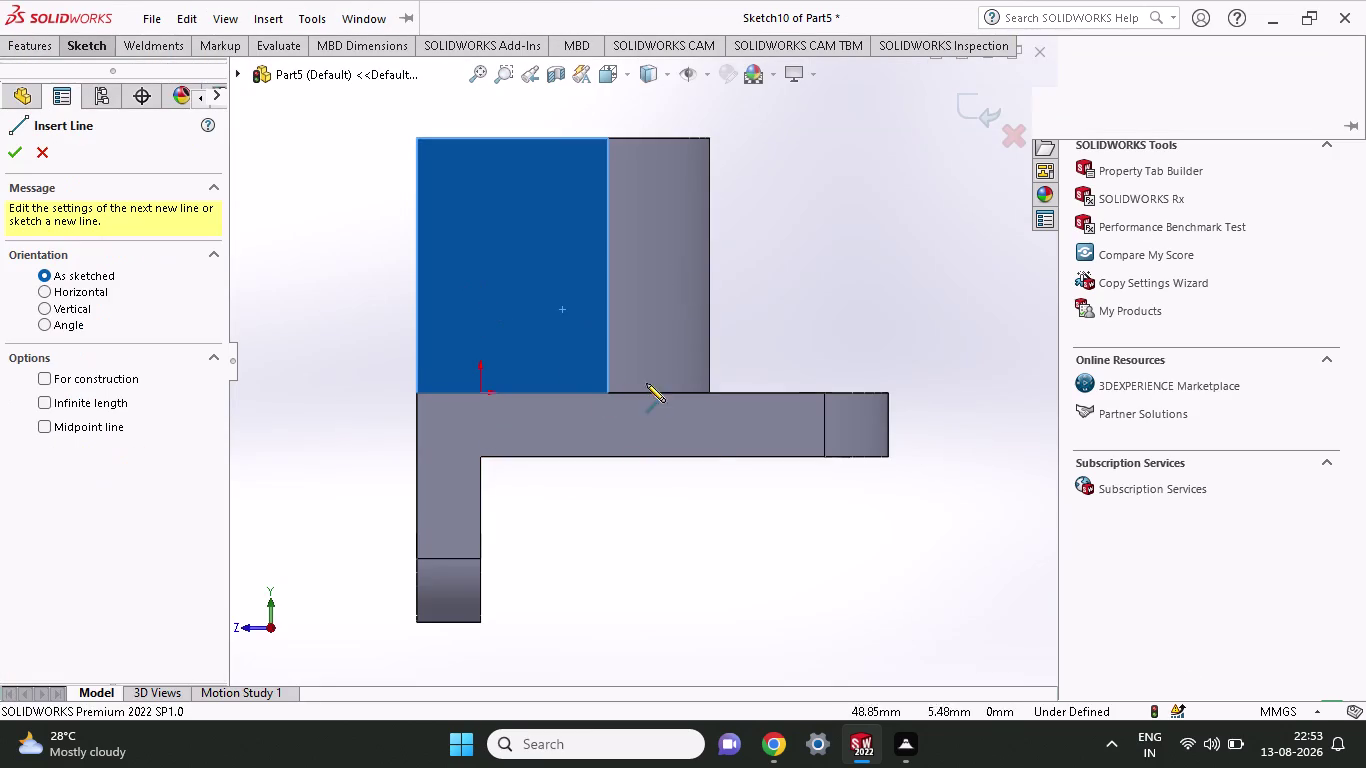
click(710, 389)
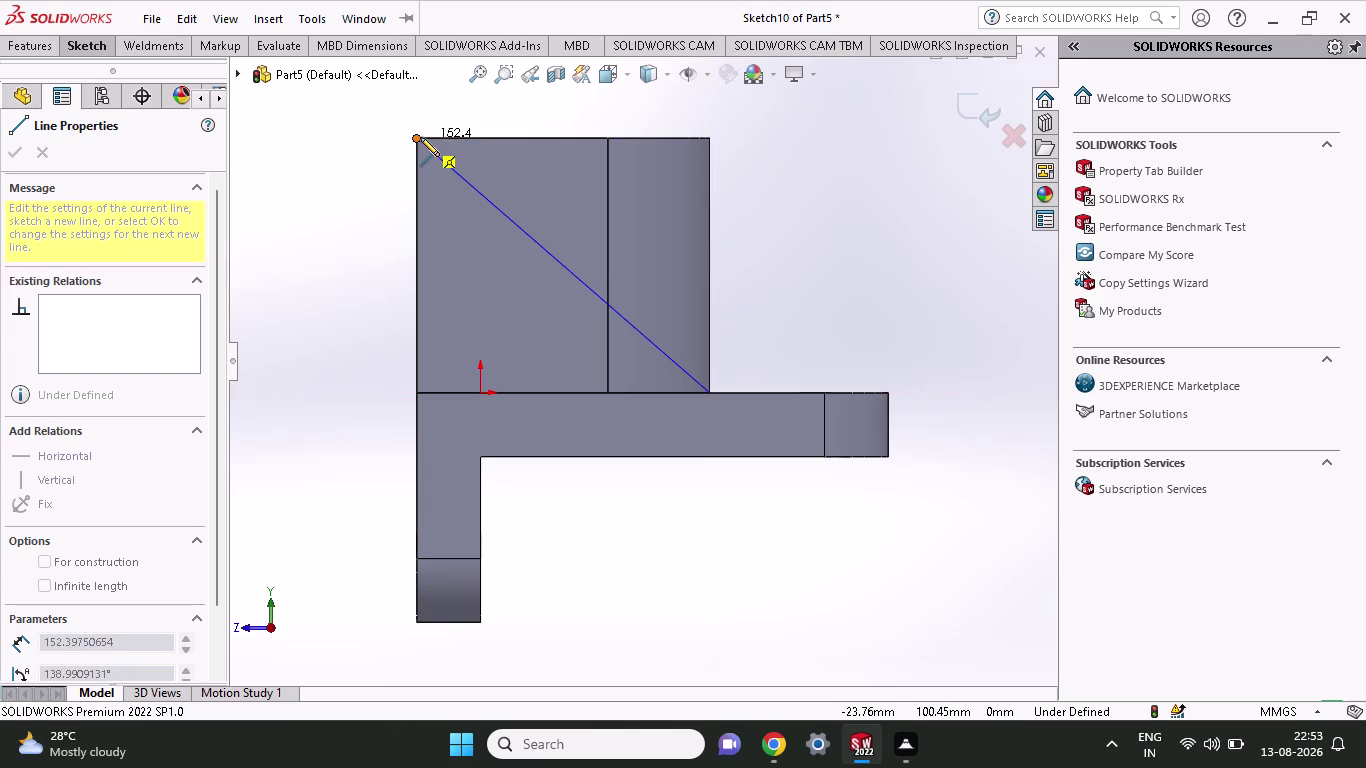
Finish the slanted line above the upright and delete the accidental length dimension.
click(563, 110)
click(89, 42)
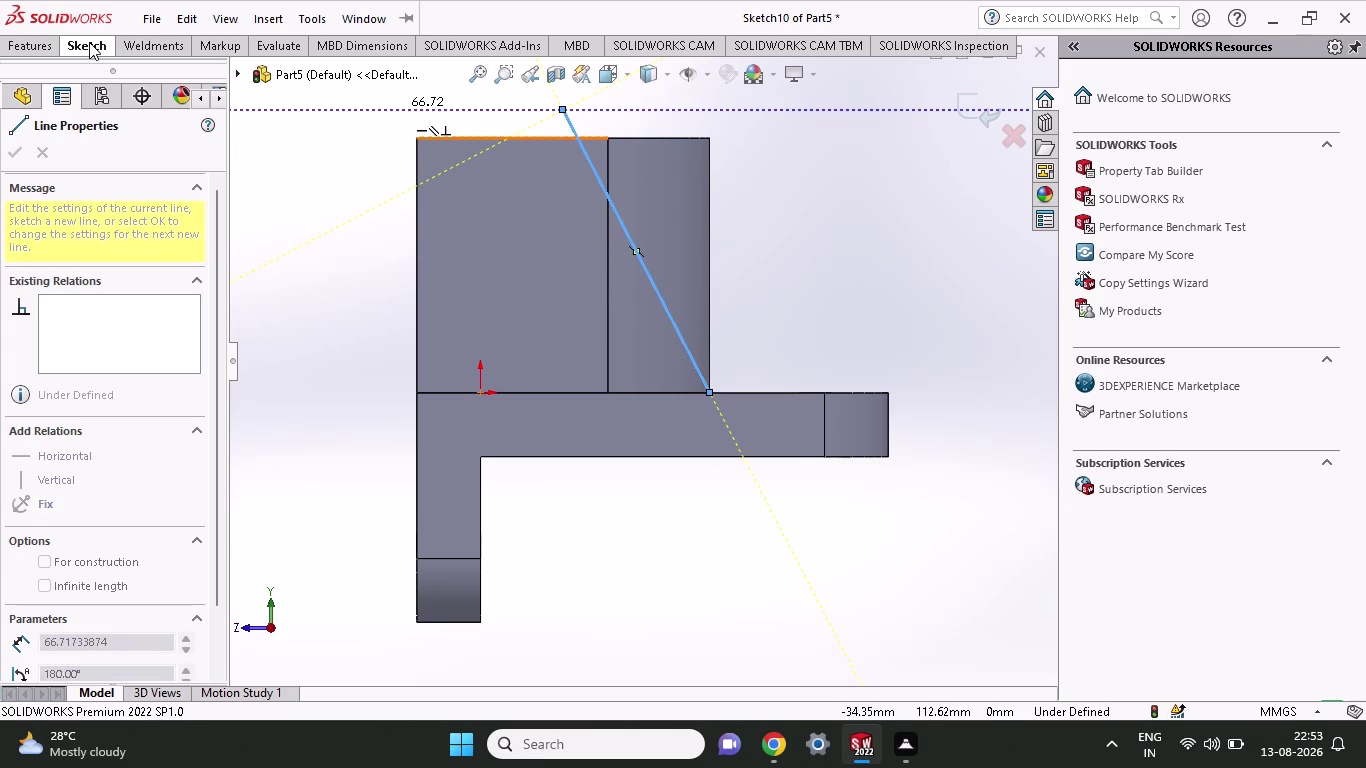
click(105, 88)
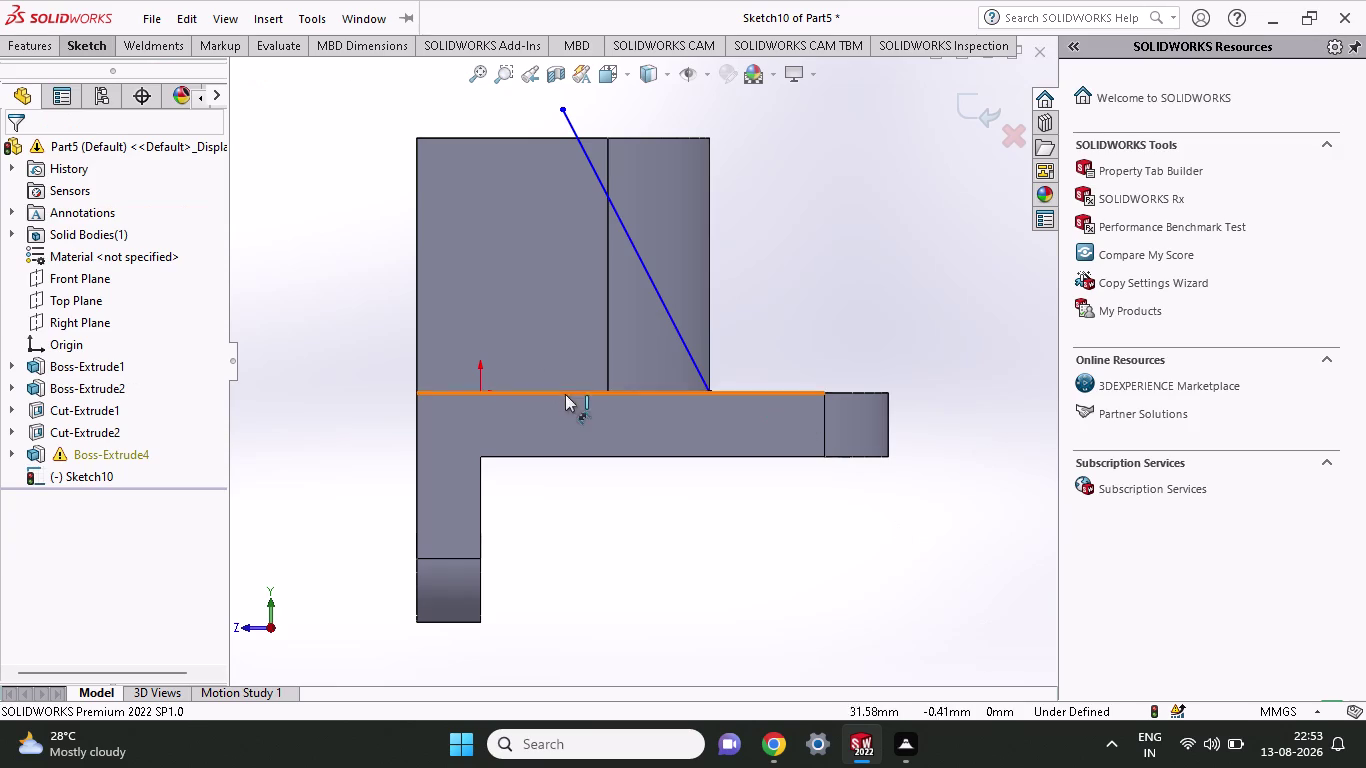
click(624, 392)
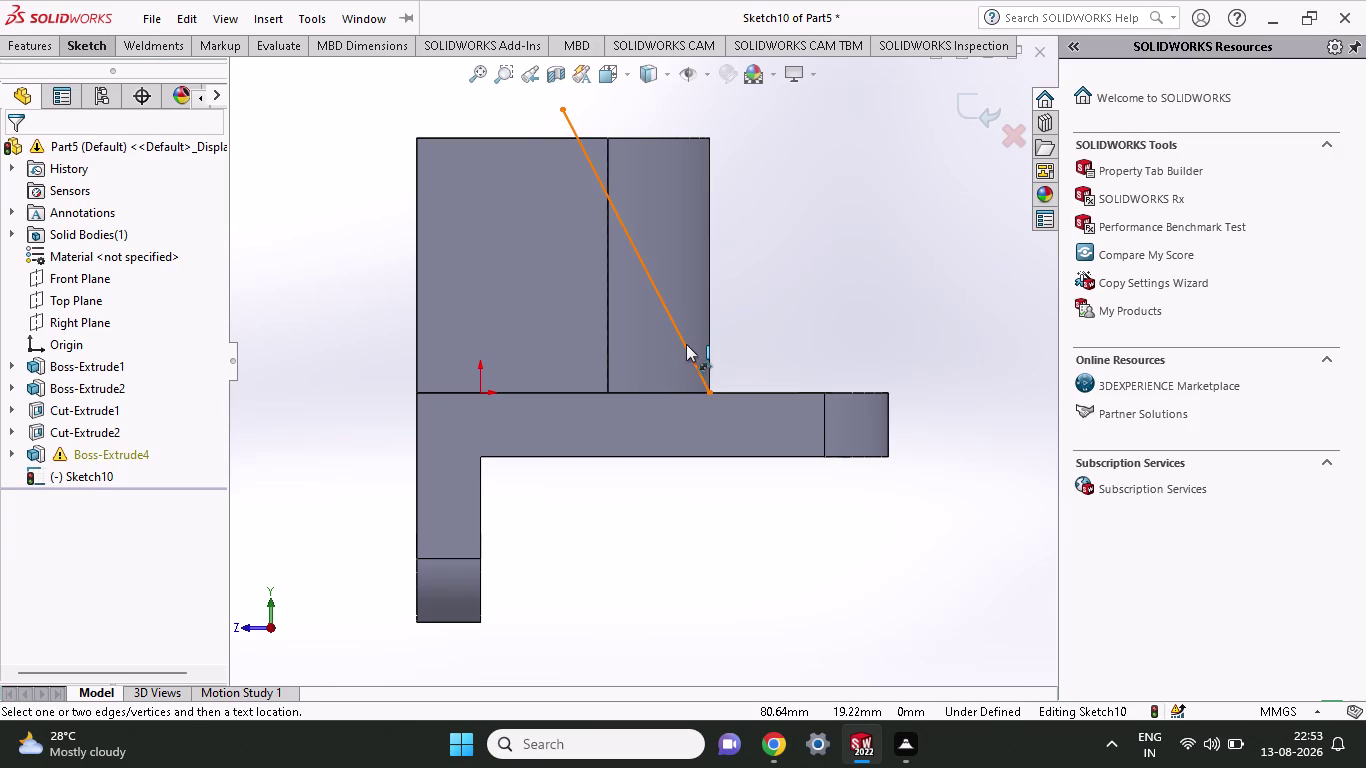
click(686, 344)
click(657, 388)
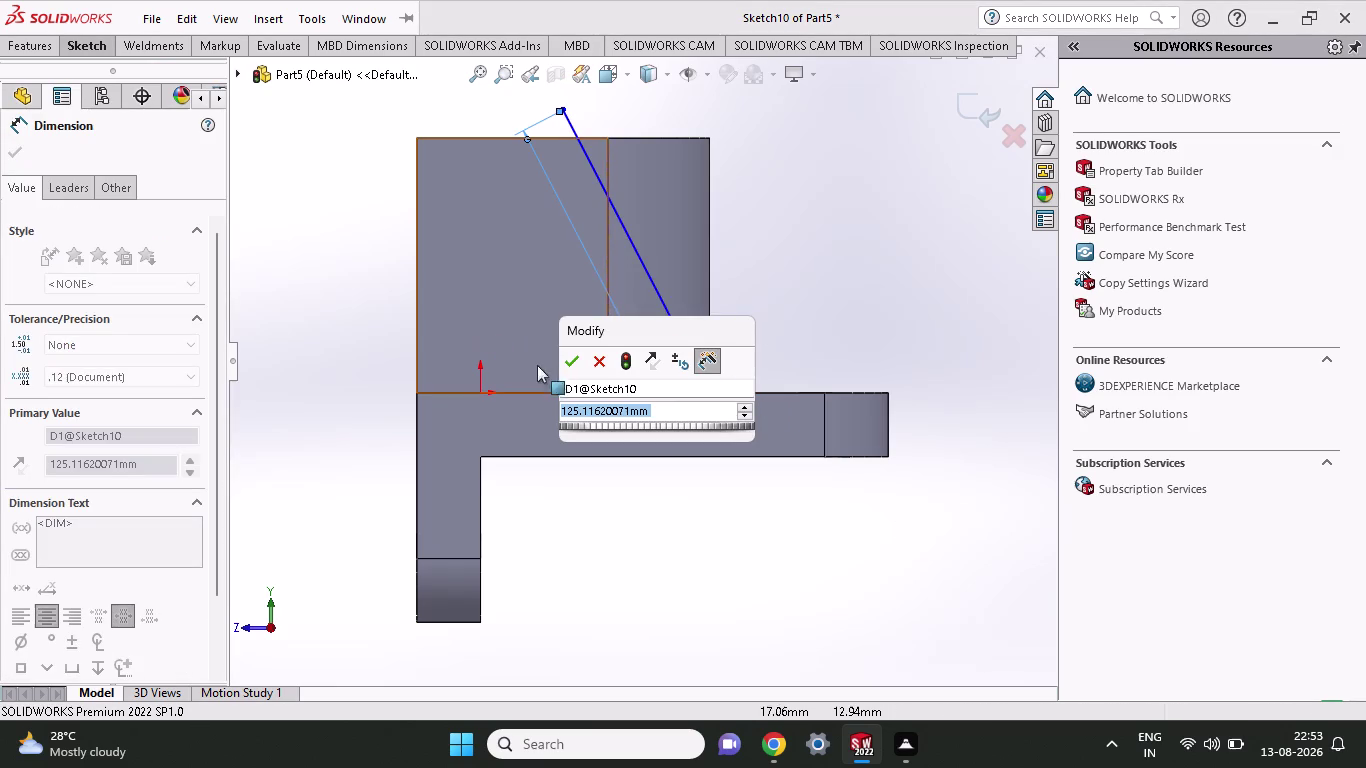
click(594, 372)
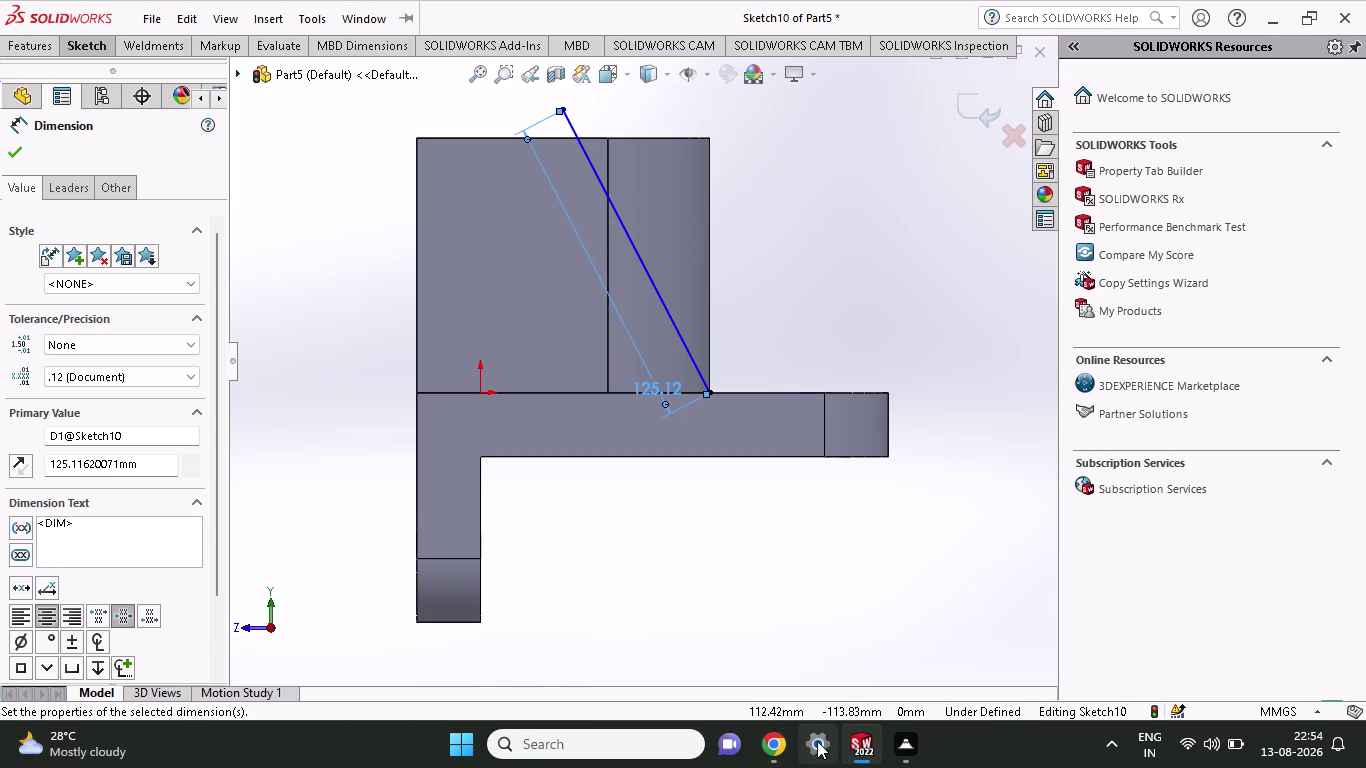
key(ctrl+z)
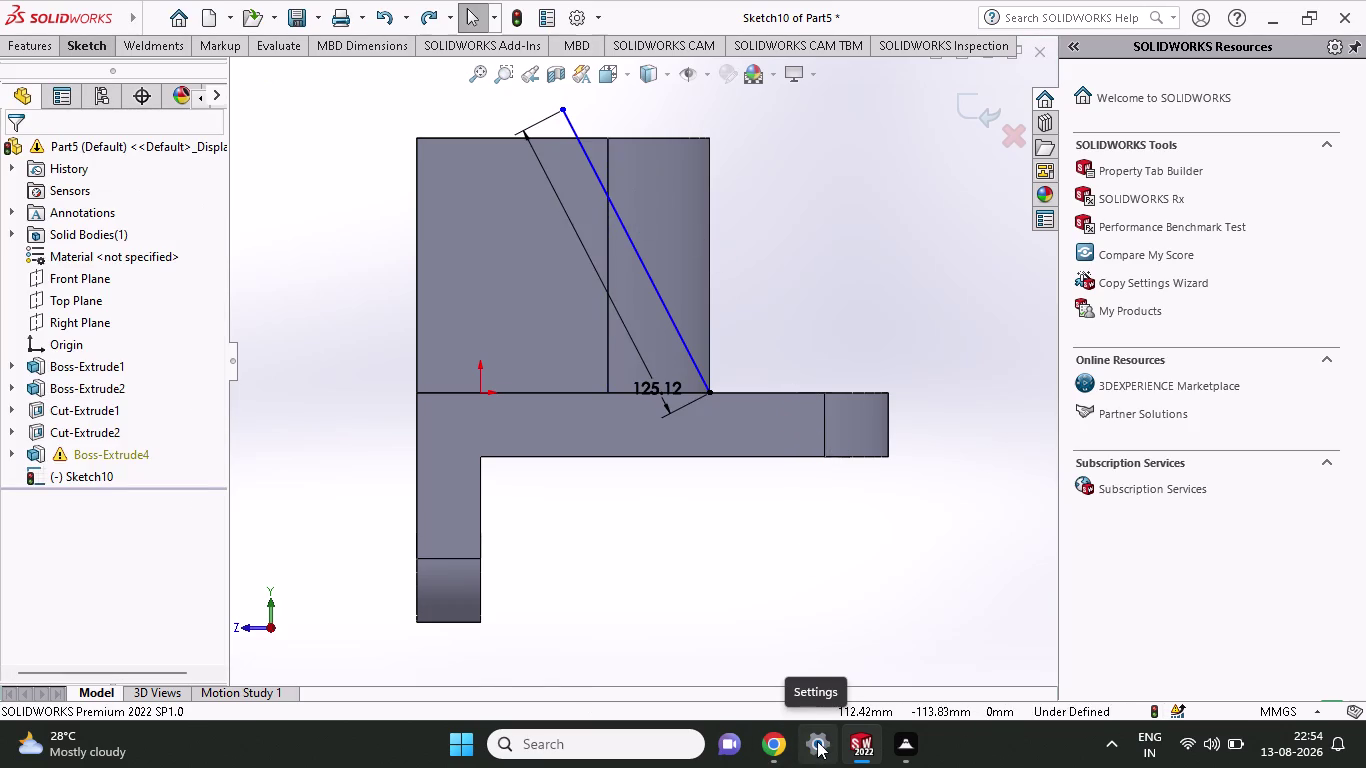
key(ctrl+z)
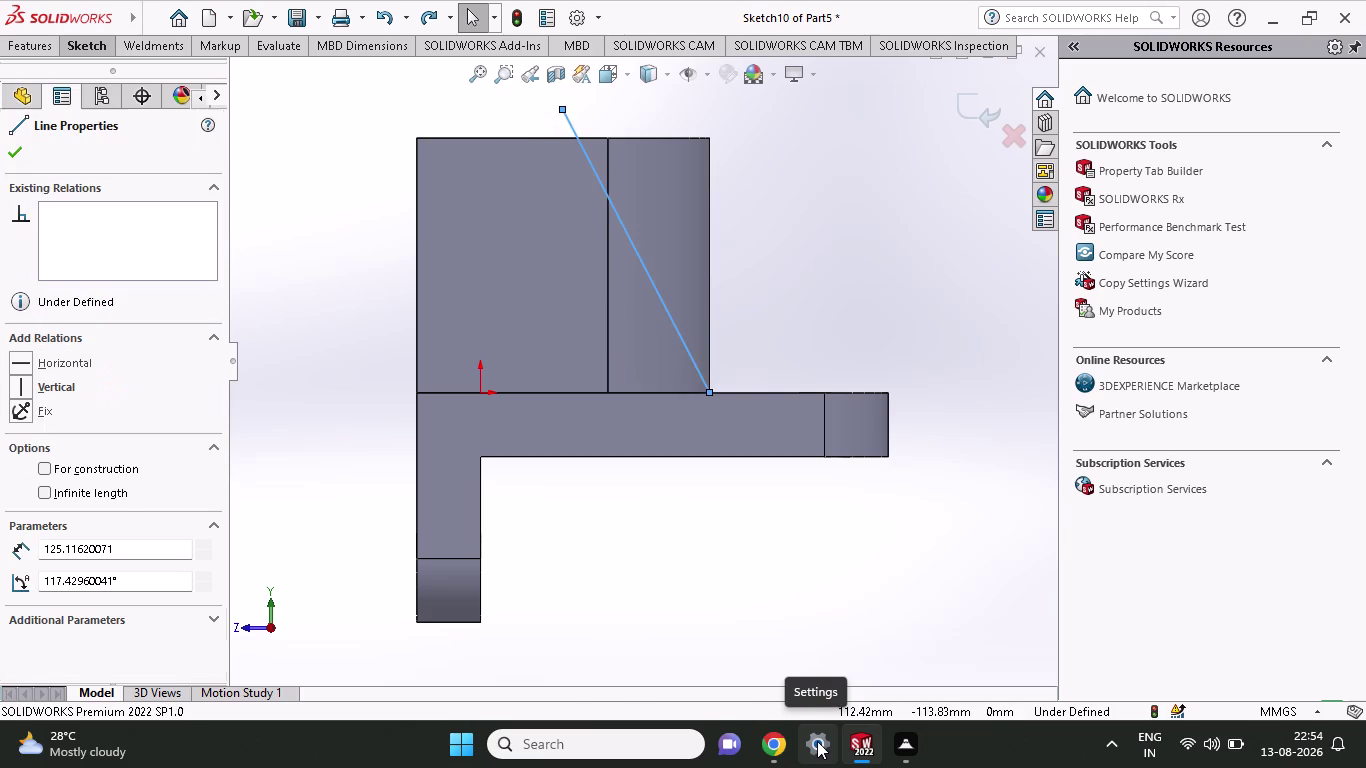
scroll(up, 3)
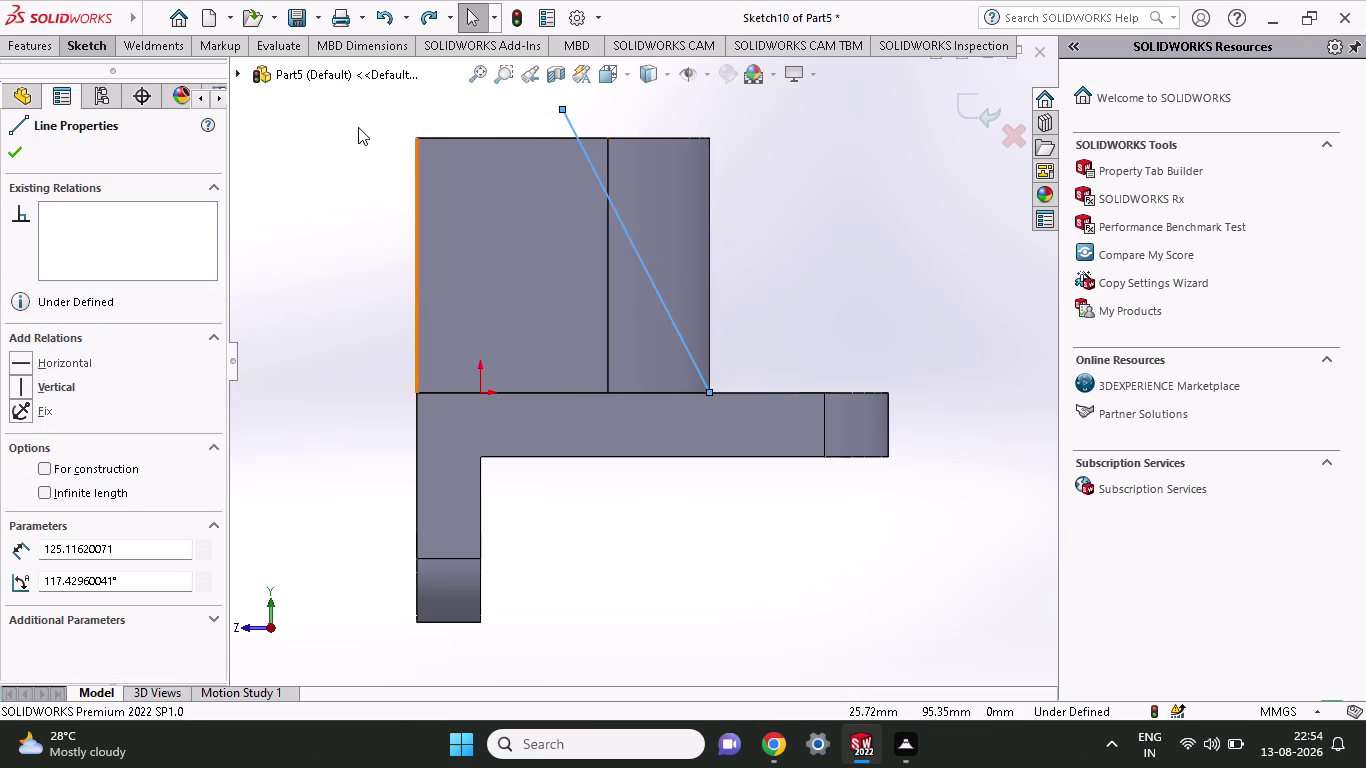
Dimension the slanted line at 45° to the base's top edge.
click(95, 50)
click(97, 89)
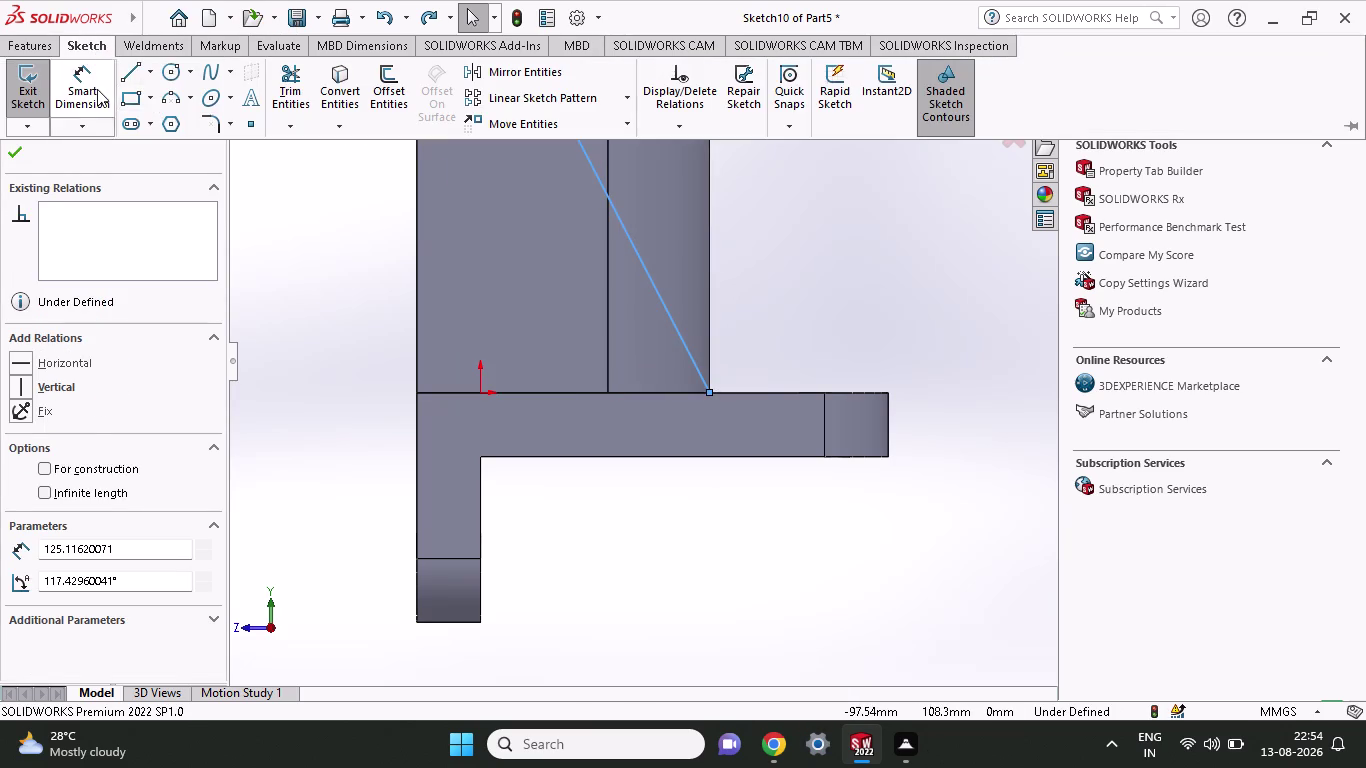
click(642, 392)
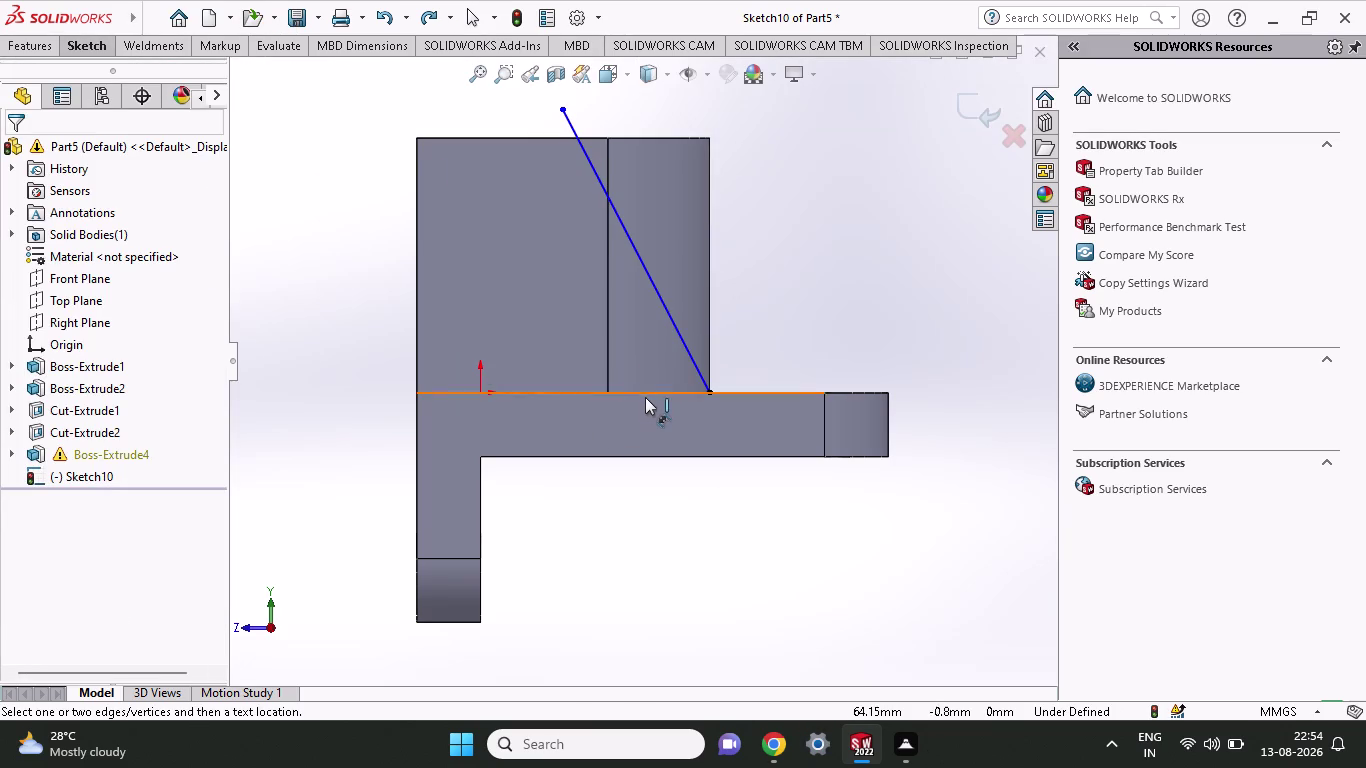
click(646, 394)
click(673, 321)
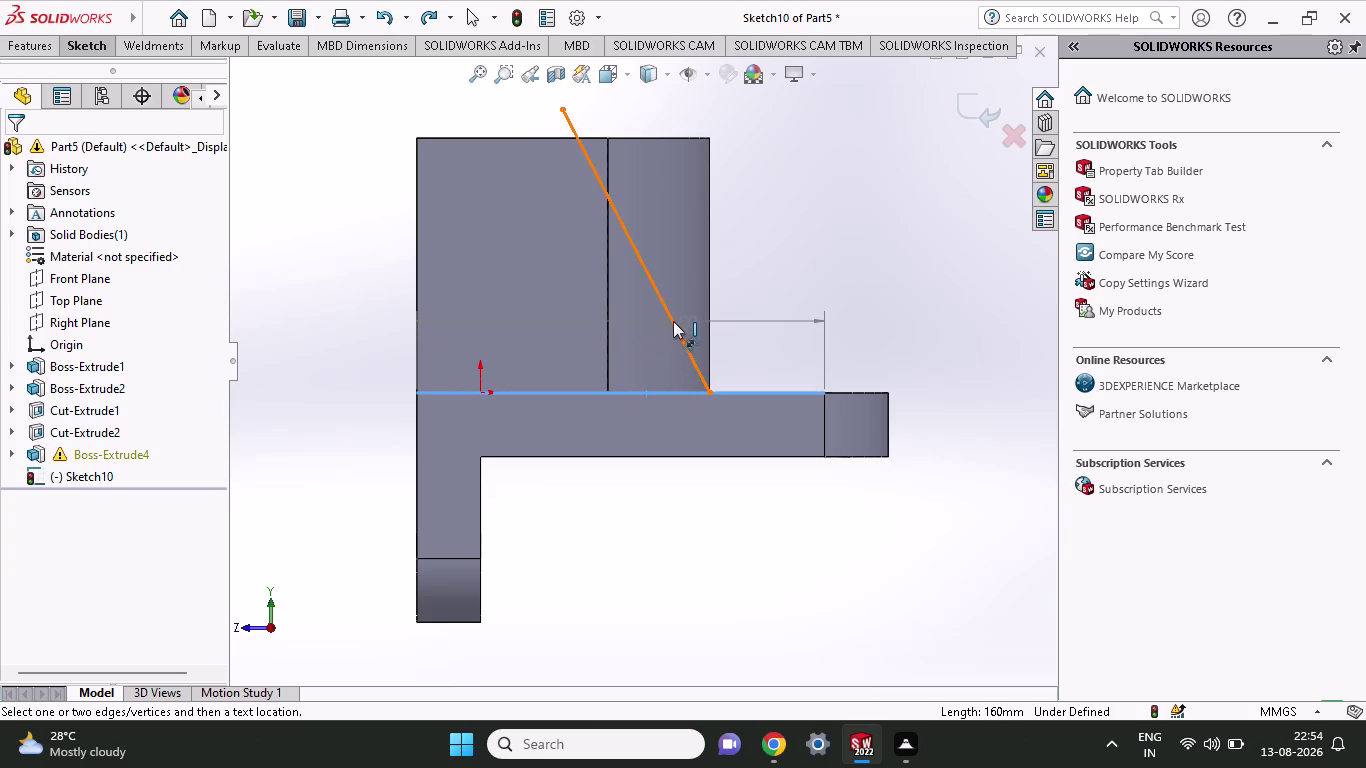
click(584, 325)
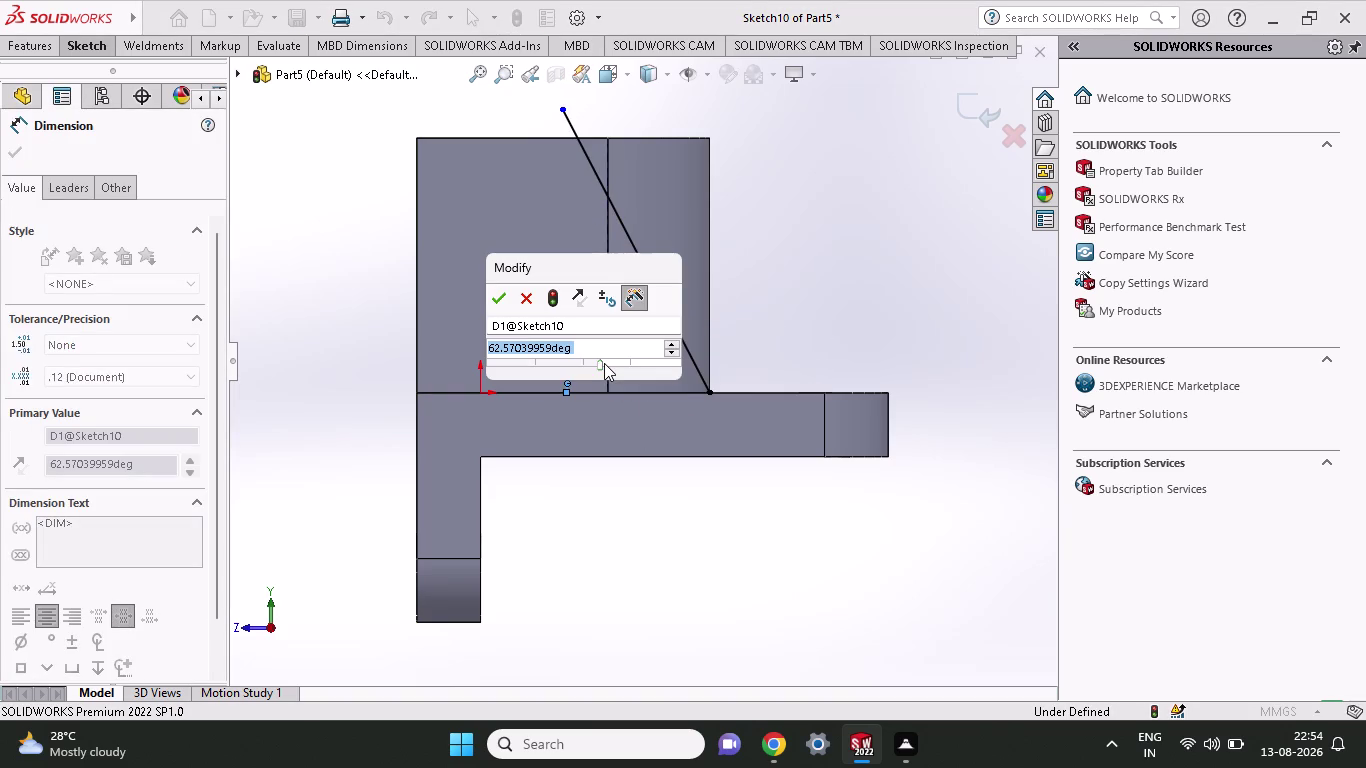
text(4)
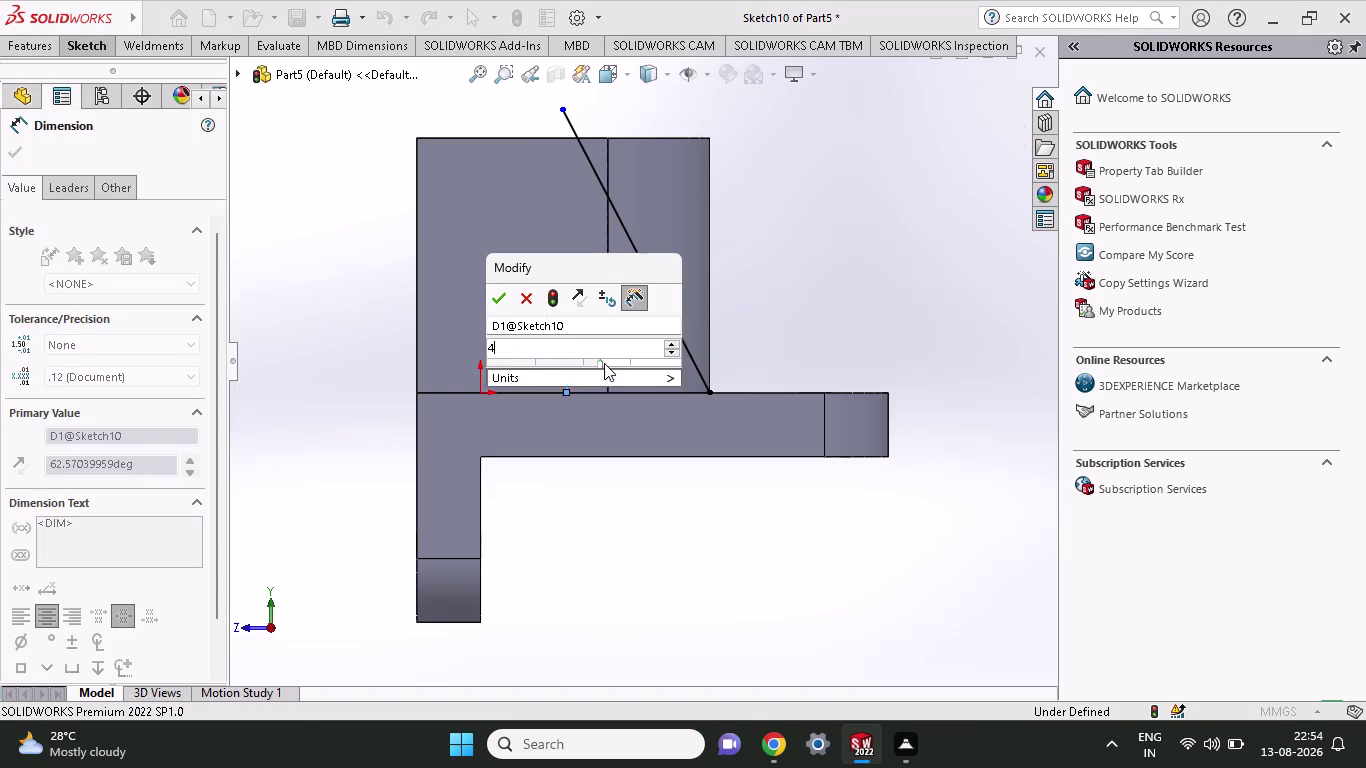
text(5)
key(Return)
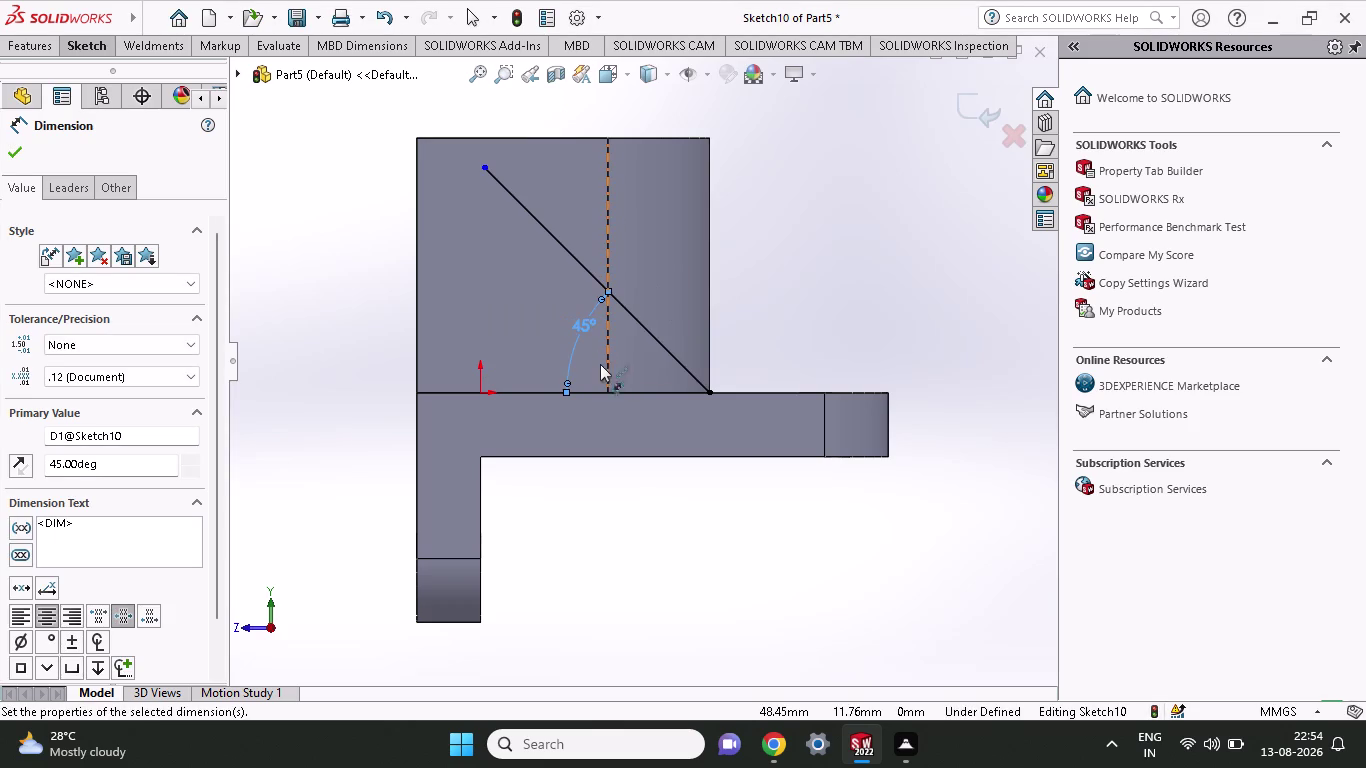
scroll(down, 3)
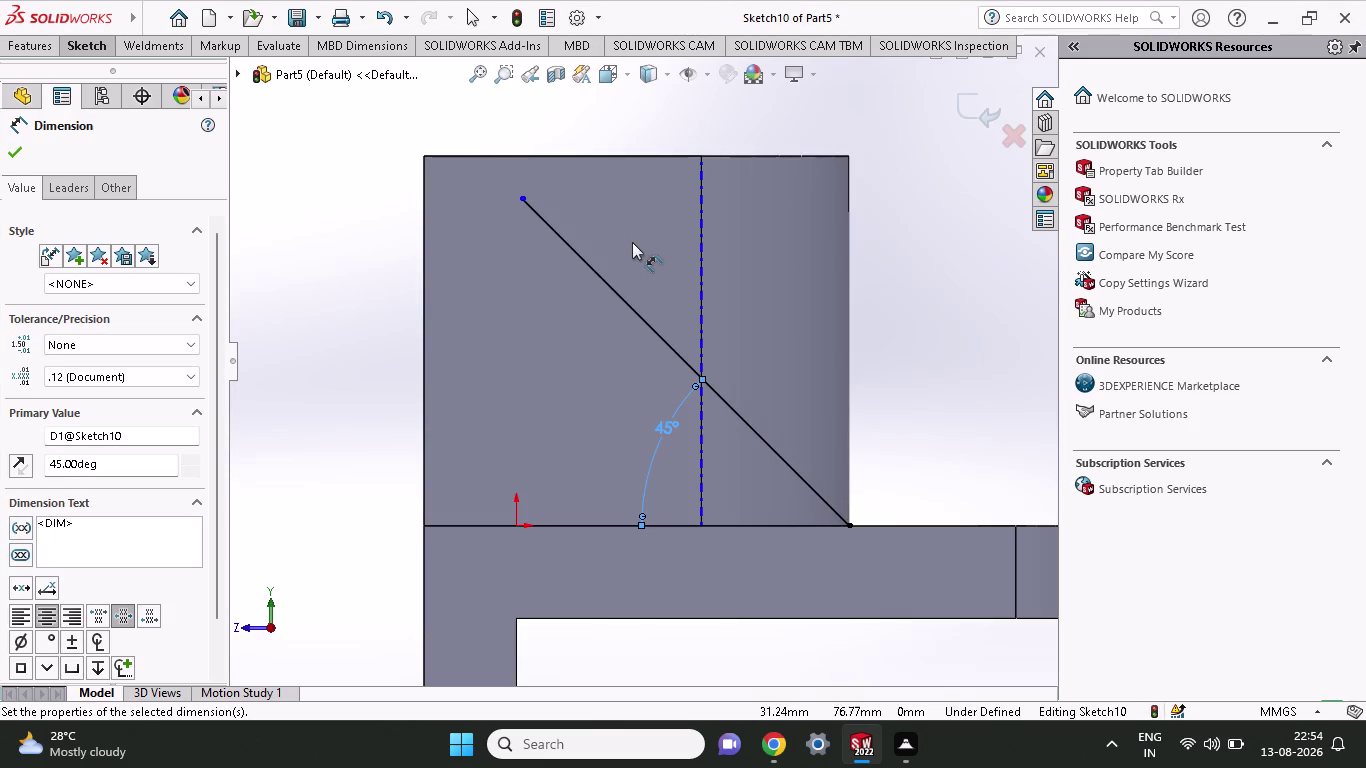
click(98, 51)
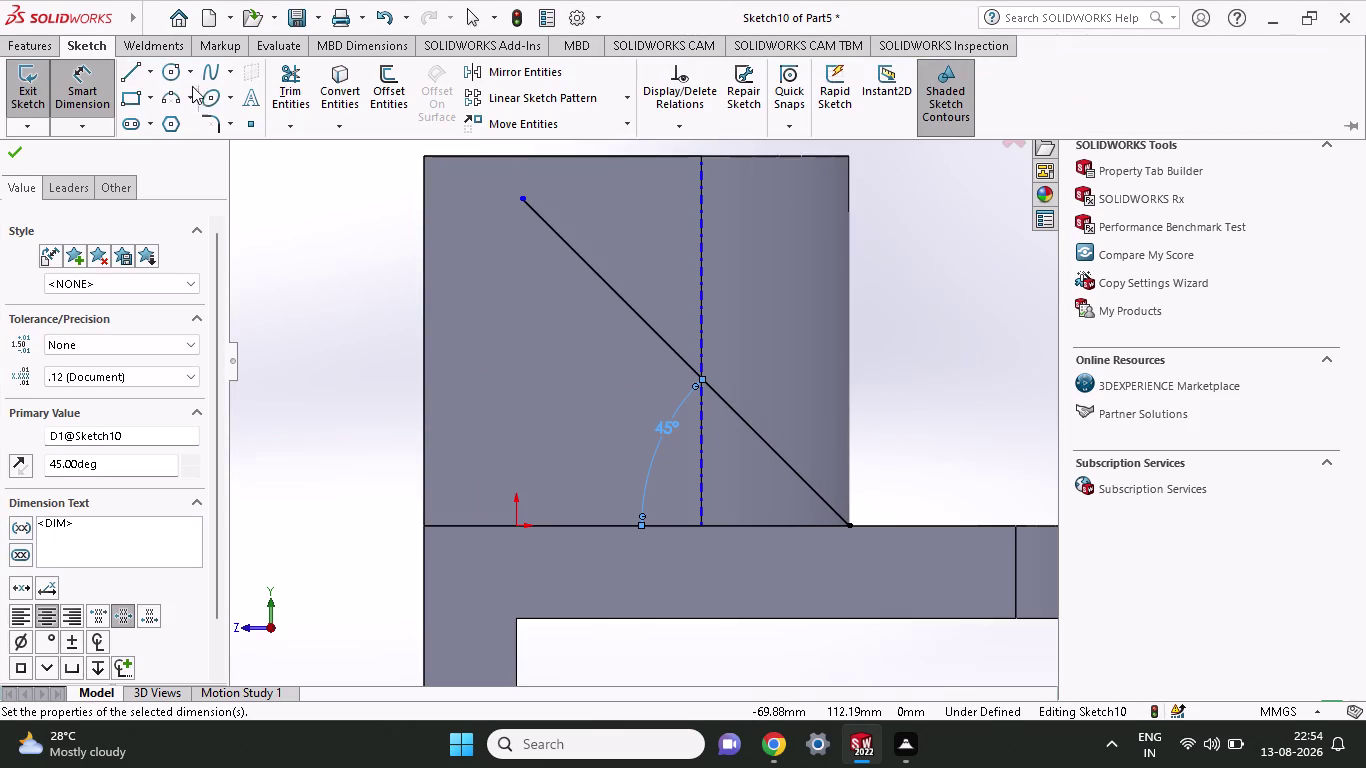
Draw an extension line past the upright's top edge, then undo it and the 45° dimension.
click(131, 75)
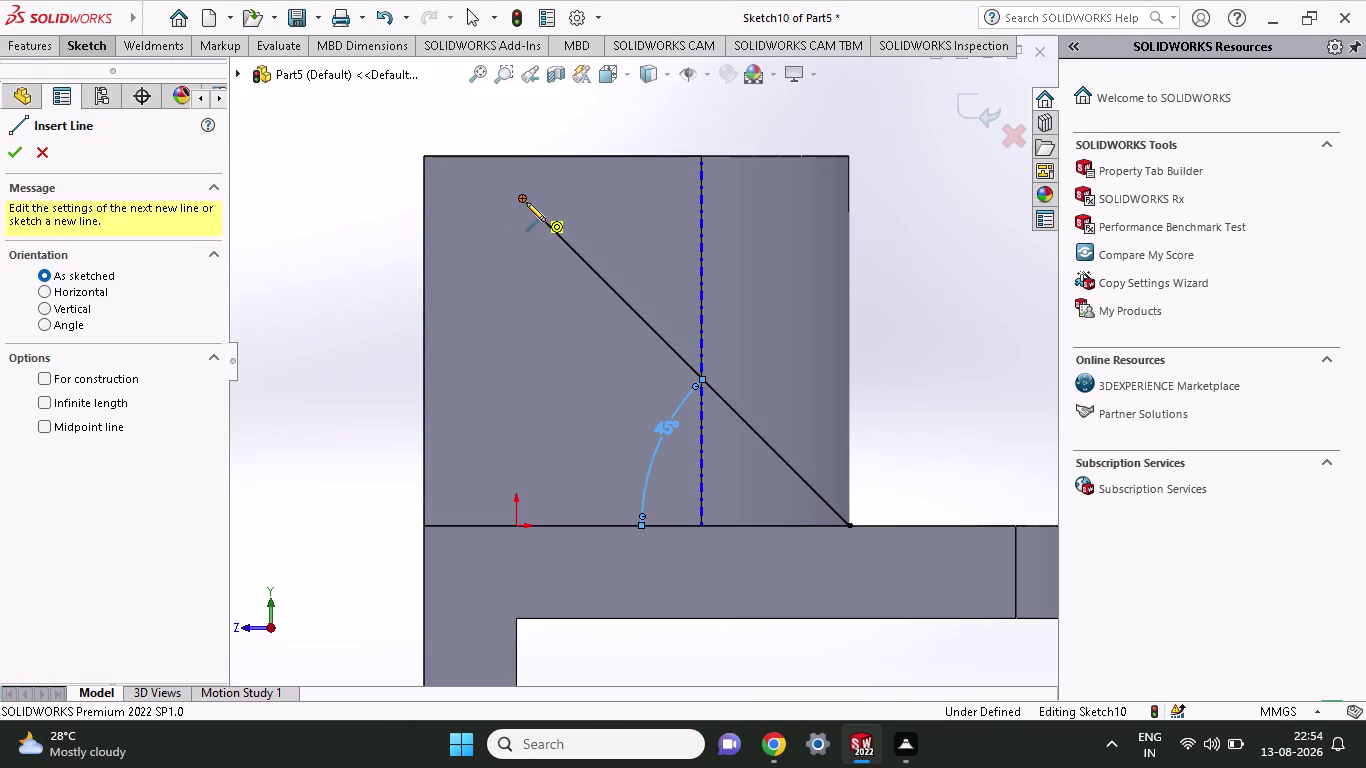
click(525, 200)
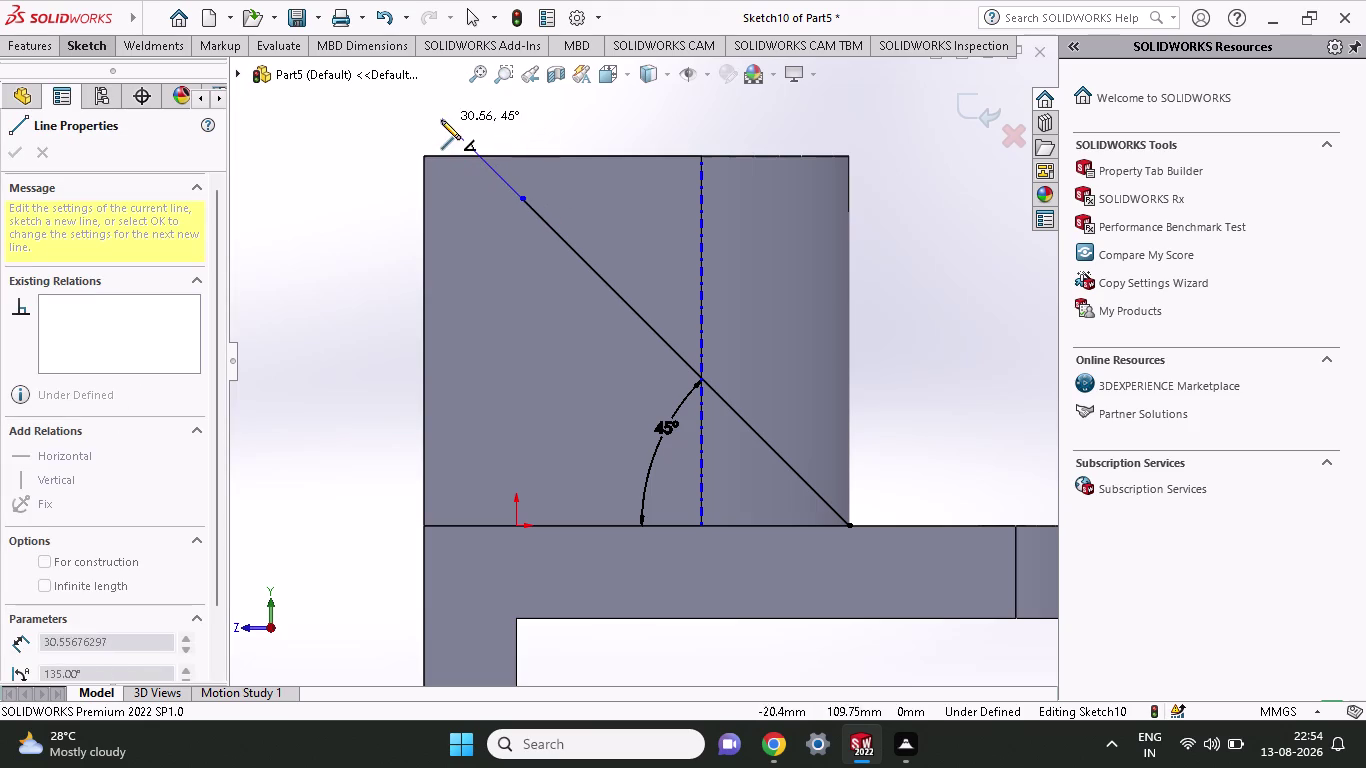
click(441, 120)
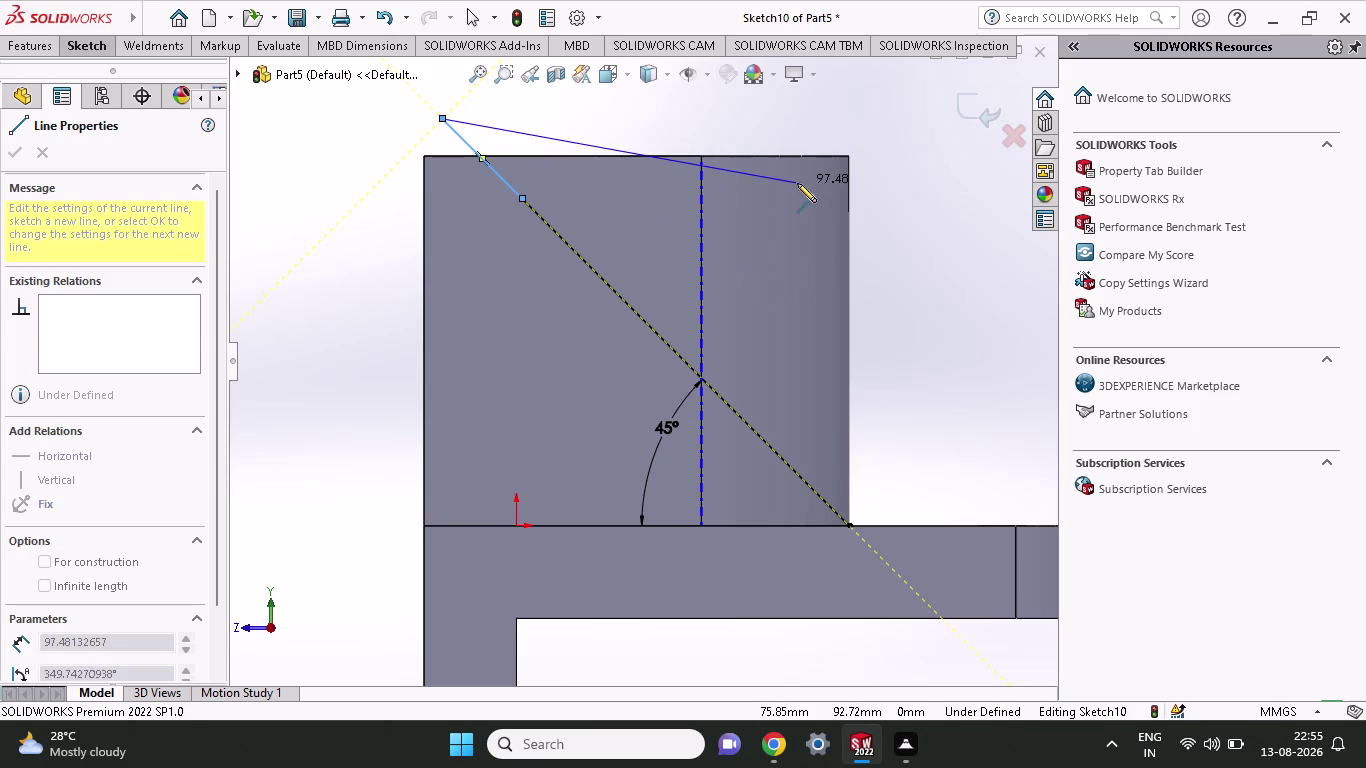
key(ctrl+z)
key(ctrl+z)
Undo the slanted line and sketch two boss-face lines from the lower corners to a top-edge peak.
key(ctrl+z)
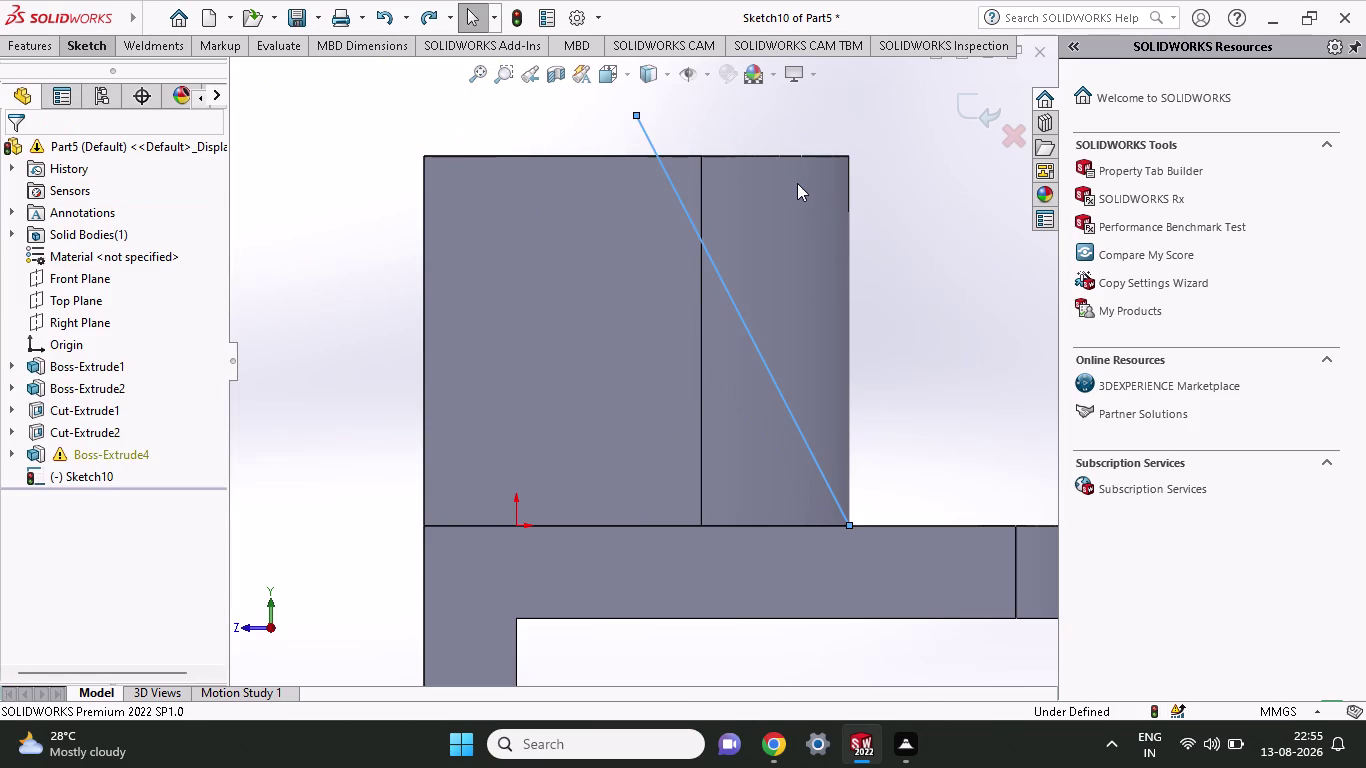
key(ctrl+z)
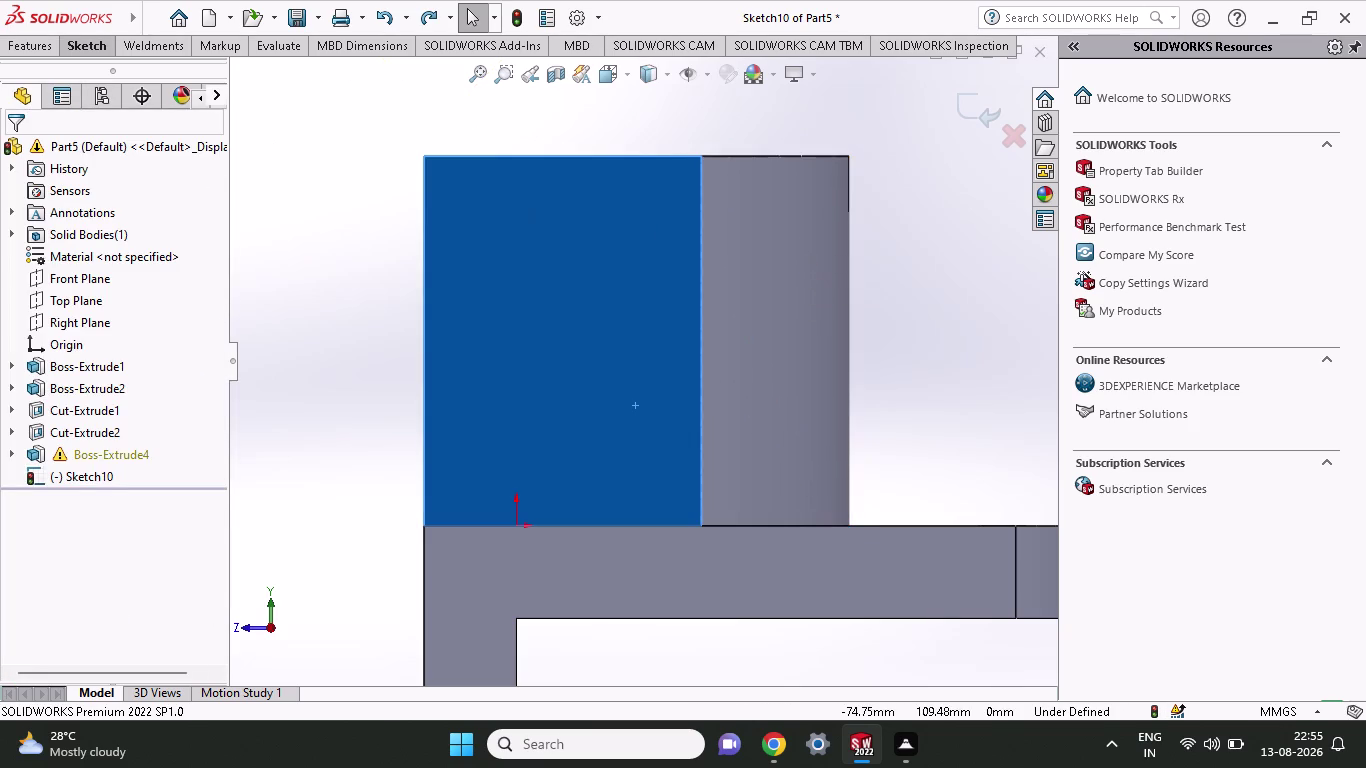
click(87, 42)
click(124, 70)
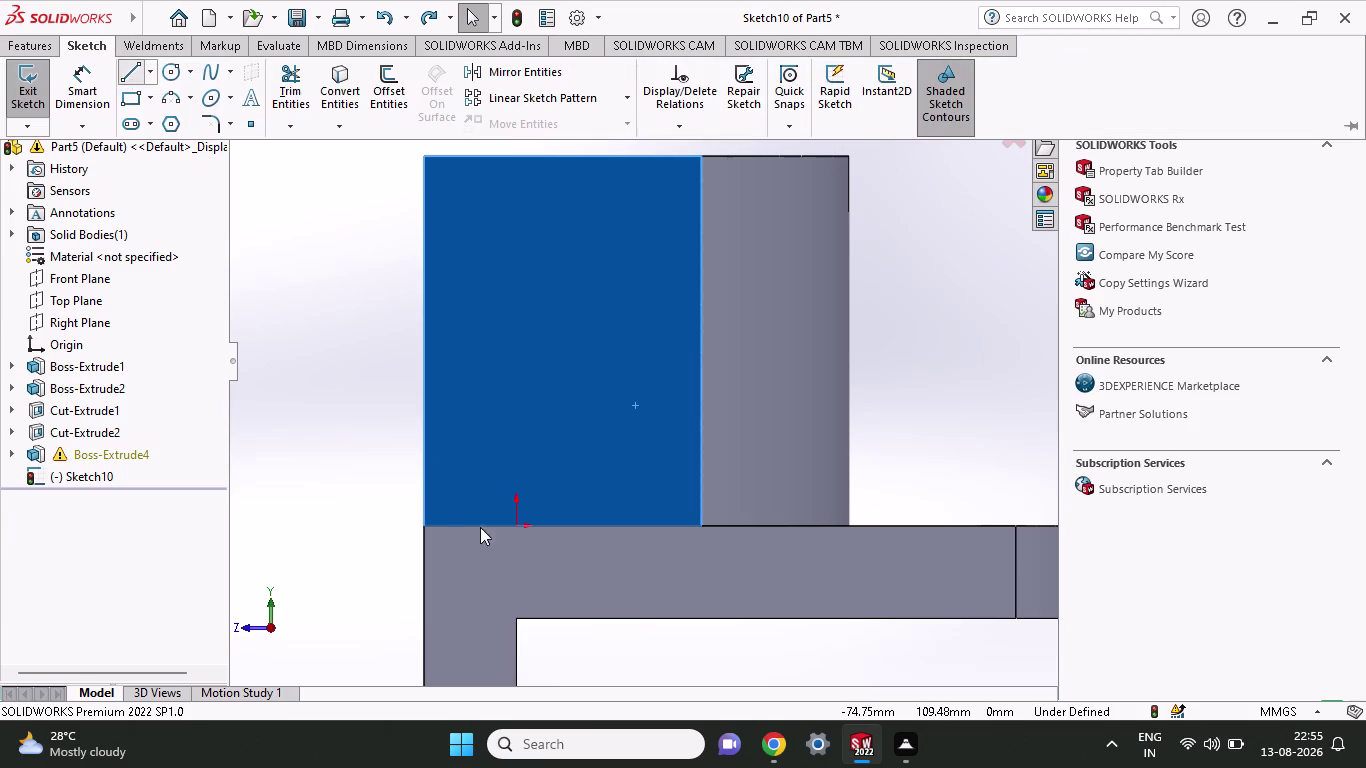
click(426, 525)
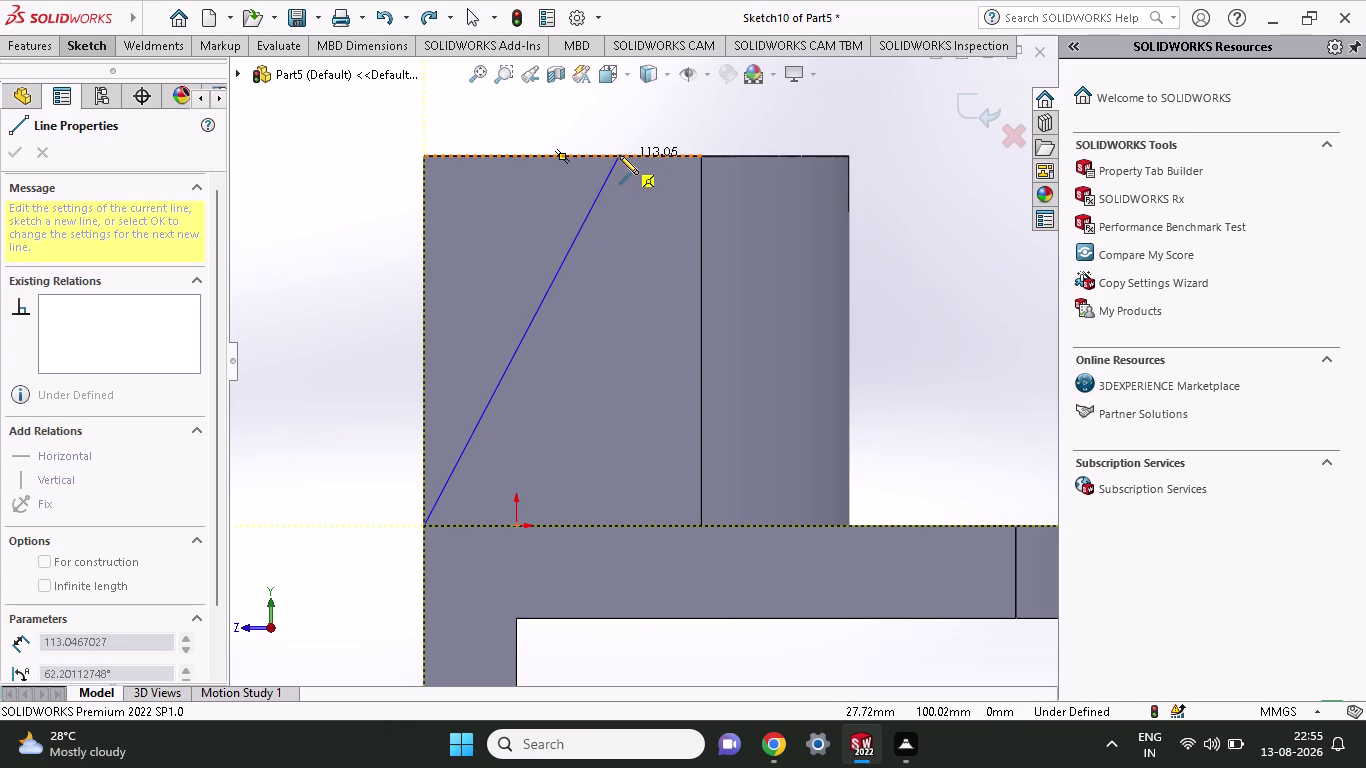
click(619, 155)
click(848, 523)
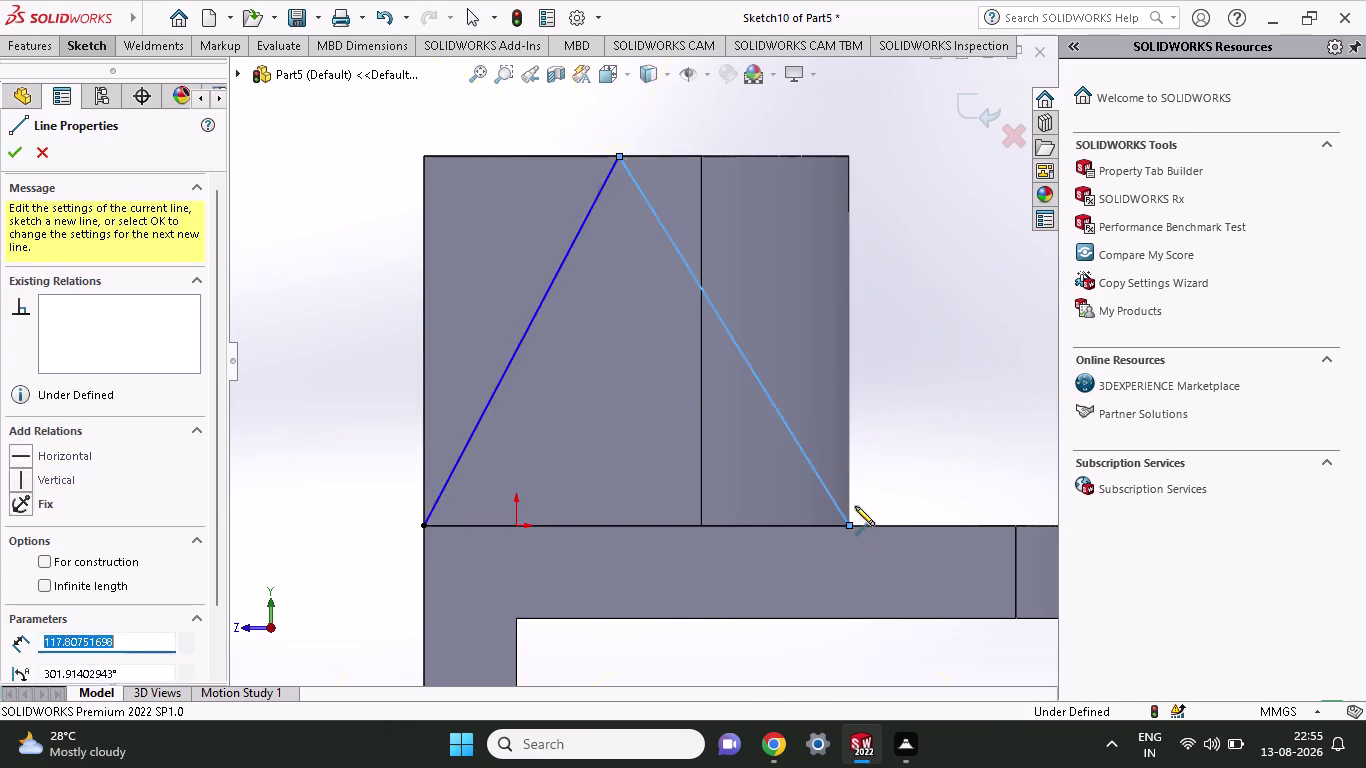
key(Escape)
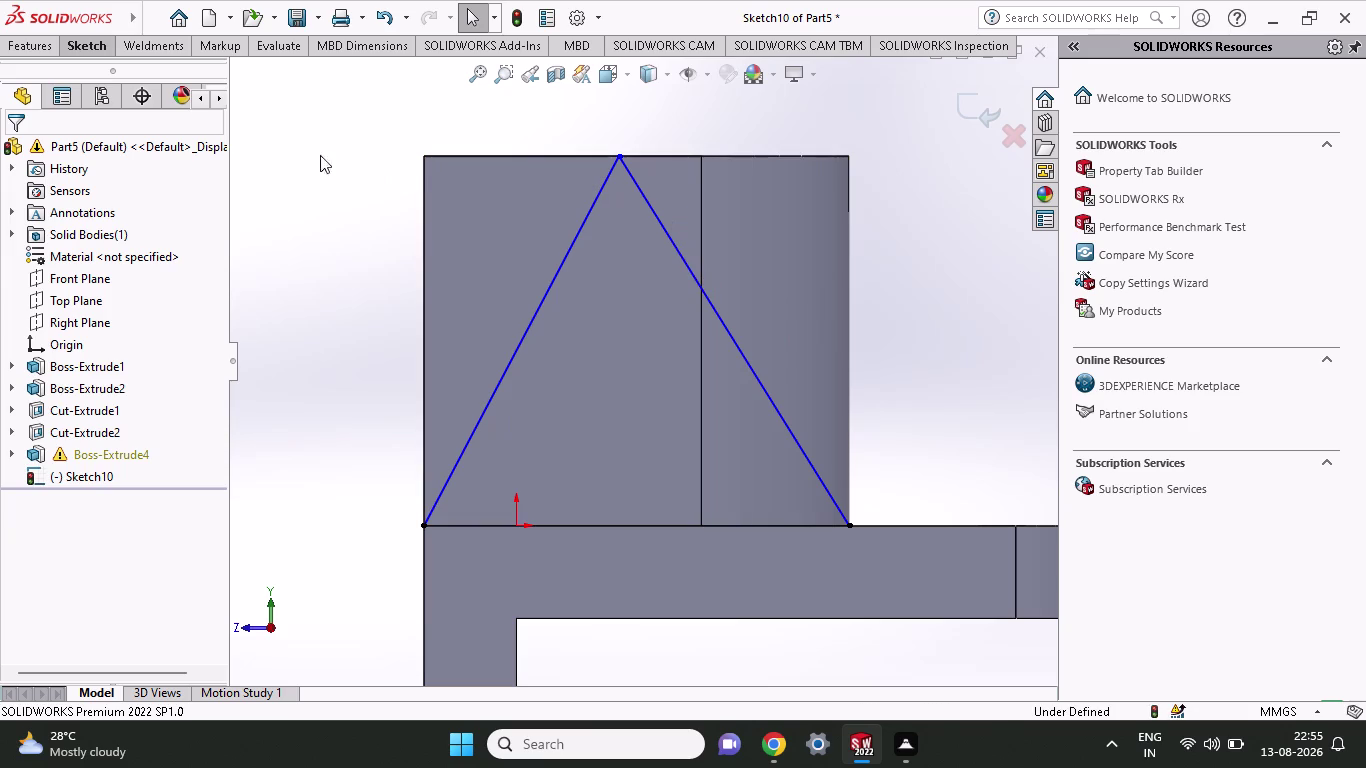
click(98, 57)
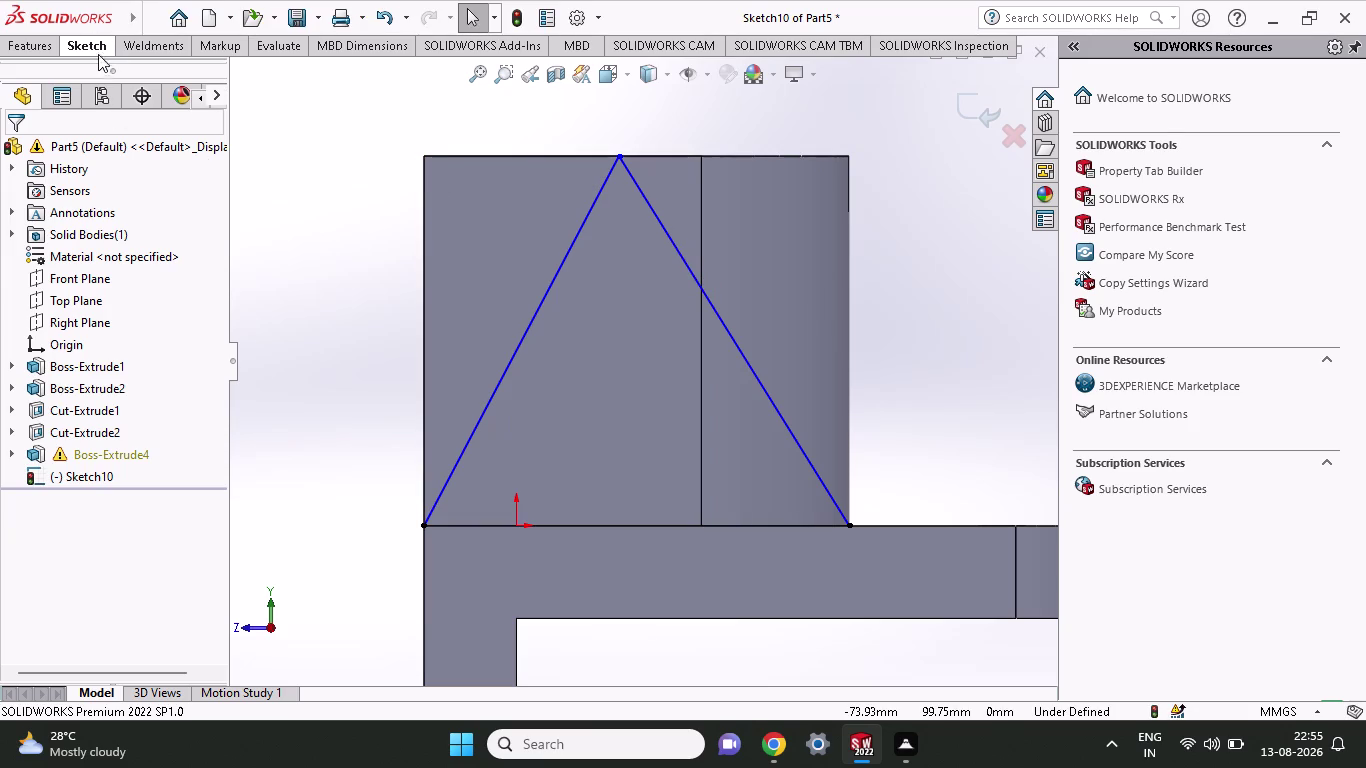
click(98, 40)
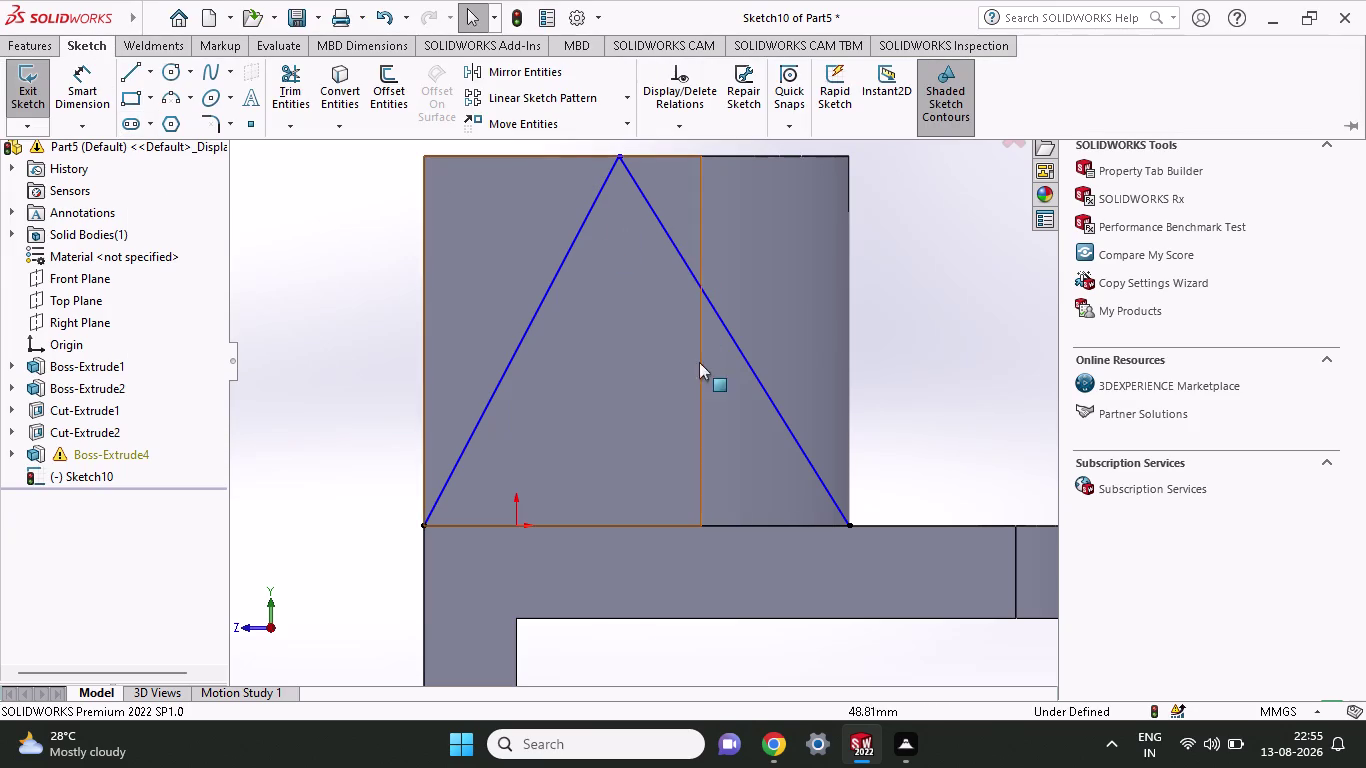
middle_drag(364, 292, 393, 378)
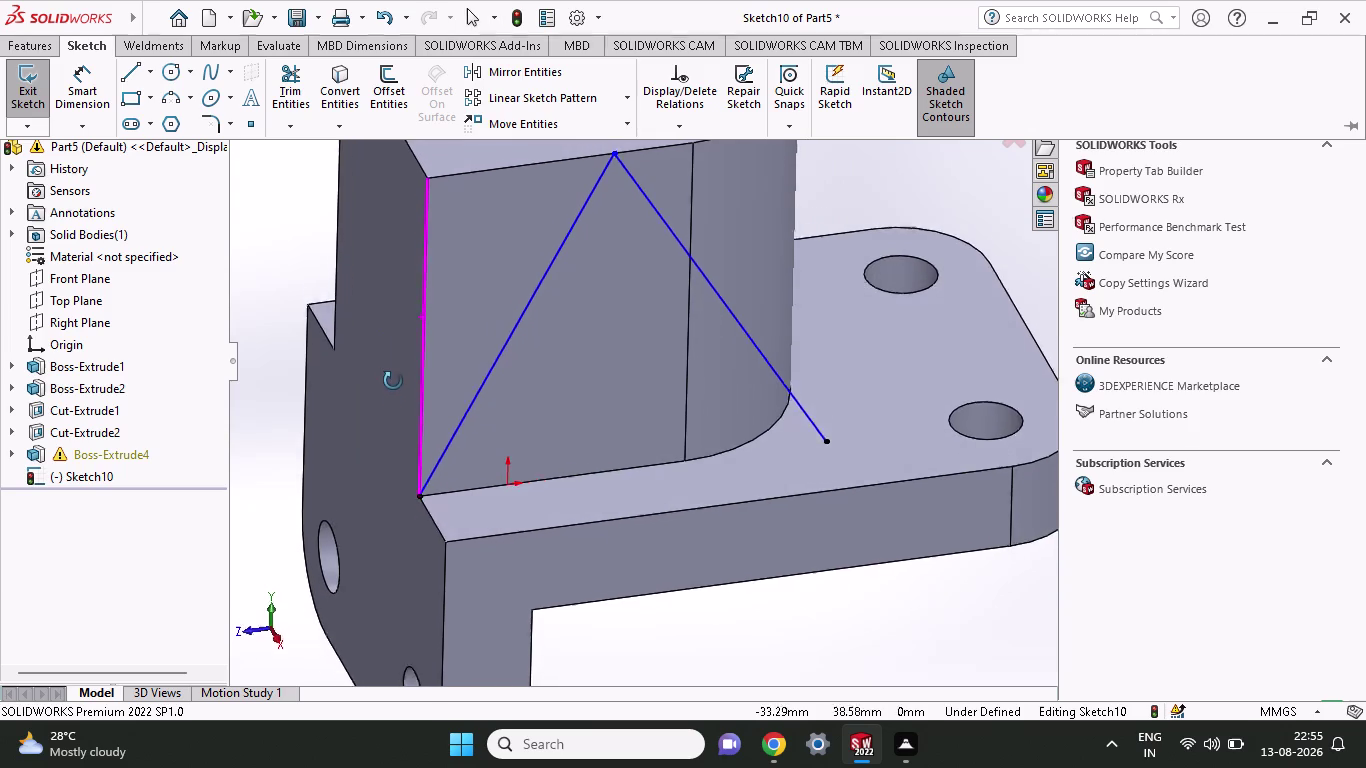
Orbit the model and undo both slanted lines.
middle_drag(393, 378, 393, 400)
scroll(up, 3)
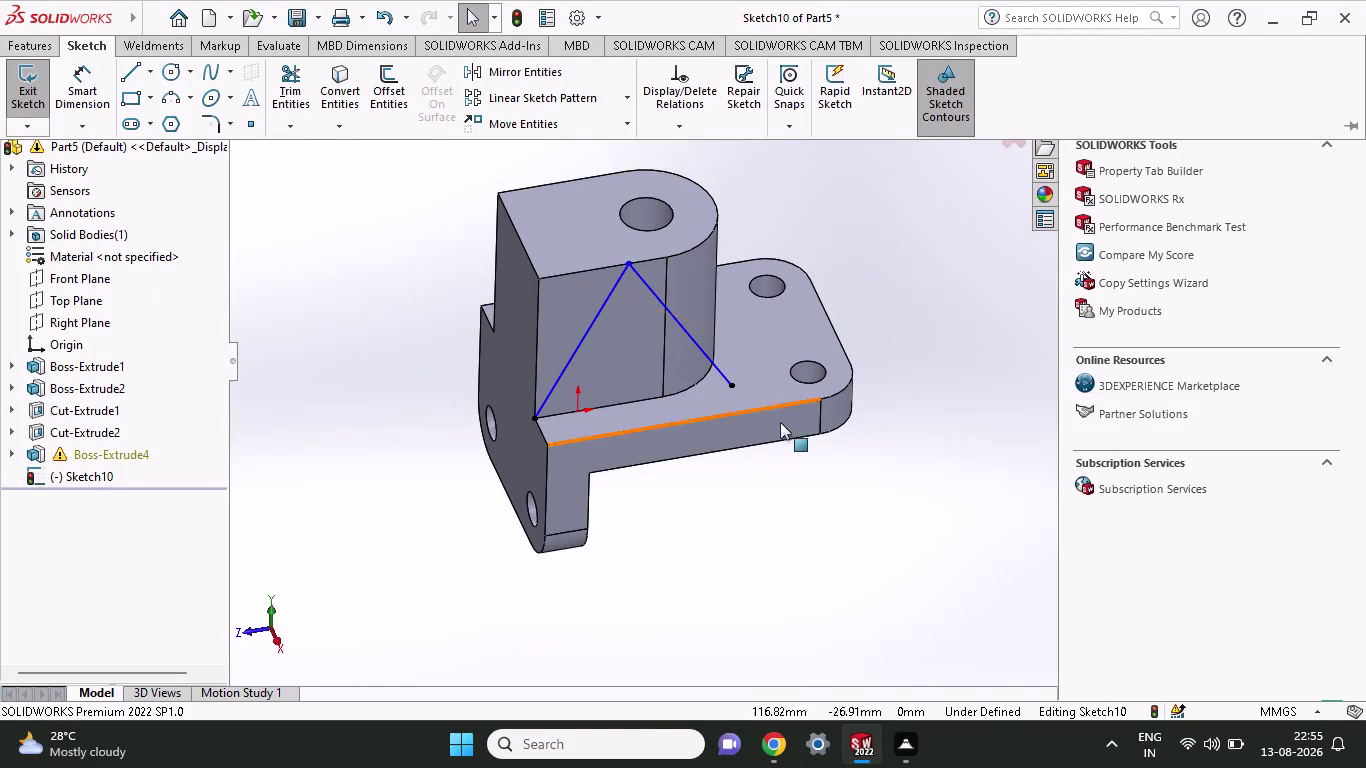
middle_drag(943, 319, 868, 387)
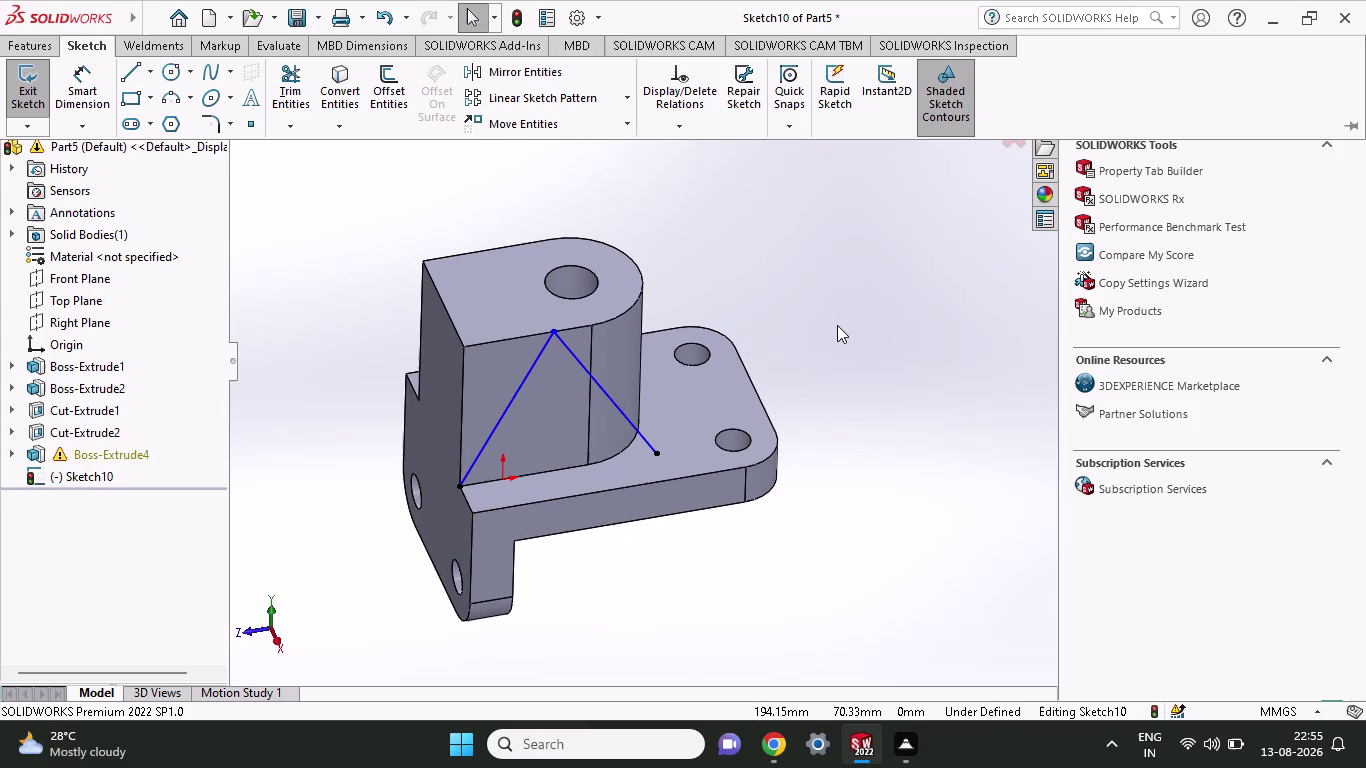
key(ctrl+z)
key(ctrl+z)
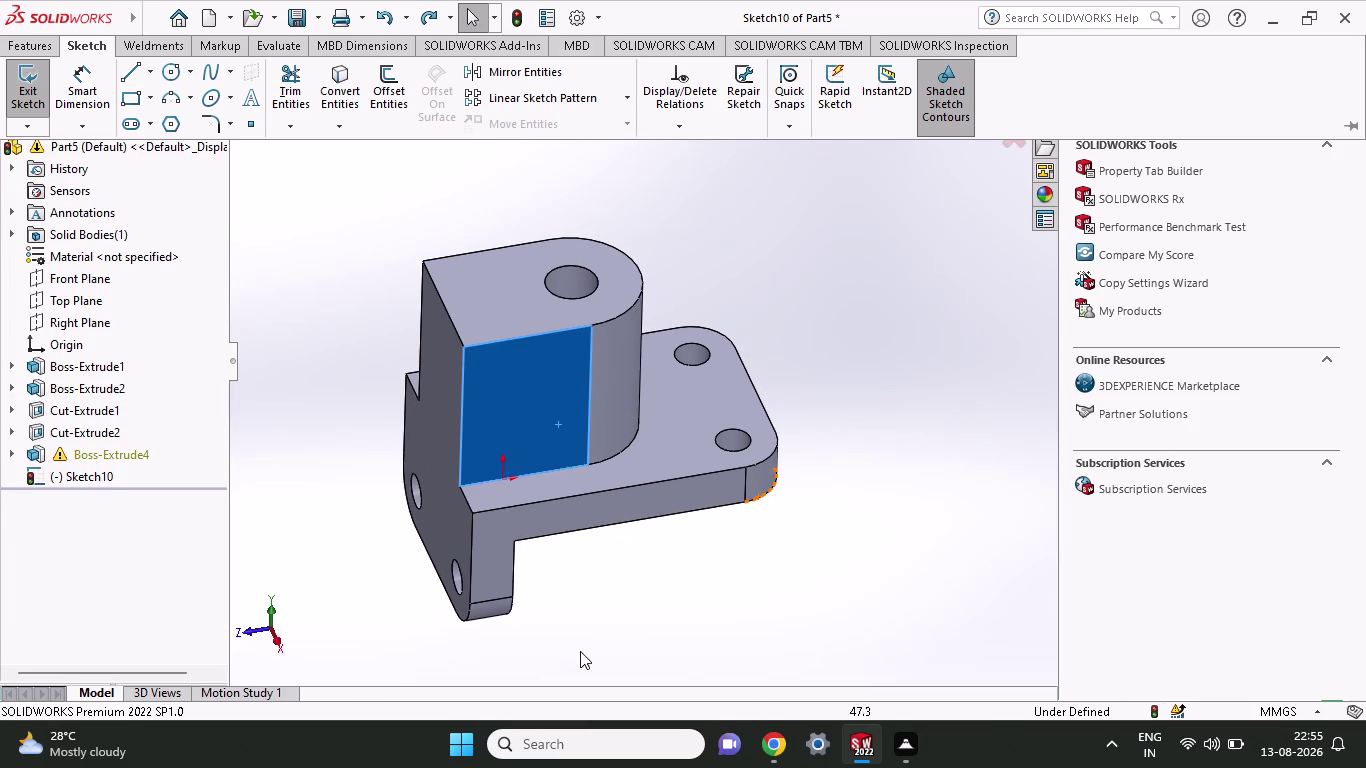
middle_drag(597, 633, 583, 591)
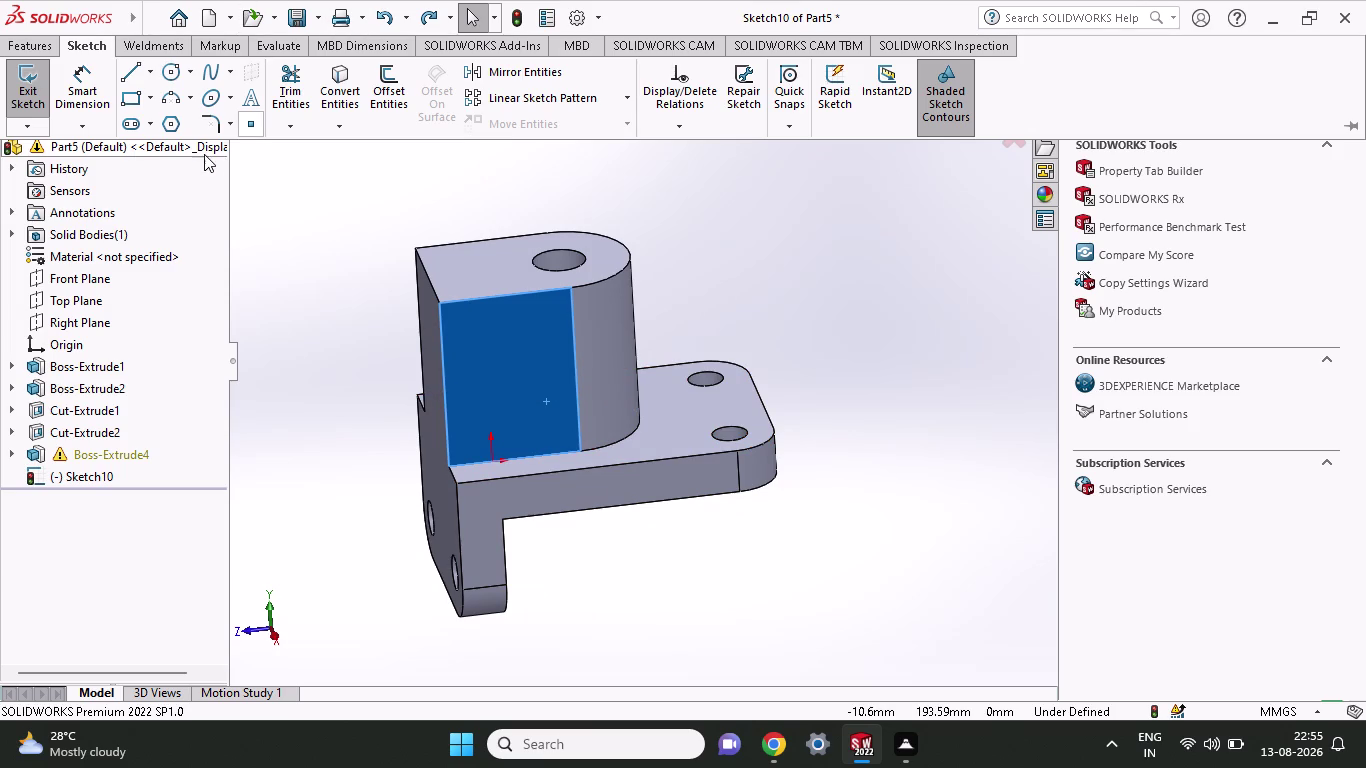
Redraw one line from the boss face's lower-left corner to a top-edge peak.
click(139, 66)
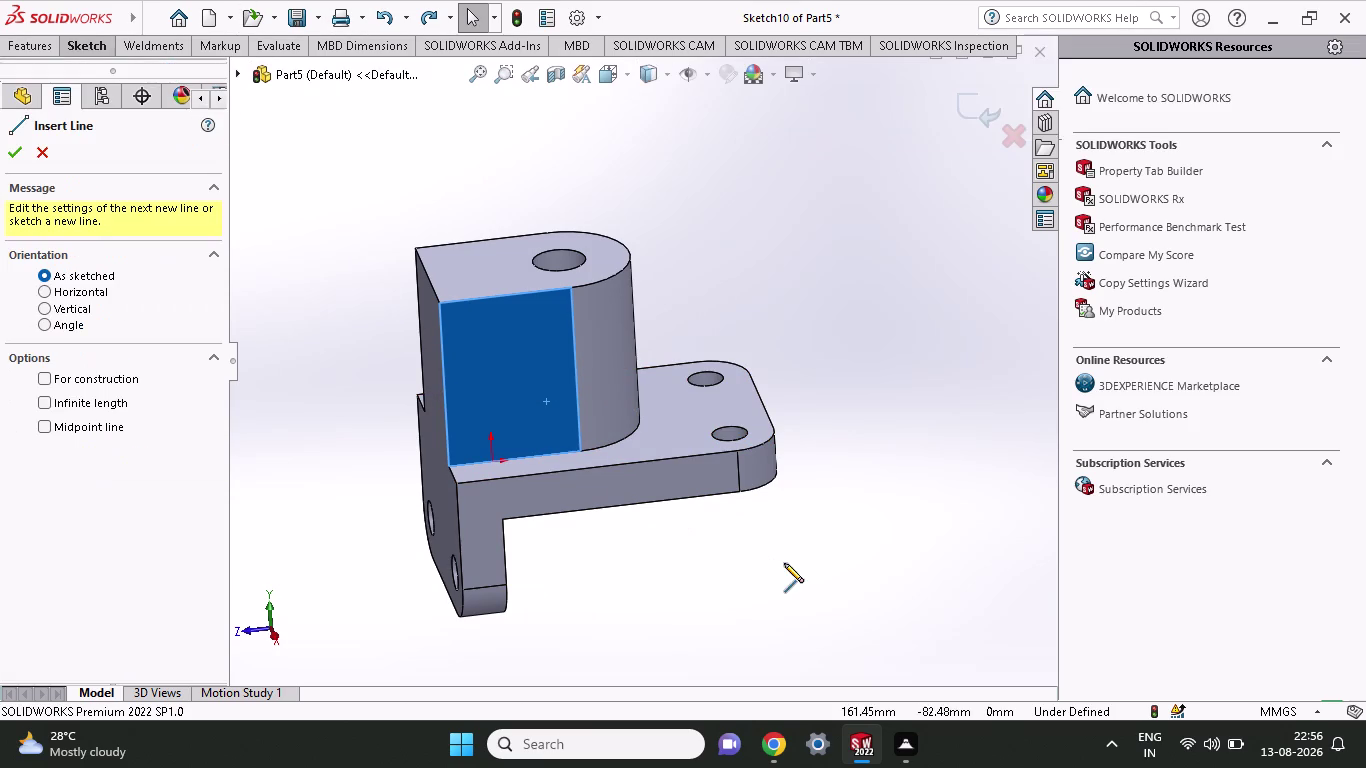
click(453, 462)
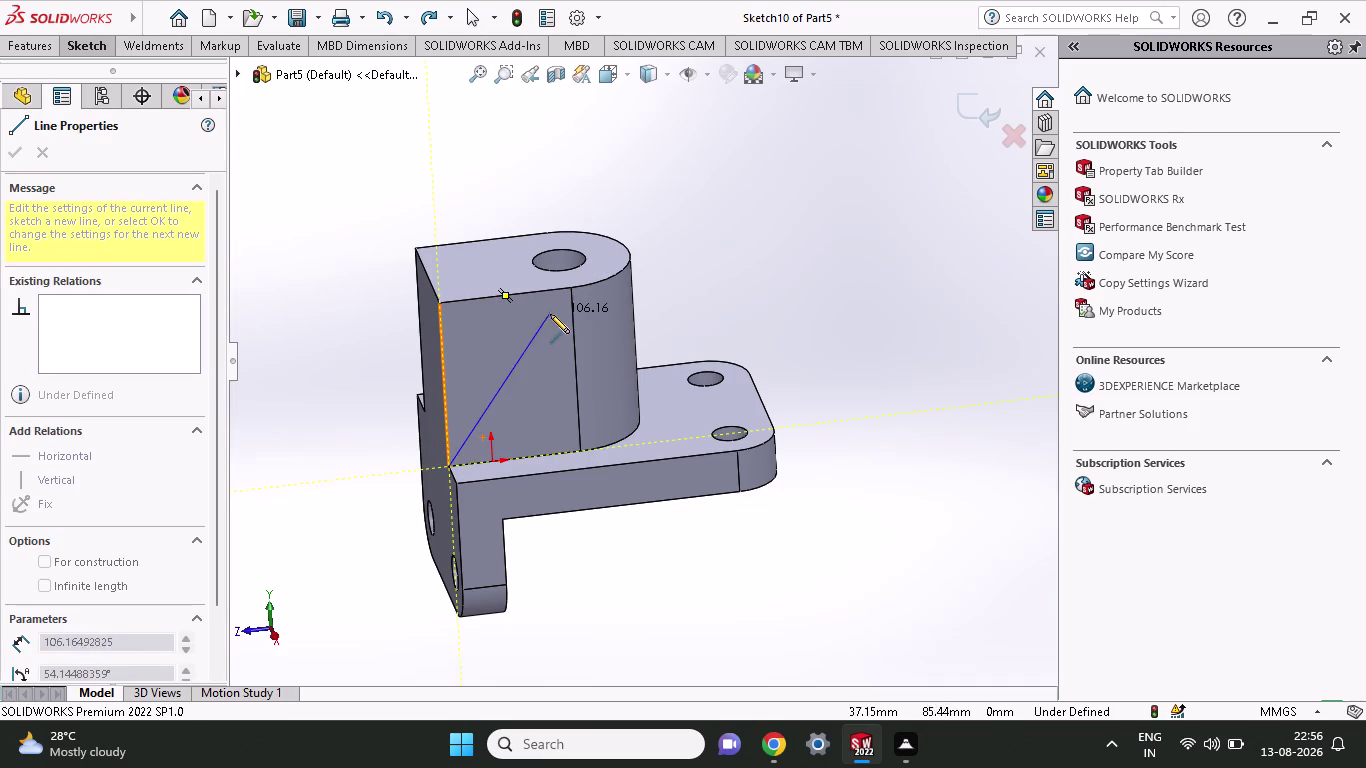
click(528, 298)
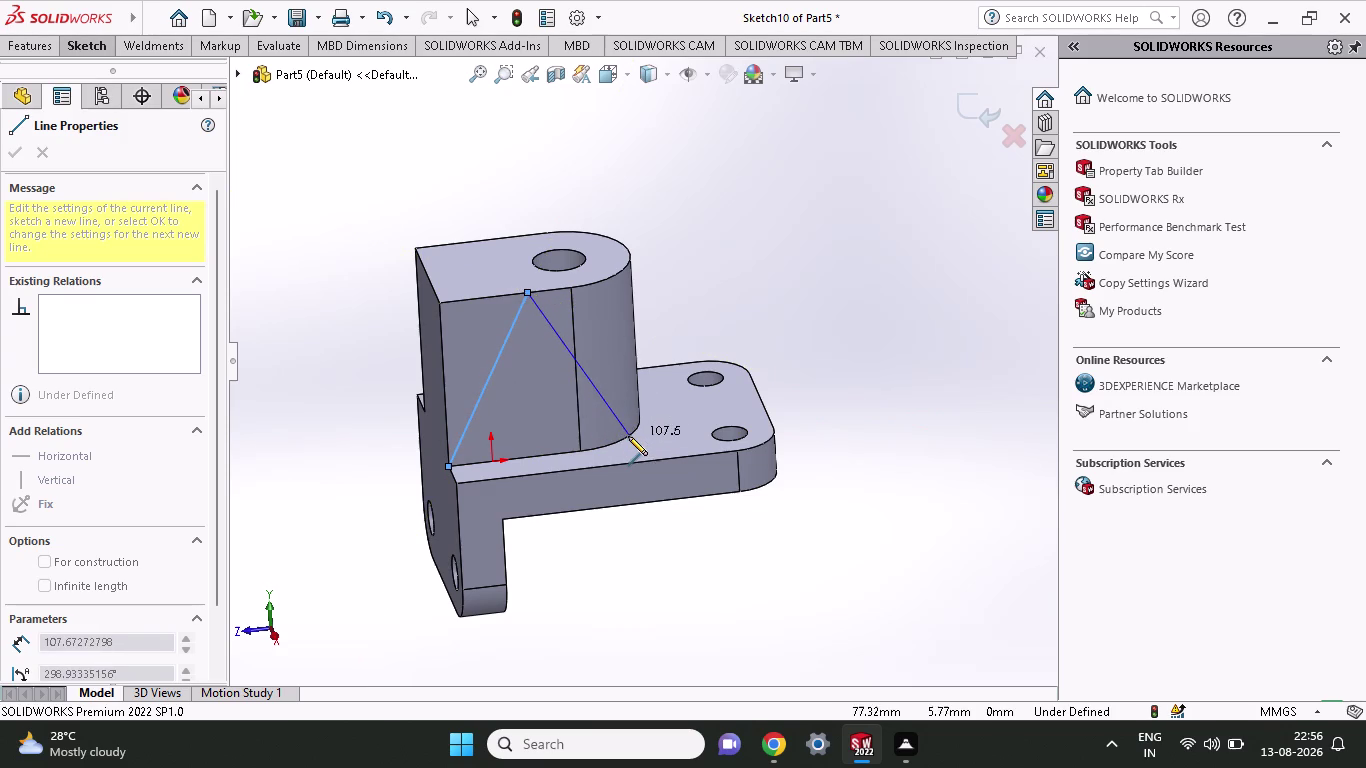
scroll(up, 3)
middle_drag(627, 437, 612, 393)
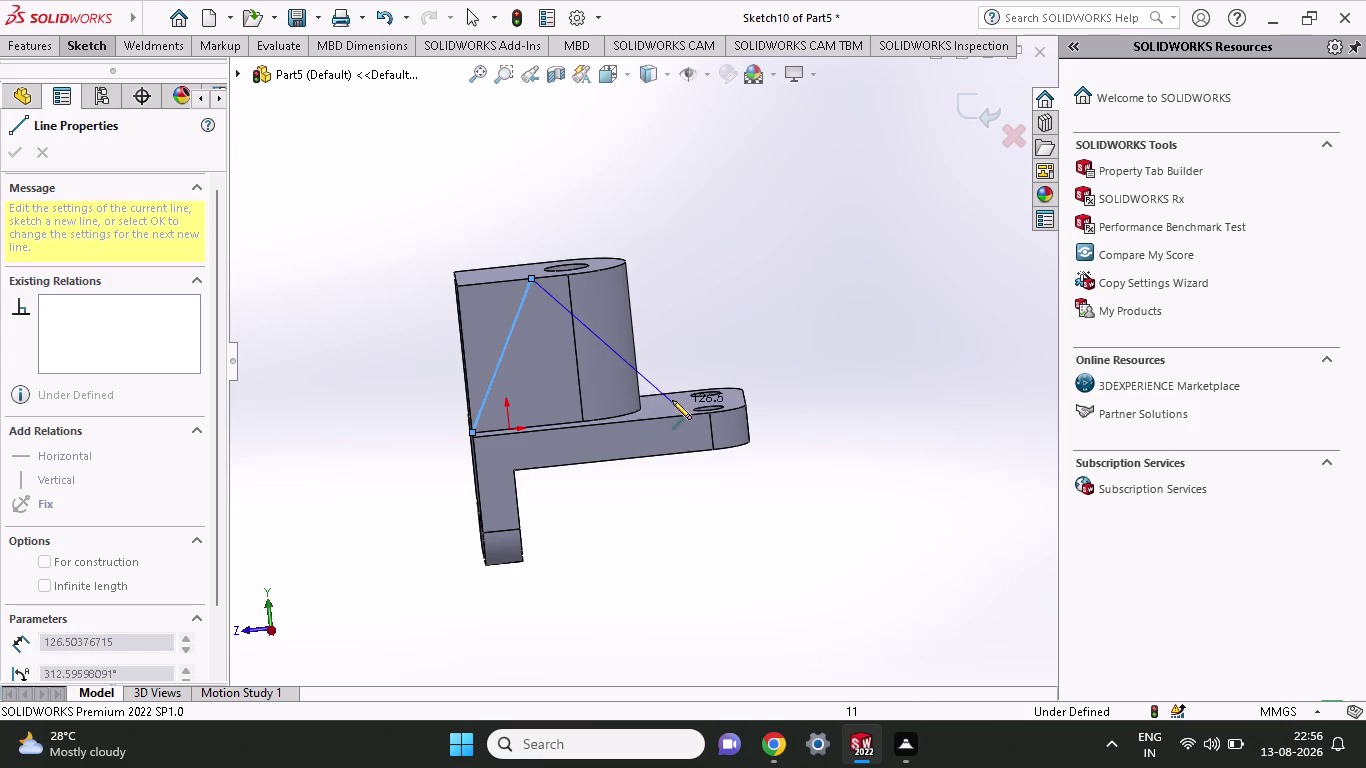
scroll(up, 3)
middle_drag(672, 400, 696, 387)
key(Escape)
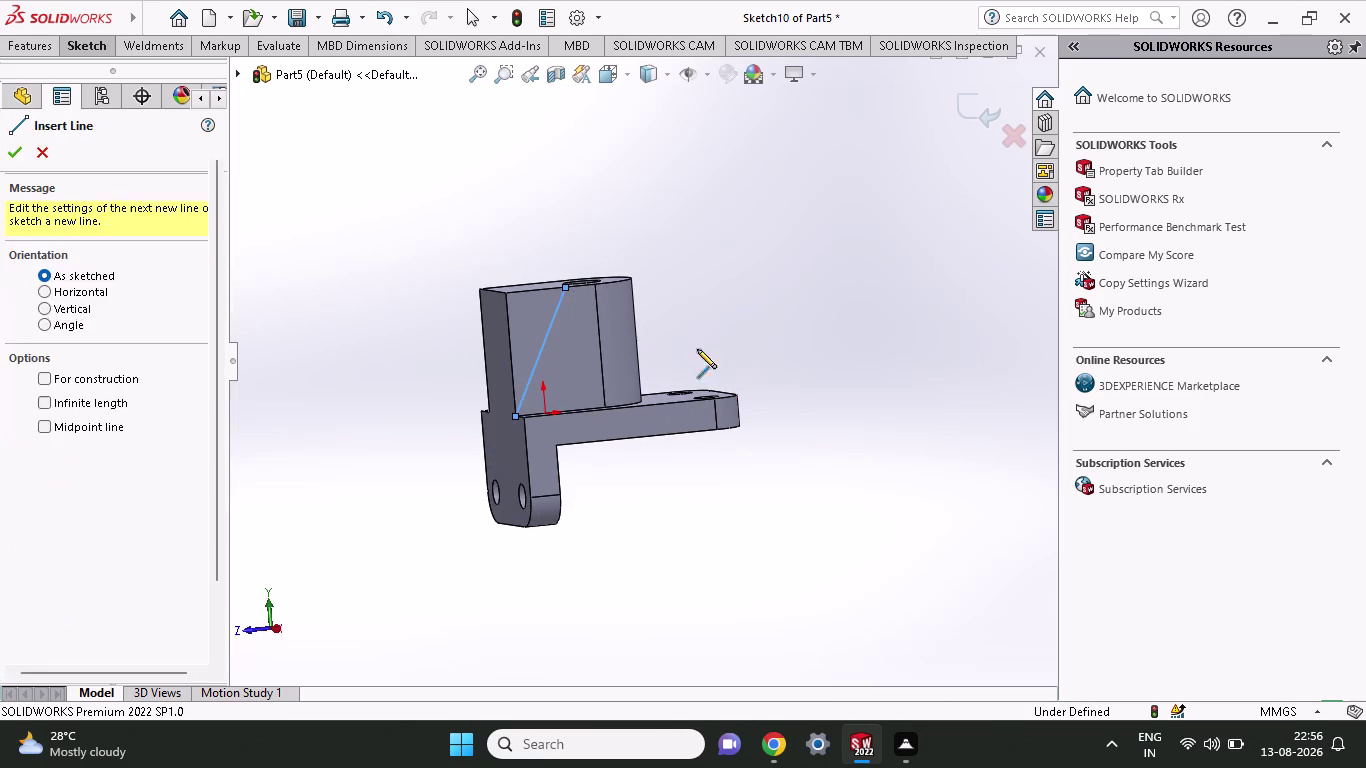
key(Escape)
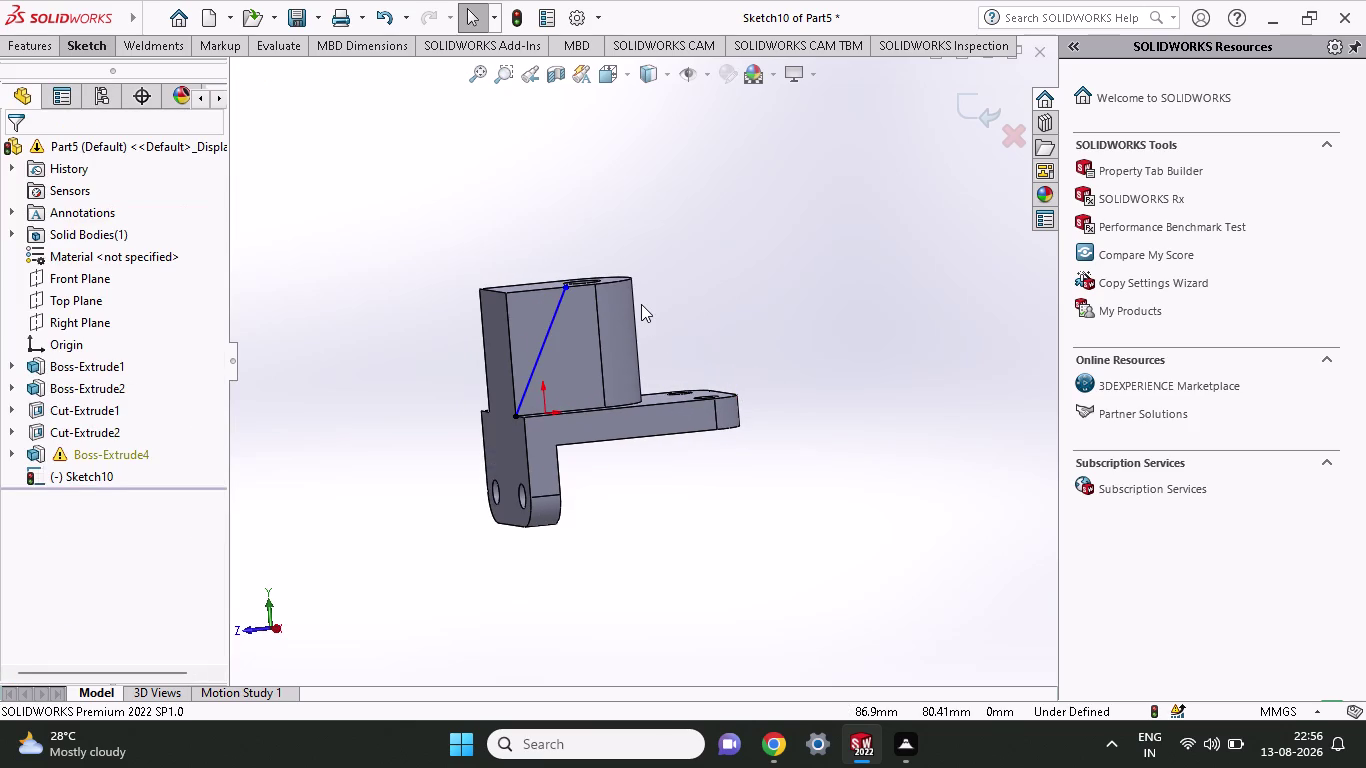
Undo the remaining line and select Boss-Extrude4 on the model.
key(ctrl+z)
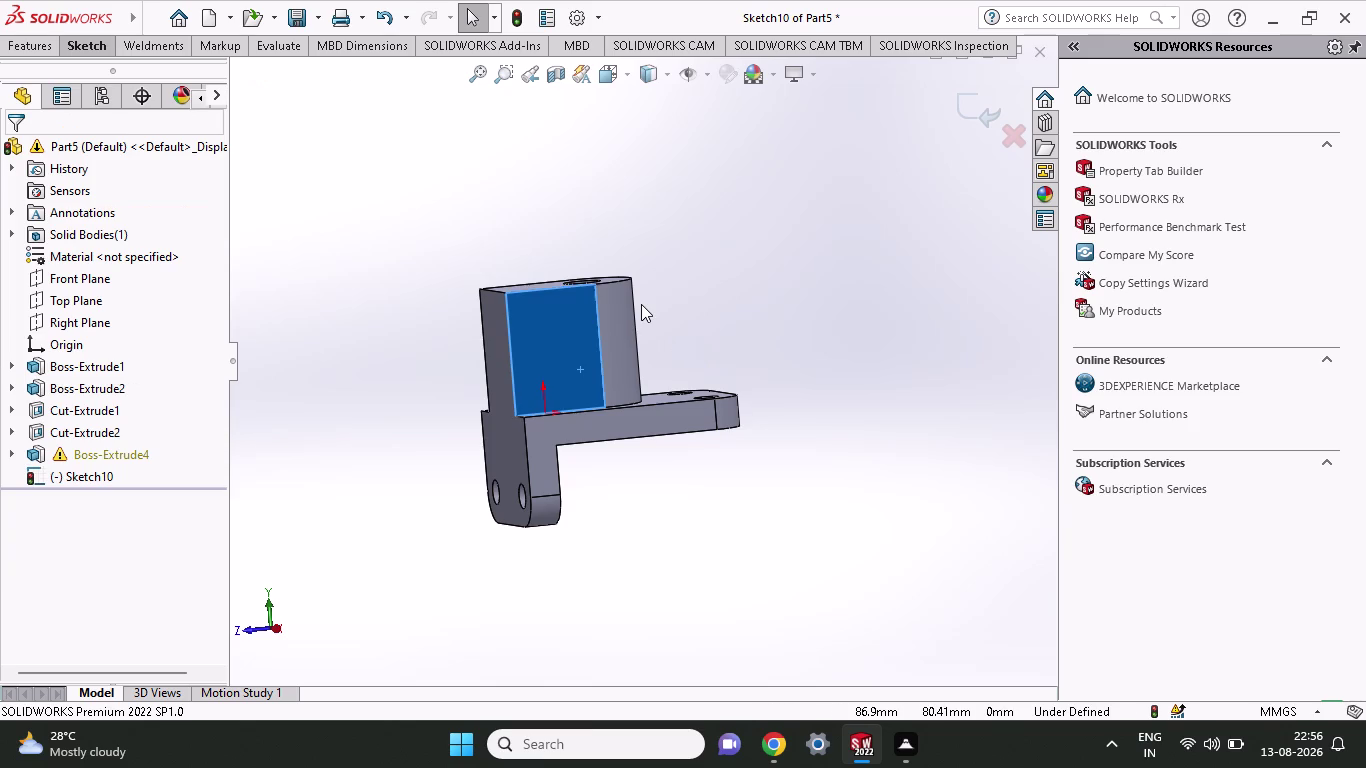
key(ctrl+z)
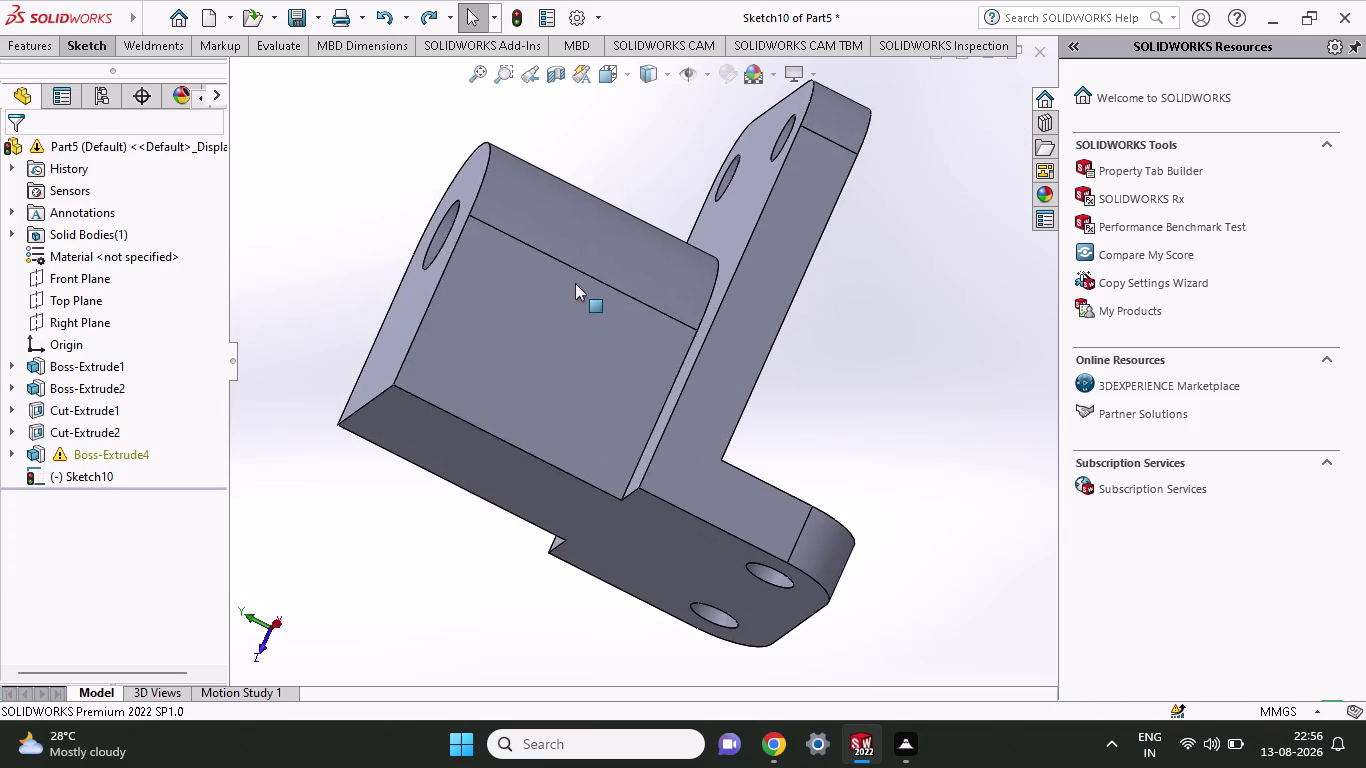
click(524, 380)
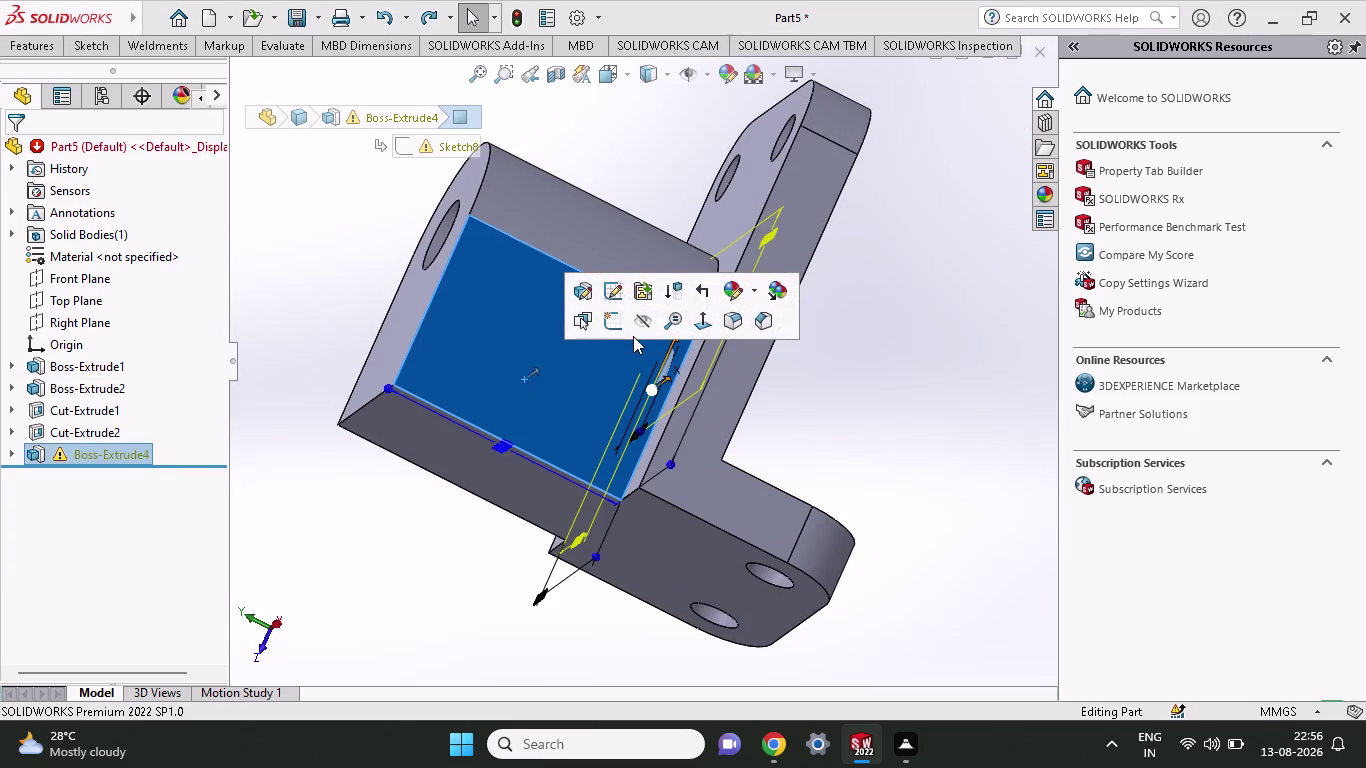
Create Sketch11 on the boss face with two lines from its lower corners to a top-edge peak.
click(620, 313)
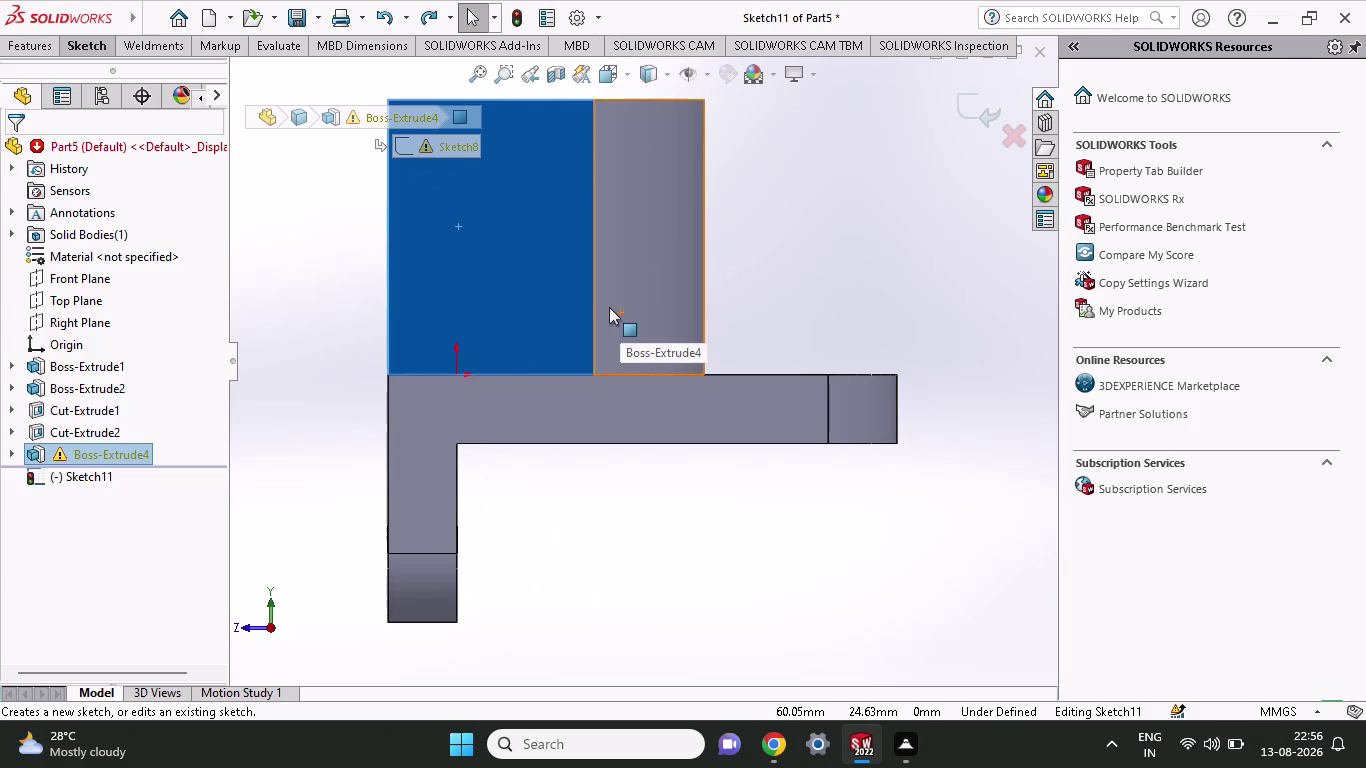
click(104, 45)
click(125, 72)
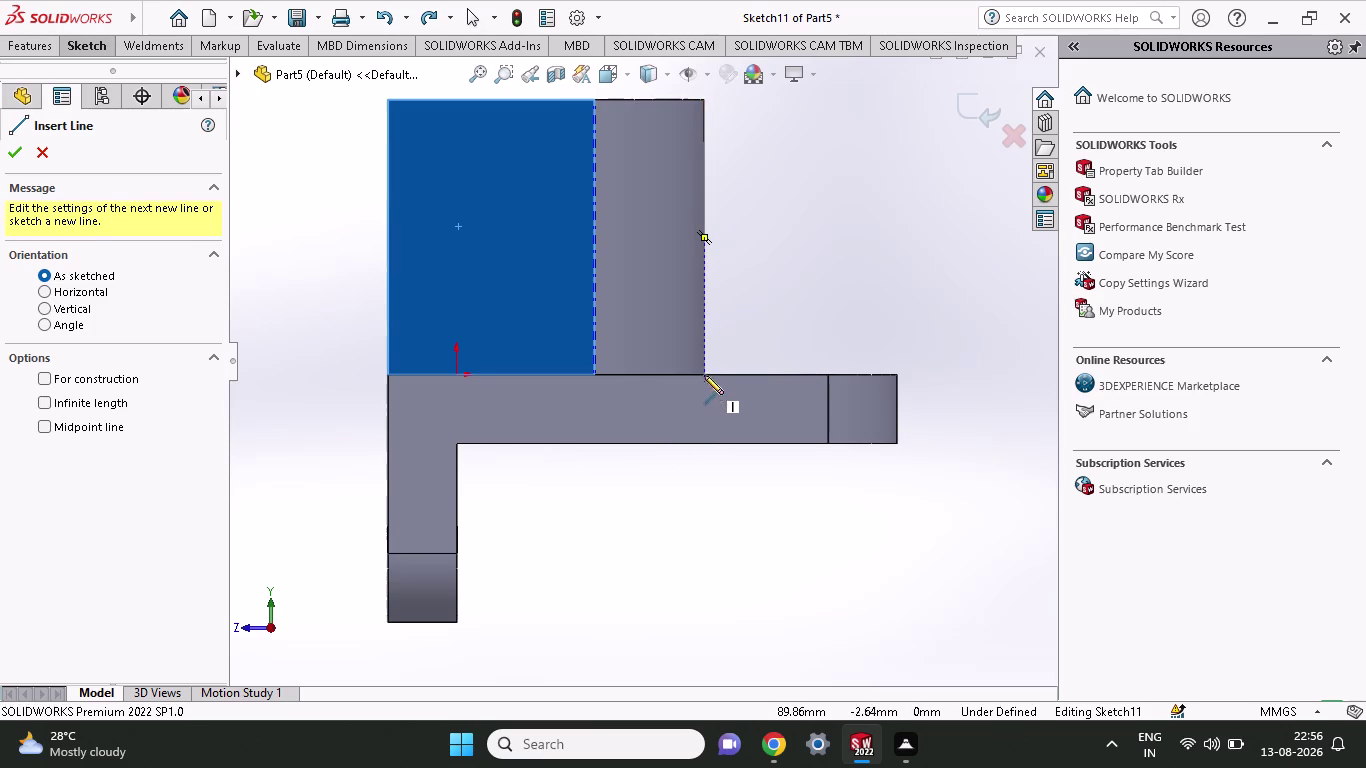
click(702, 373)
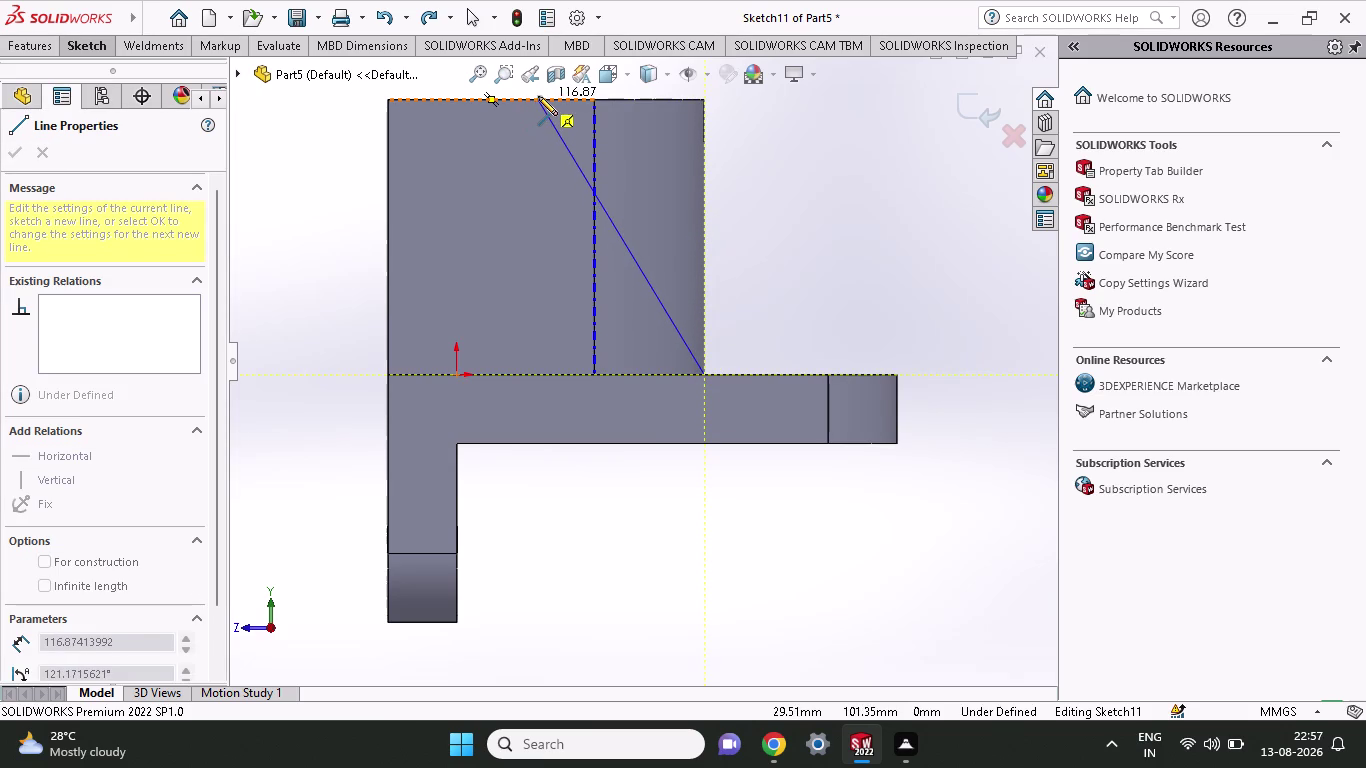
click(538, 96)
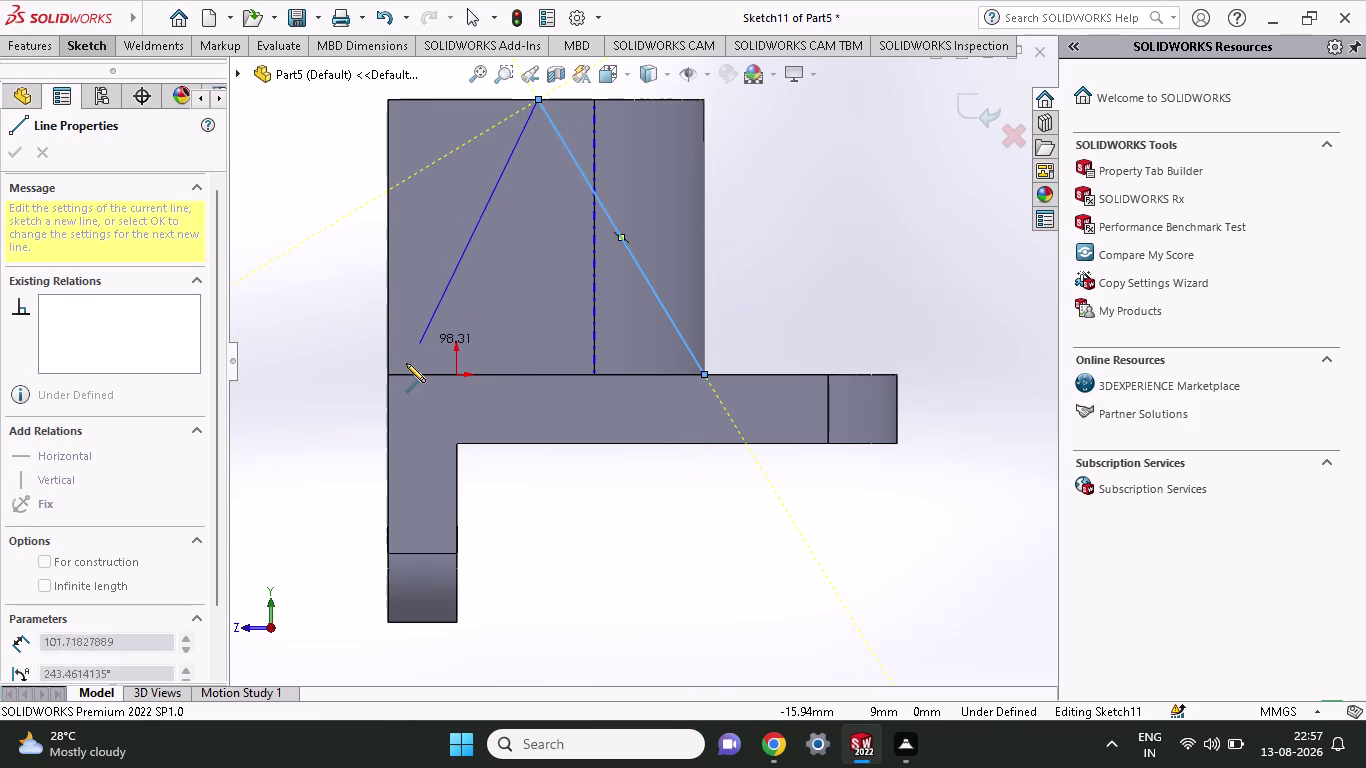
click(390, 368)
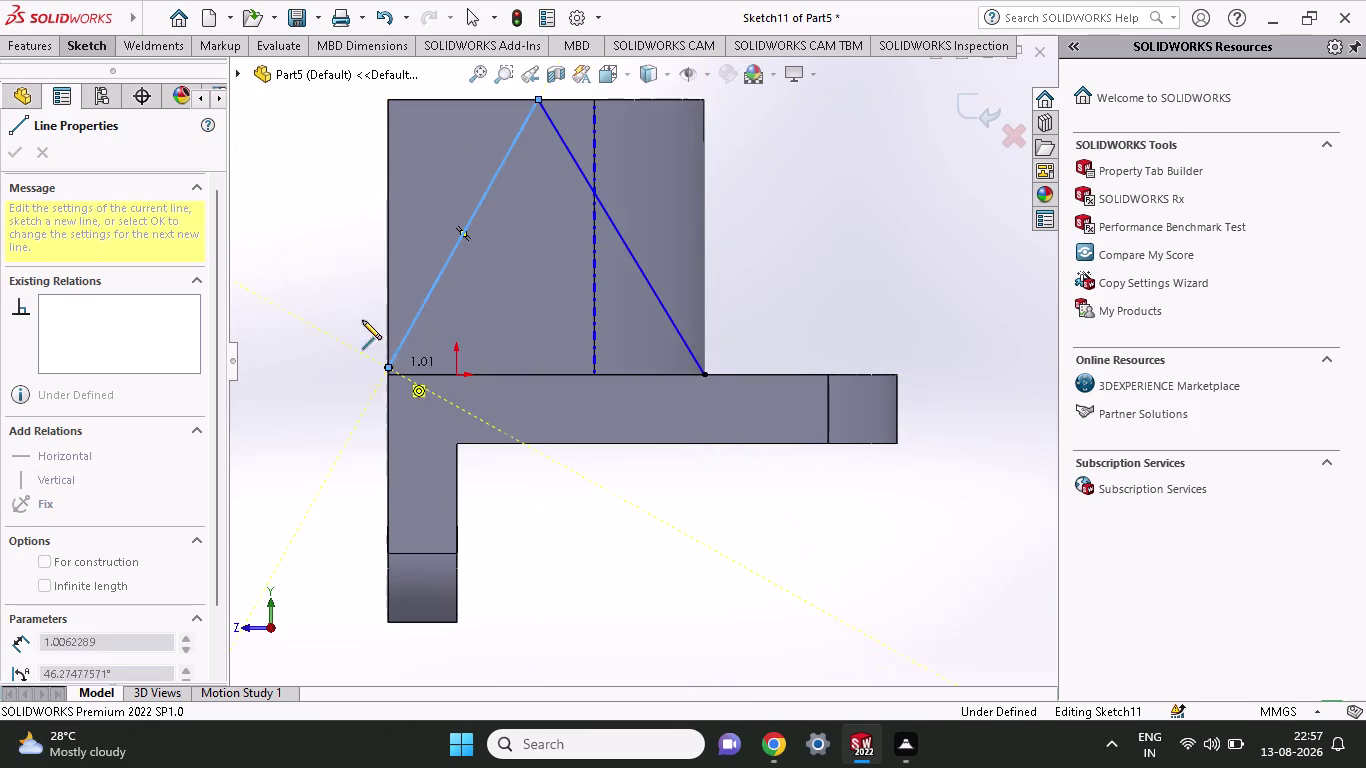
right_click(278, 285)
click(327, 299)
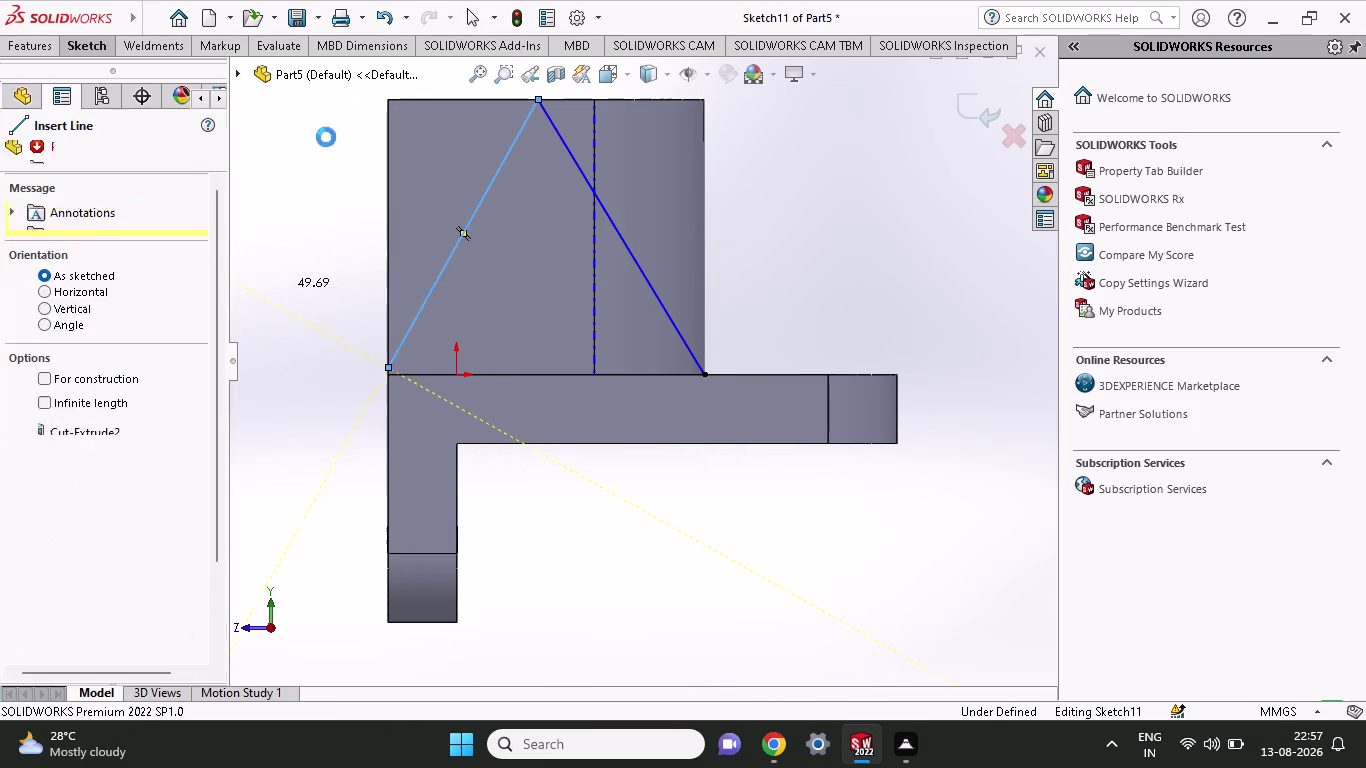
click(101, 39)
click(143, 76)
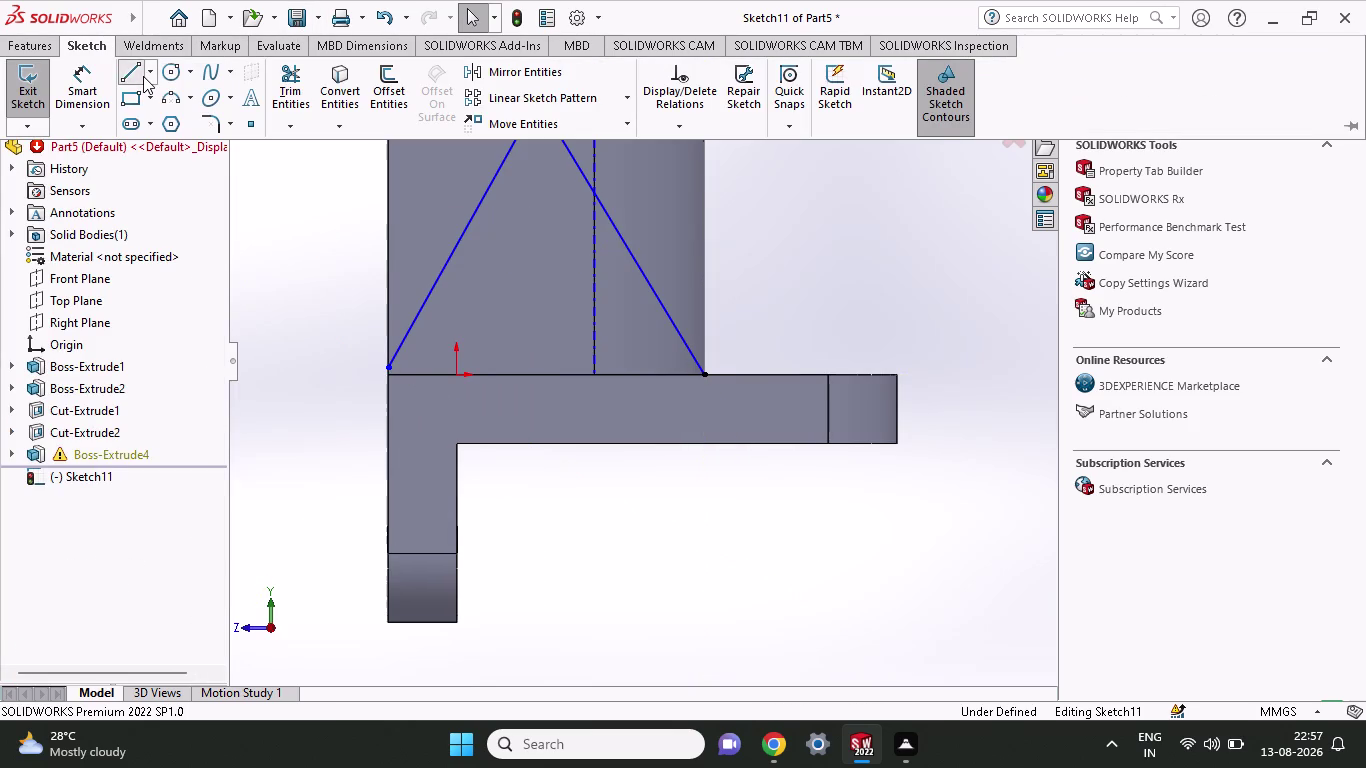
Add top-edge and right vertical lines to Sketch11, closing the side regions.
click(386, 376)
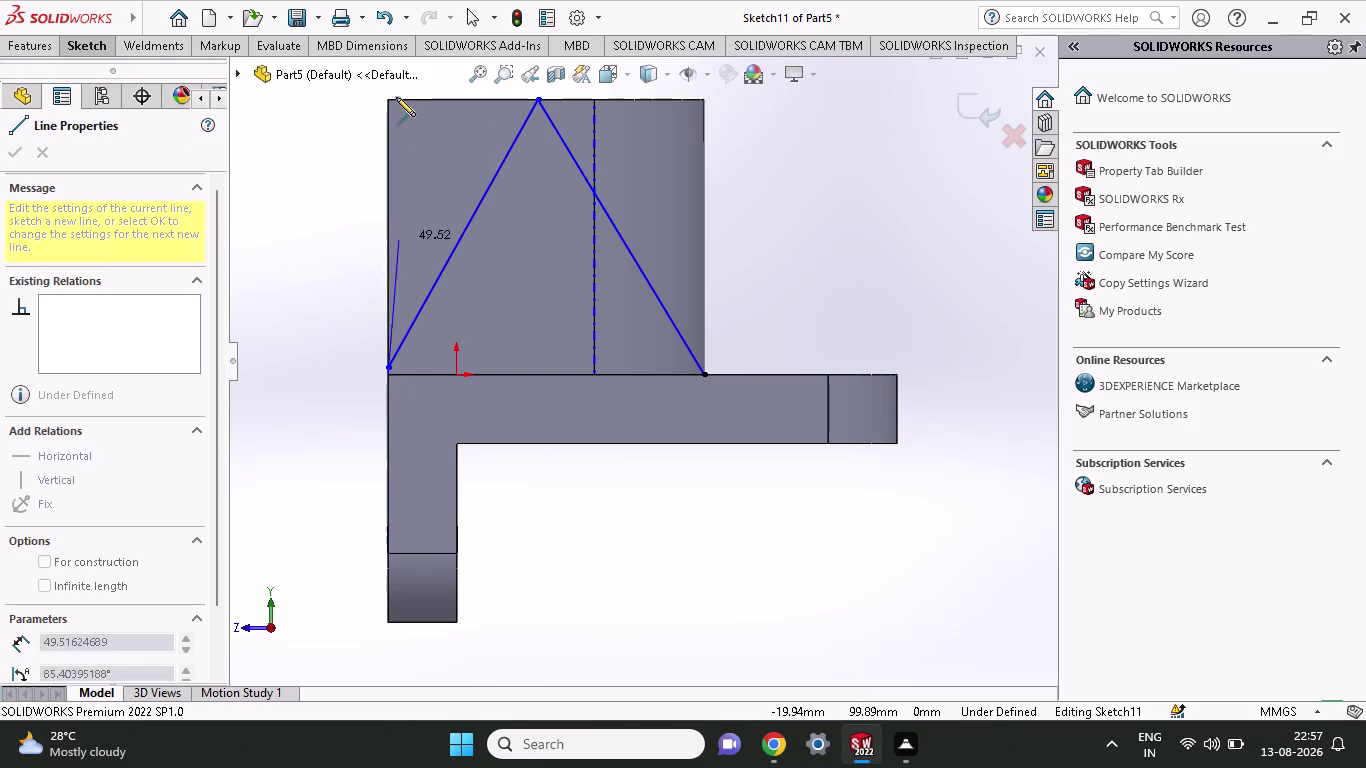
click(385, 98)
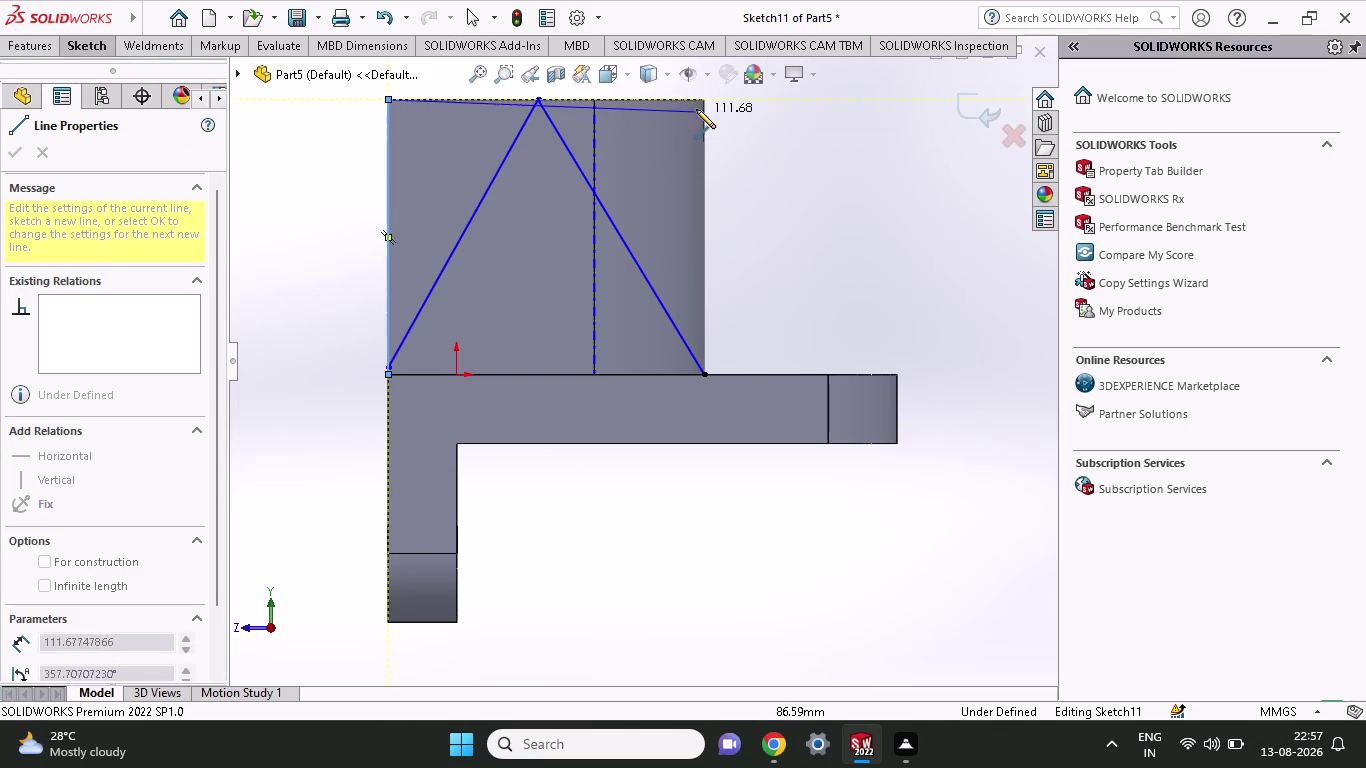
click(702, 96)
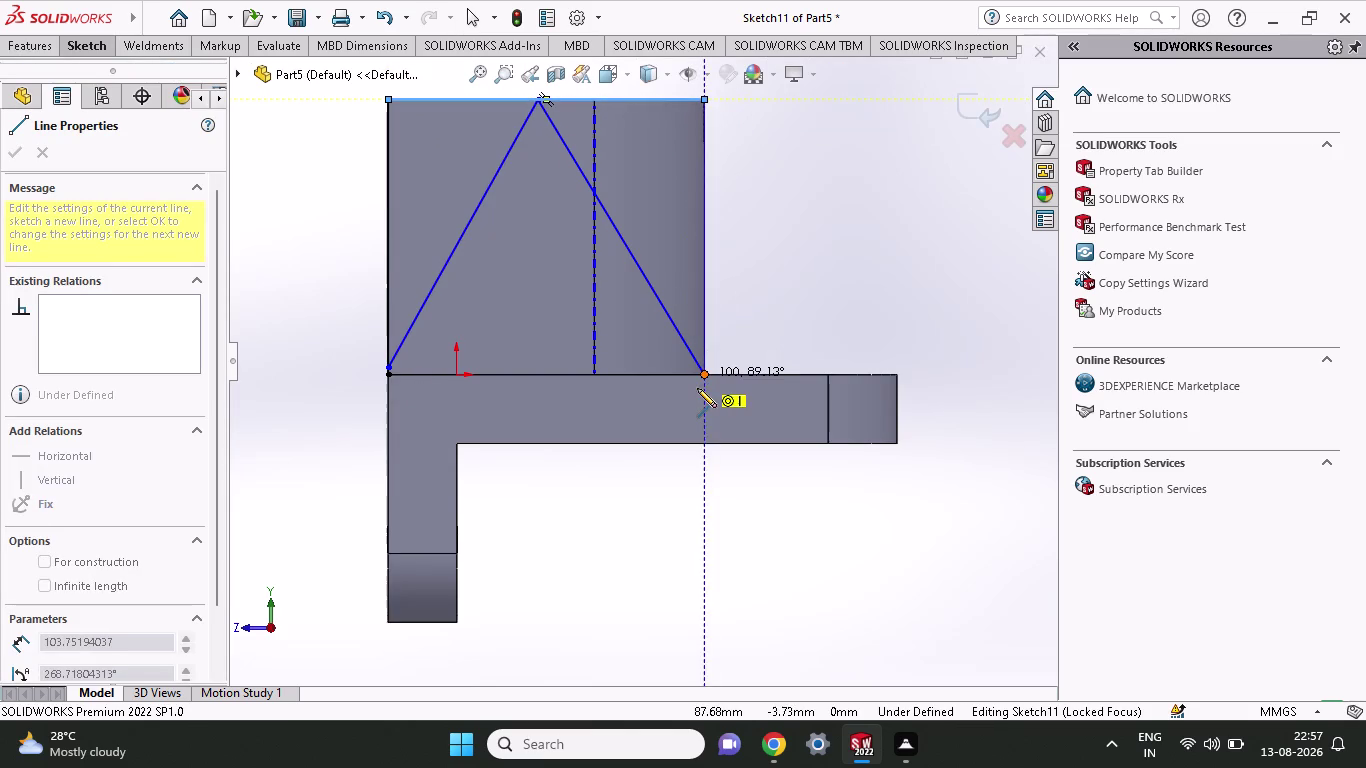
click(700, 371)
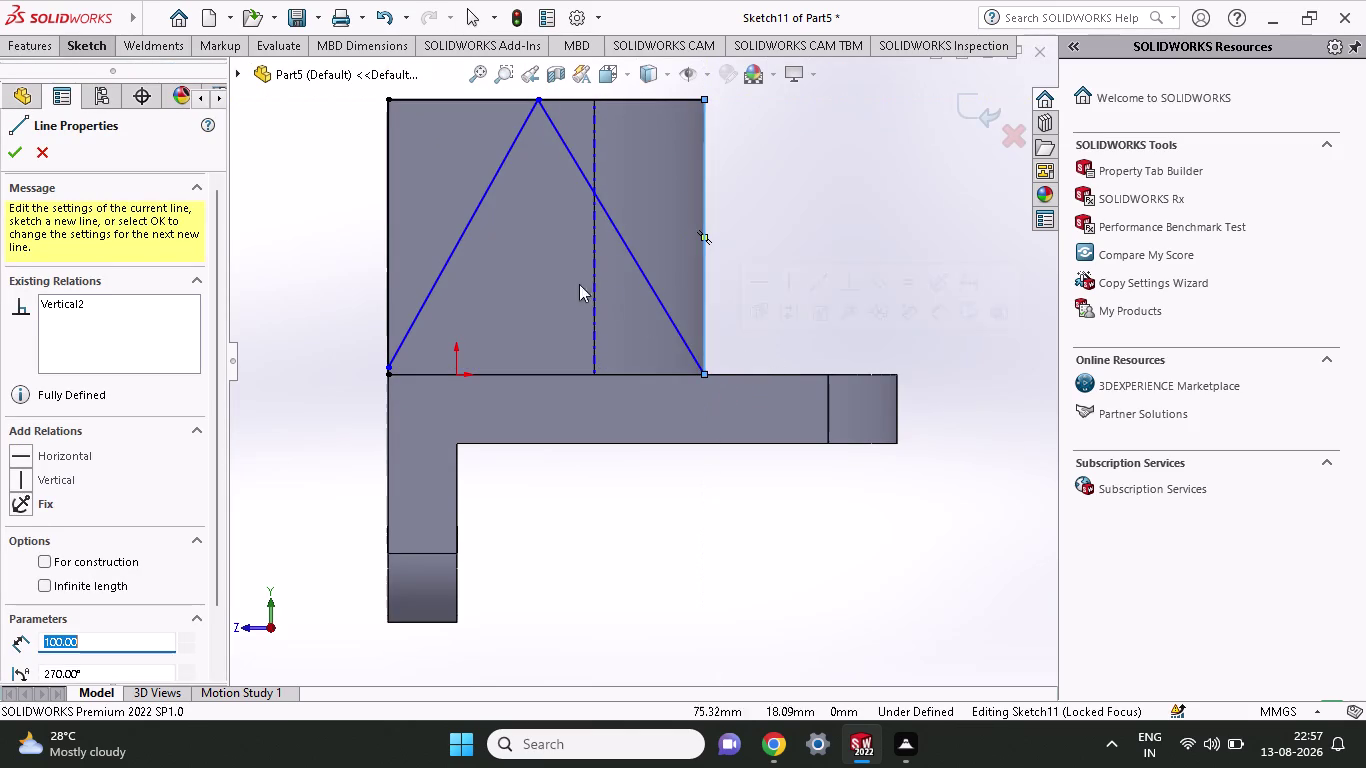
right_click(543, 284)
click(560, 294)
Orbit to an angled view and start an Extruded Cut from Sketch11.
scroll(up, 3)
middle_drag(356, 277, 386, 319)
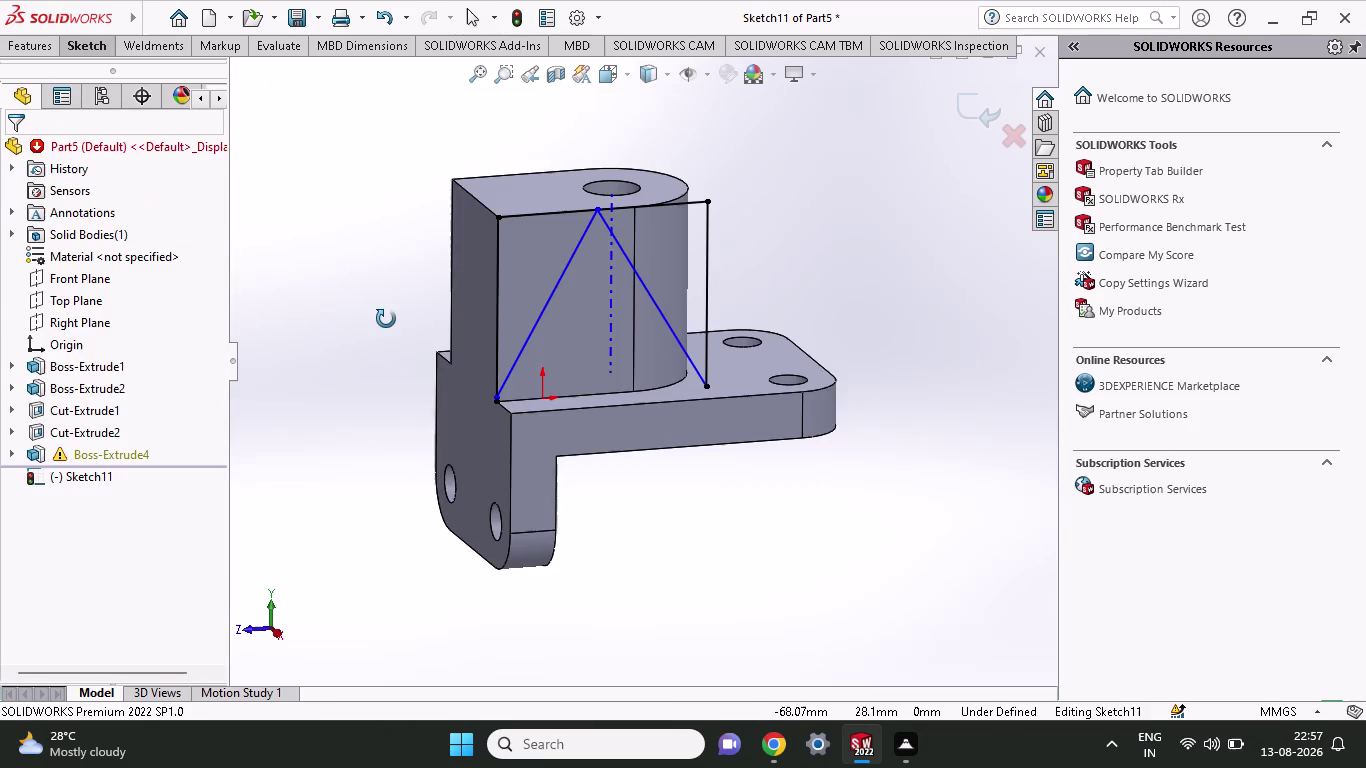
middle_drag(386, 319, 387, 323)
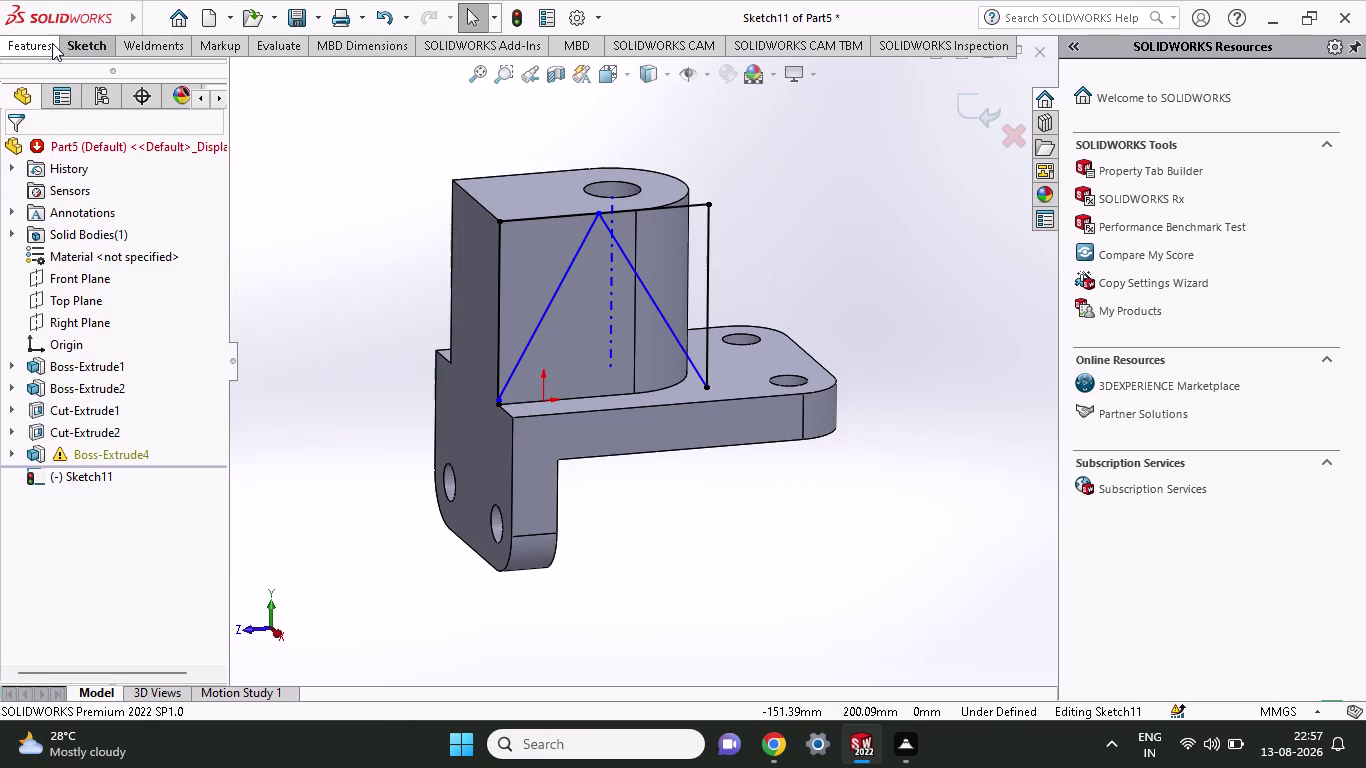
click(52, 43)
click(292, 90)
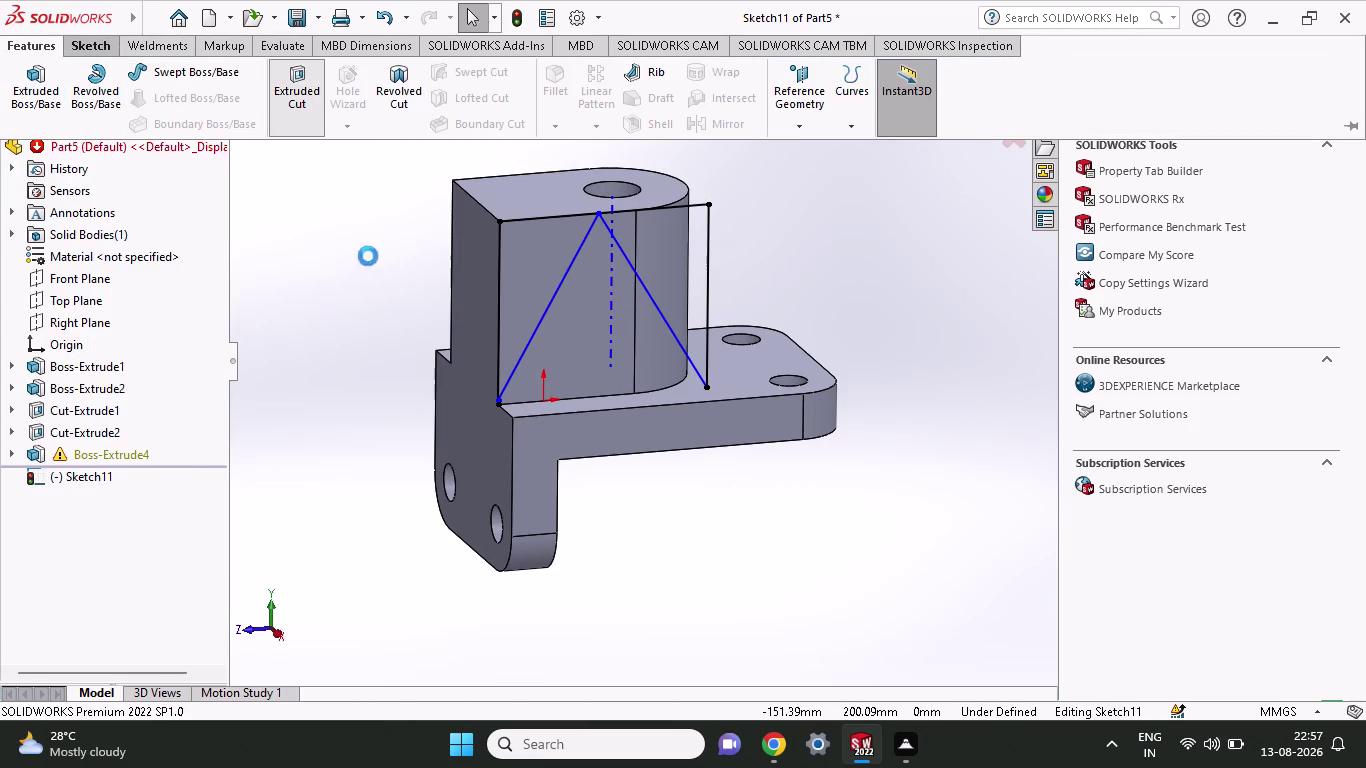
click(482, 368)
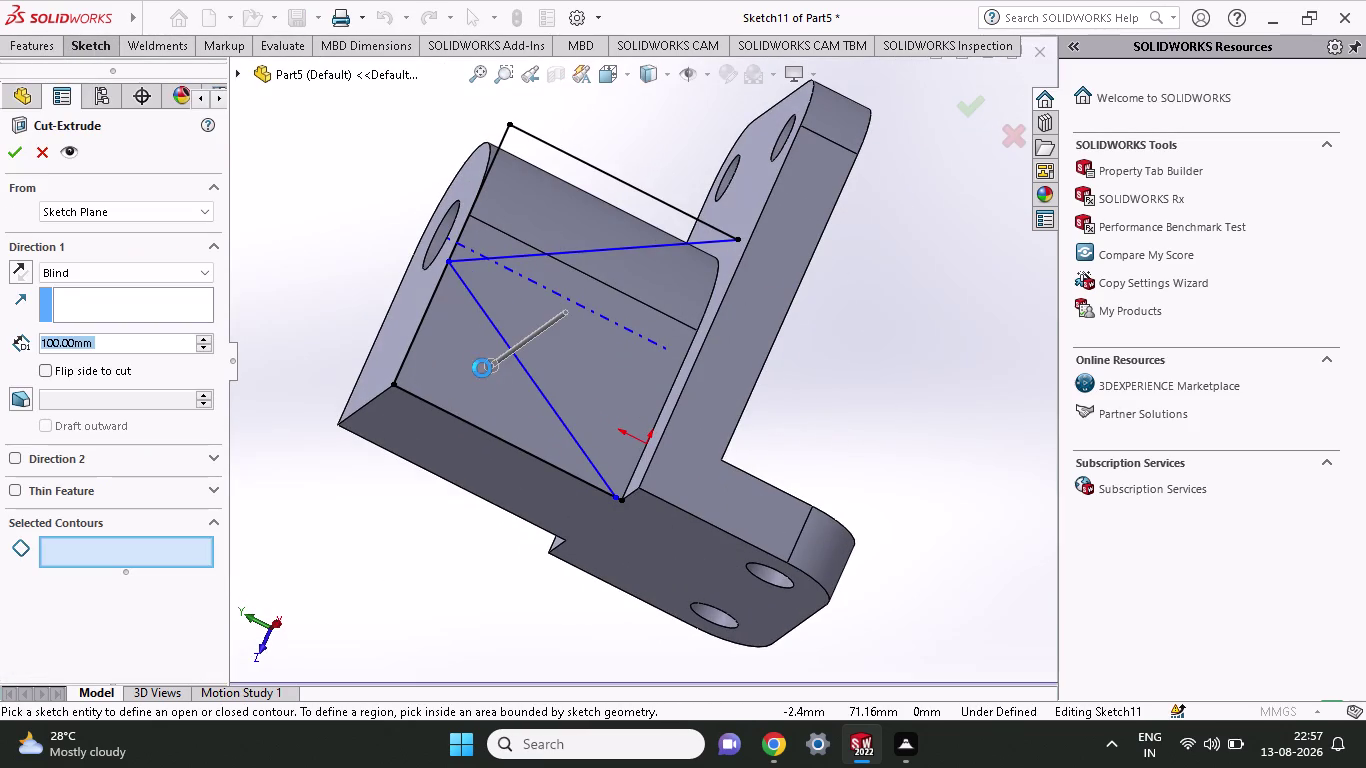
Cut Sketch11 regions 1–3 blind 136 mm deep, creating Cut-Extrude5.
click(473, 382)
click(497, 401)
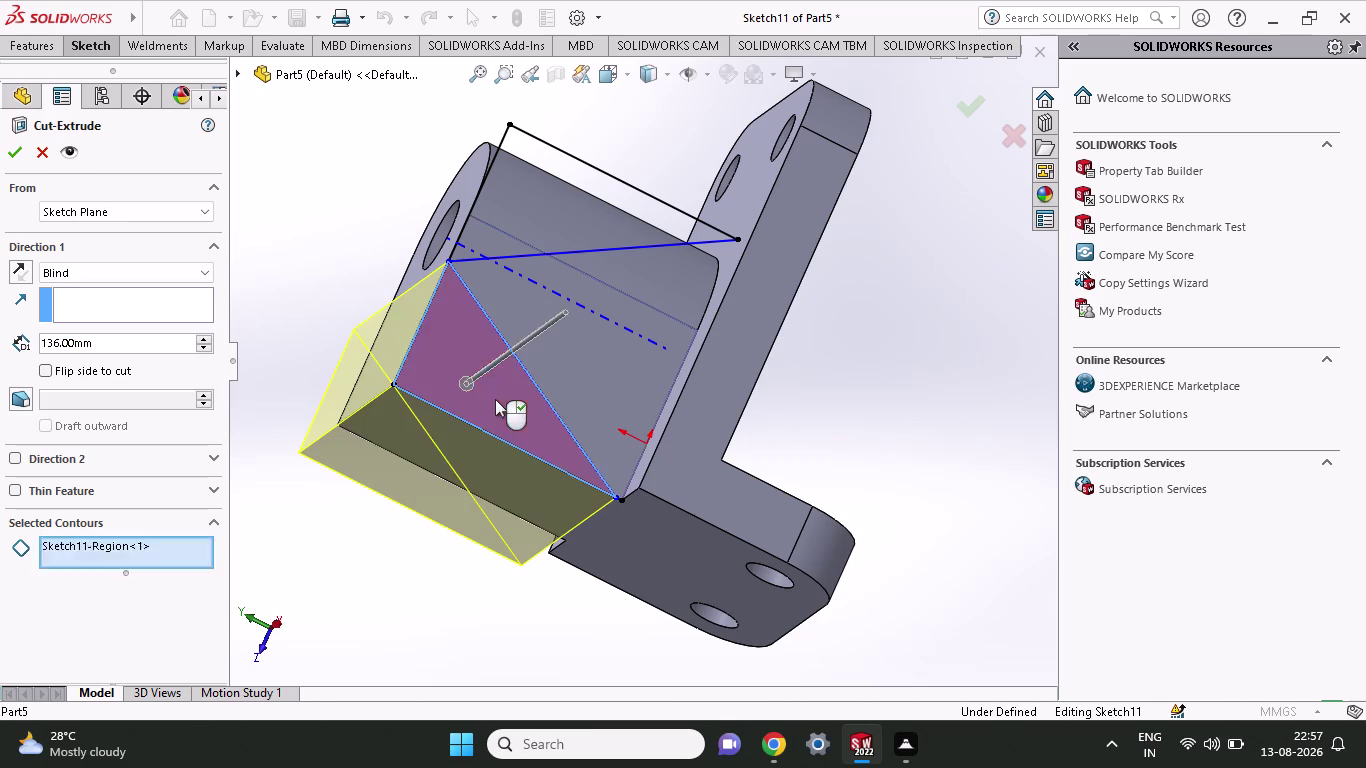
click(529, 215)
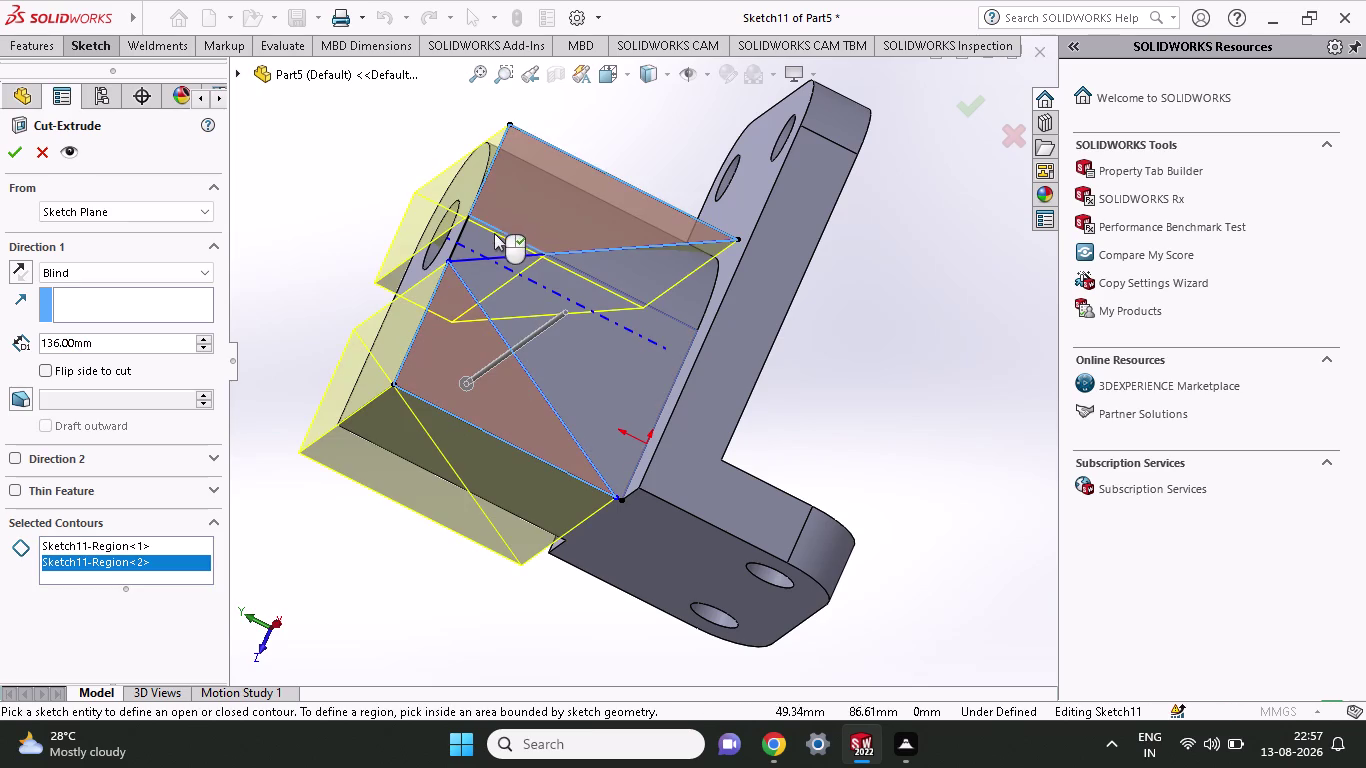
click(482, 240)
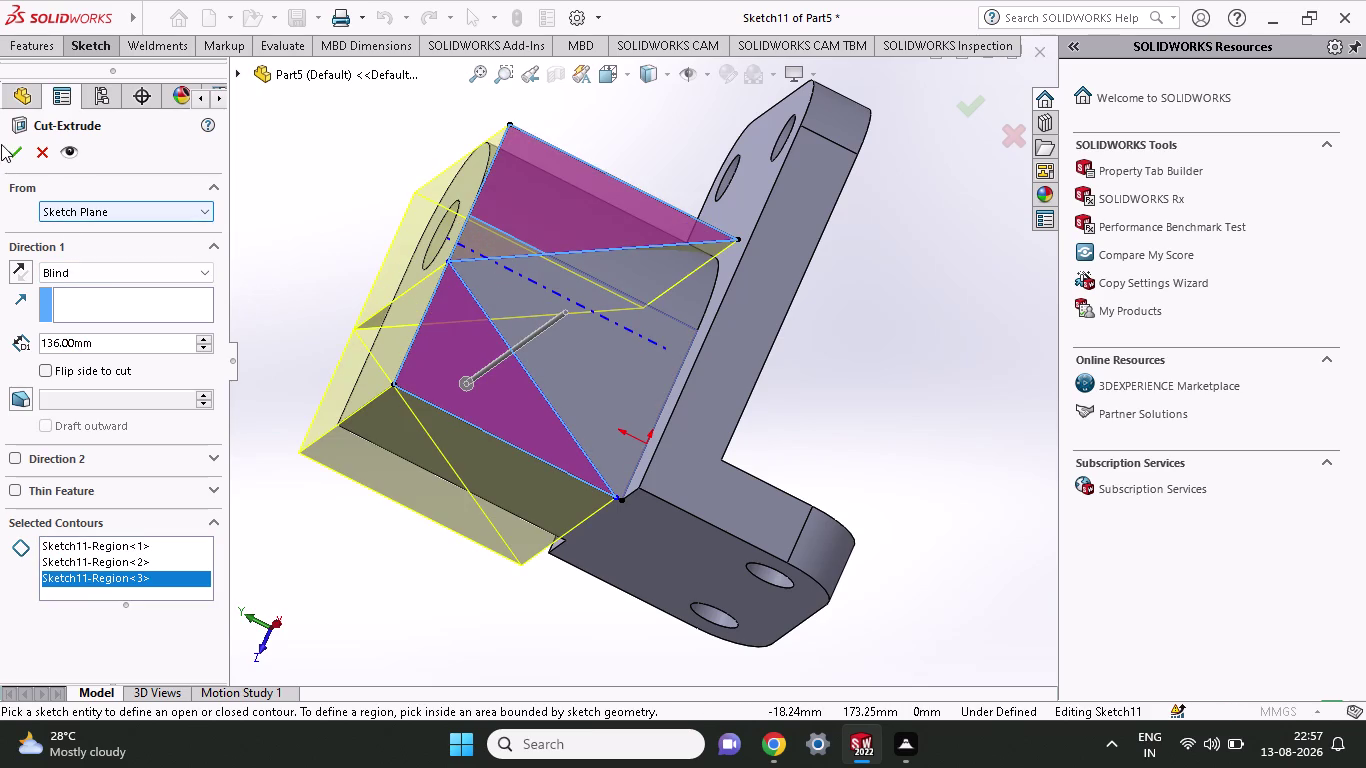
click(15, 144)
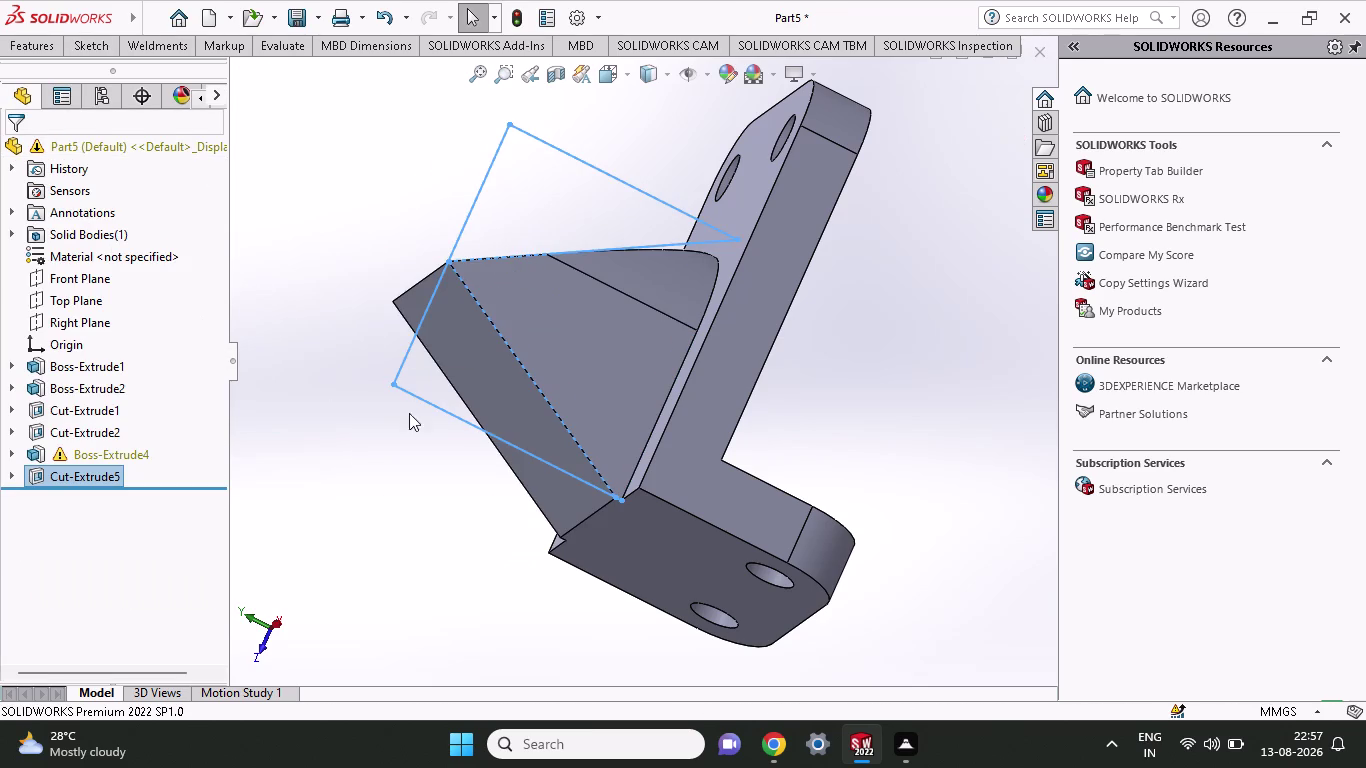
Orbit around Cut-Extrude5 to view the tapered cut from three sides, then undo it.
middle_drag(466, 496, 684, 559)
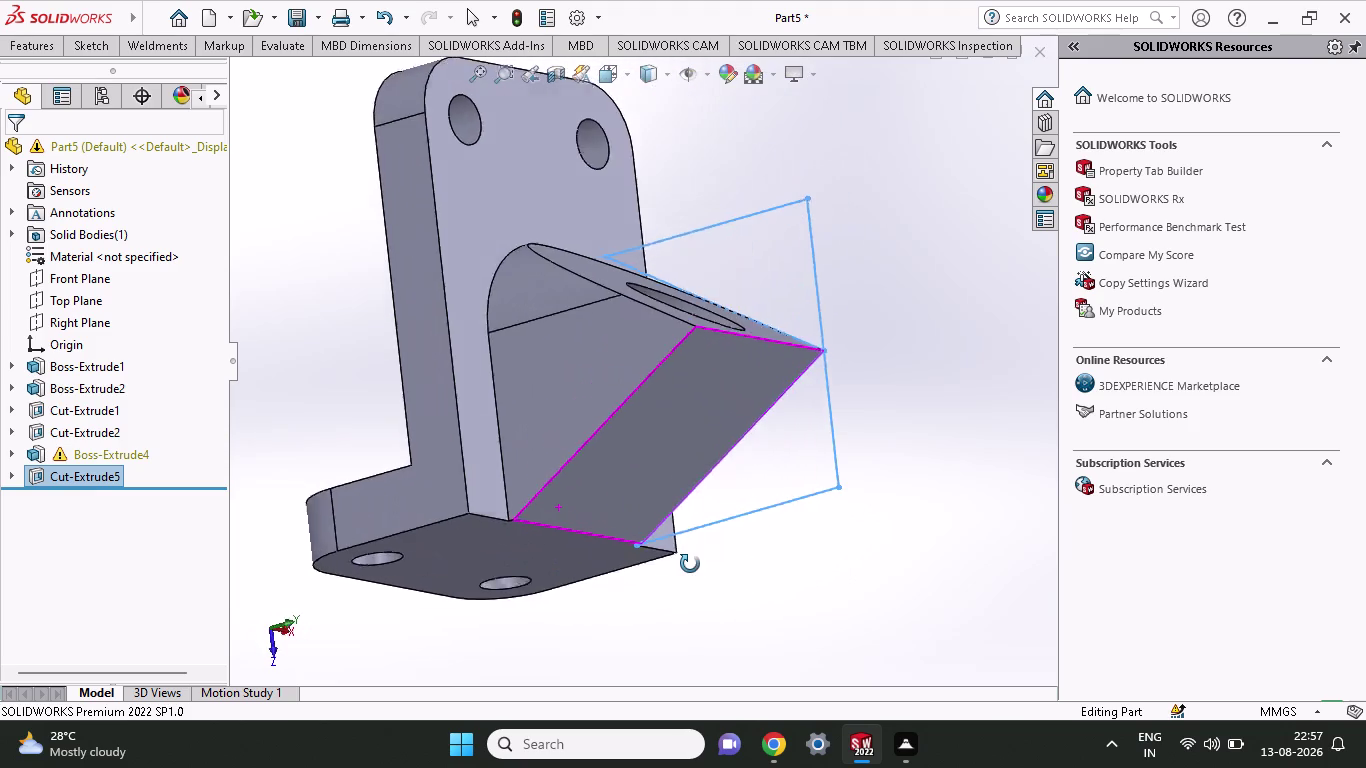
middle_drag(684, 559, 598, 542)
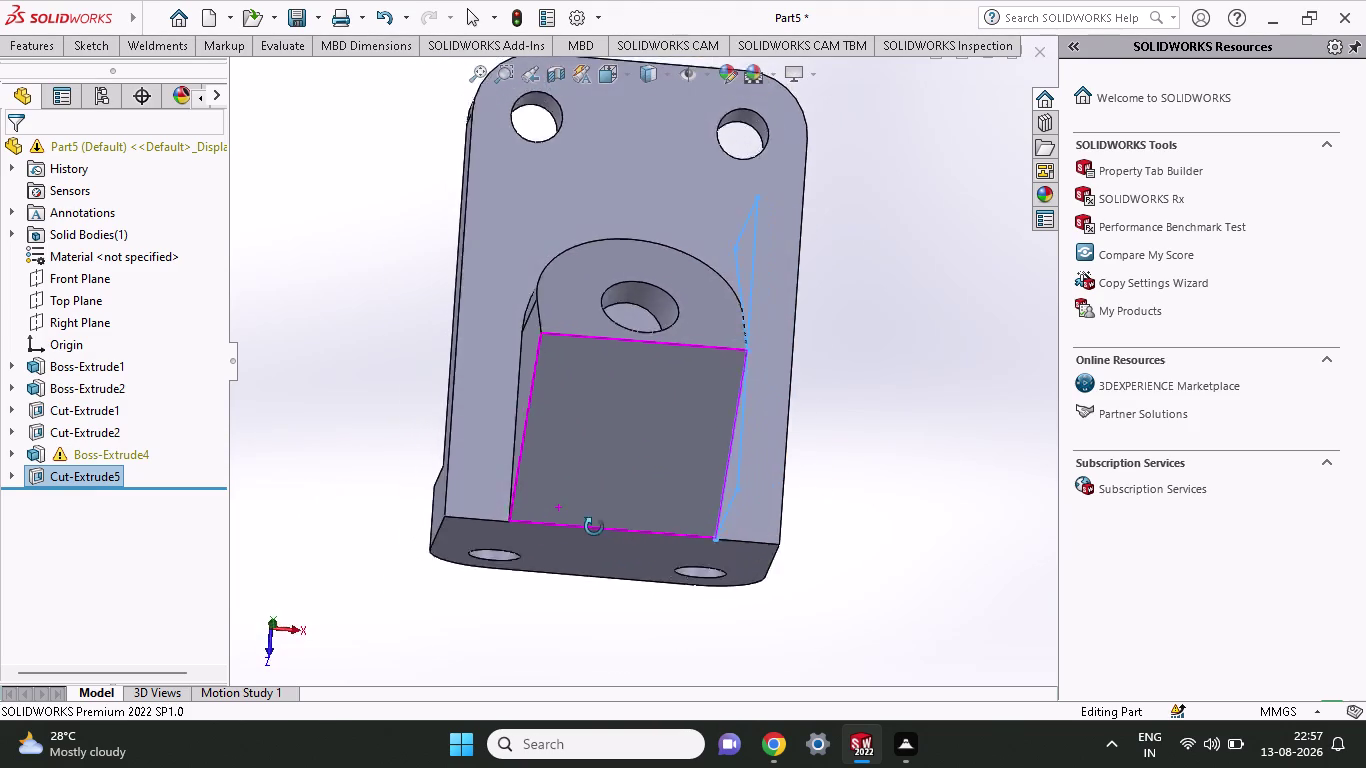
middle_drag(598, 542, 457, 515)
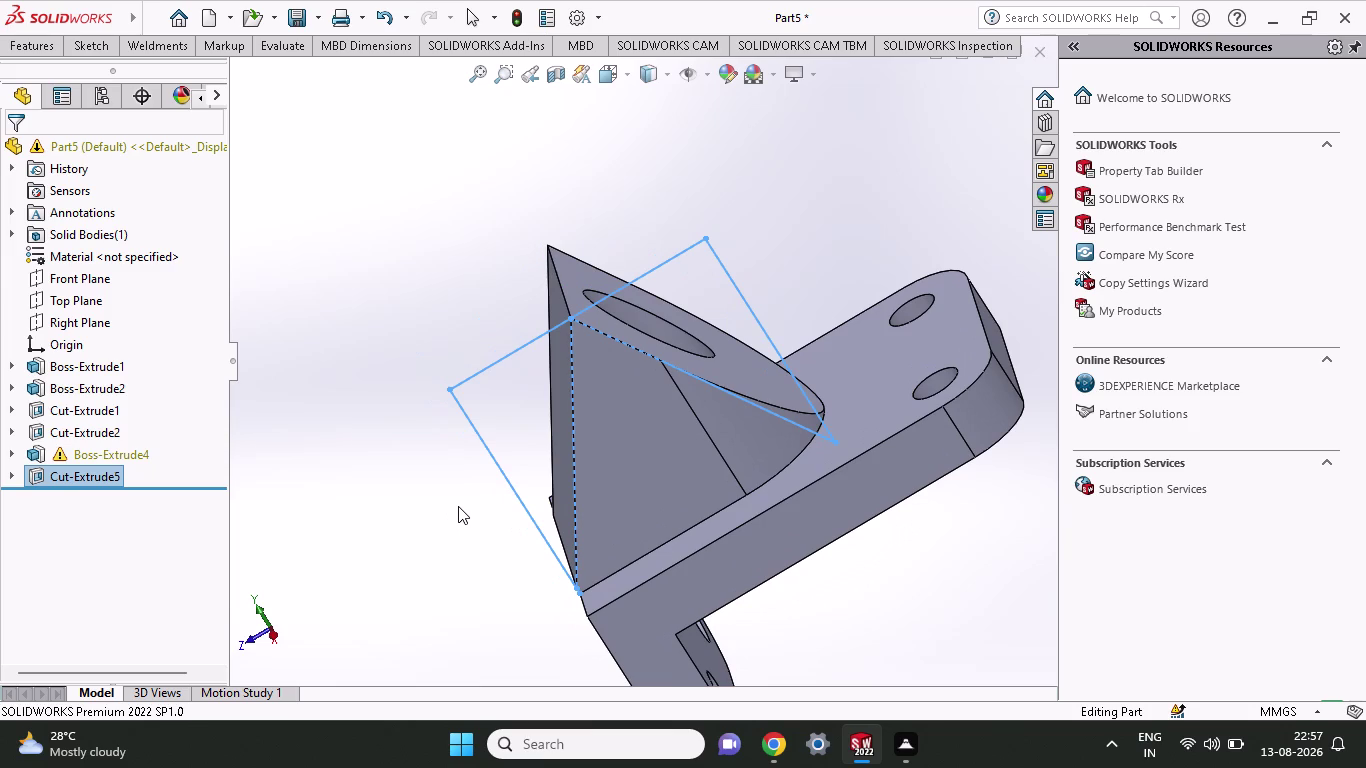
key(ctrl+z)
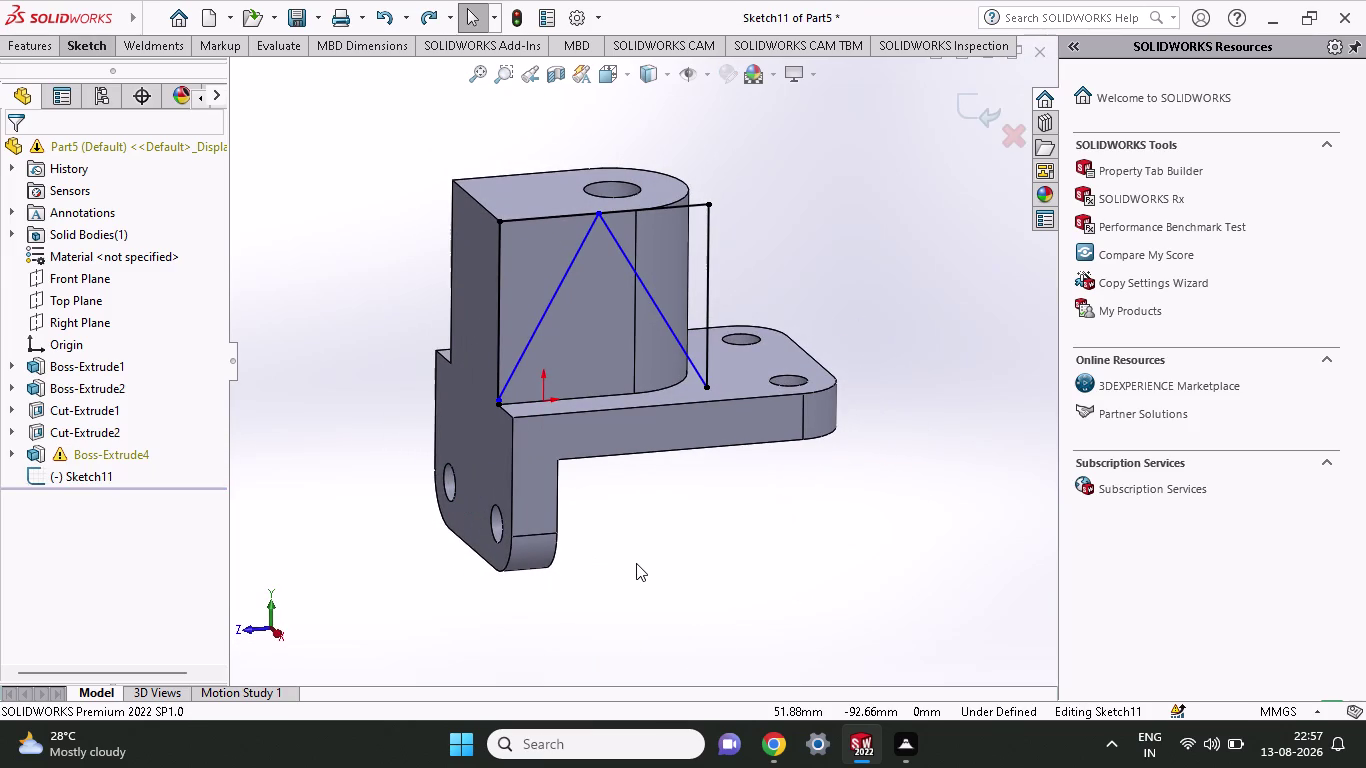
Undo Sketch11's triangle and right-hand lines, including the 115 mm top line.
key(ctrl+z)
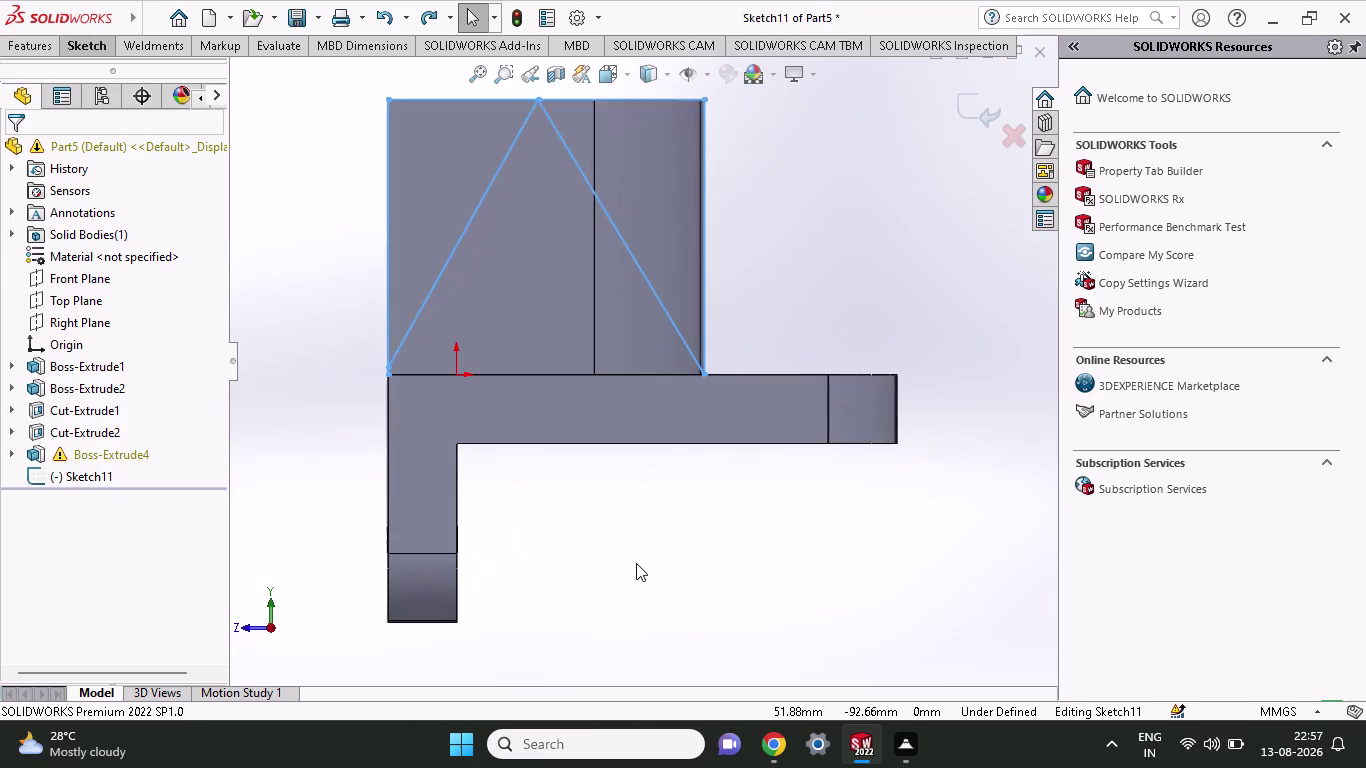
key(ctrl+z)
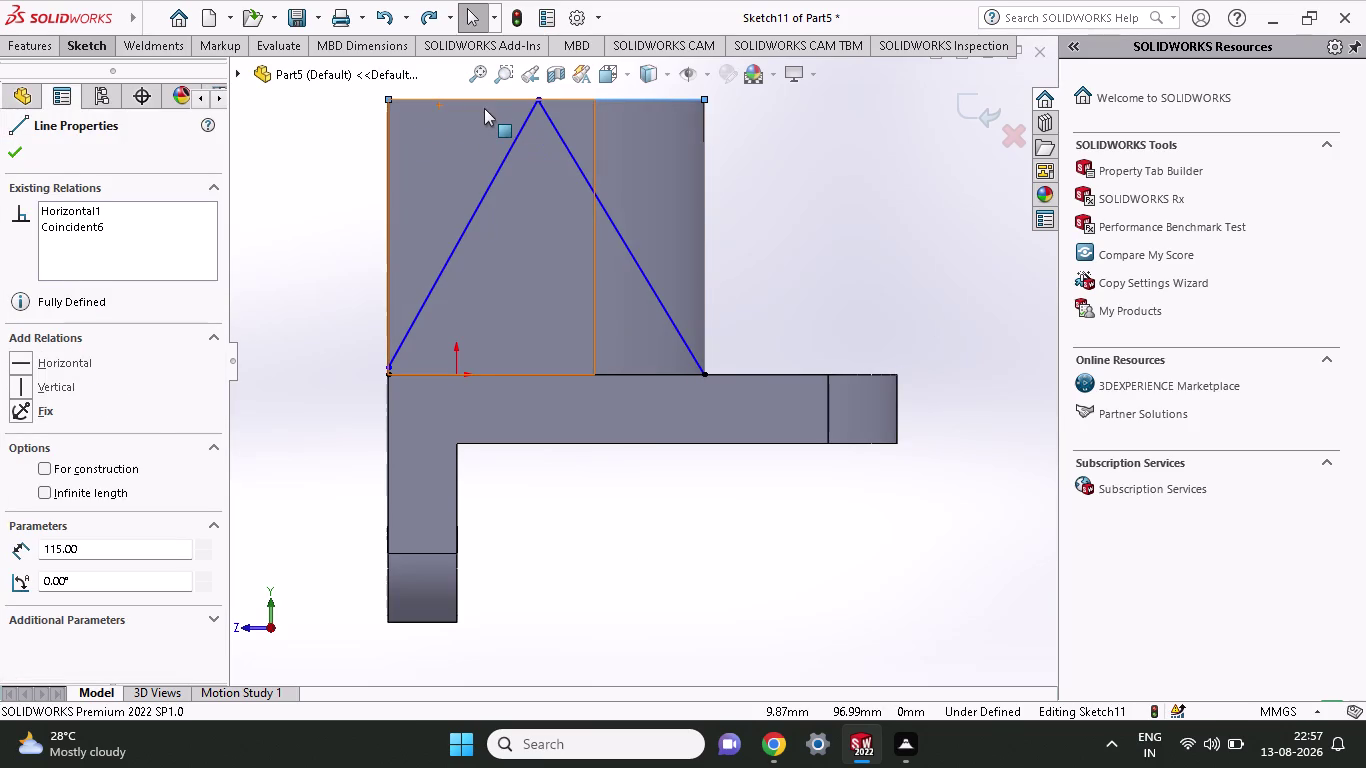
key(ctrl+z)
key(ctrl+z)
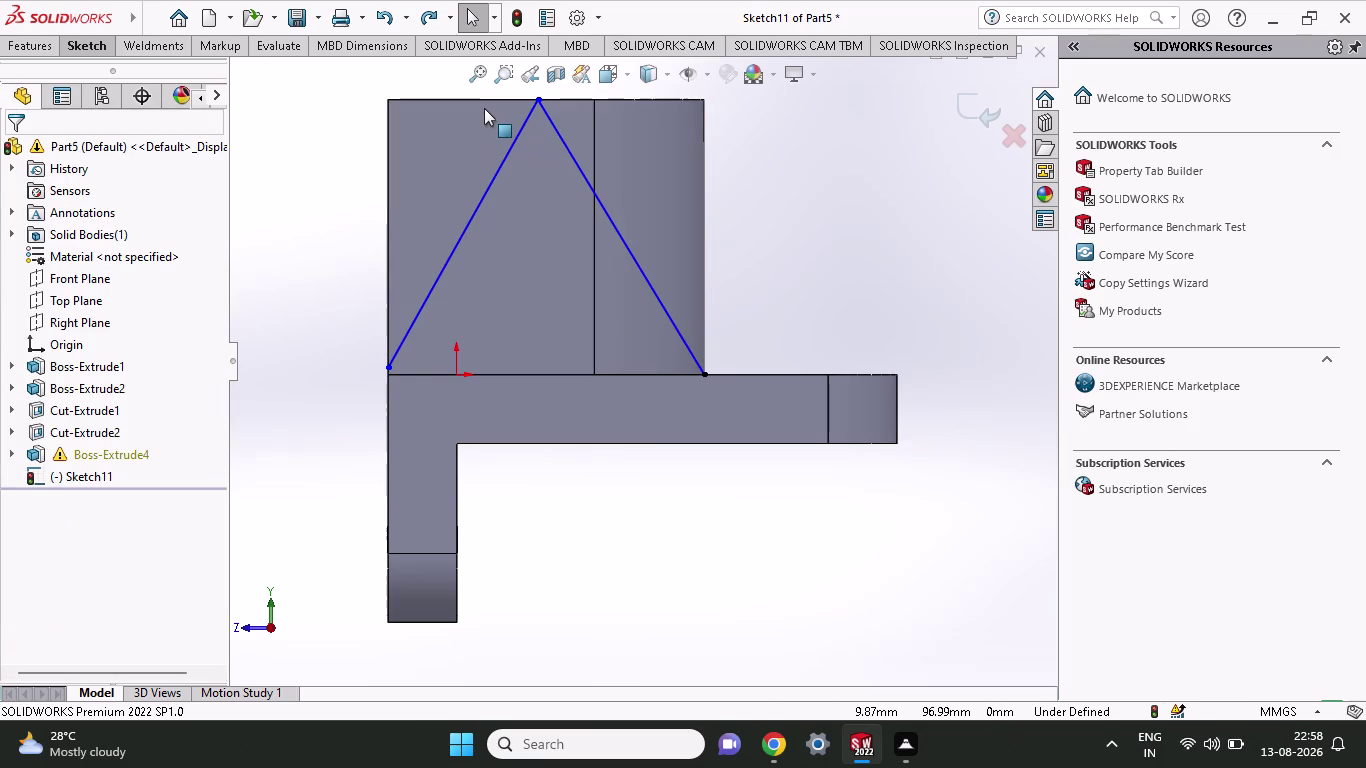
key(ctrl+z)
key(ctrl+z)
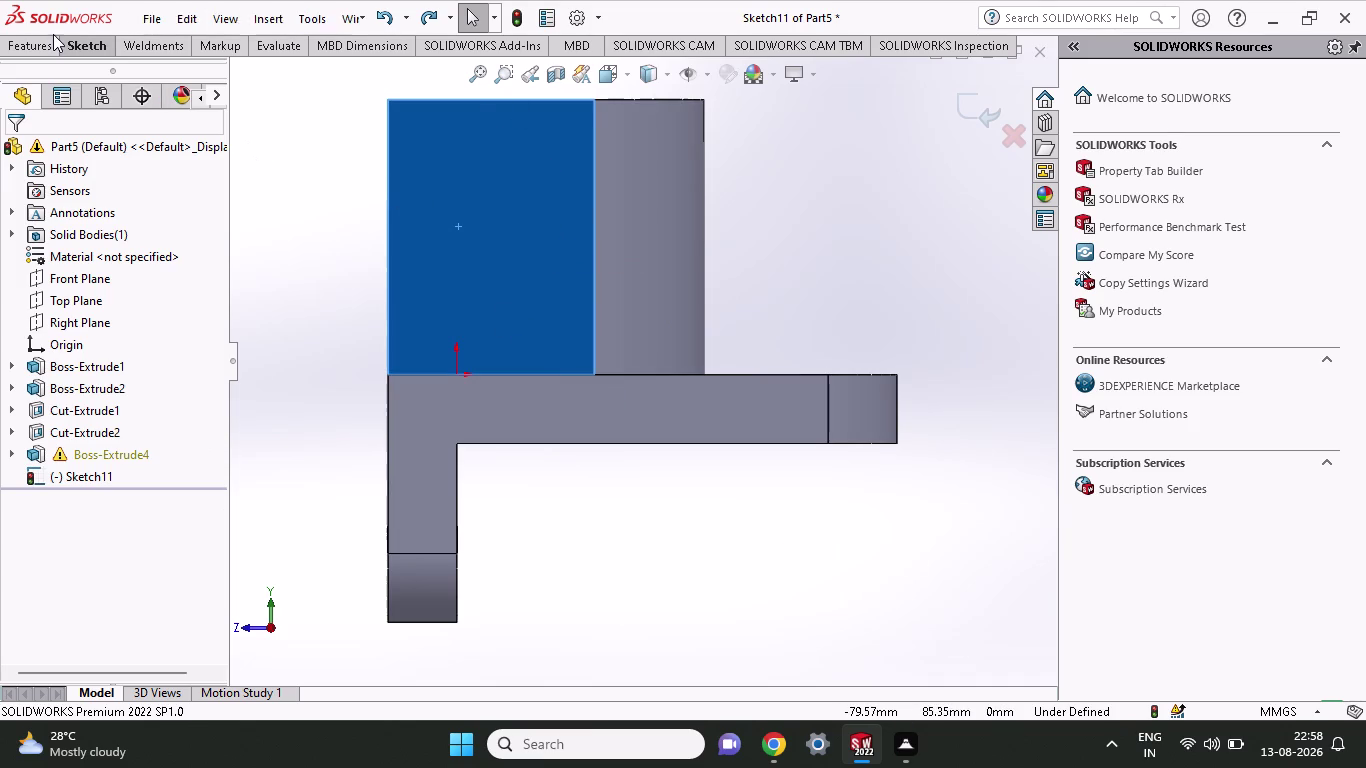
Draw a sloped line from the boss's lower-left corner to a point above the boss.
click(83, 43)
click(121, 83)
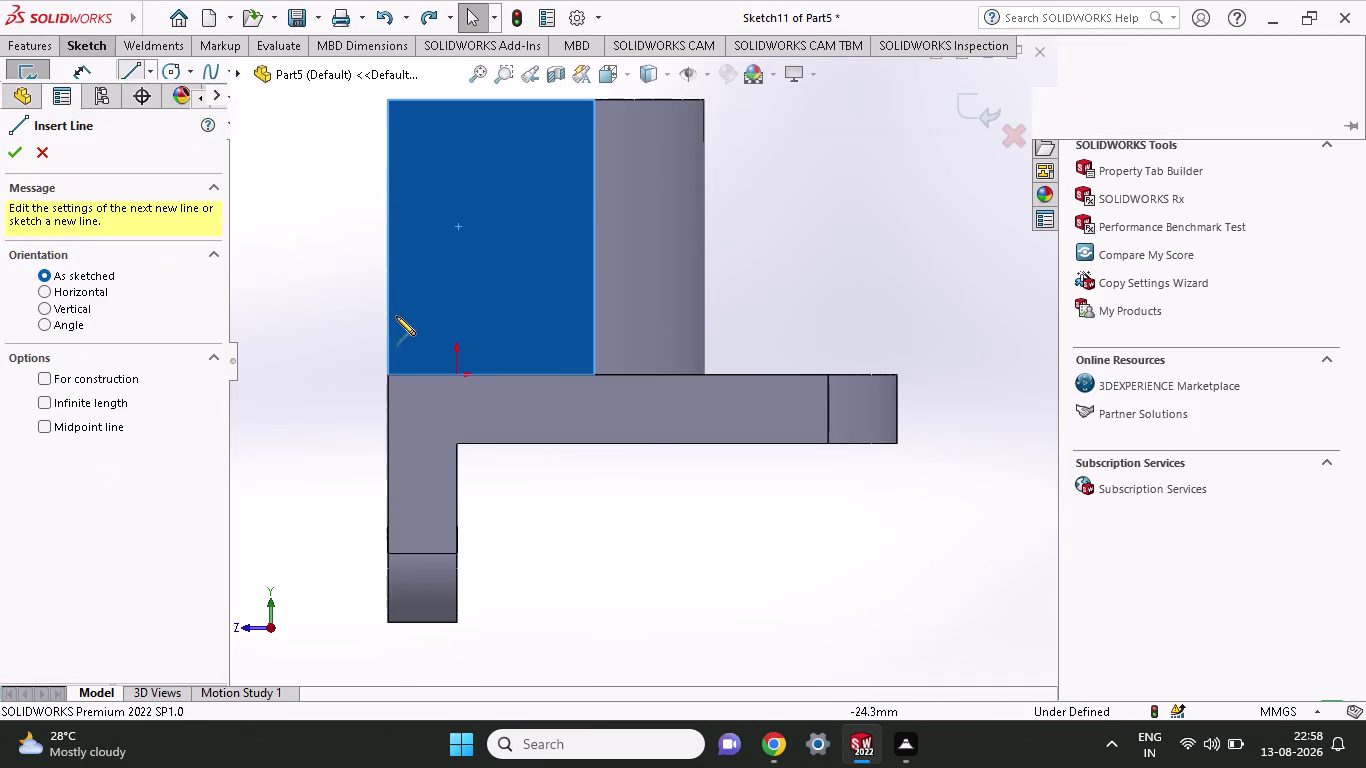
click(384, 374)
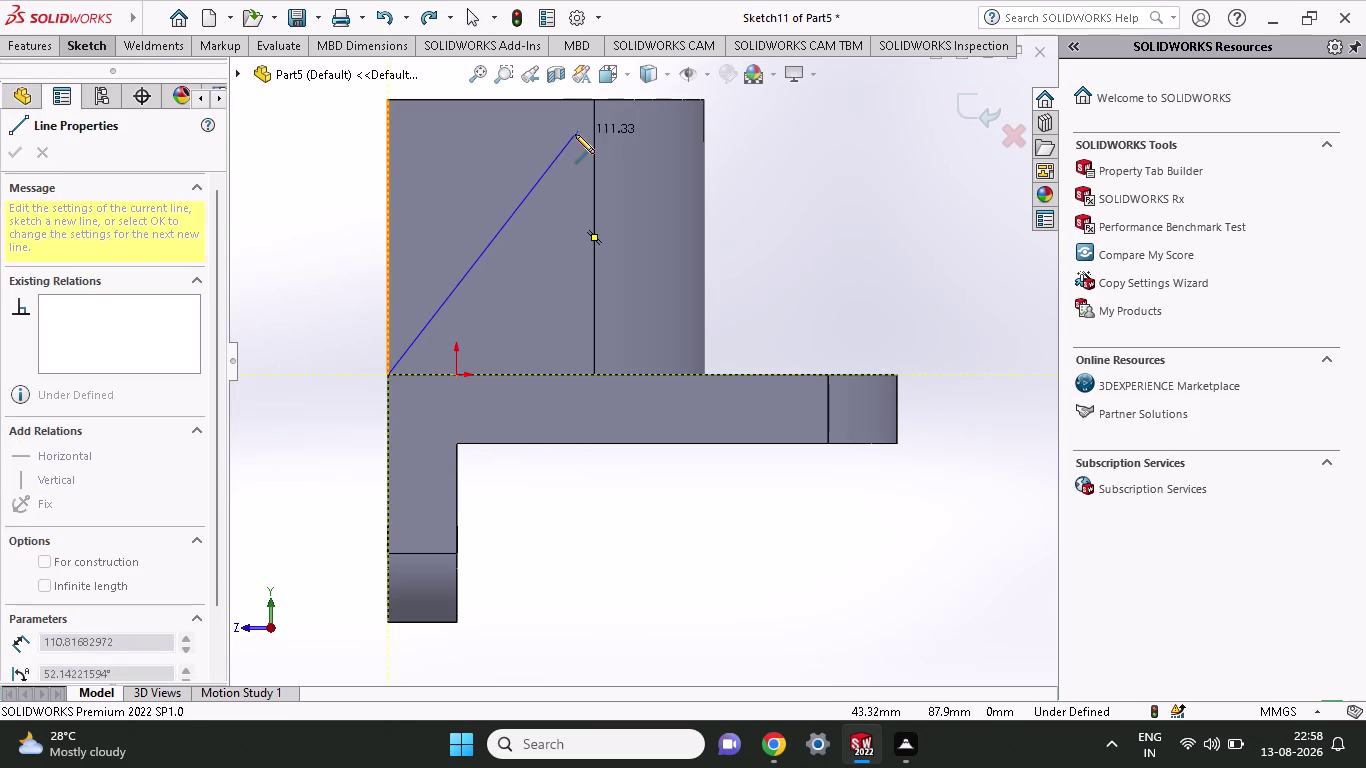
scroll(up, 3)
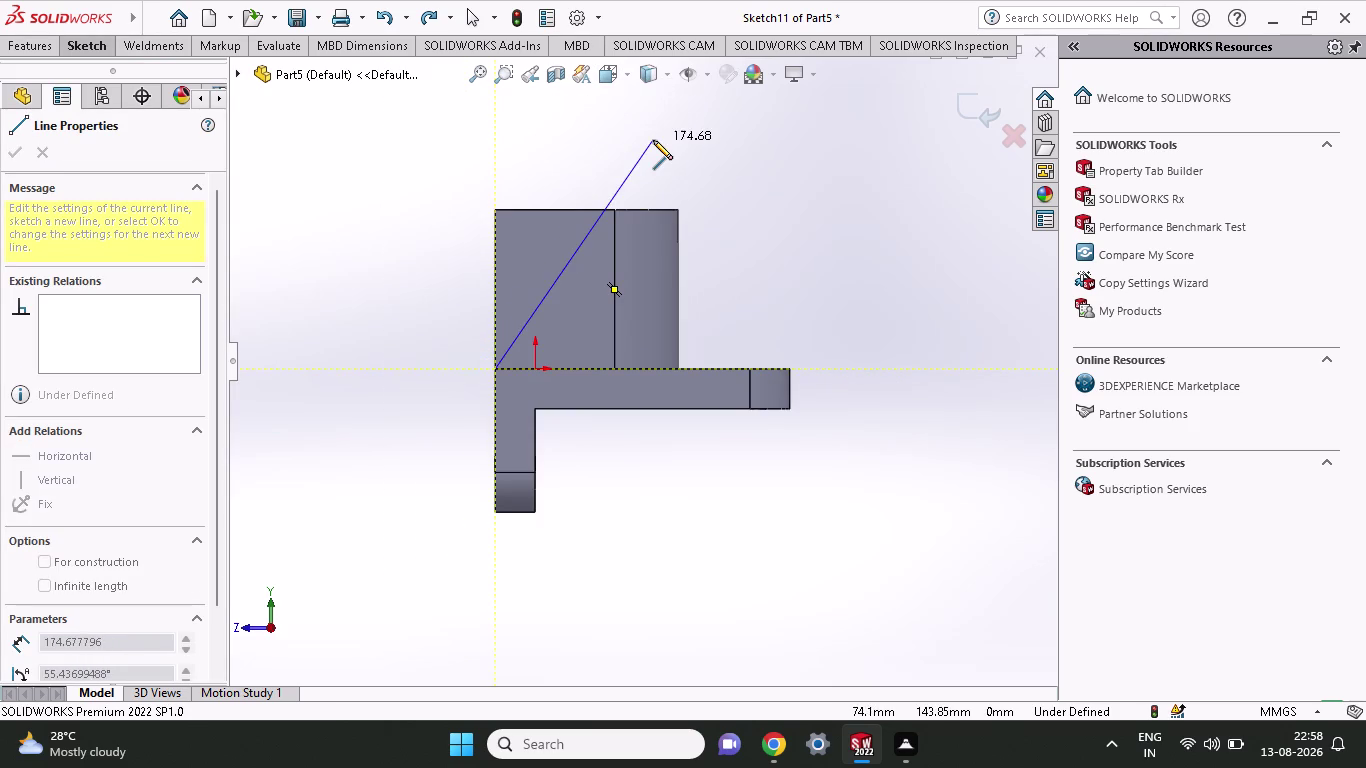
click(665, 155)
scroll(down, 3)
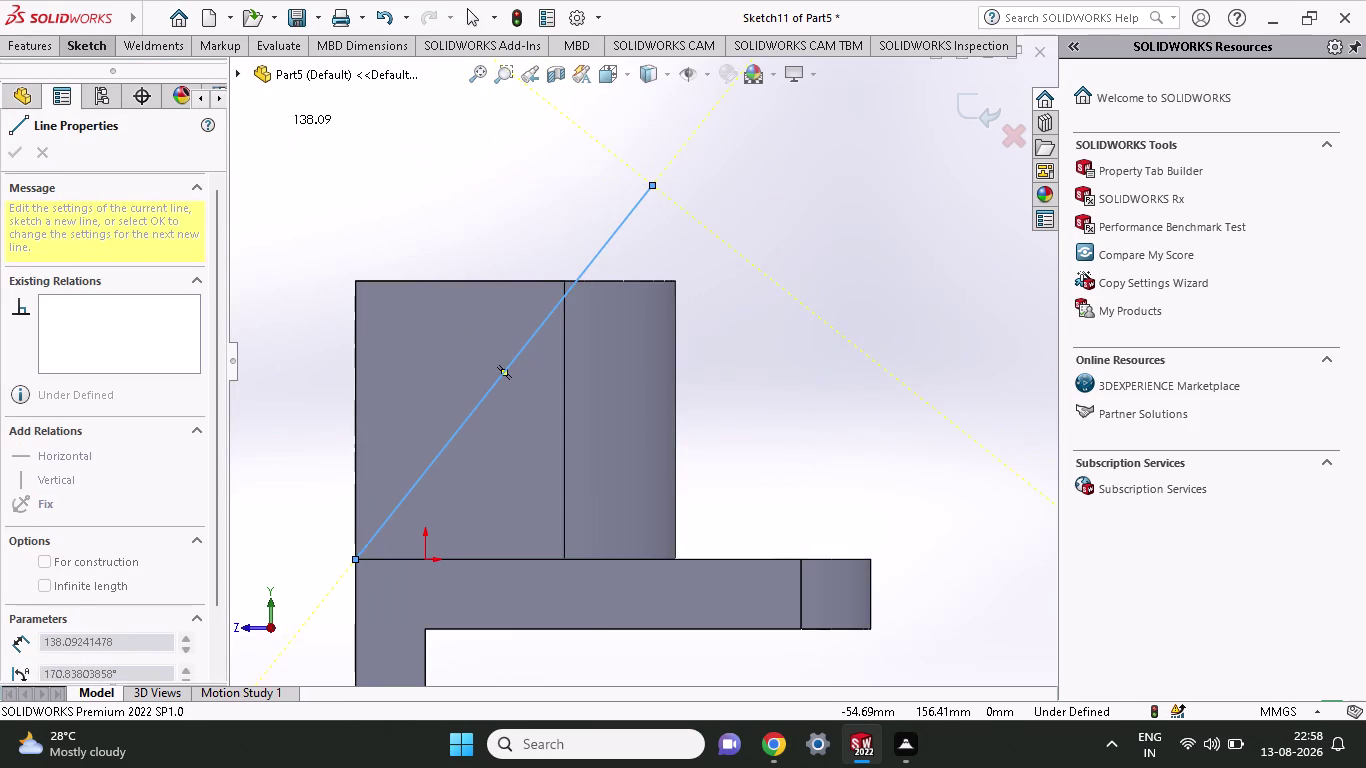
click(99, 56)
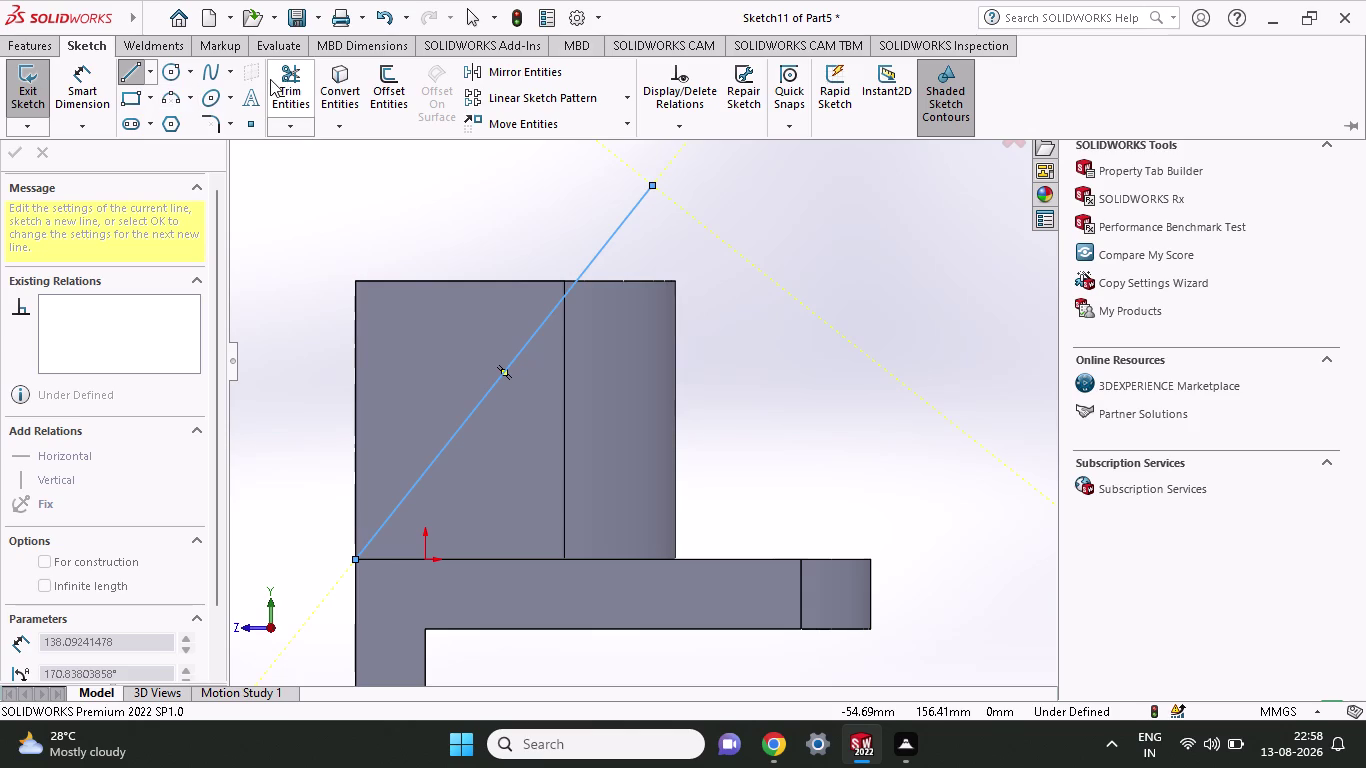
click(97, 92)
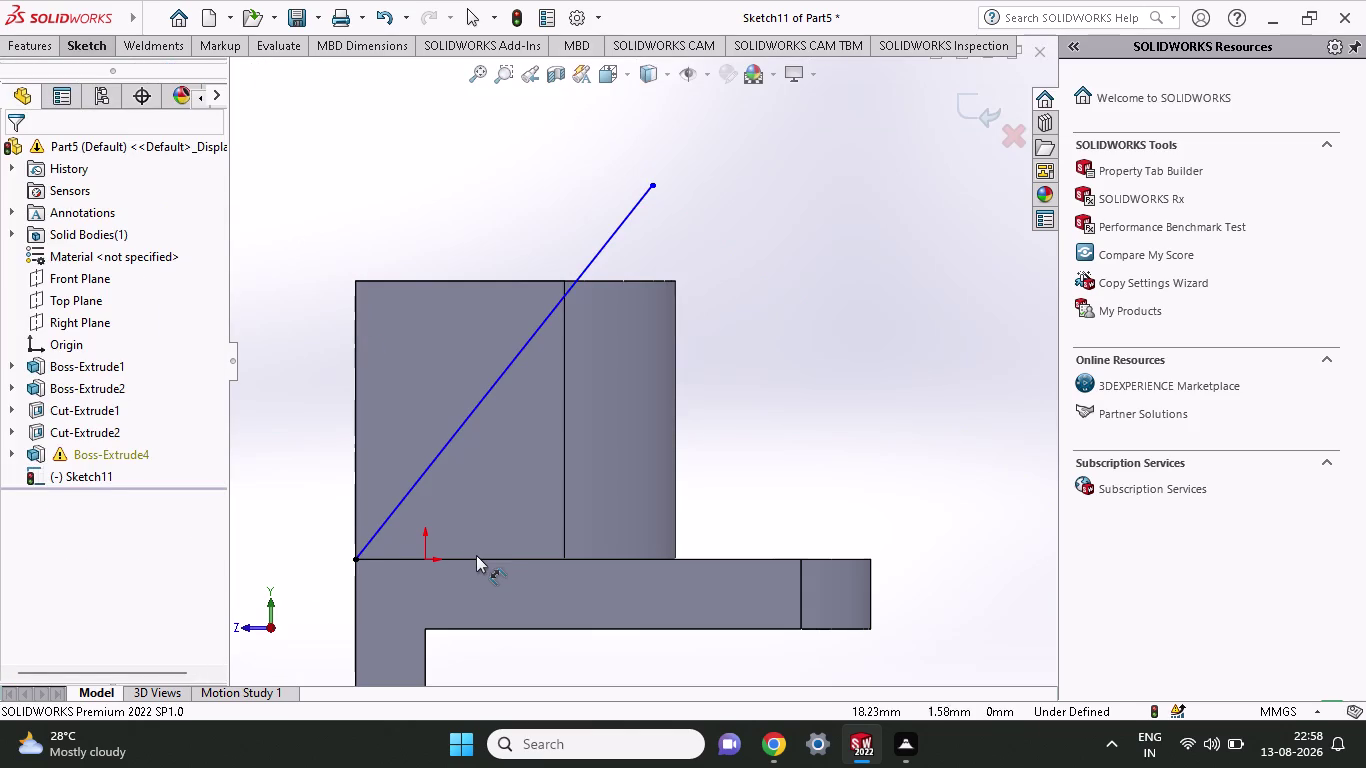
Dimension the sloped line at 45° to the base edge.
click(480, 562)
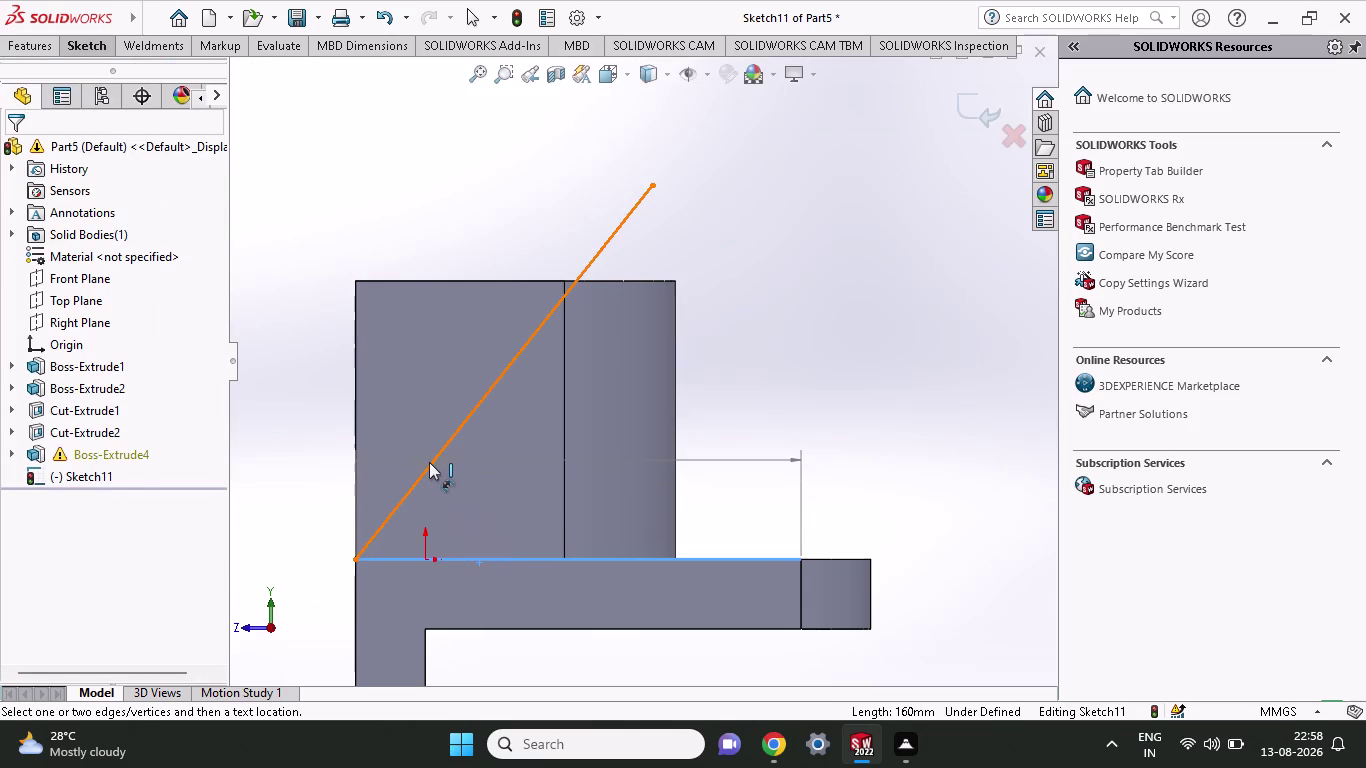
click(429, 462)
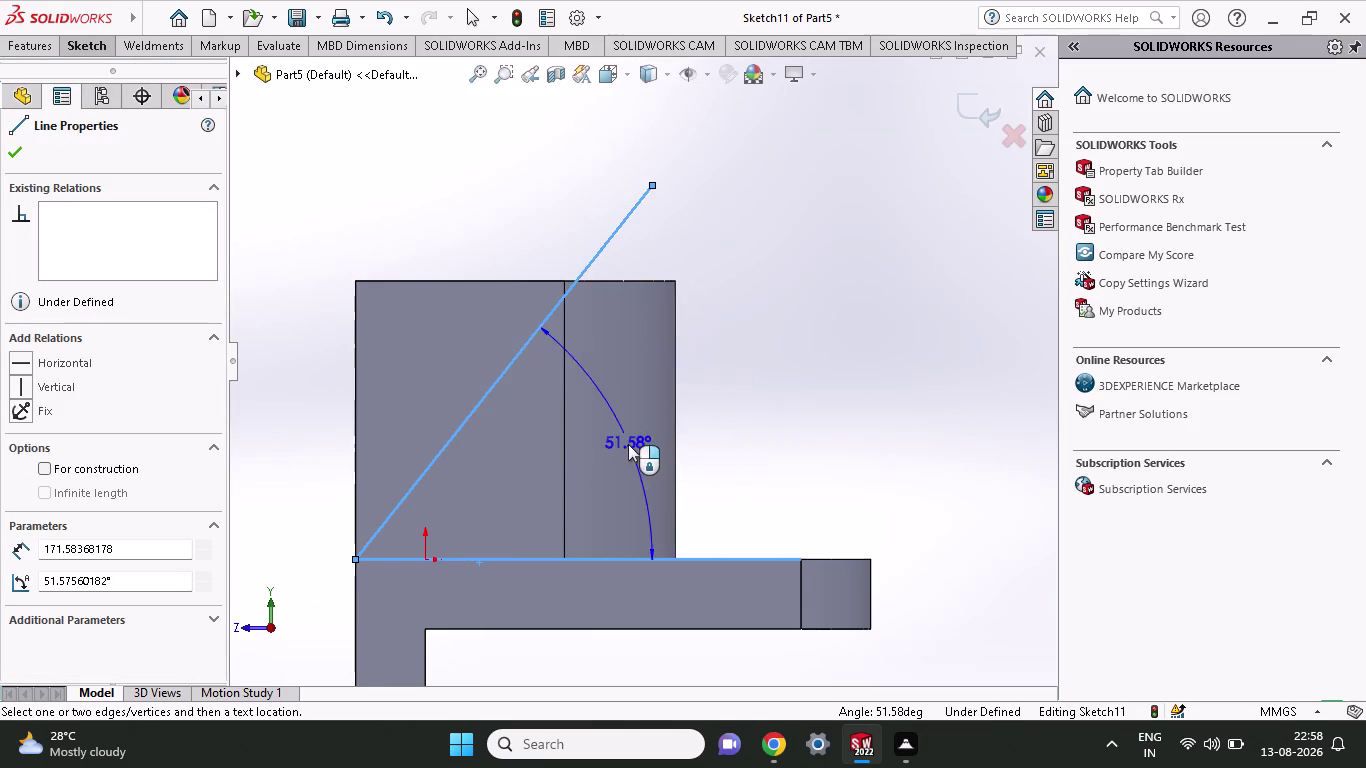
click(493, 486)
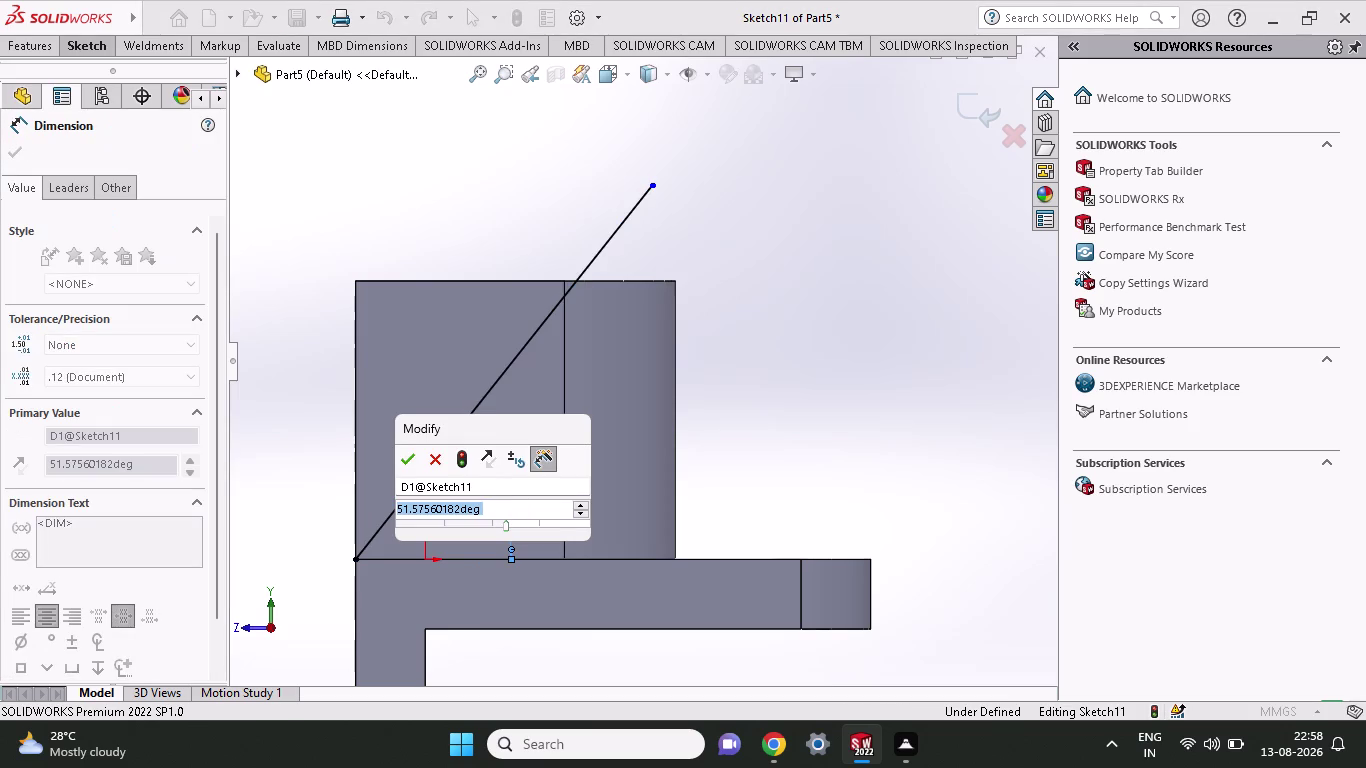
text(45)
key(Return)
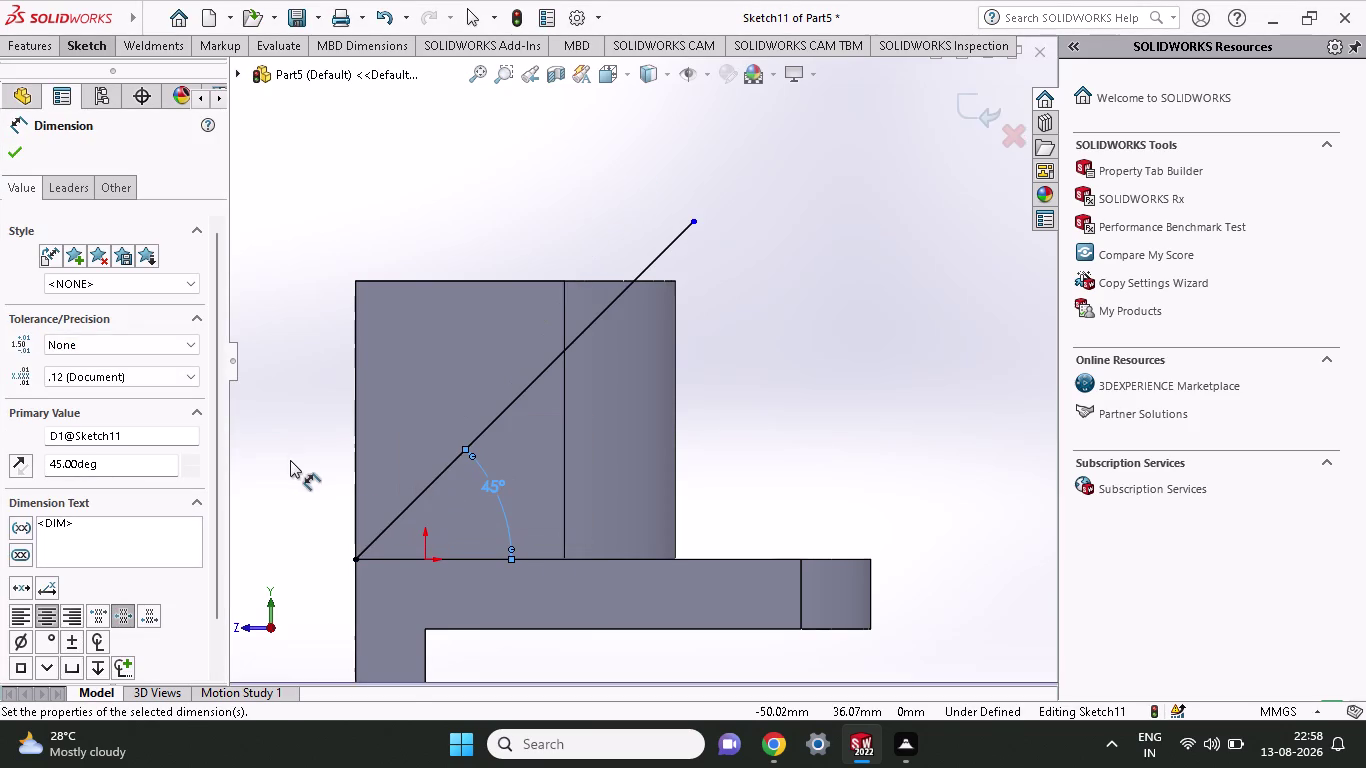
click(84, 44)
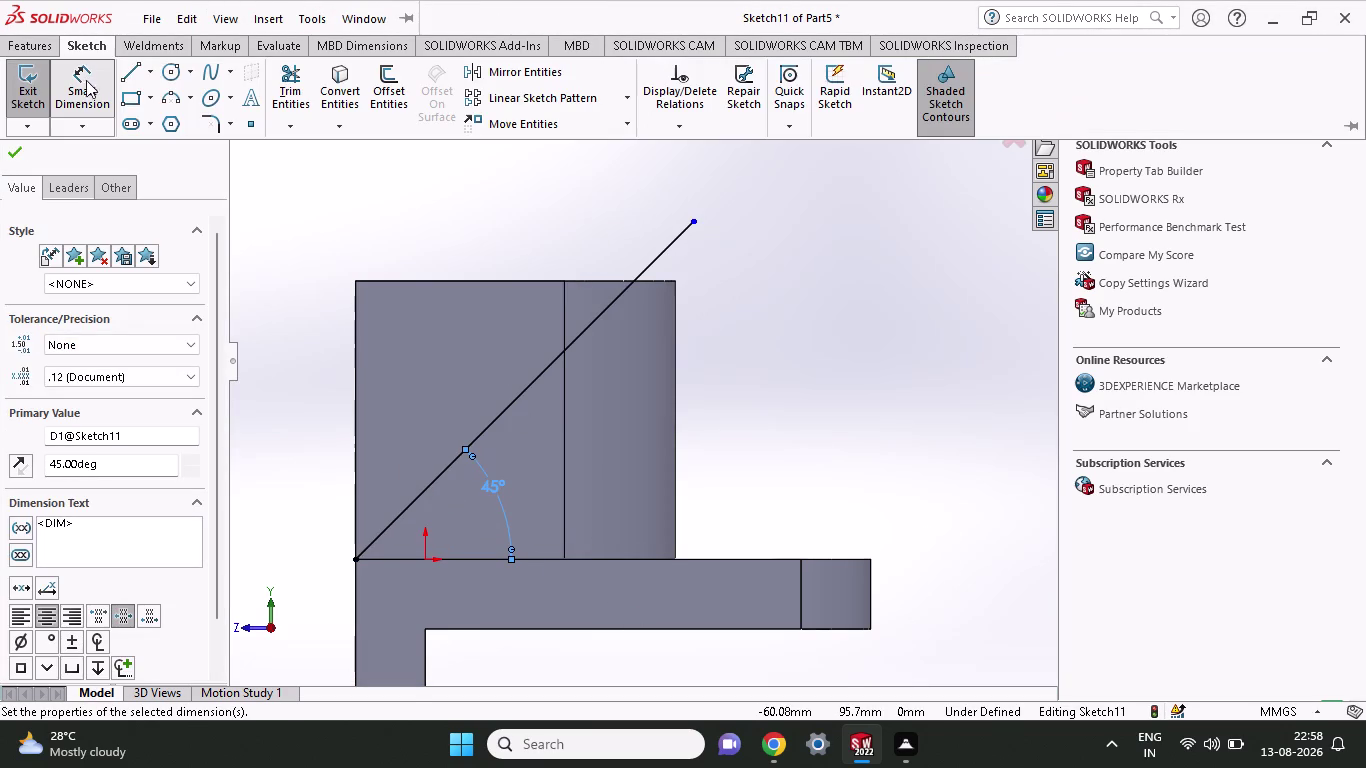
click(141, 72)
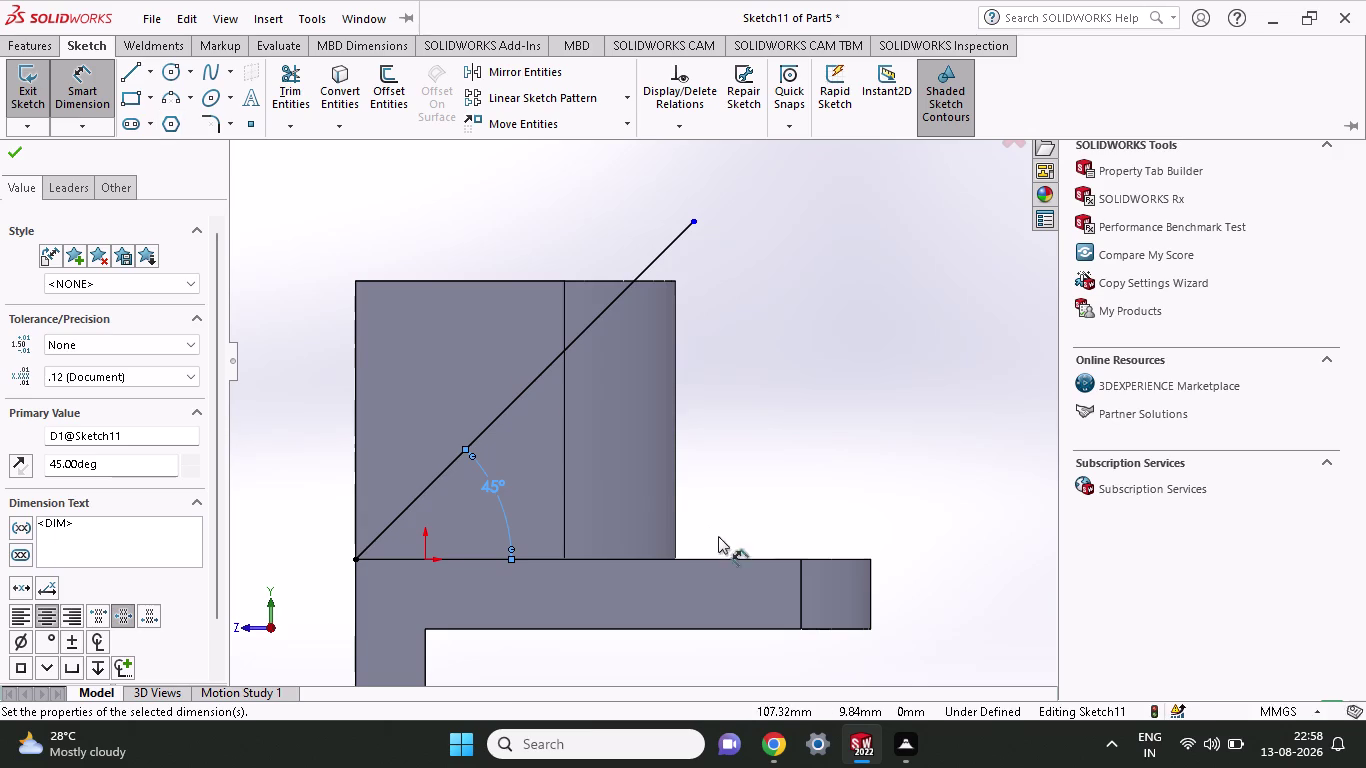
Draw a second diagonal from the boss's bottom-right corner, crossing the first line.
click(122, 77)
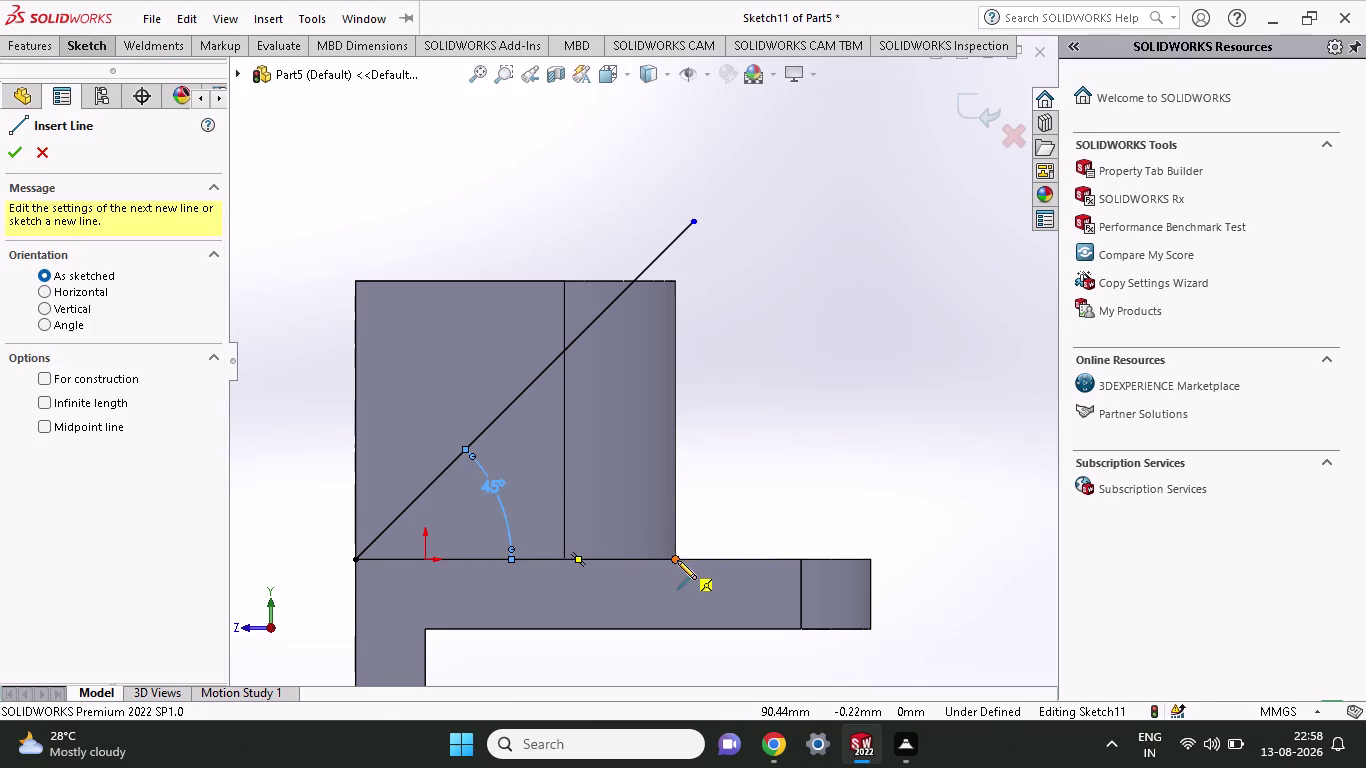
click(677, 560)
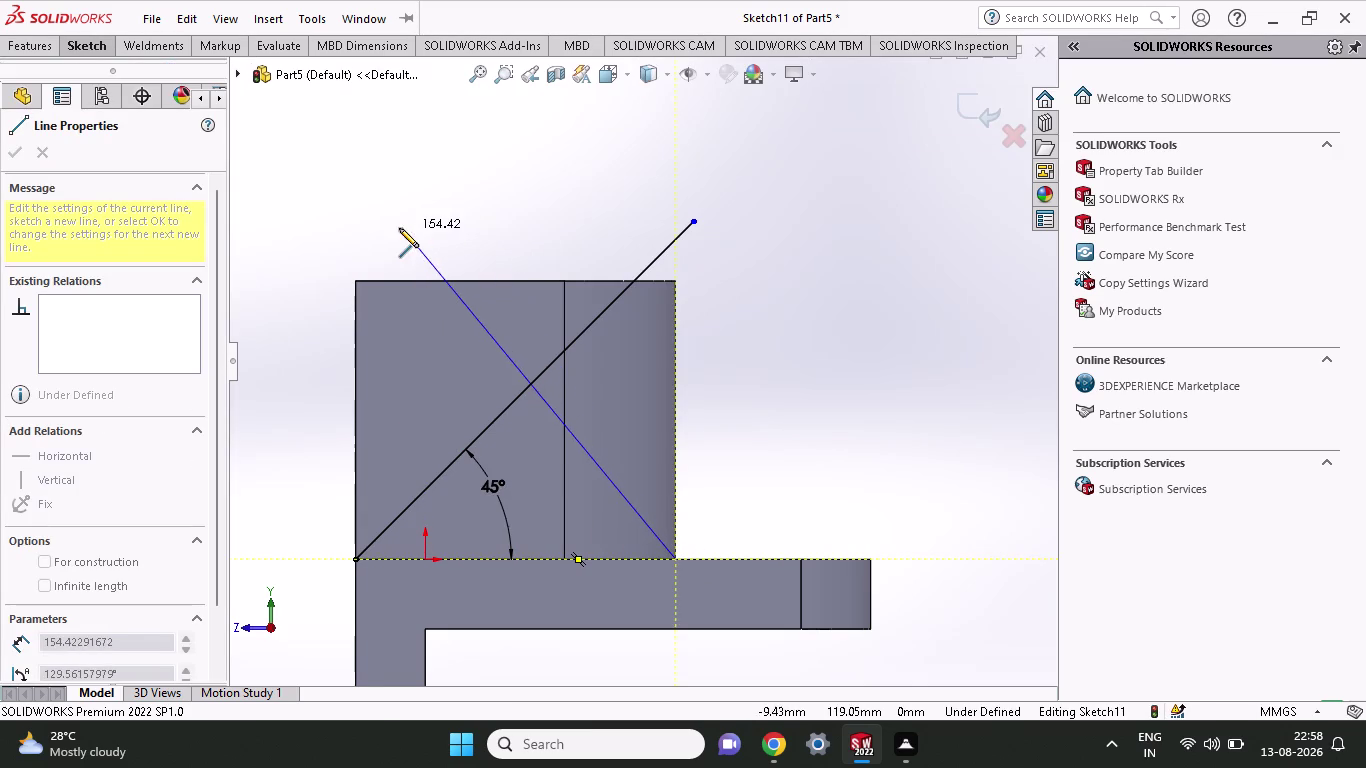
click(373, 217)
right_click(438, 152)
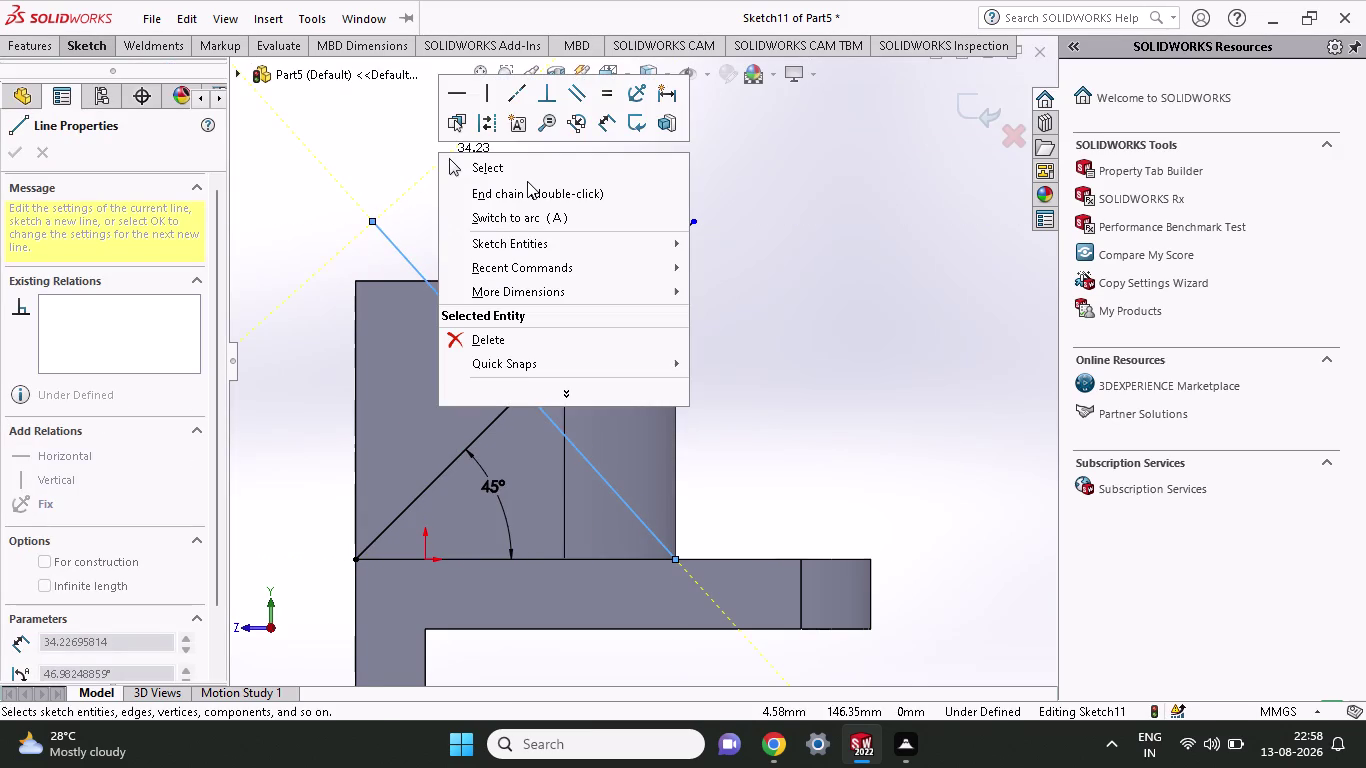
click(527, 181)
click(500, 175)
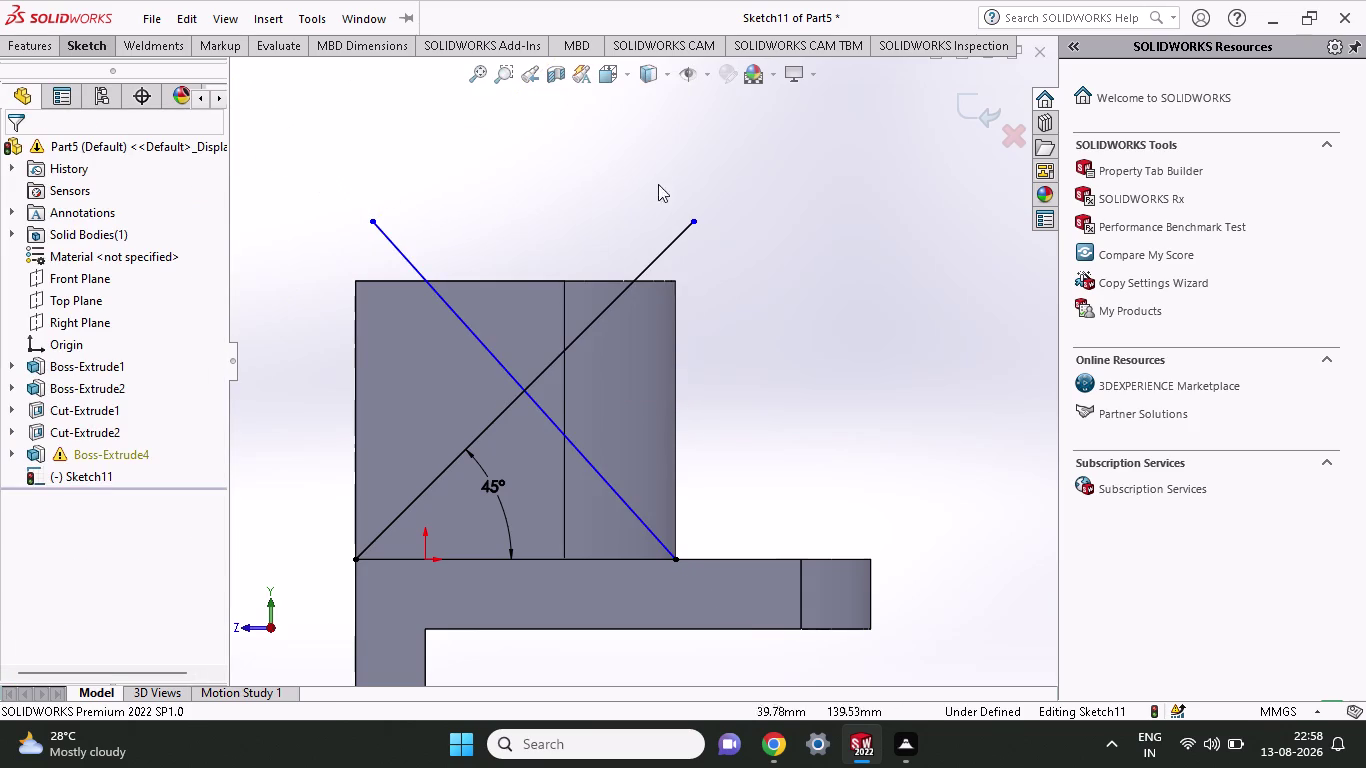
Dimension the second diagonal at 45° to the bottom edge.
click(86, 52)
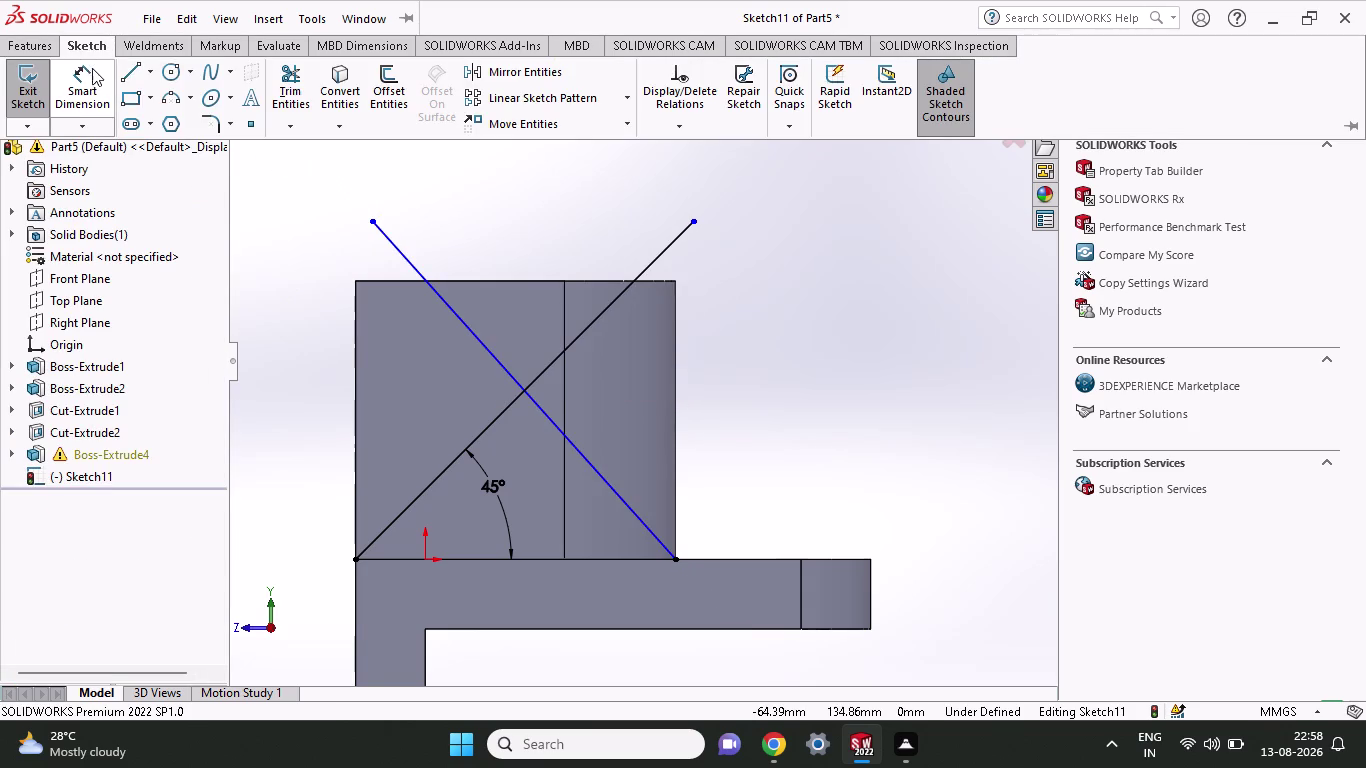
click(93, 70)
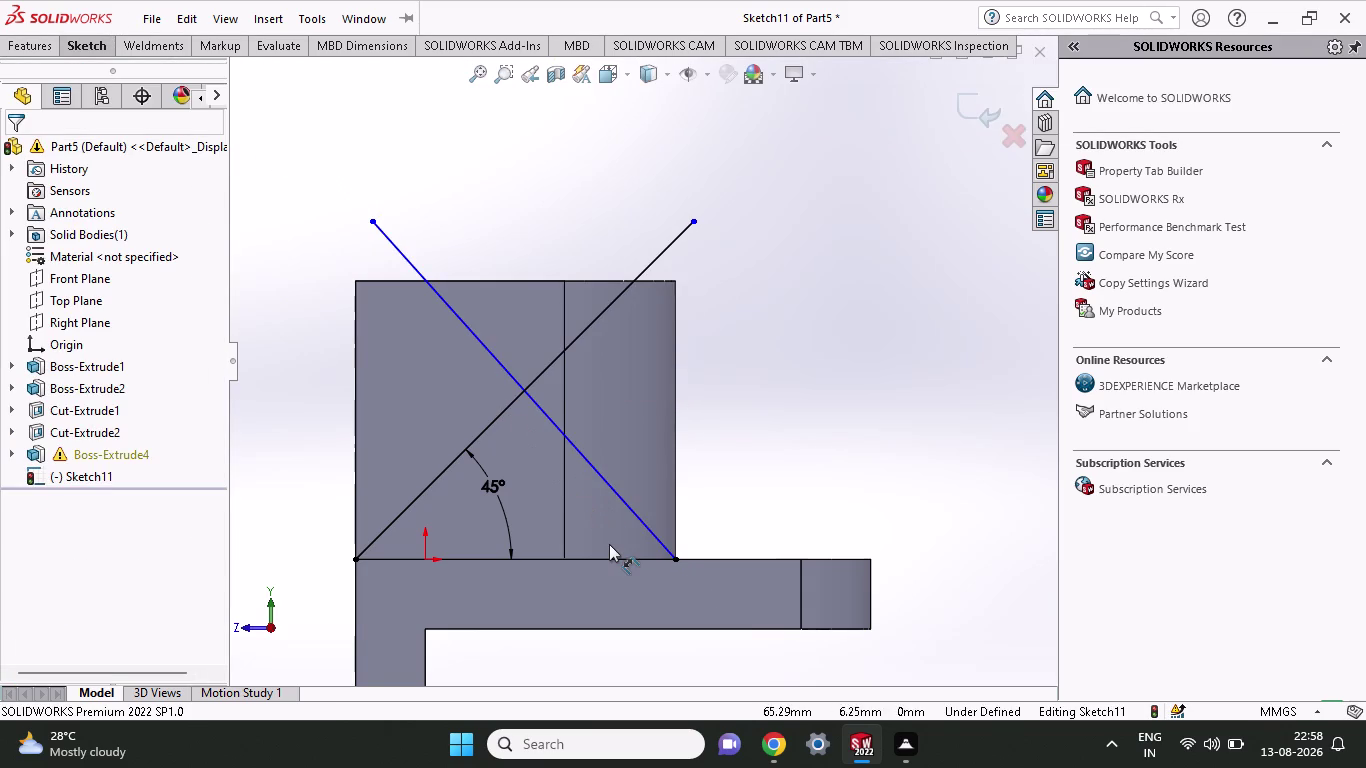
click(615, 560)
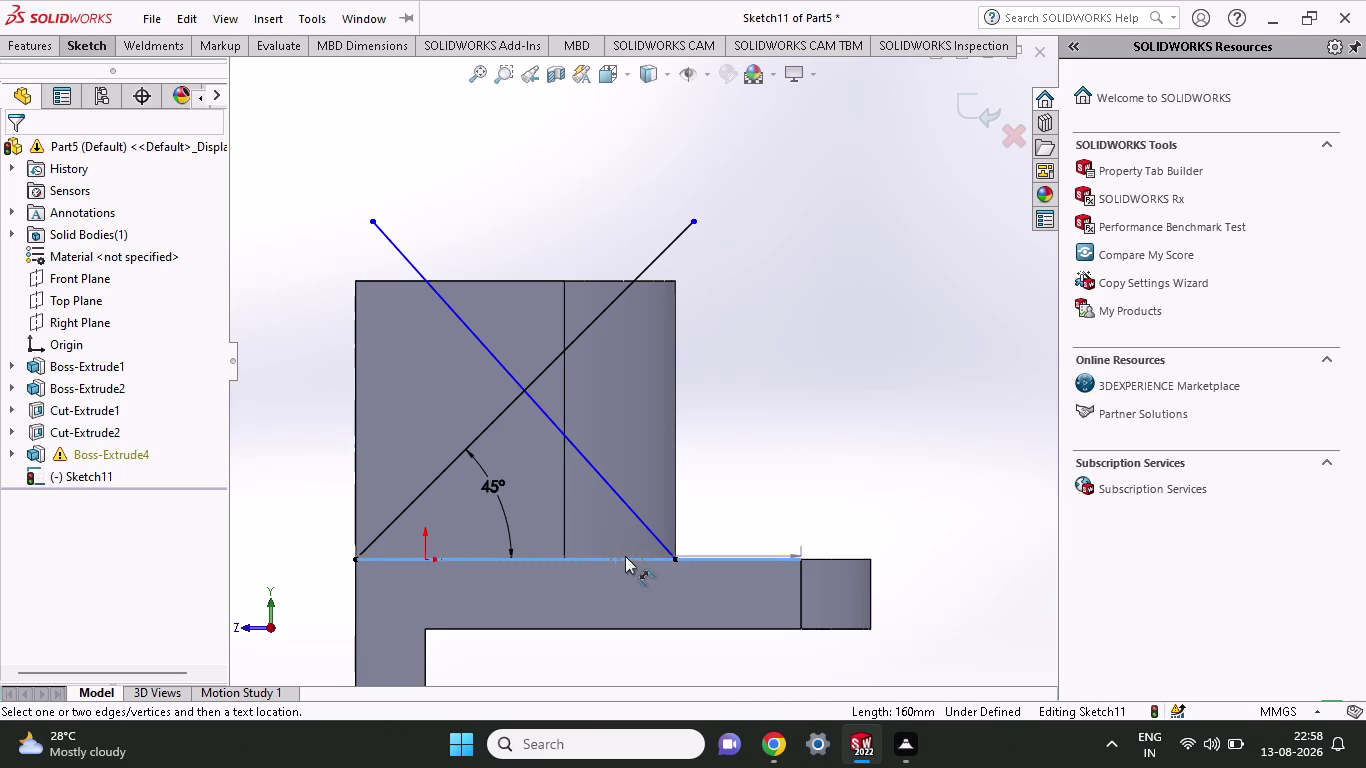
click(639, 513)
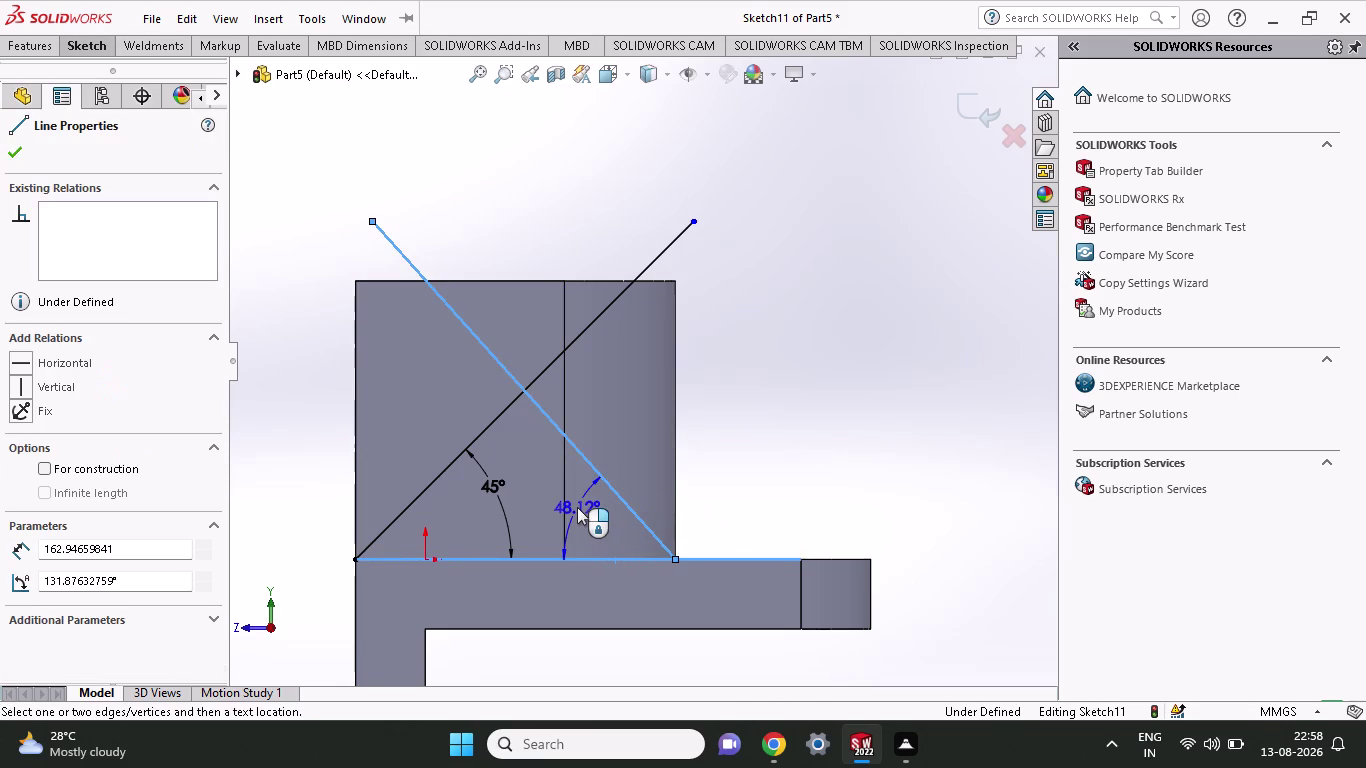
click(551, 511)
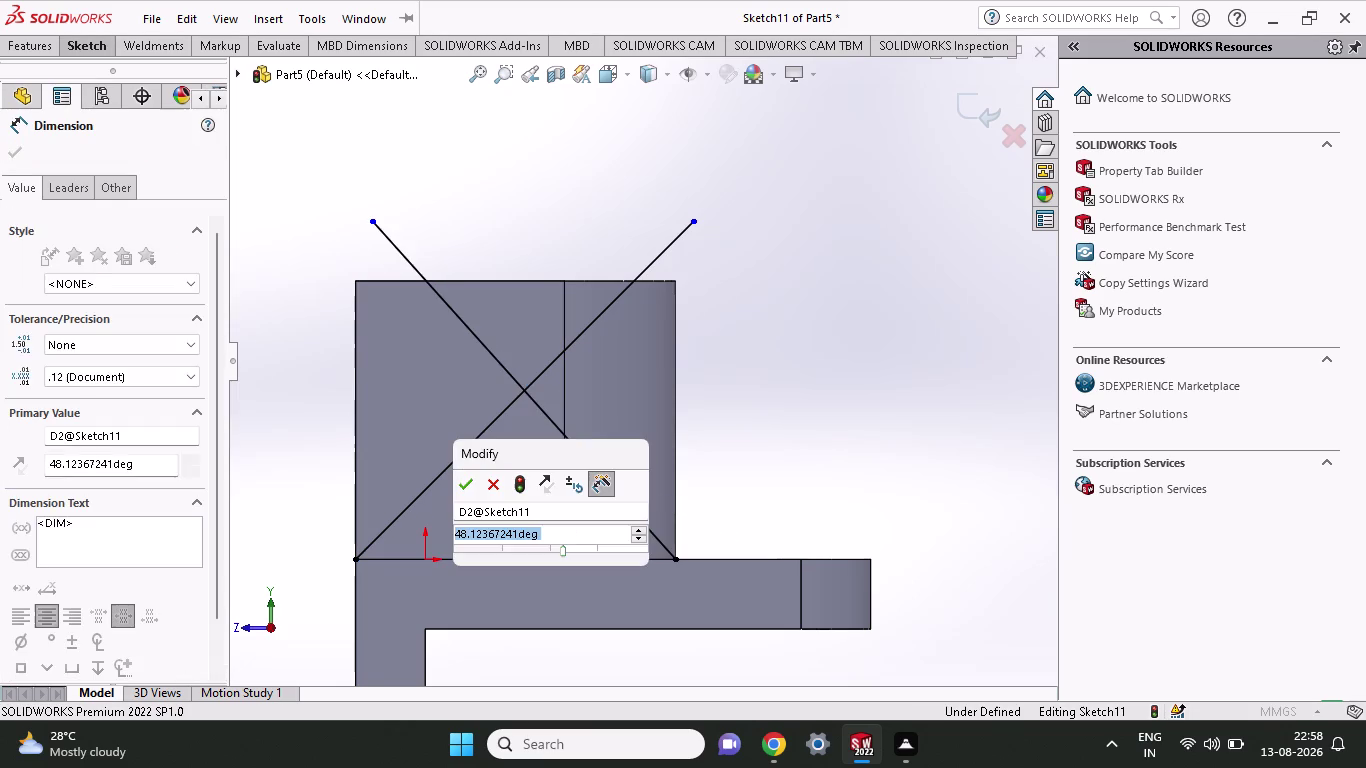
text(45)
key(Return)
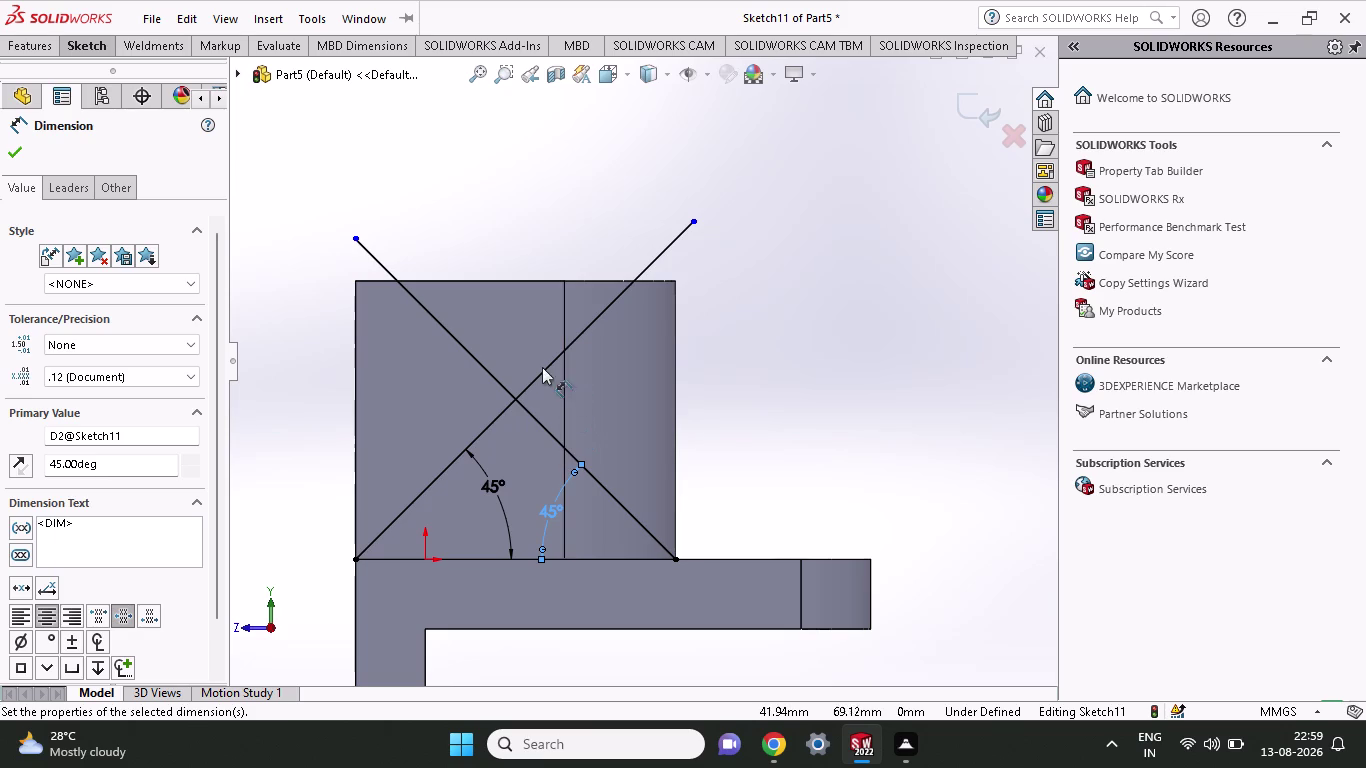
click(74, 46)
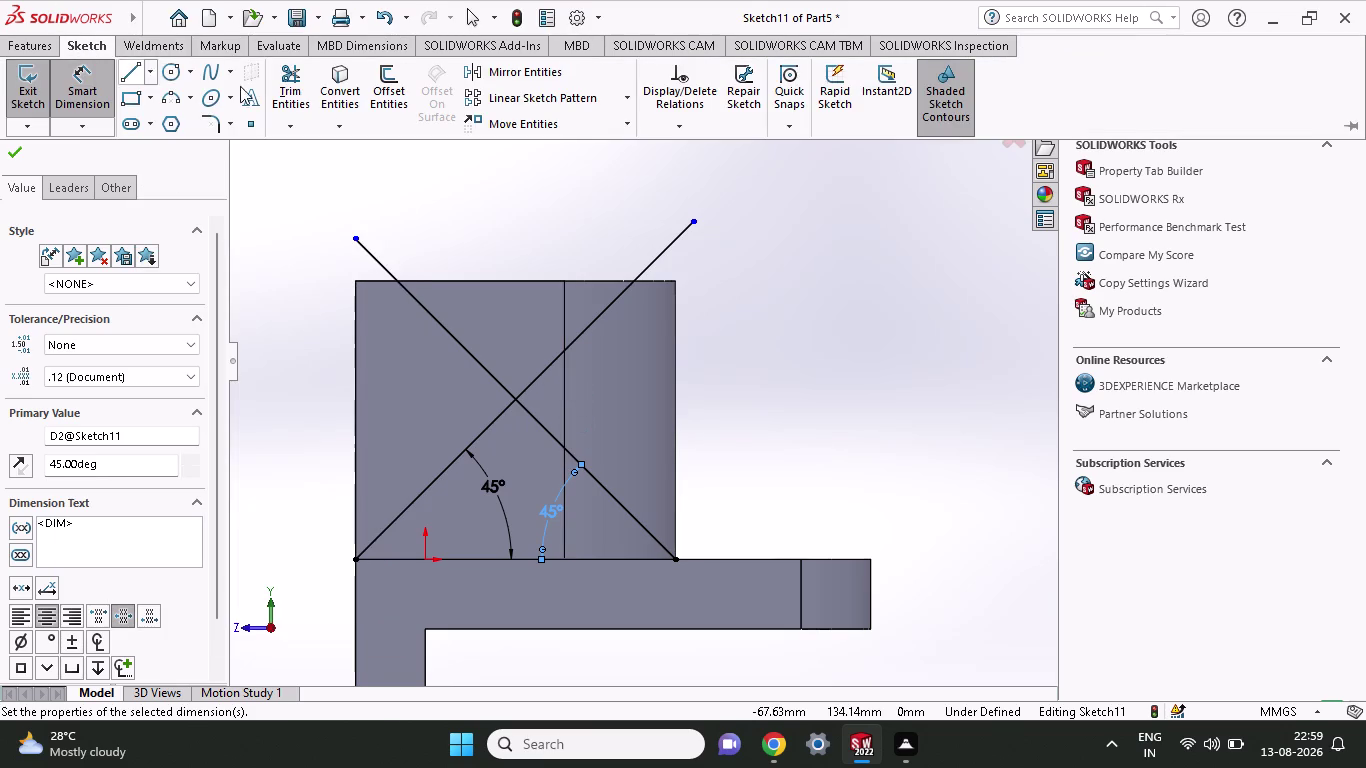
click(277, 92)
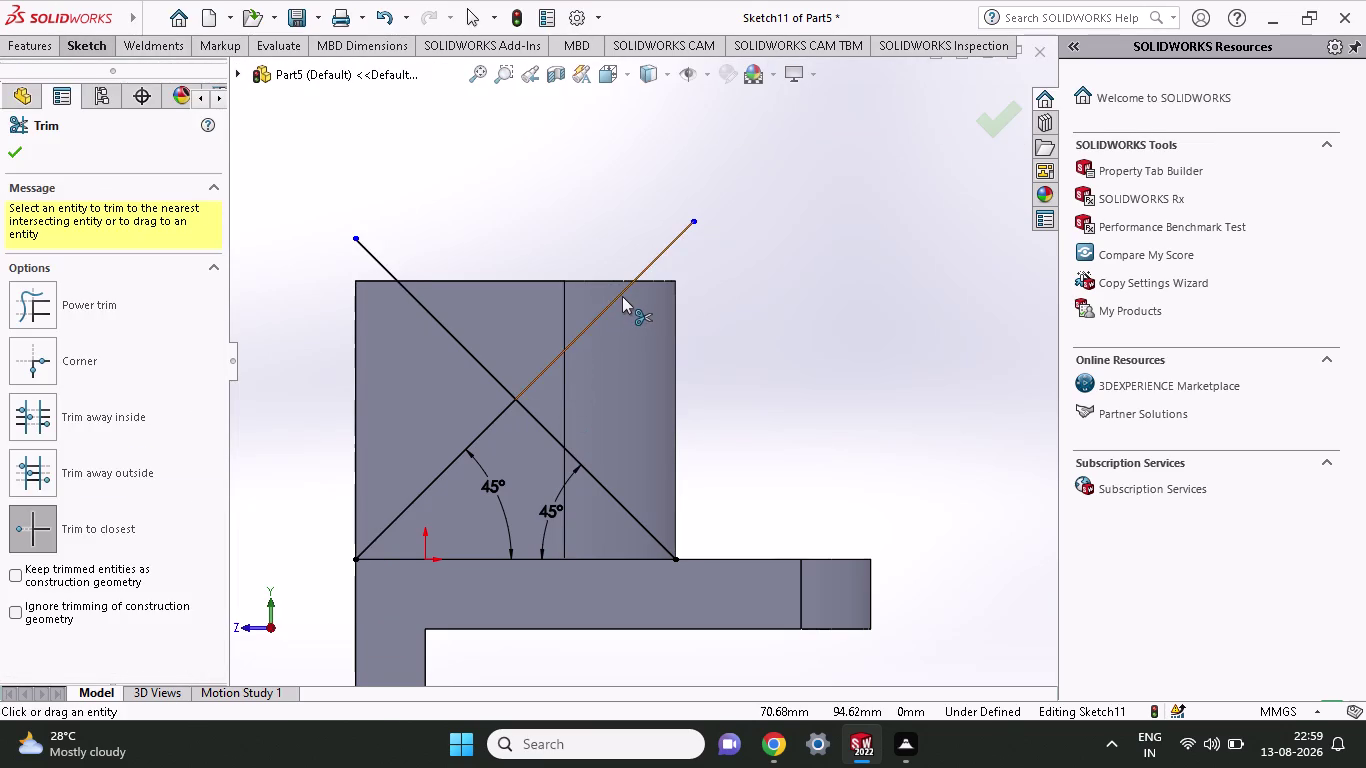
Trim both diagonals above their intersection to form a 45° peak.
click(622, 296)
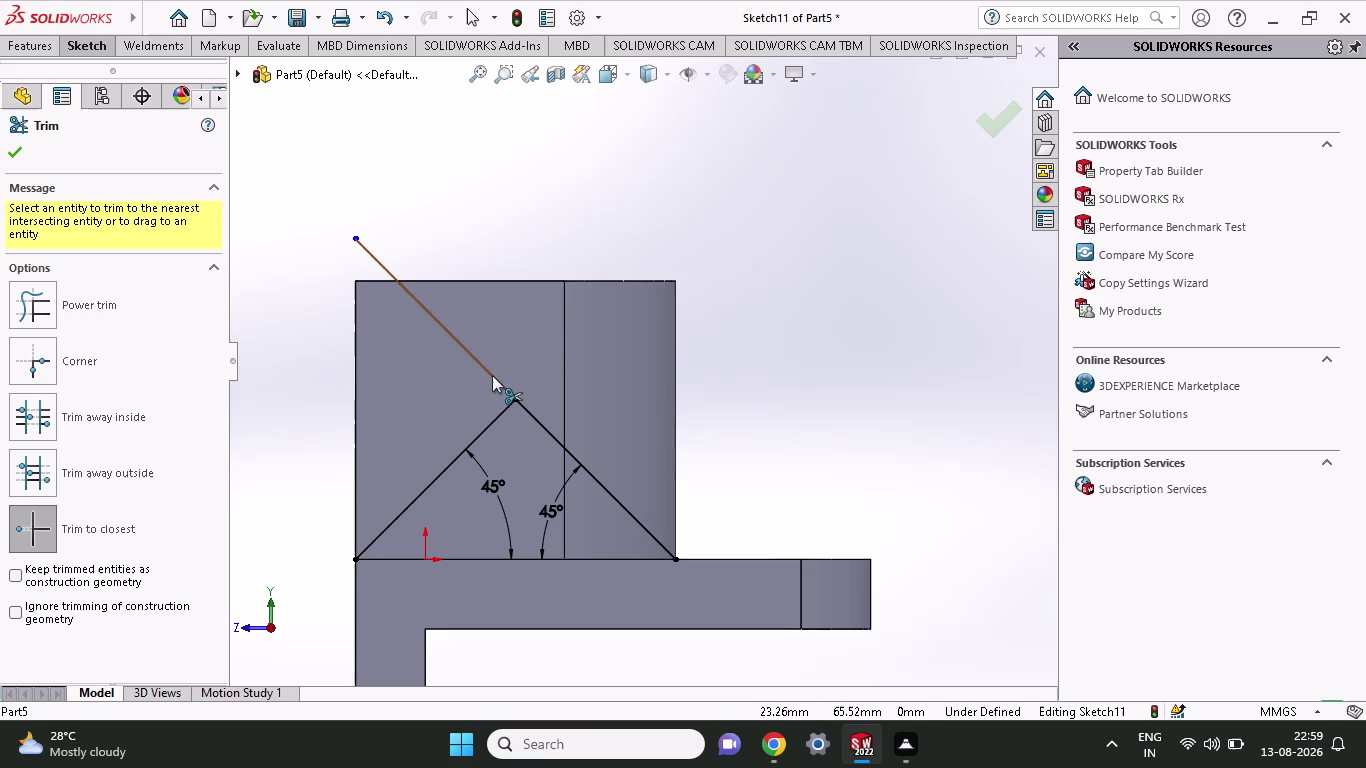
click(492, 375)
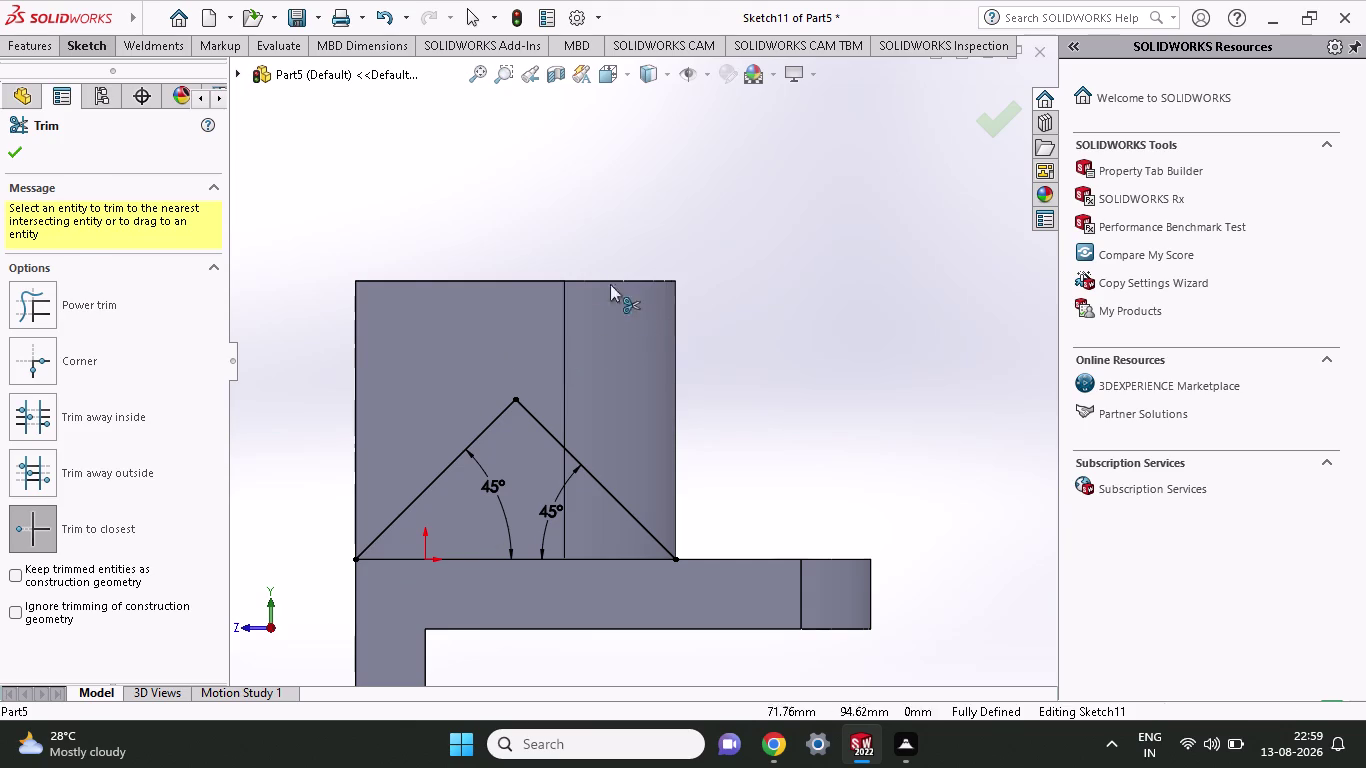
click(95, 48)
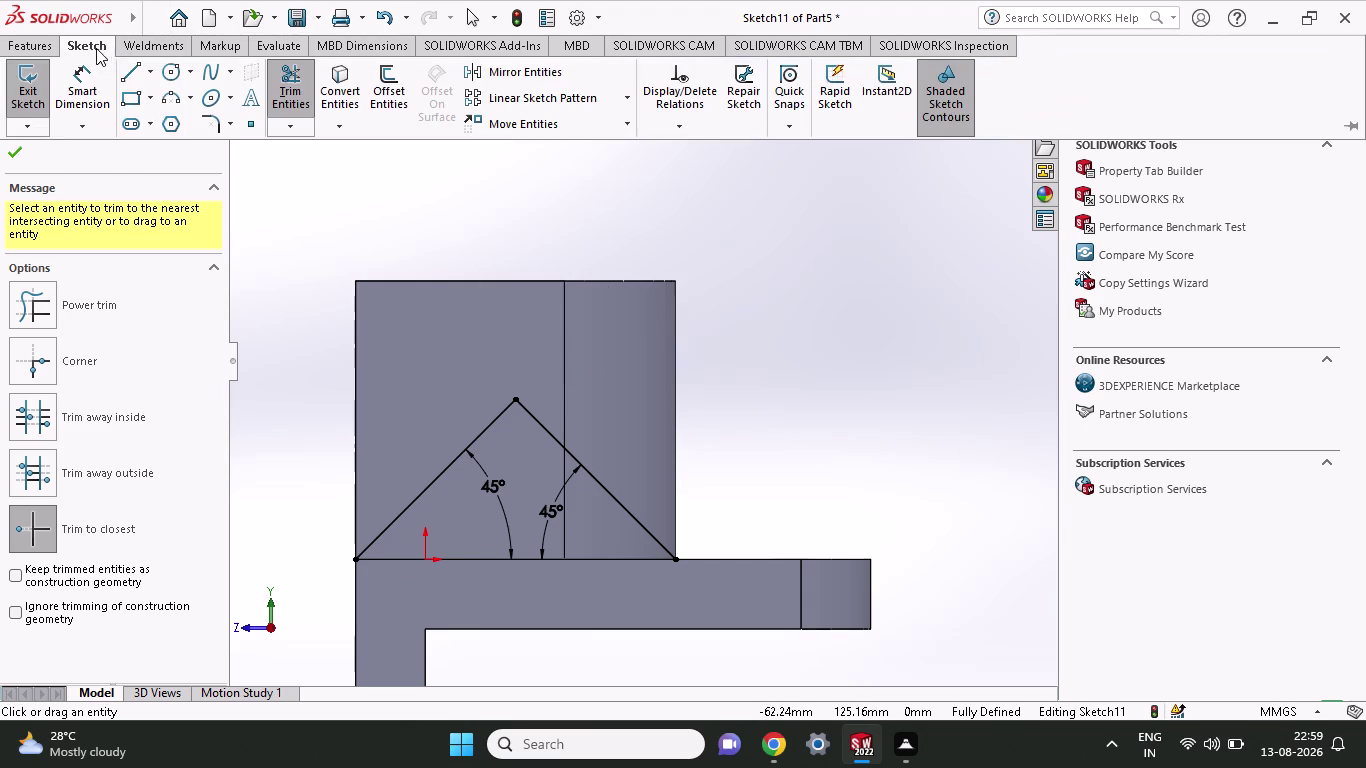
click(141, 78)
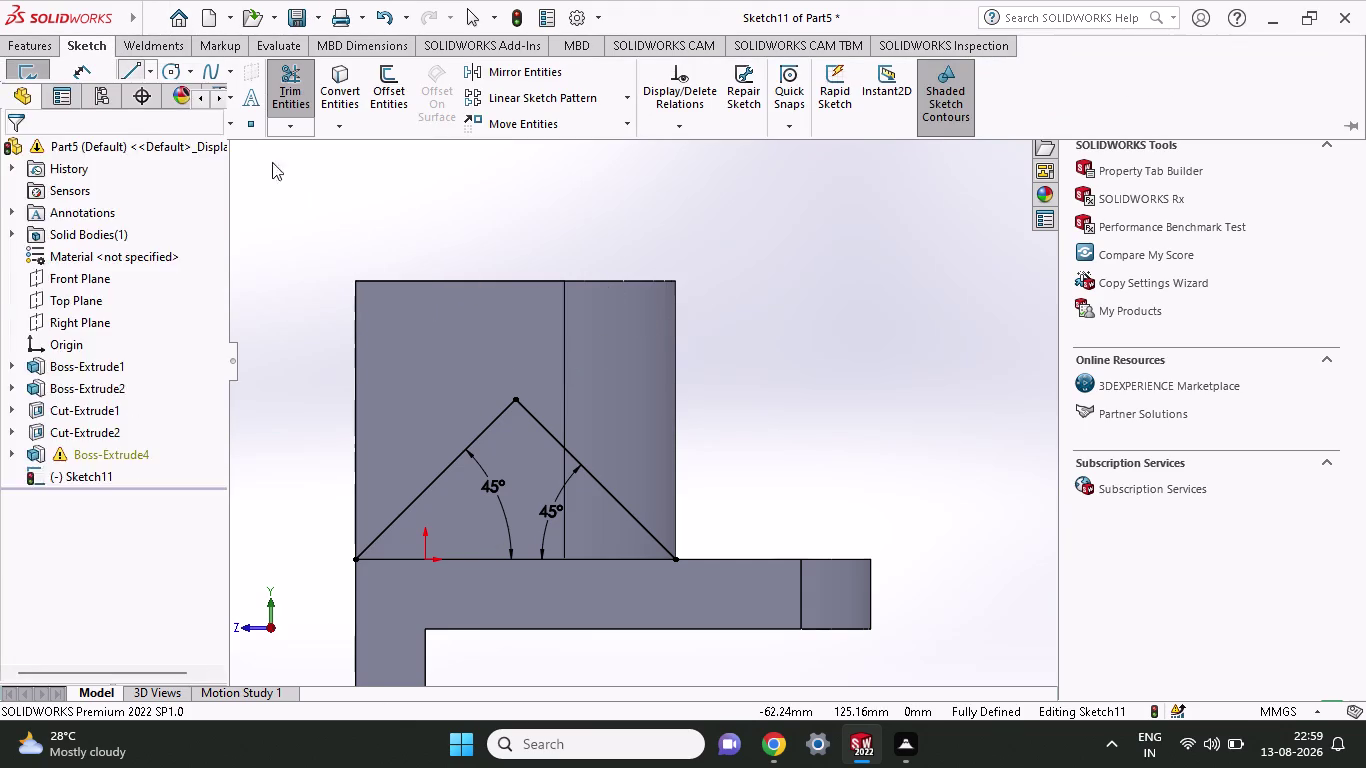
click(518, 396)
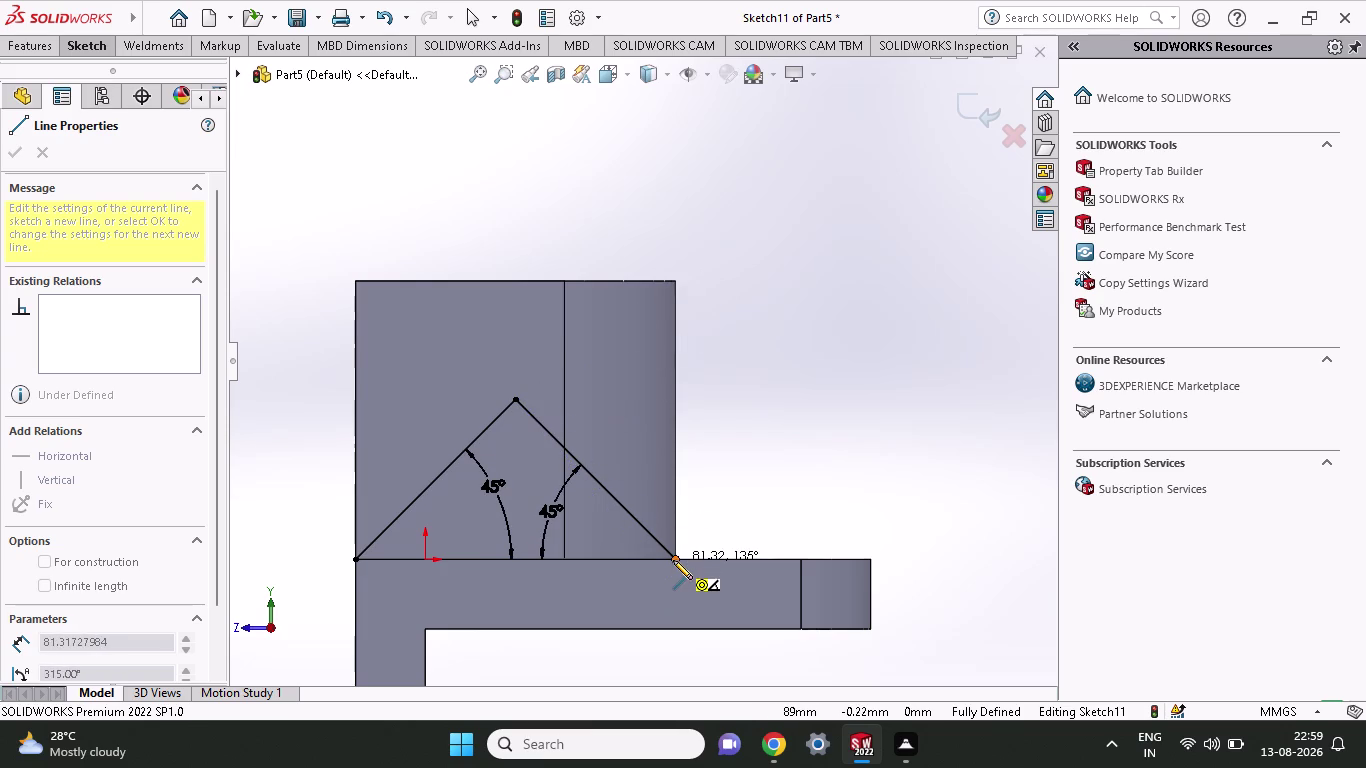
Draw lines from the peak to the top-right corner, across the top, and down the left edge.
click(673, 560)
click(676, 283)
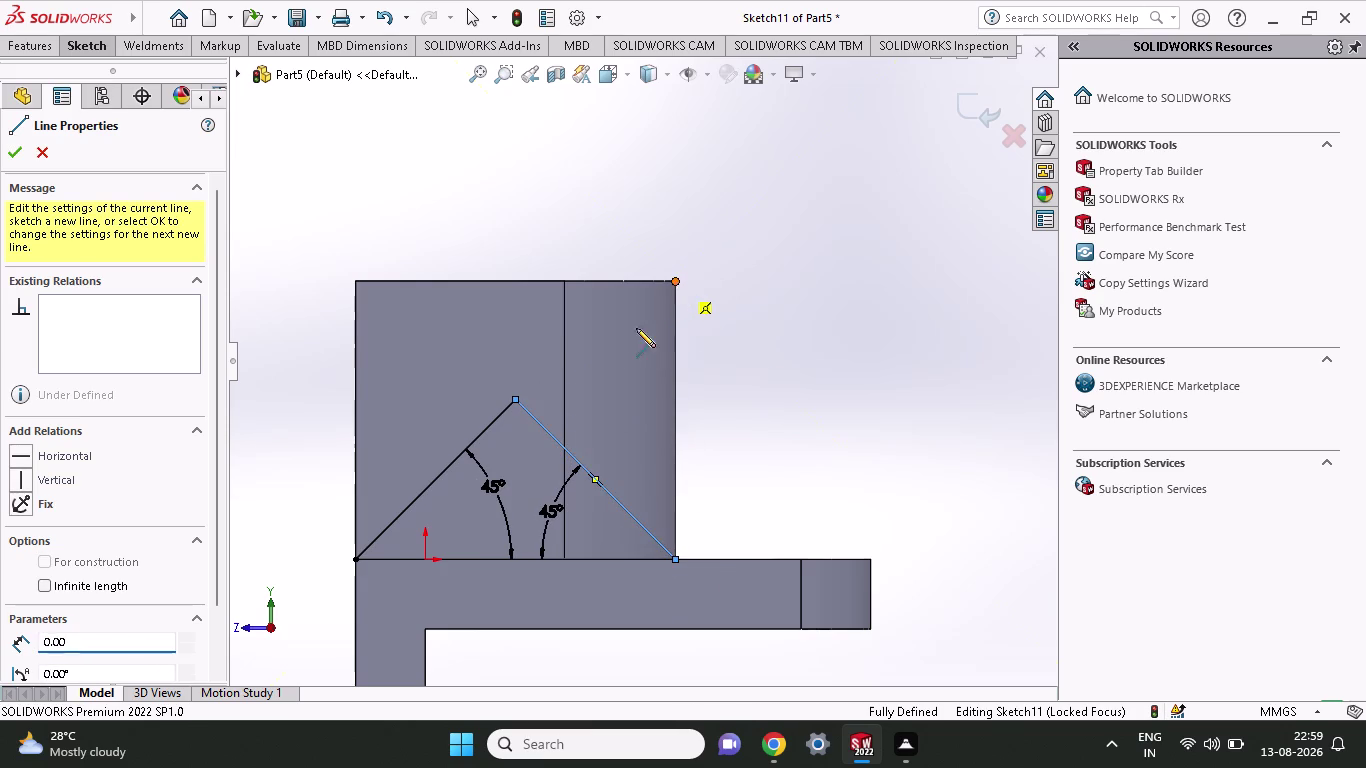
click(517, 401)
click(355, 283)
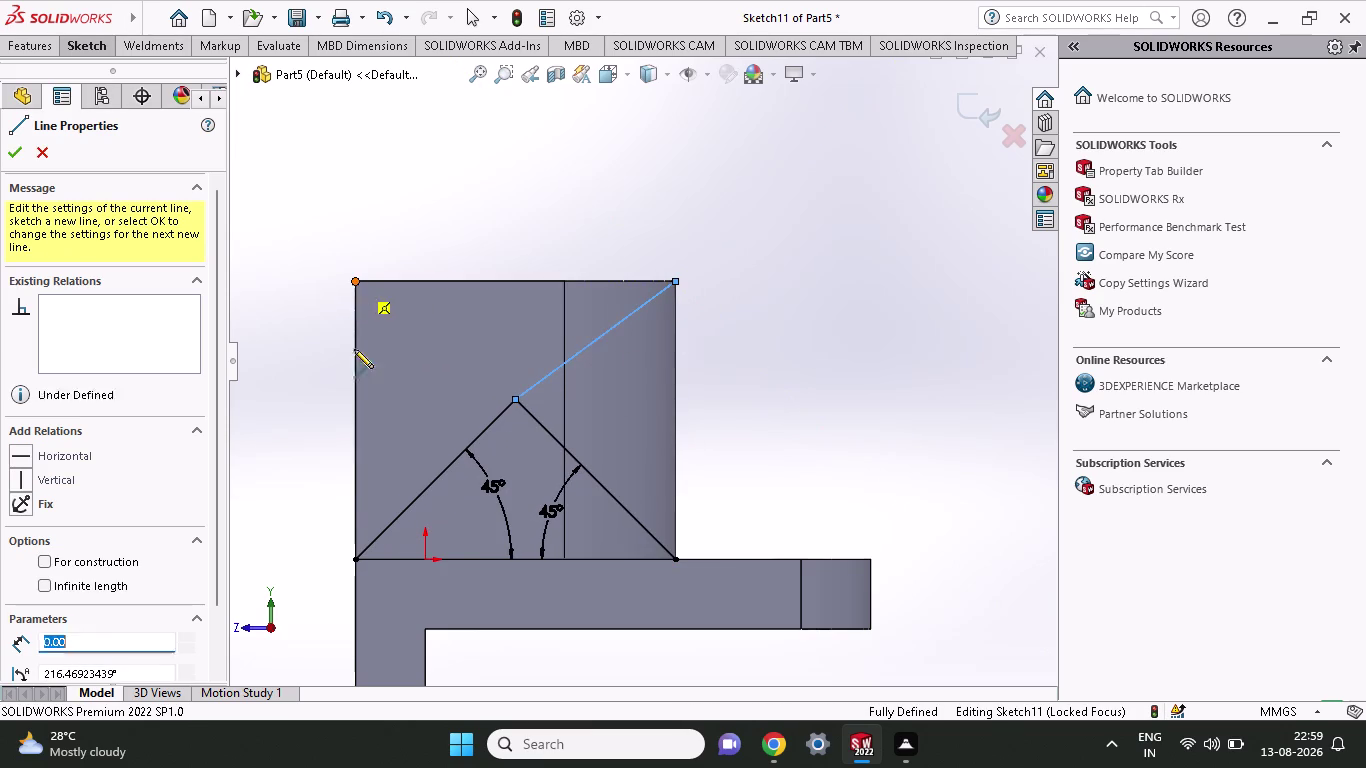
click(354, 558)
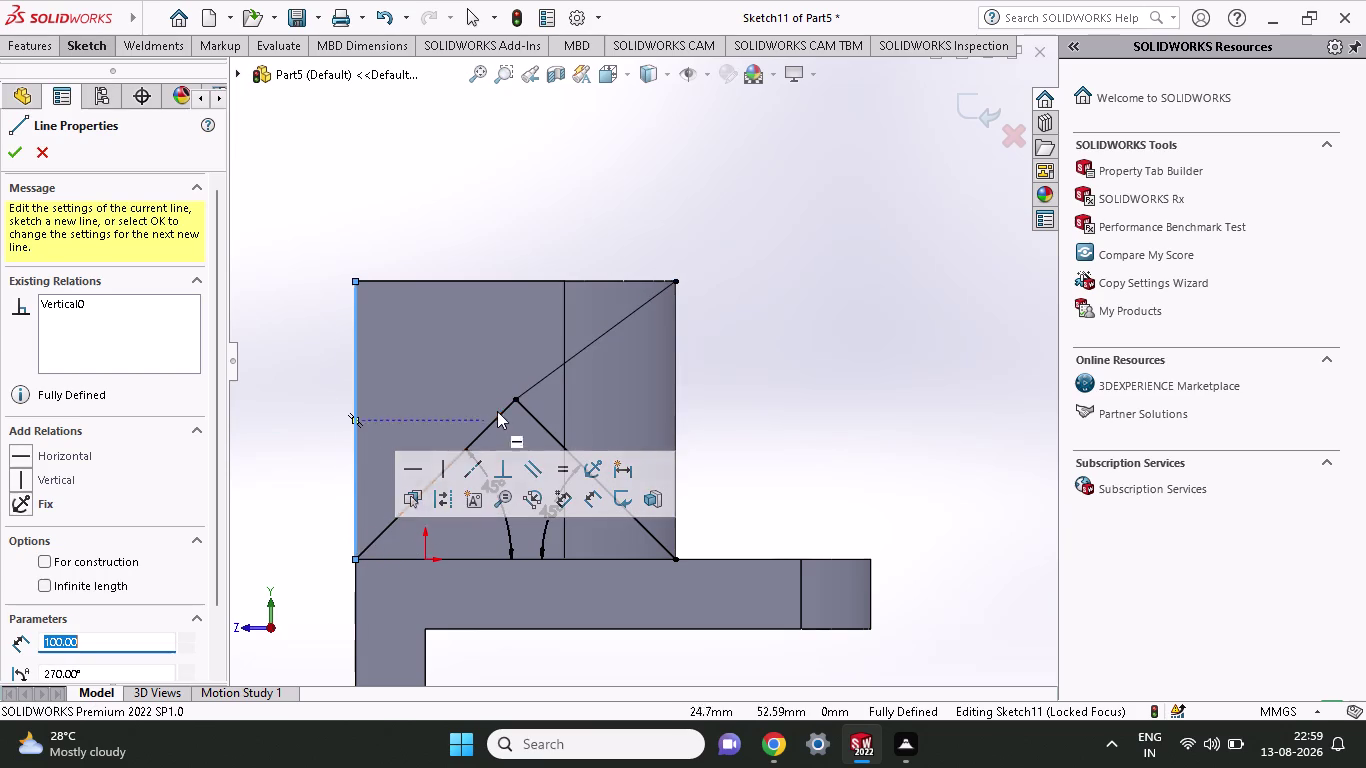
click(513, 400)
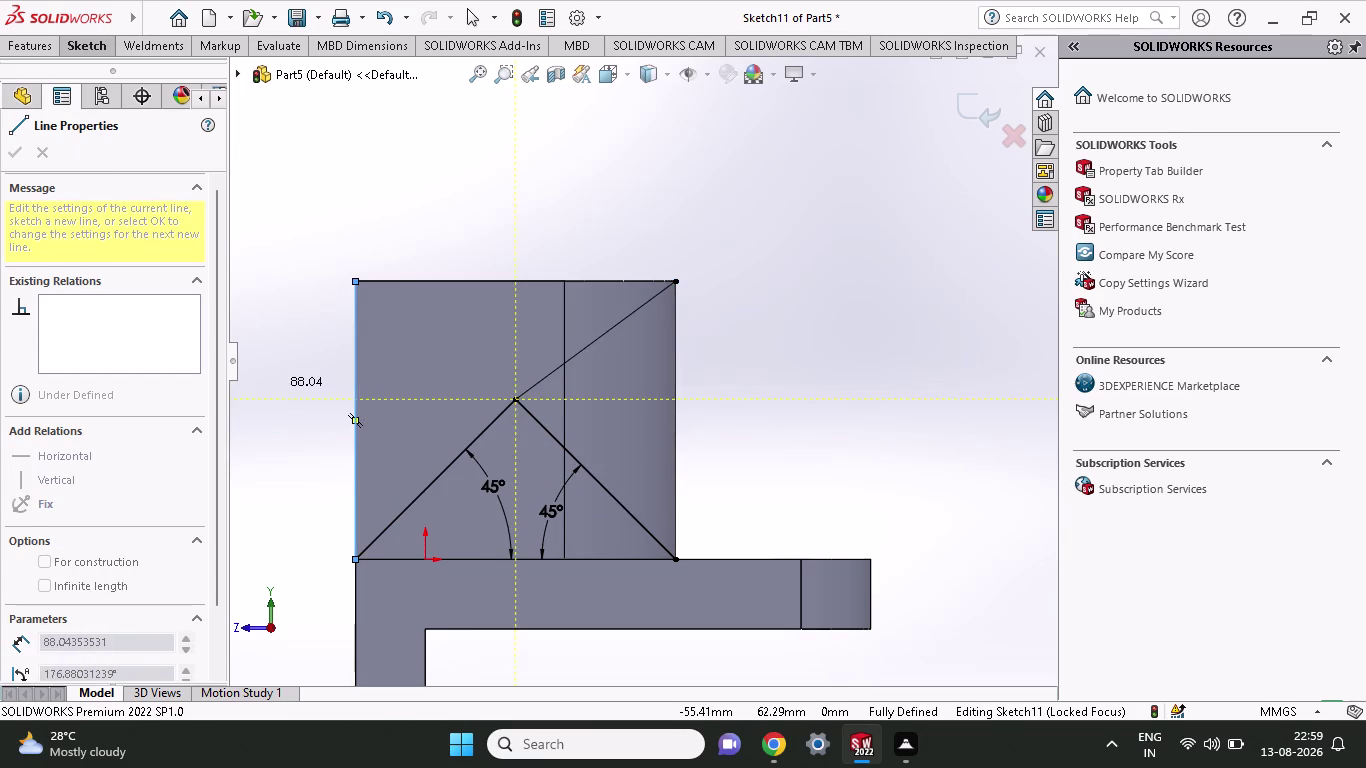
click(50, 53)
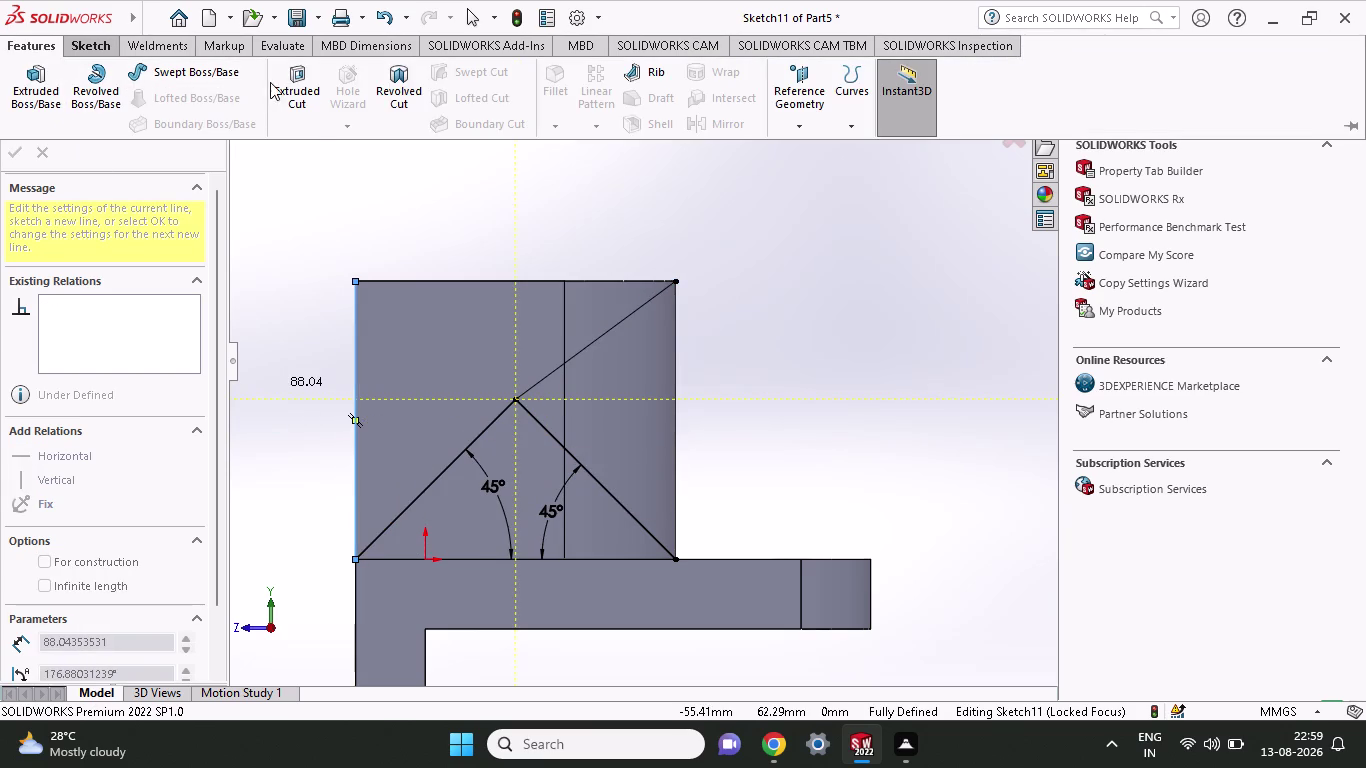
Try an extruded cut on the enclosed sketch region, then cancel it.
click(279, 82)
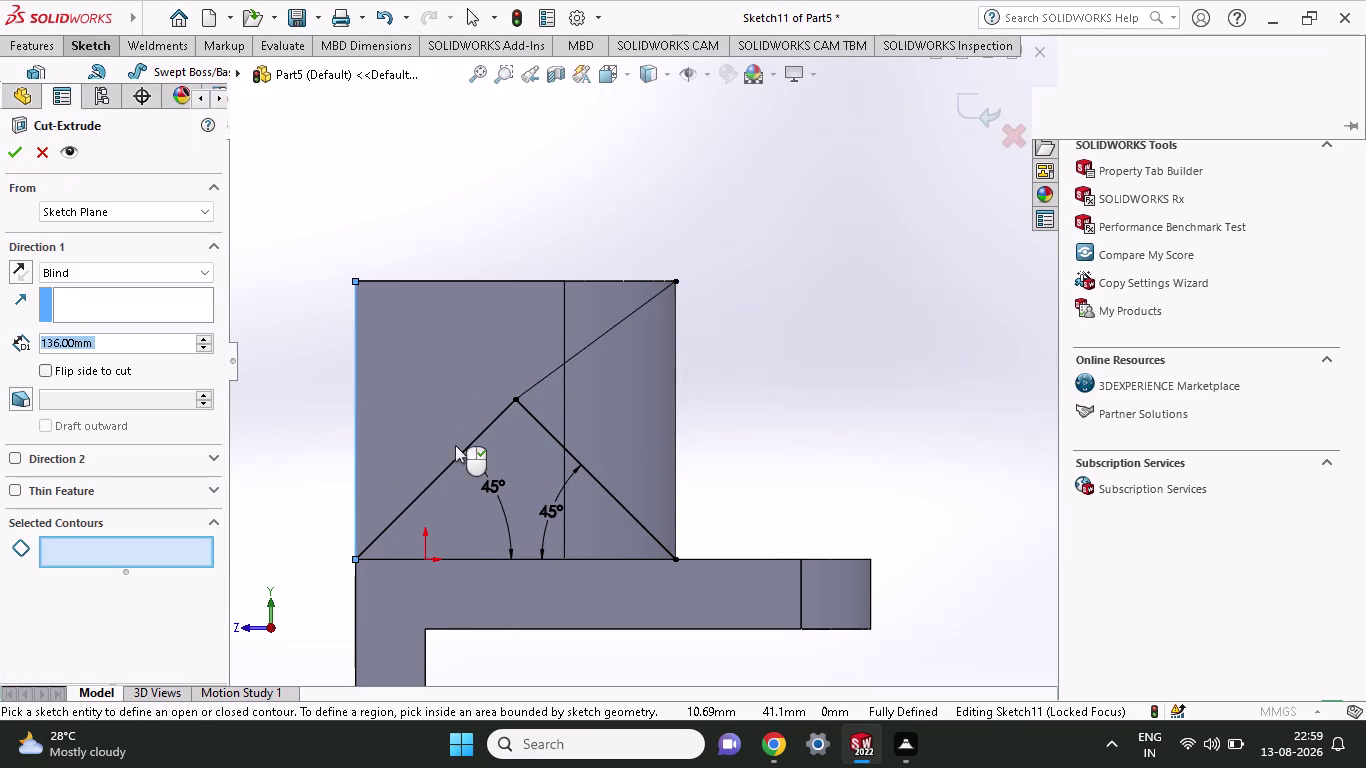
middle_drag(452, 219, 497, 241)
scroll(up, 3)
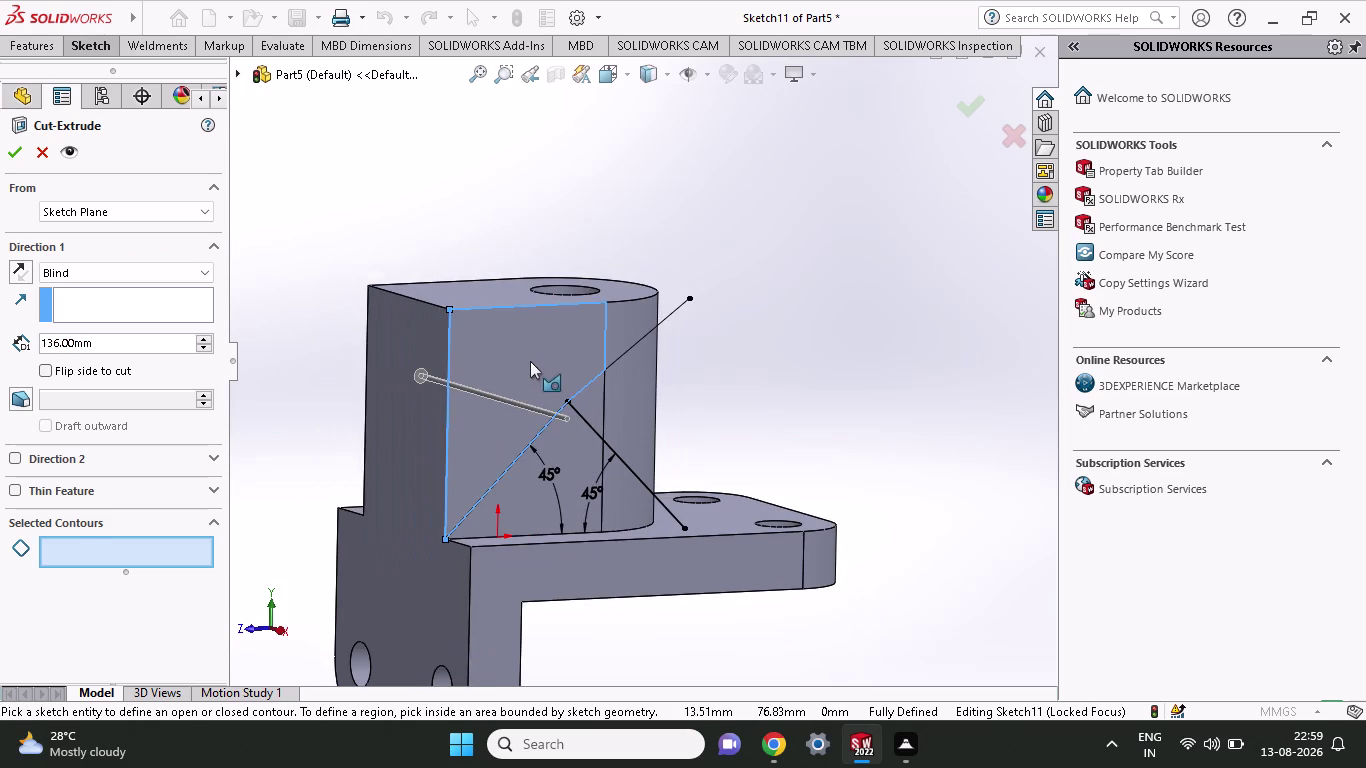
click(530, 361)
click(623, 328)
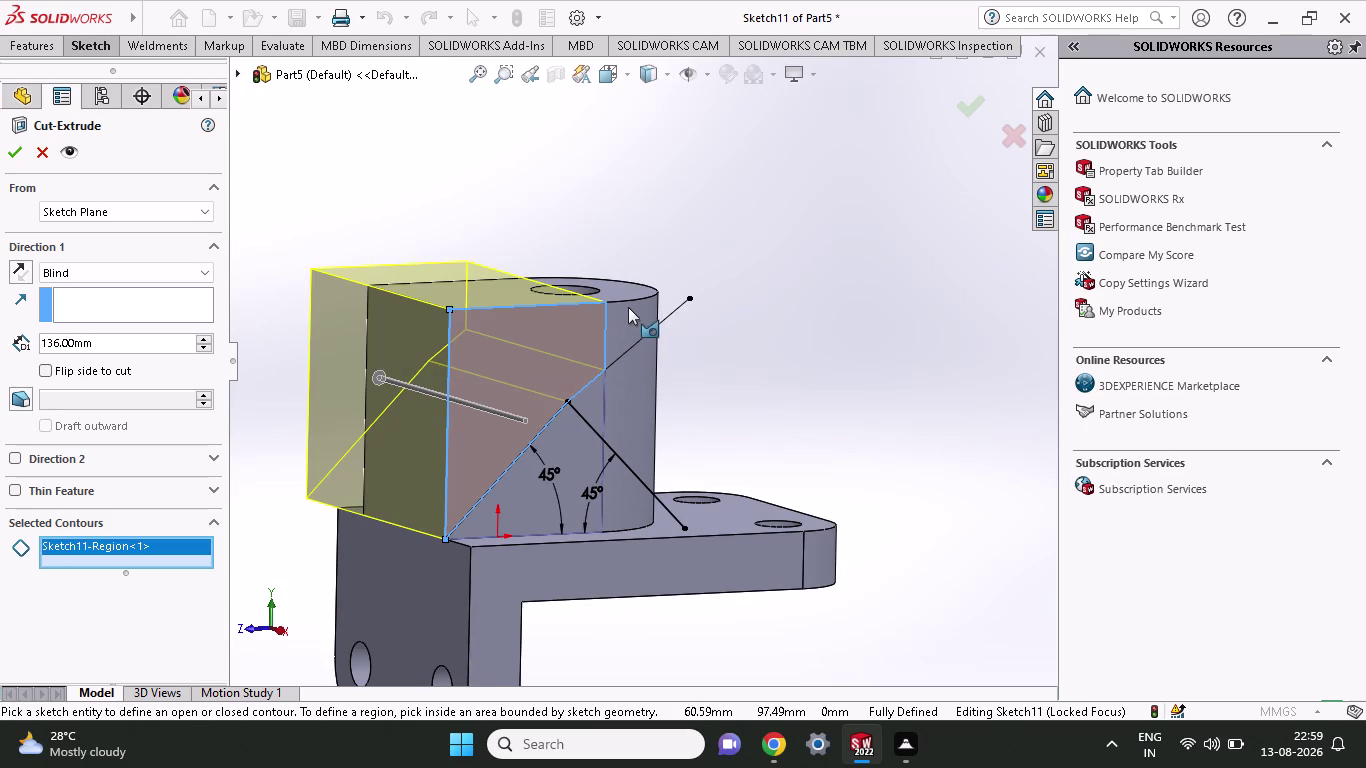
click(642, 309)
click(632, 390)
key(Escape)
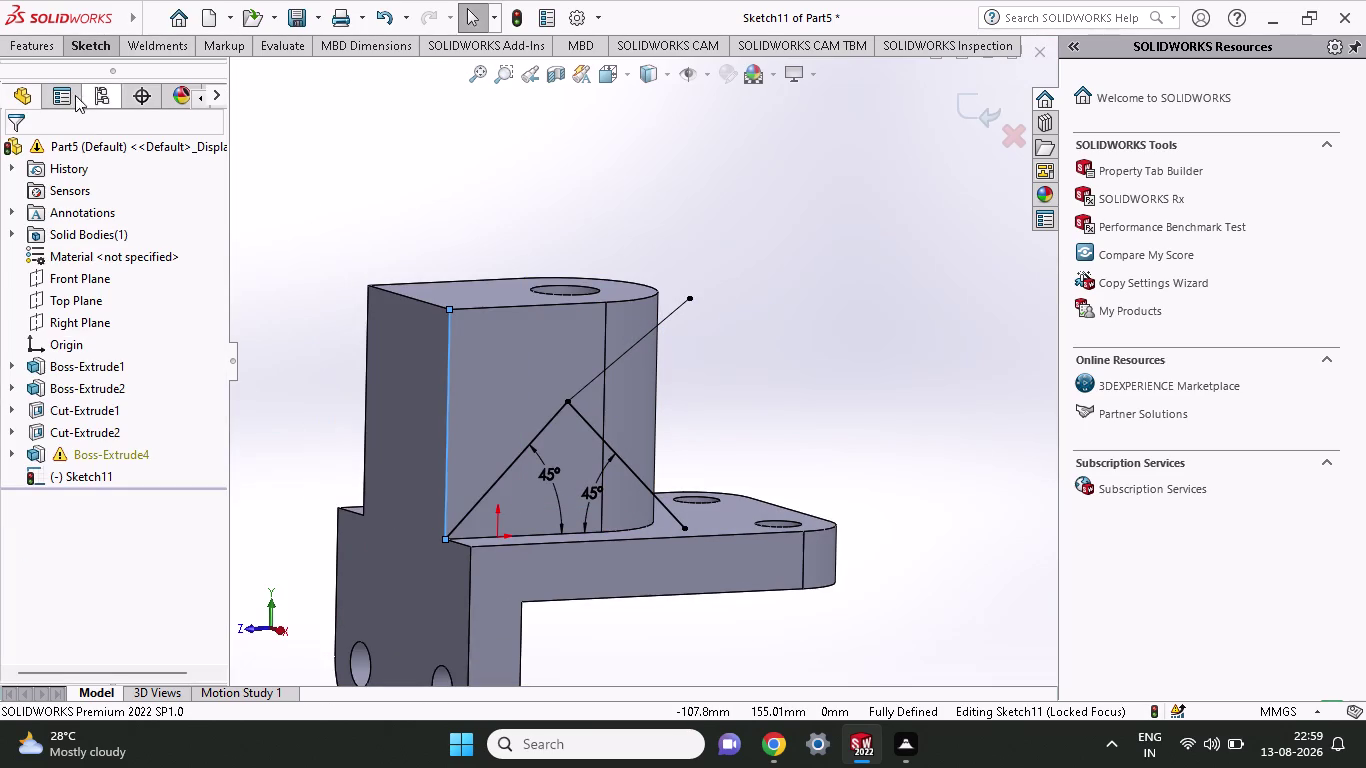
Draw a vertical line from the diagonal's lower end up to its top.
click(85, 41)
click(134, 72)
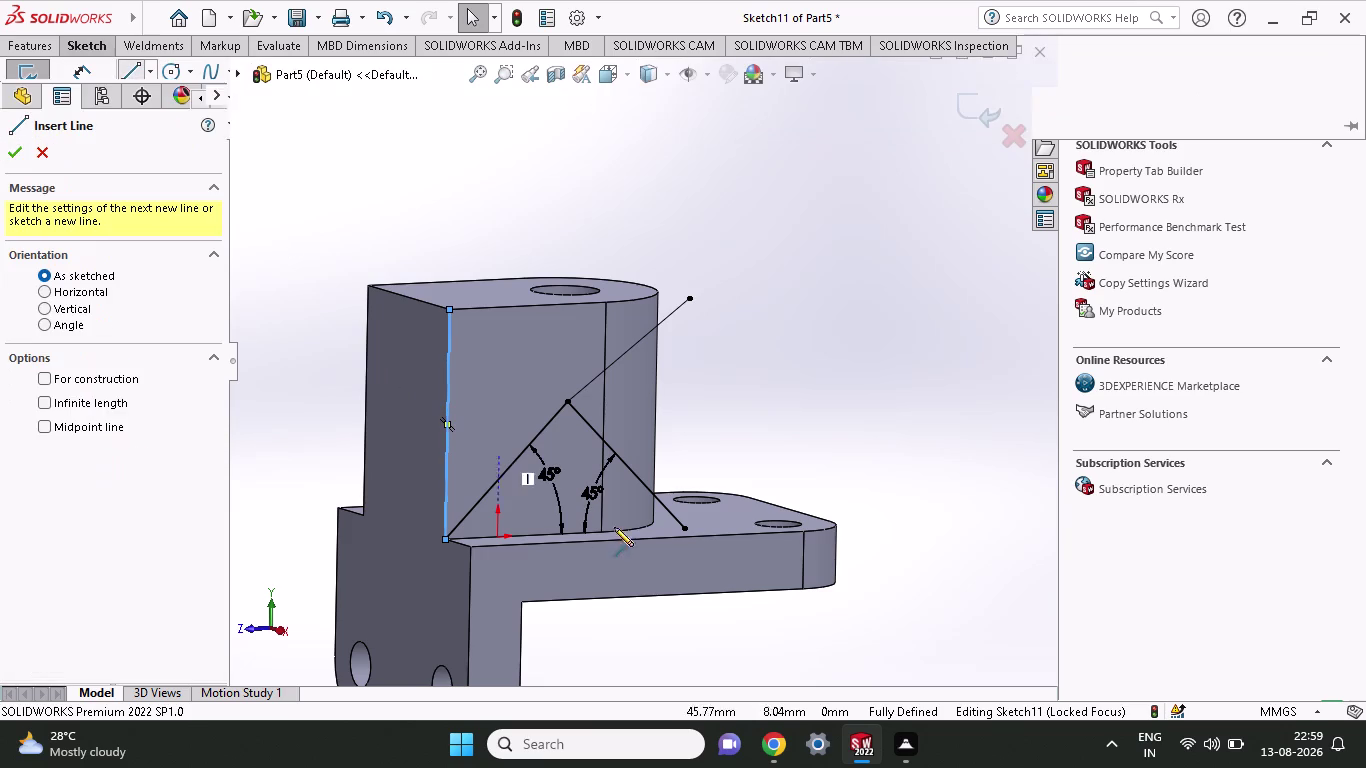
click(684, 529)
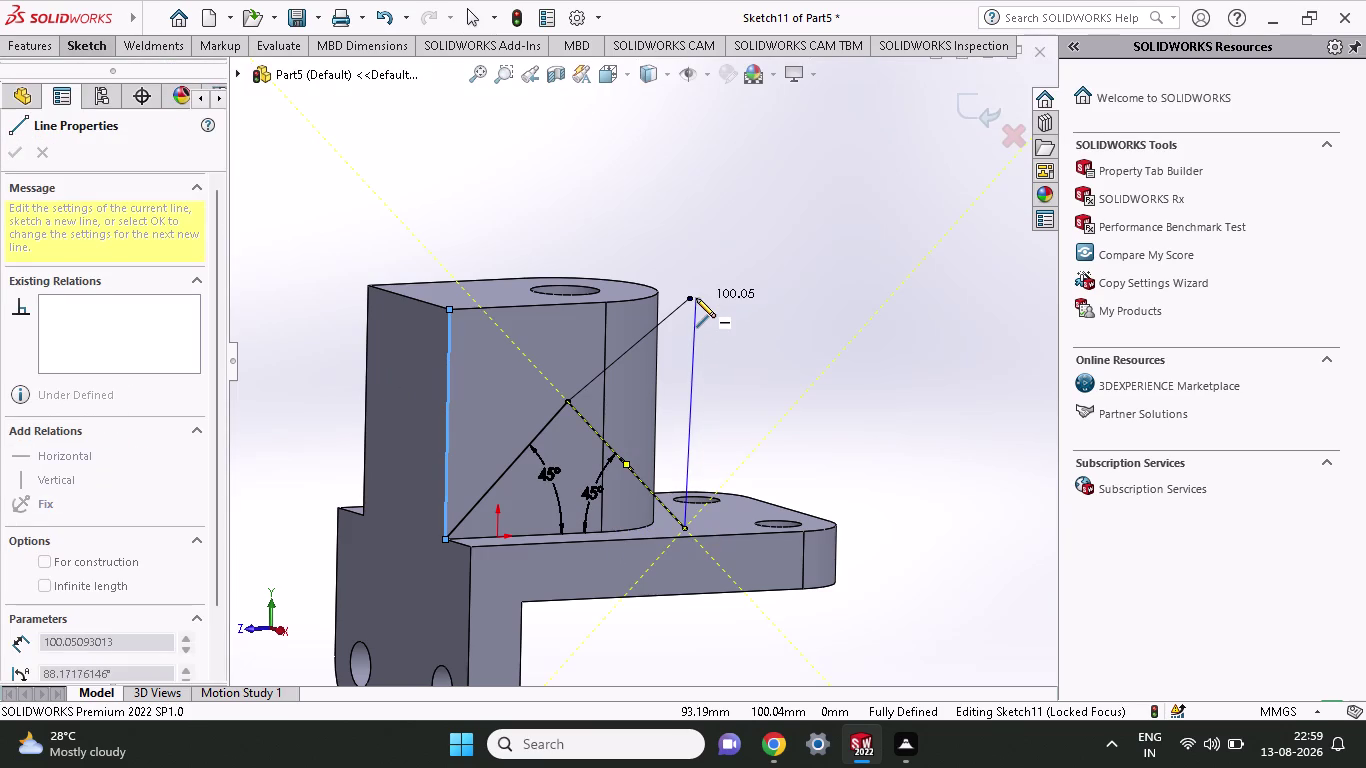
click(693, 298)
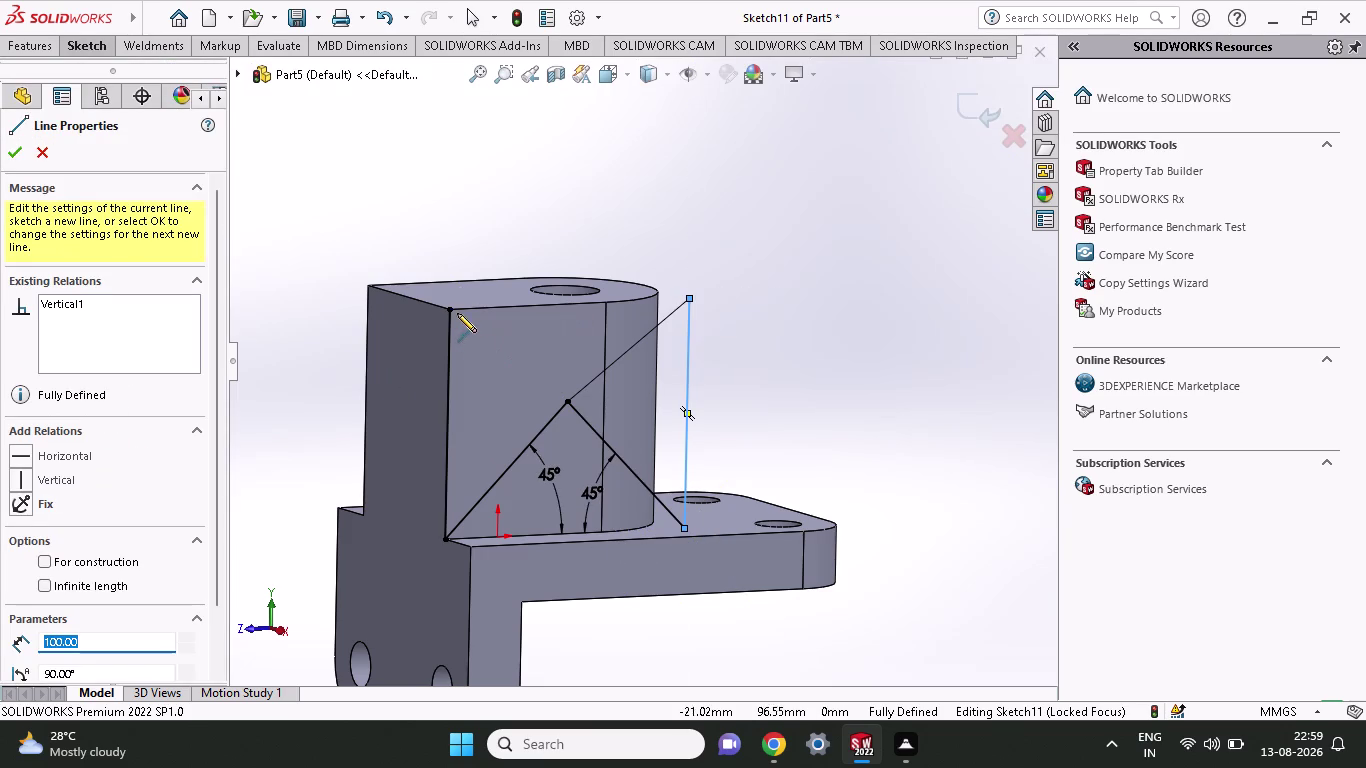
click(456, 312)
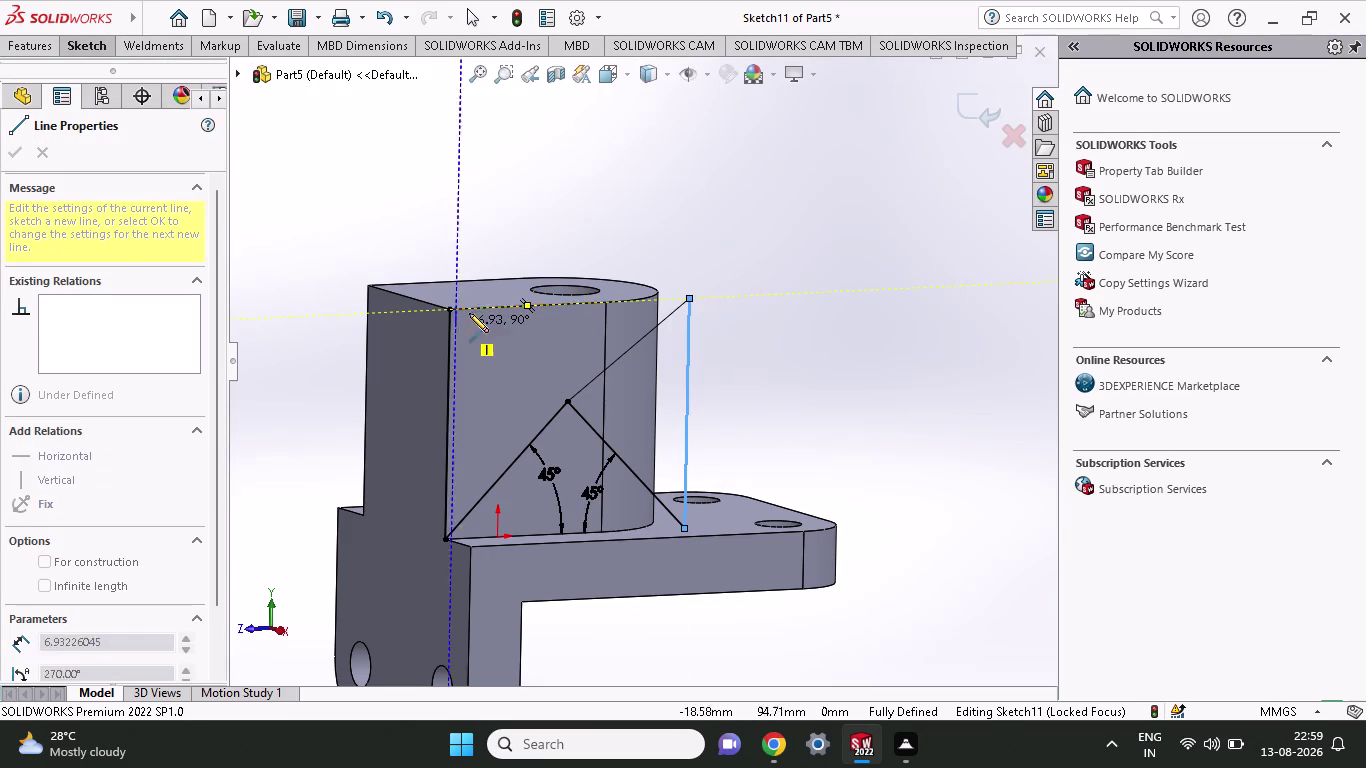
right_click(511, 235)
click(526, 241)
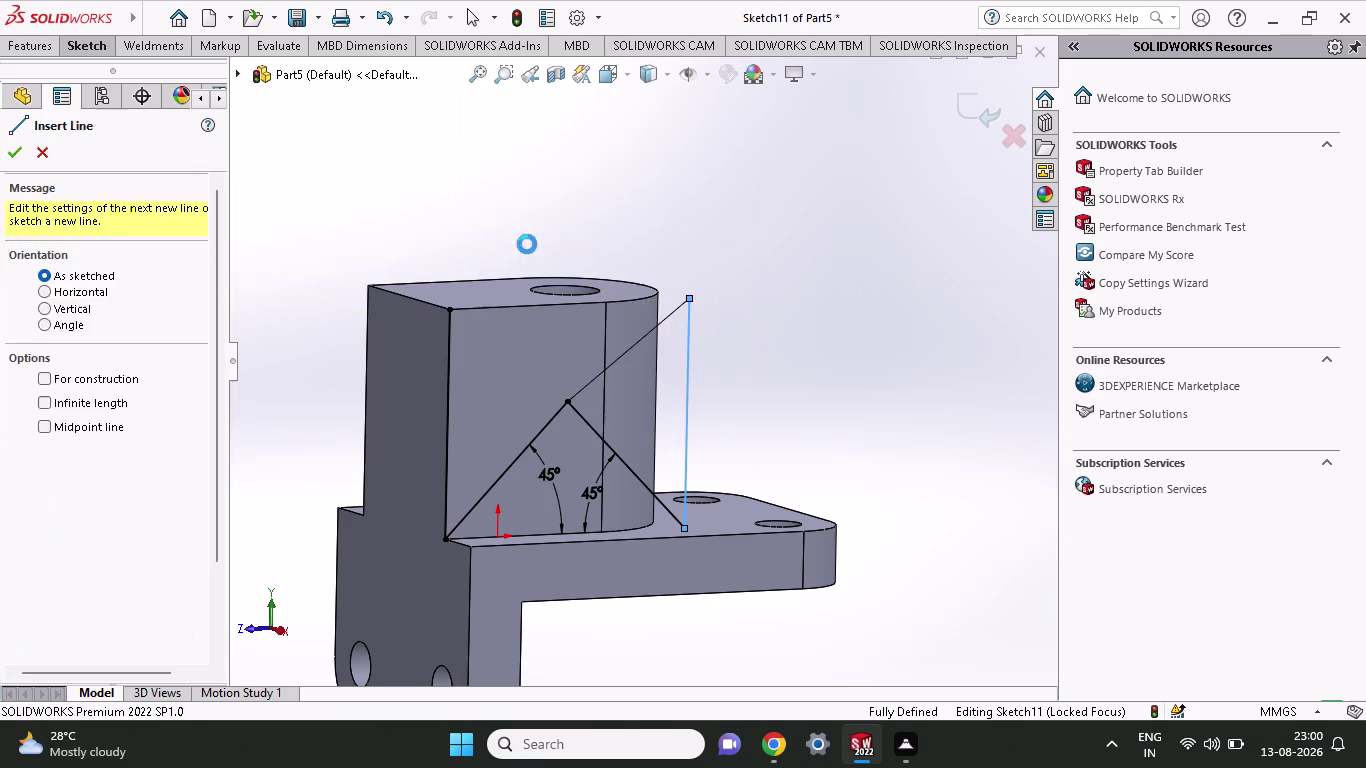
scroll(down, 3)
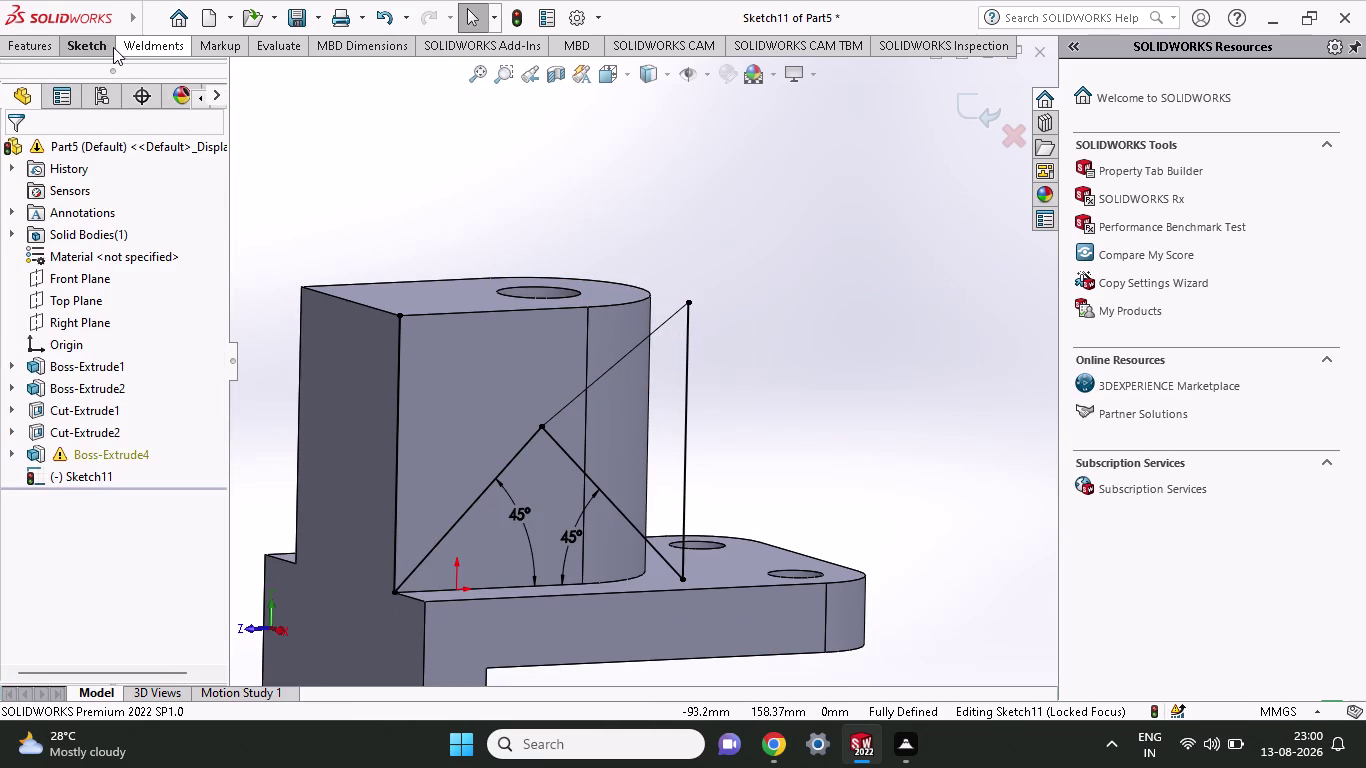
Draw the 115 mm horizontal line from the upright's top-left corner to the diagonal's upper end.
click(112, 47)
click(131, 74)
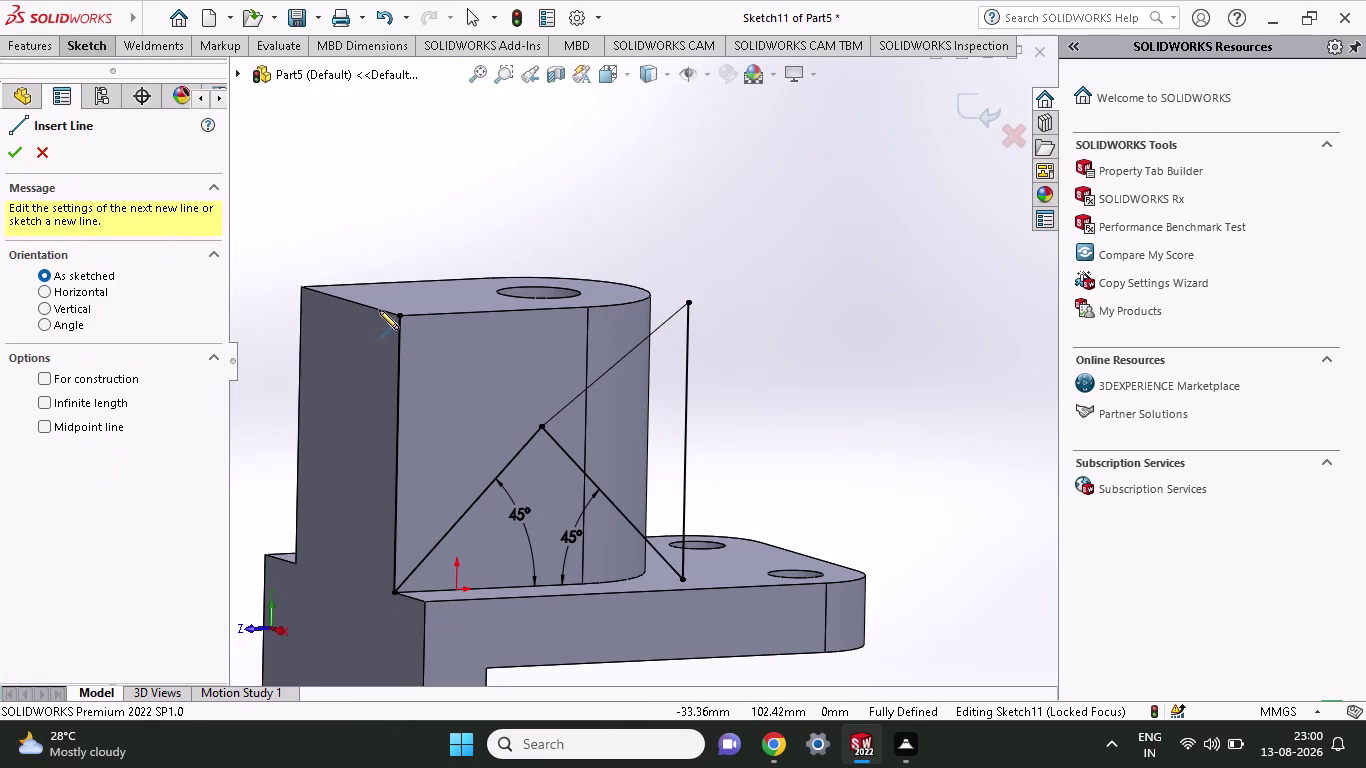
click(396, 317)
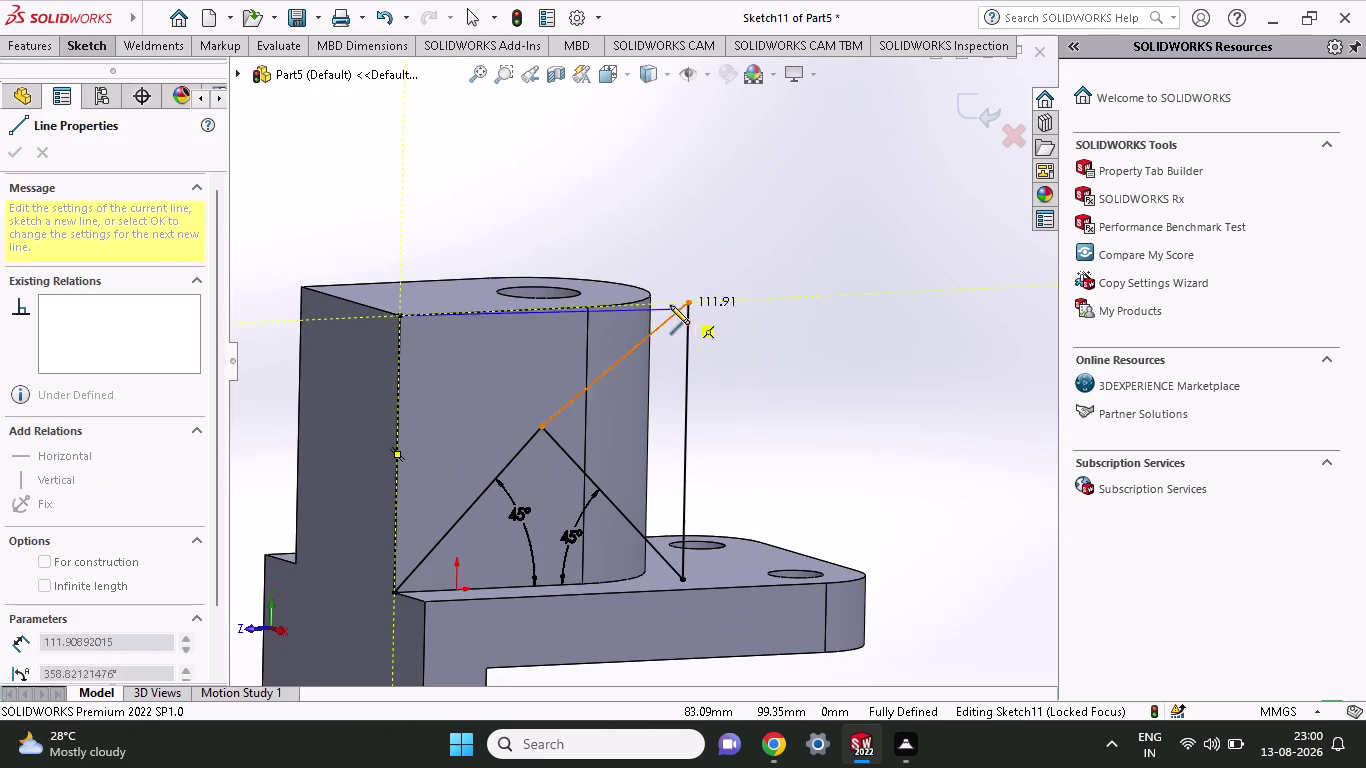
click(687, 299)
right_click(671, 234)
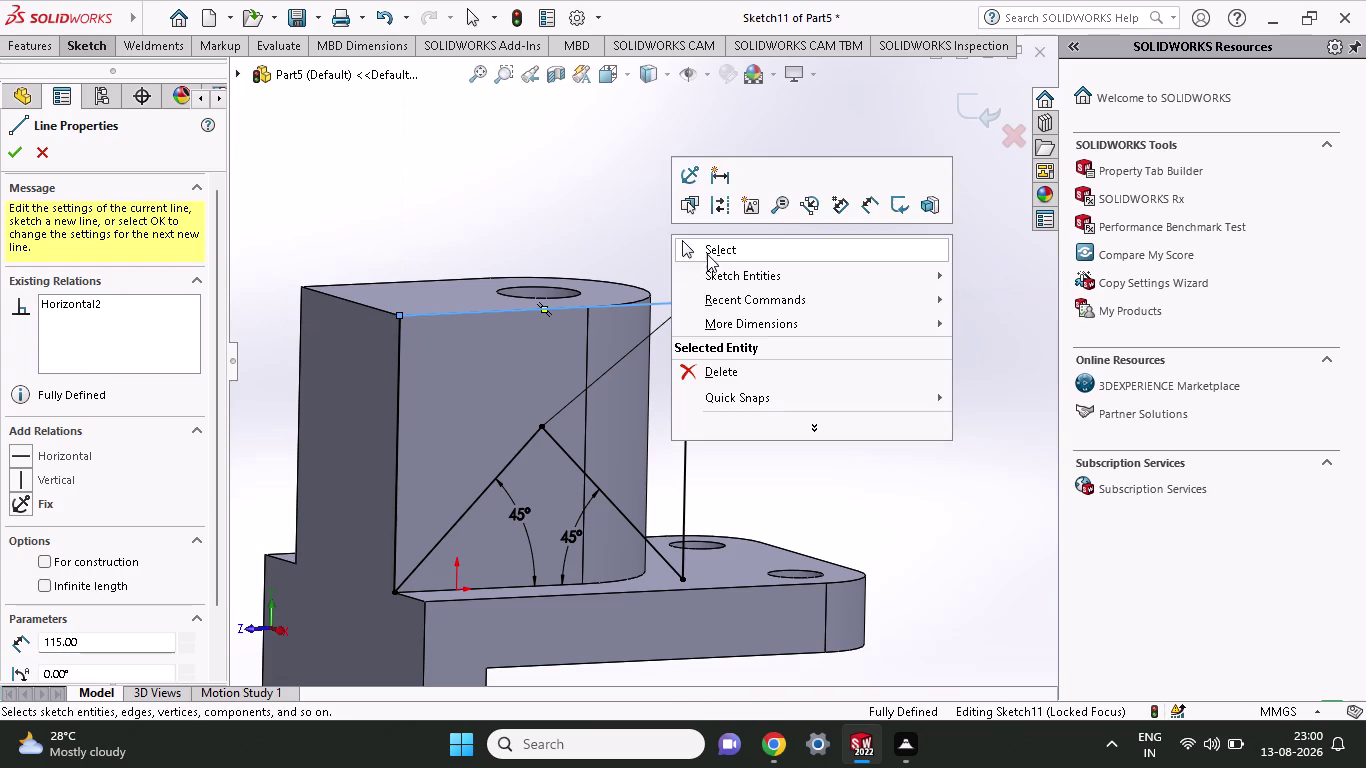
click(707, 254)
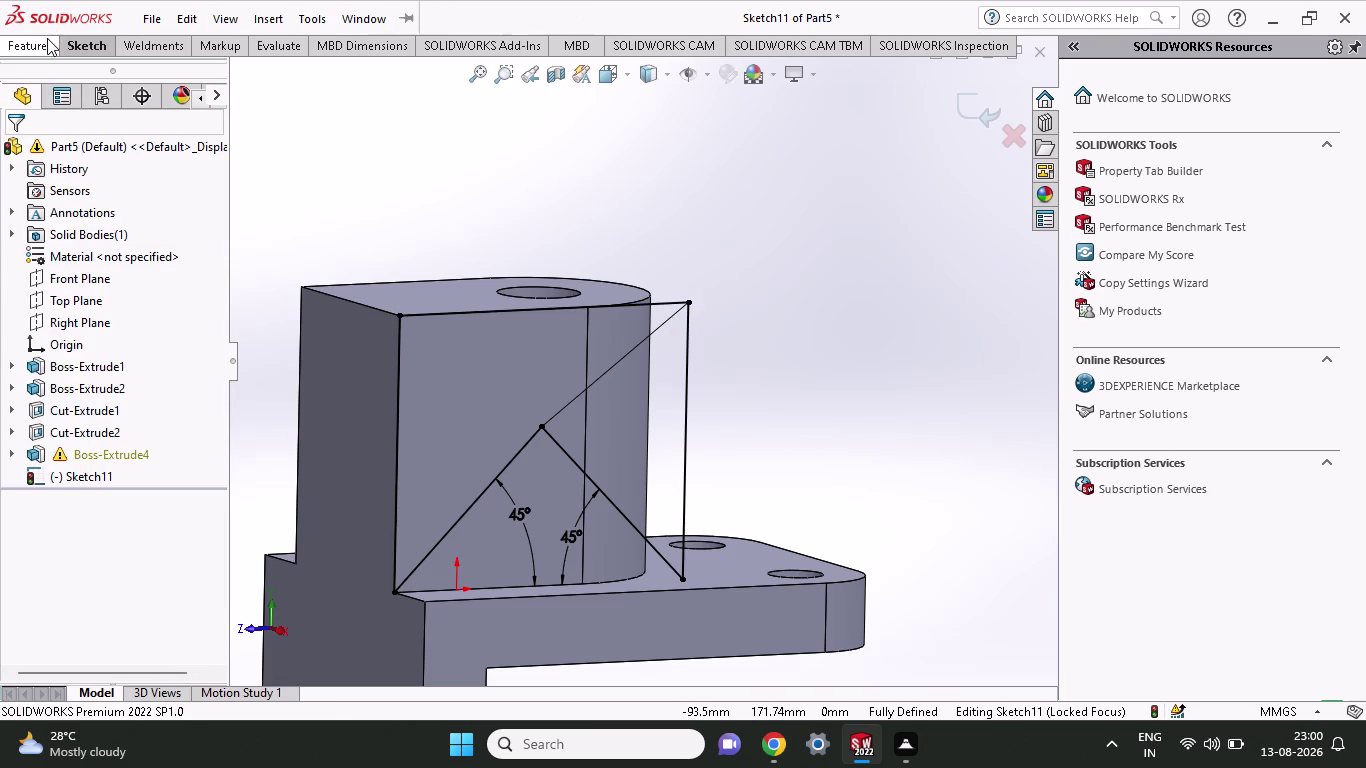
click(47, 38)
Extrude-cut the Sketch11 regions outside the triangle 136 mm deep, creating Cut-Extrude6.
click(304, 95)
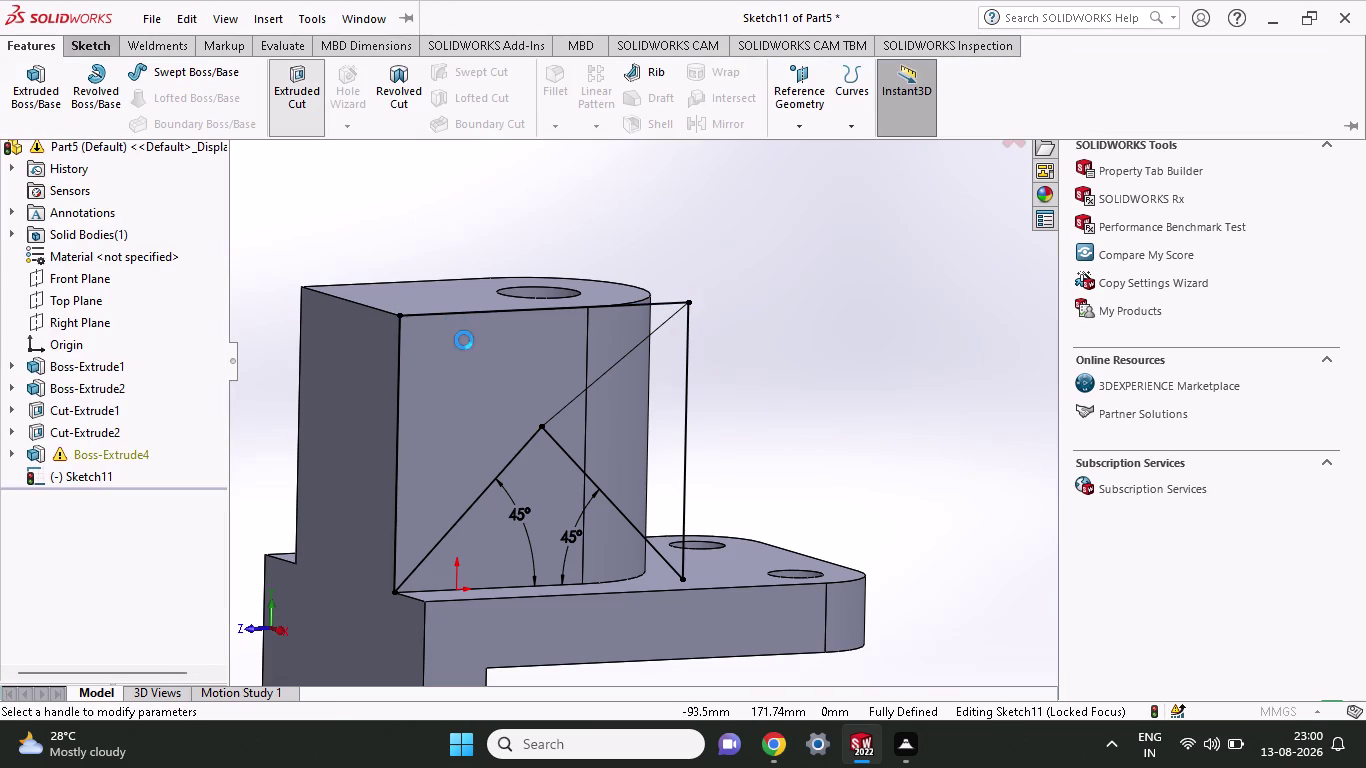
click(494, 409)
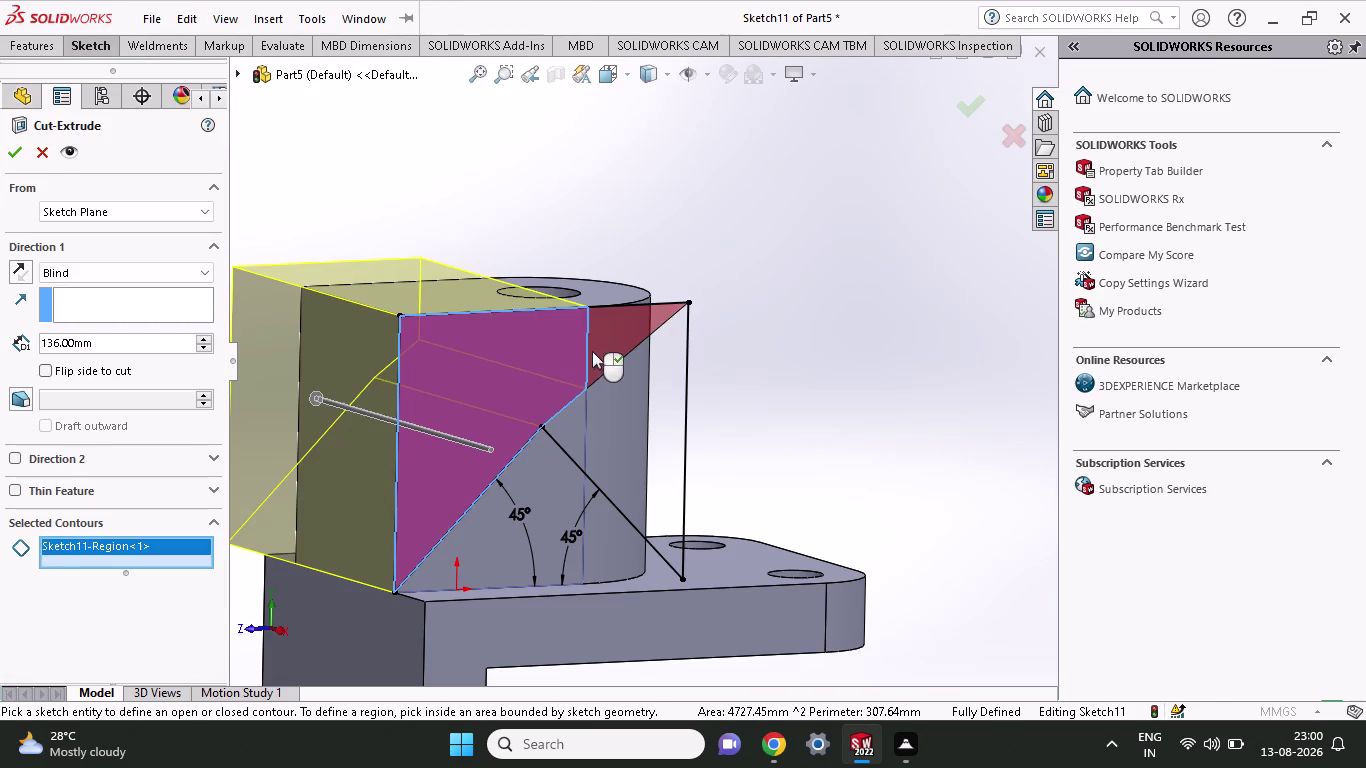
click(592, 350)
click(670, 401)
click(567, 443)
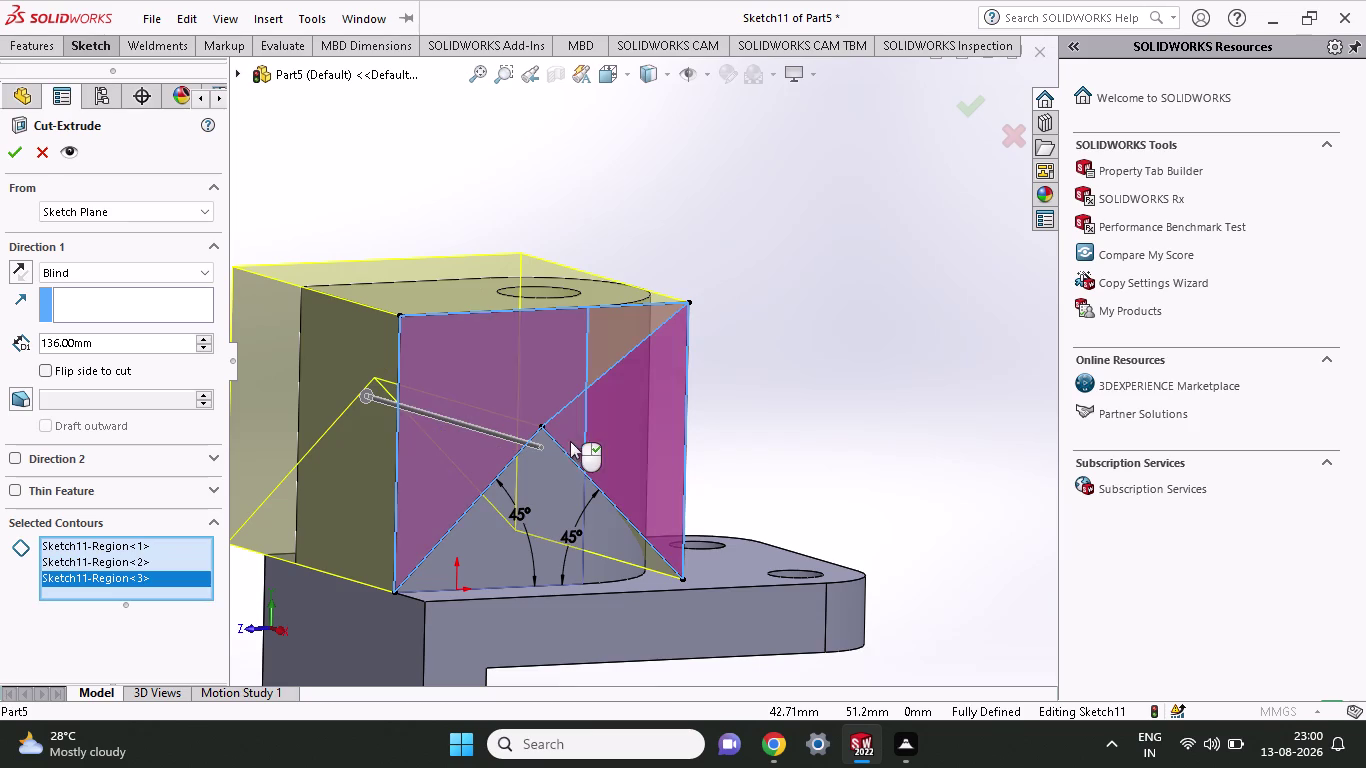
click(6, 146)
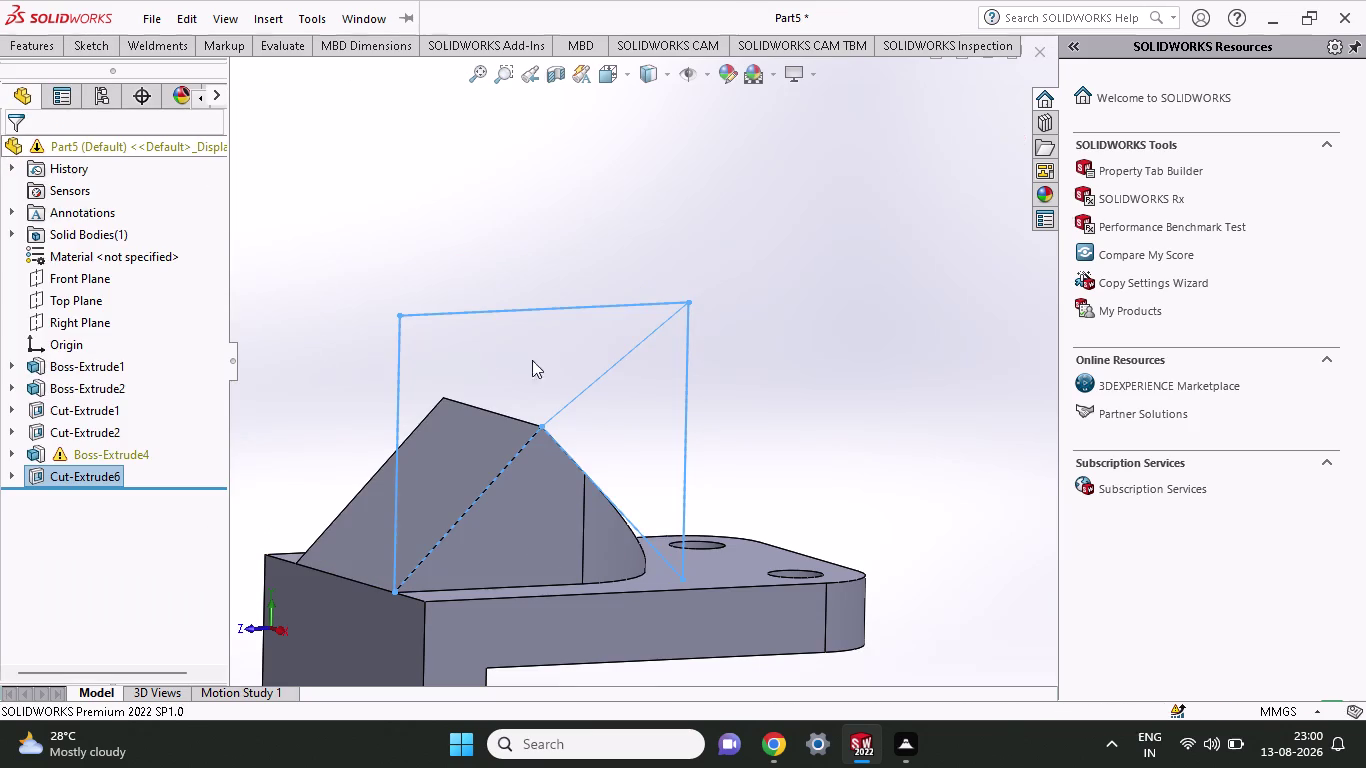
Orbit around Cut-Extrude6 to inspect its peaked top, then undo the cut.
middle_drag(718, 341, 678, 546)
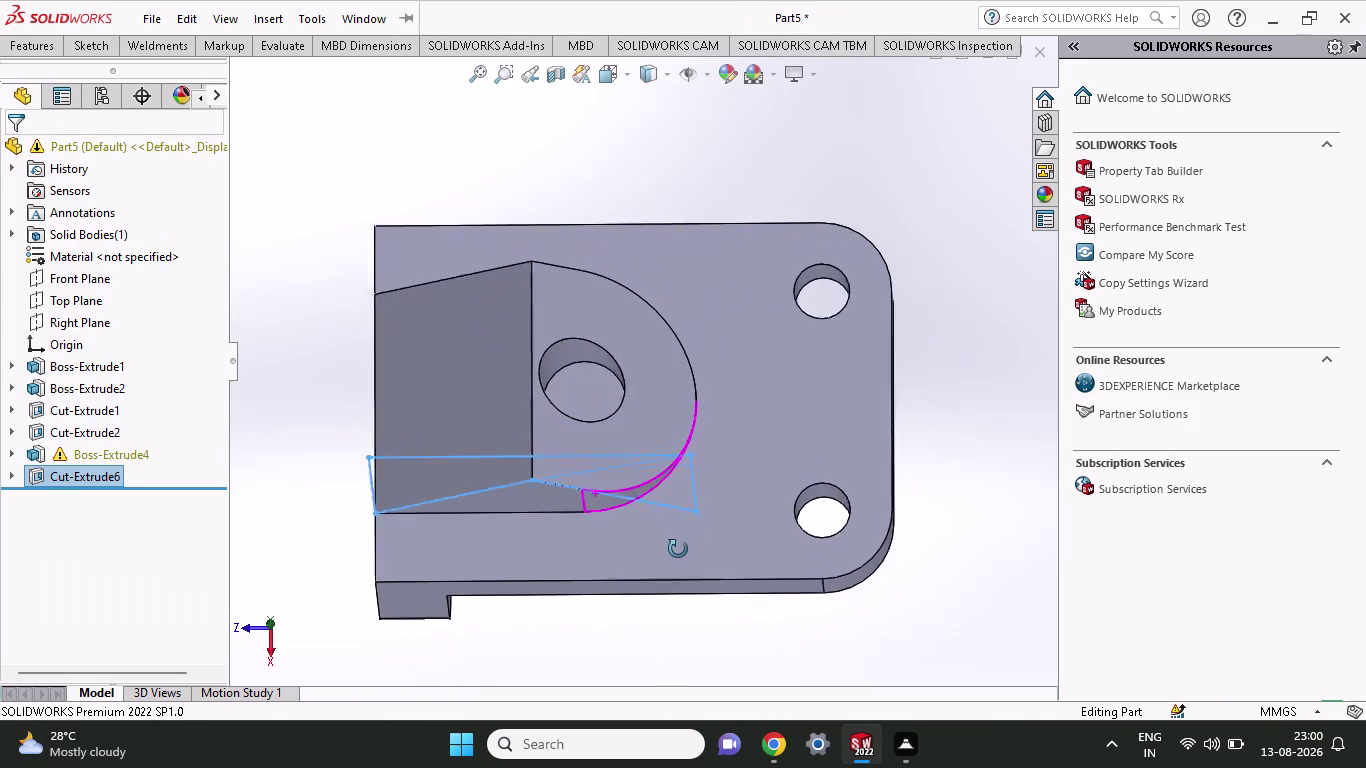
middle_drag(678, 546, 665, 492)
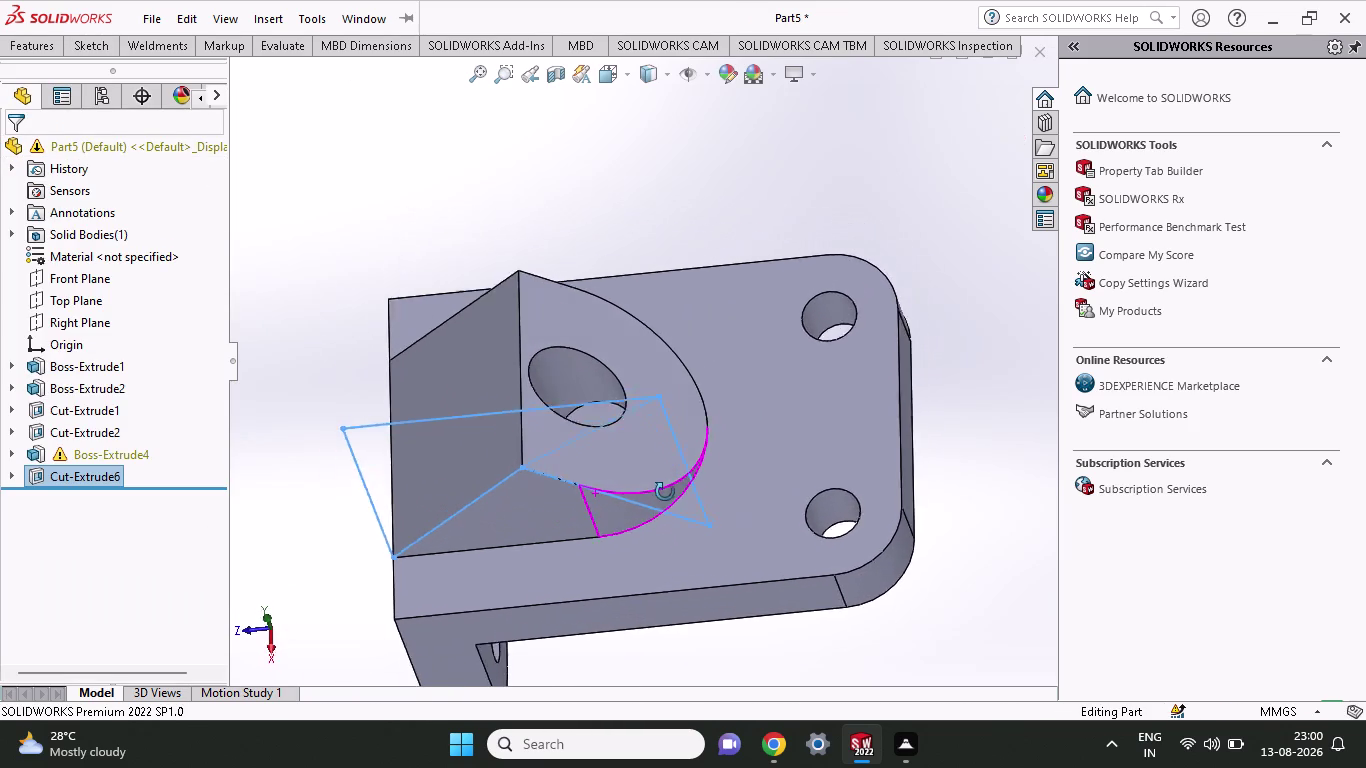
middle_drag(665, 492, 658, 485)
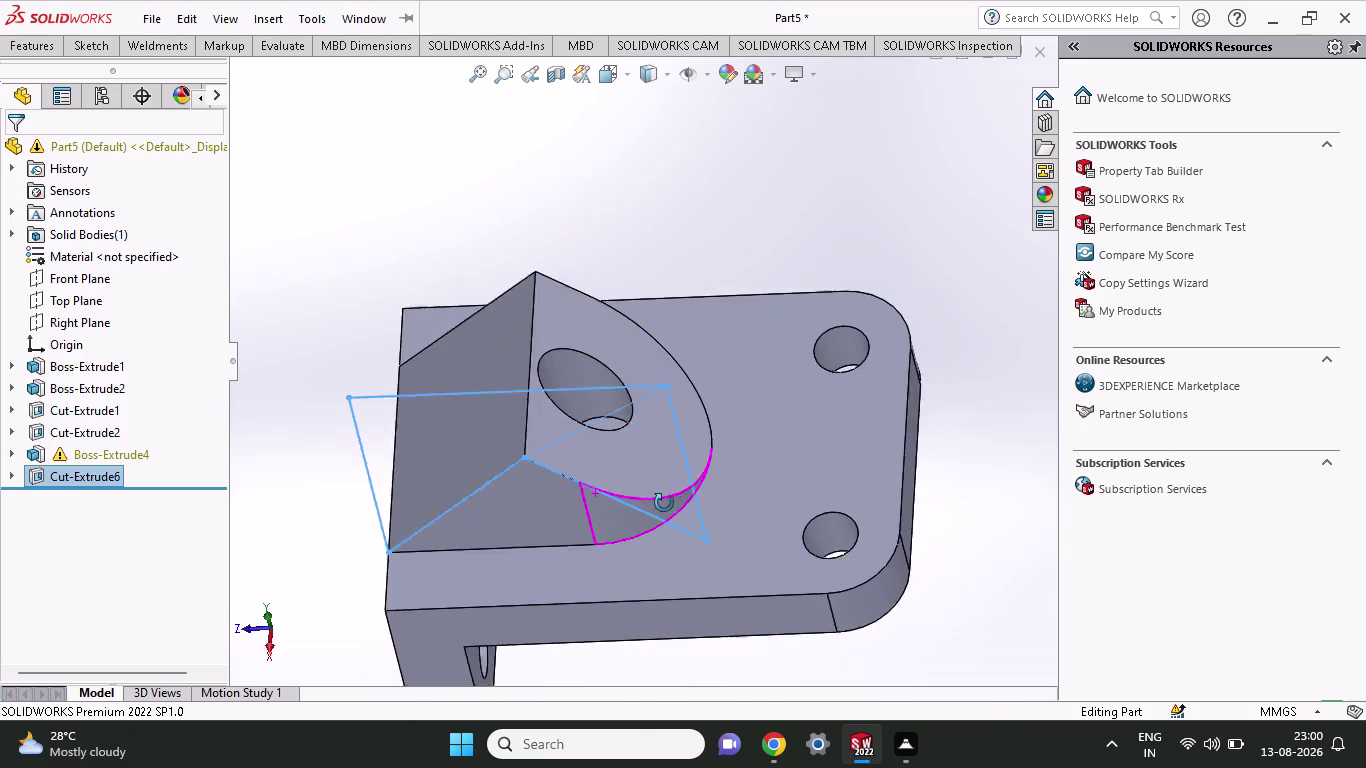
middle_drag(658, 485, 749, 503)
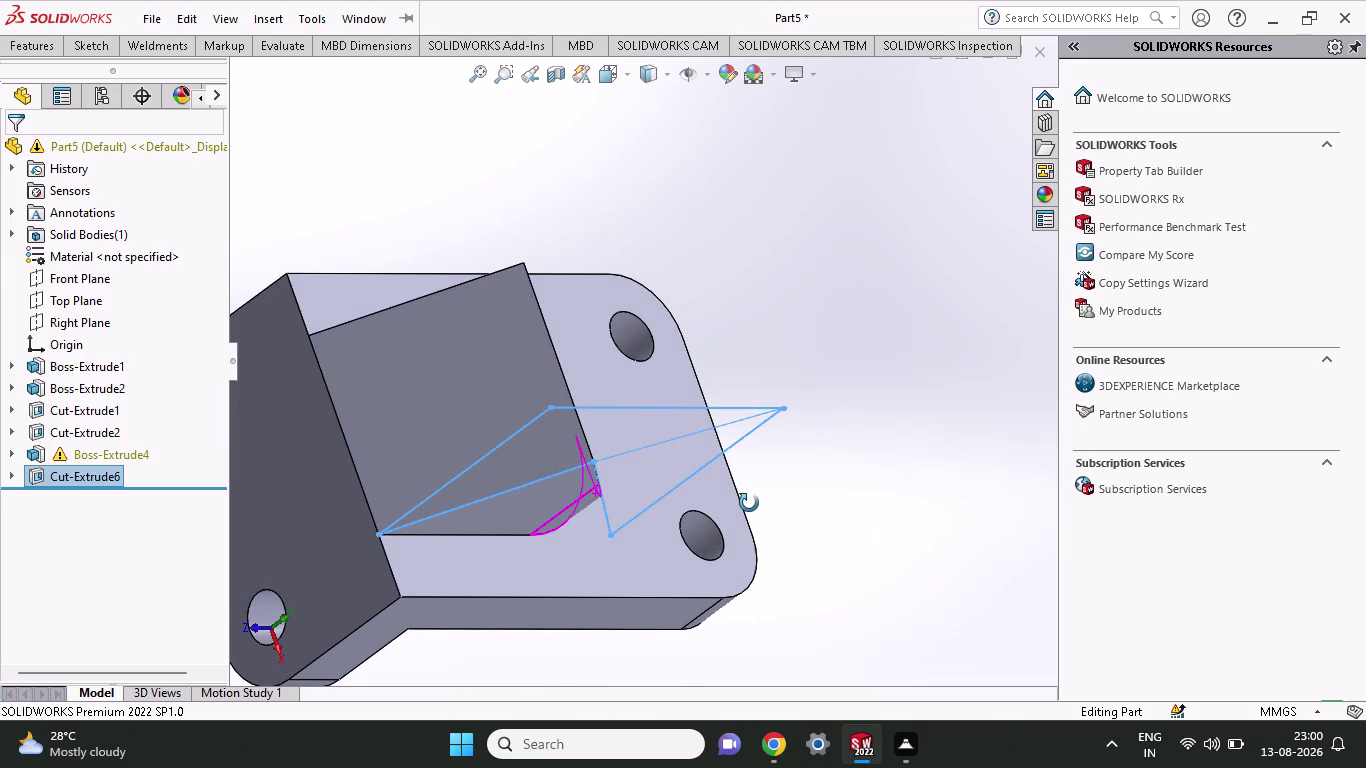
middle_drag(749, 503, 735, 510)
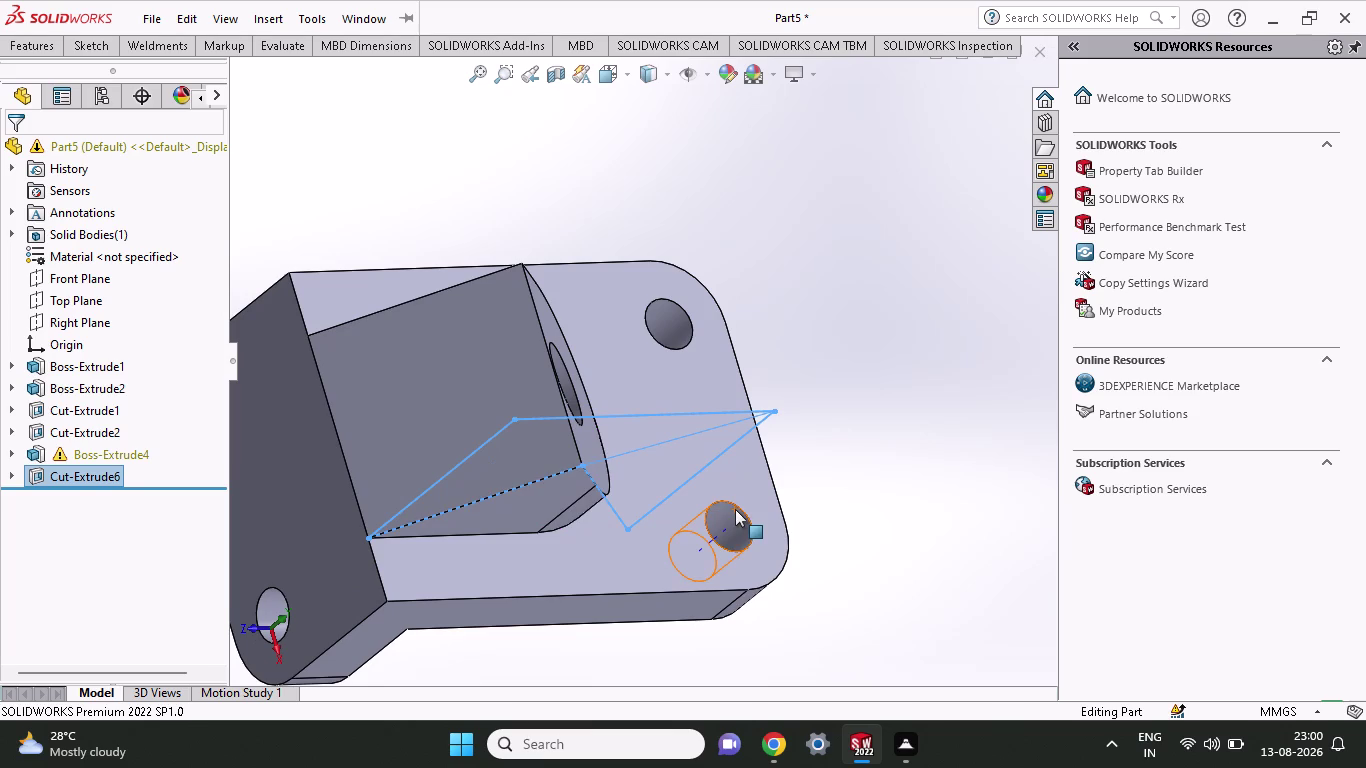
key(ctrl+z)
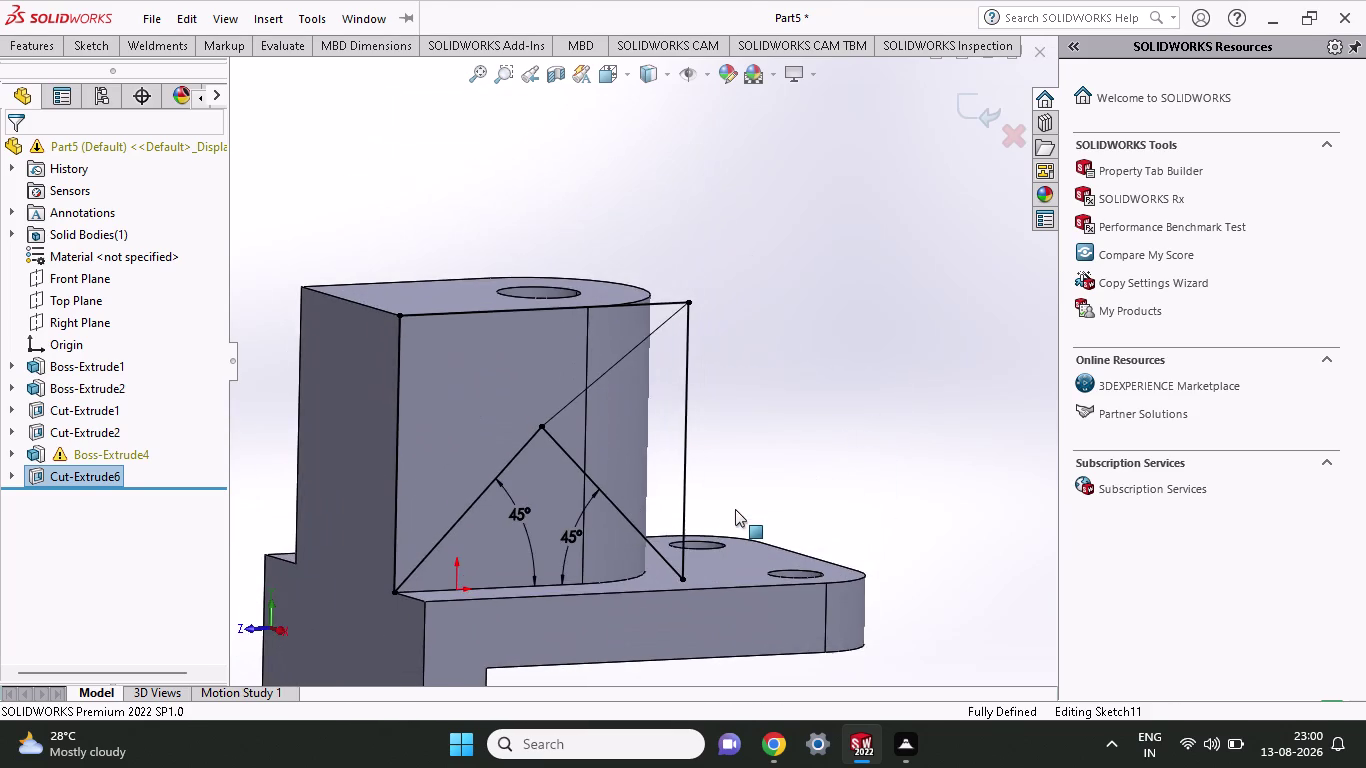
Undo Sketch11's changes until only the 45° line from the lower-left corner remains.
key(ctrl+z)
key(ctrl+z)
key(ctrl+z)
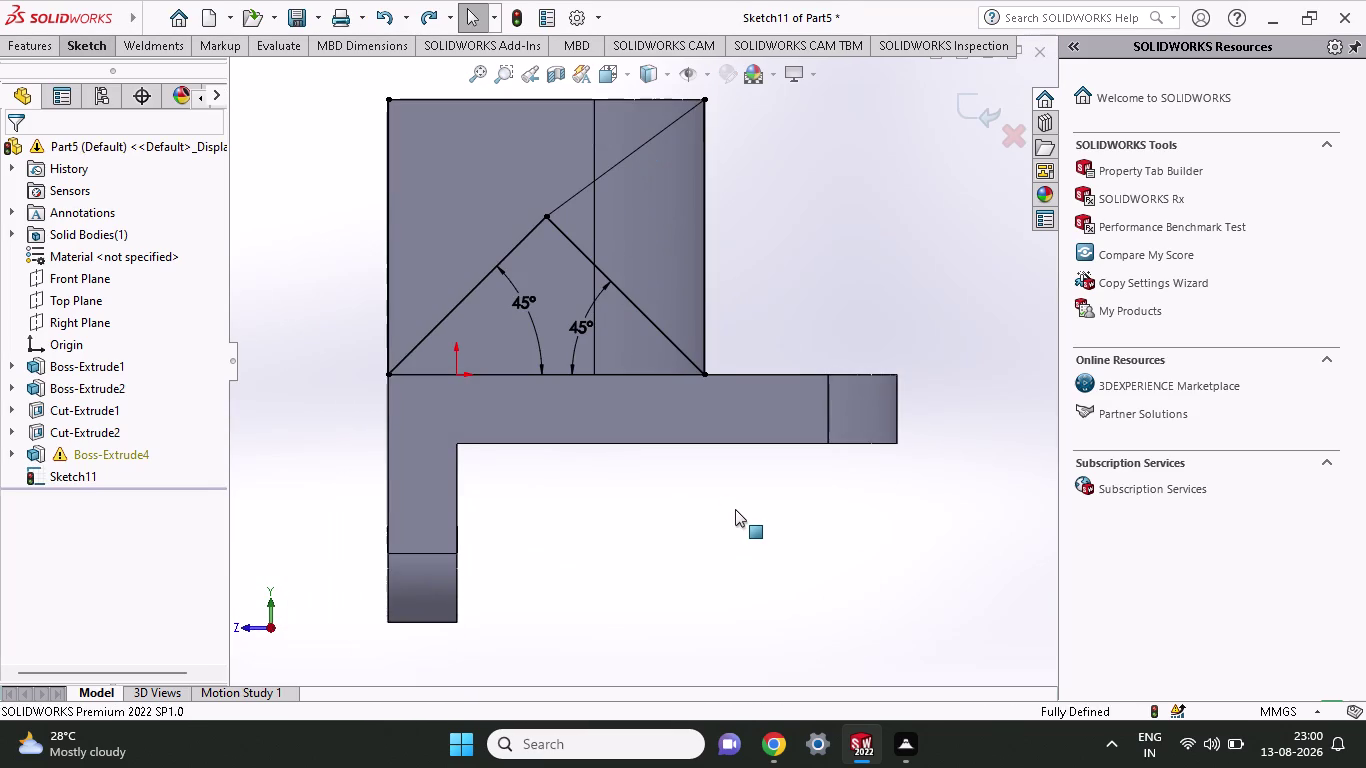
key(ctrl+z)
key(ctrl+z)
key(ctrl+z)
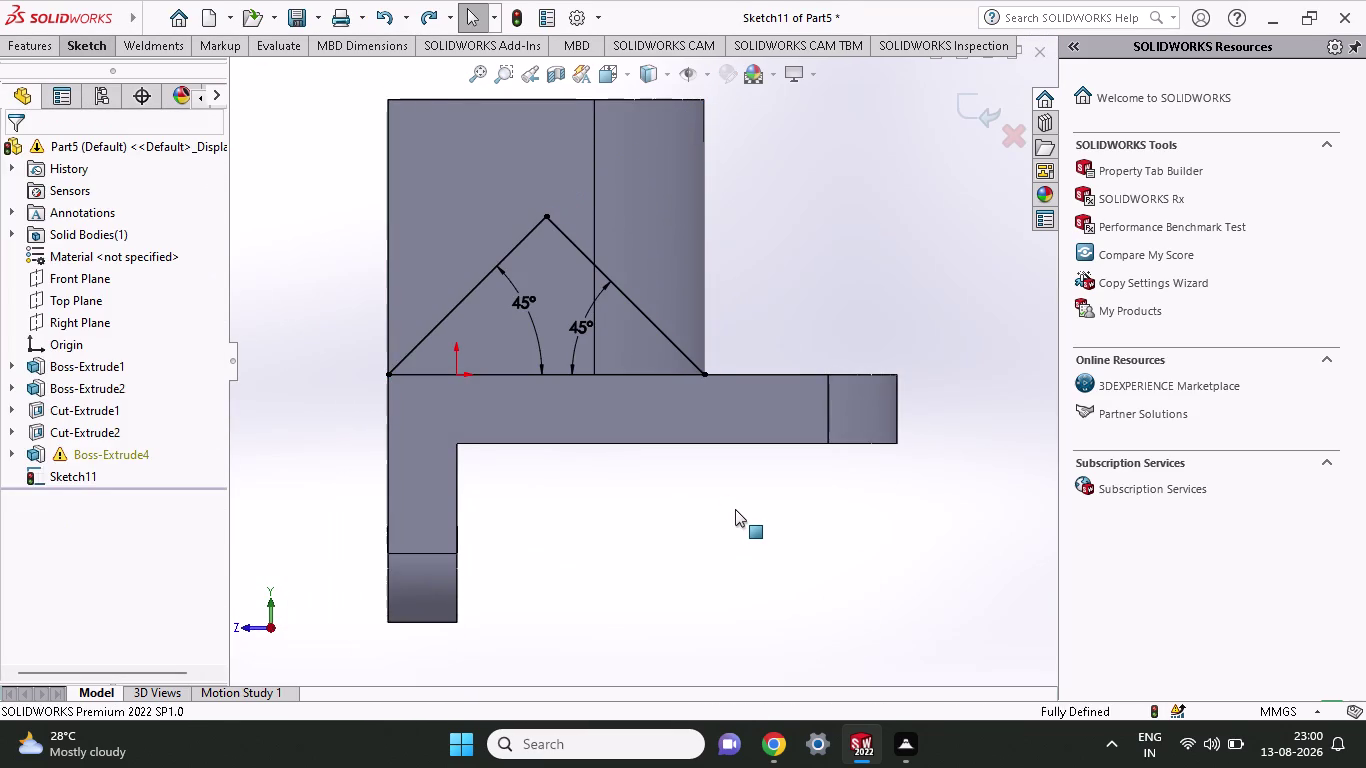
key(ctrl+z)
key(ctrl+z)
key(ctrl+z)
key(ctrl+z)
key(ctrl+z)
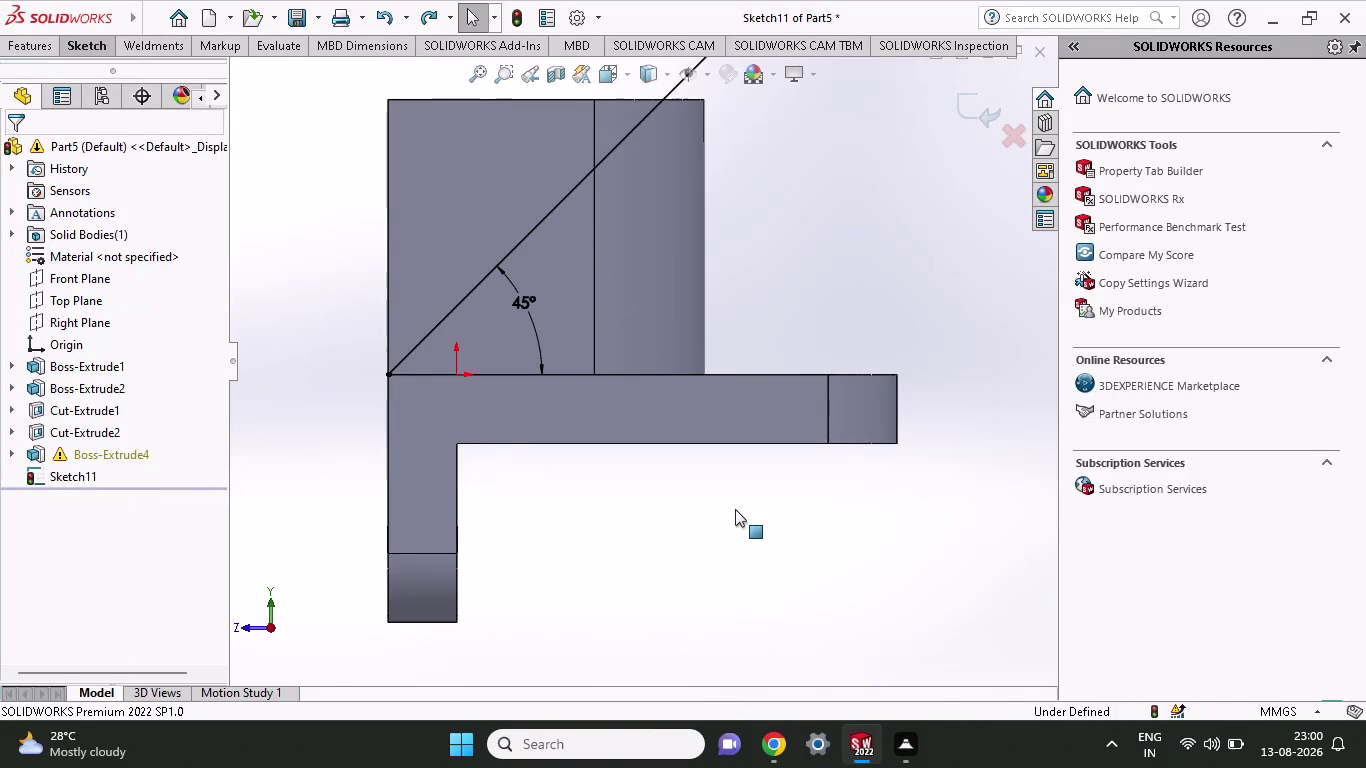
key(ctrl+z)
key(ctrl+z)
key(ctrl+z)
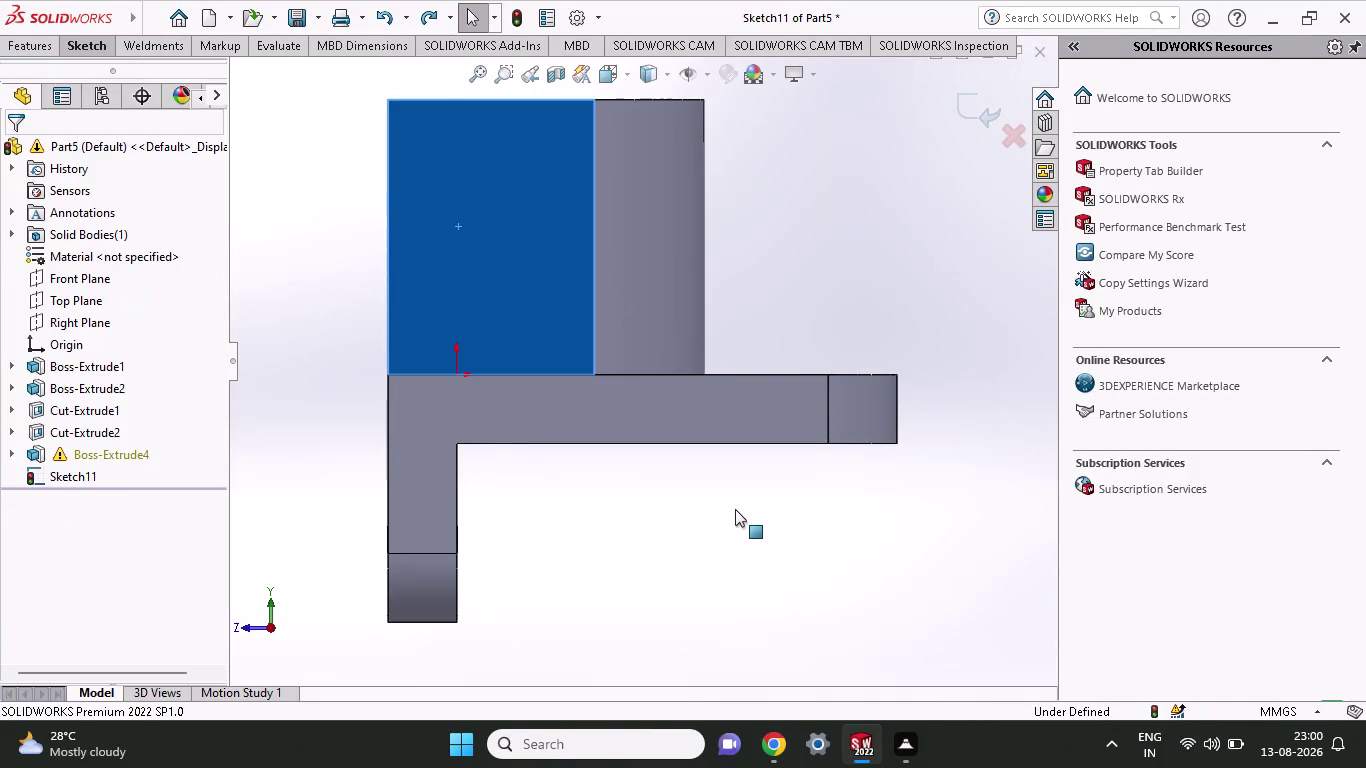
click(93, 42)
click(129, 75)
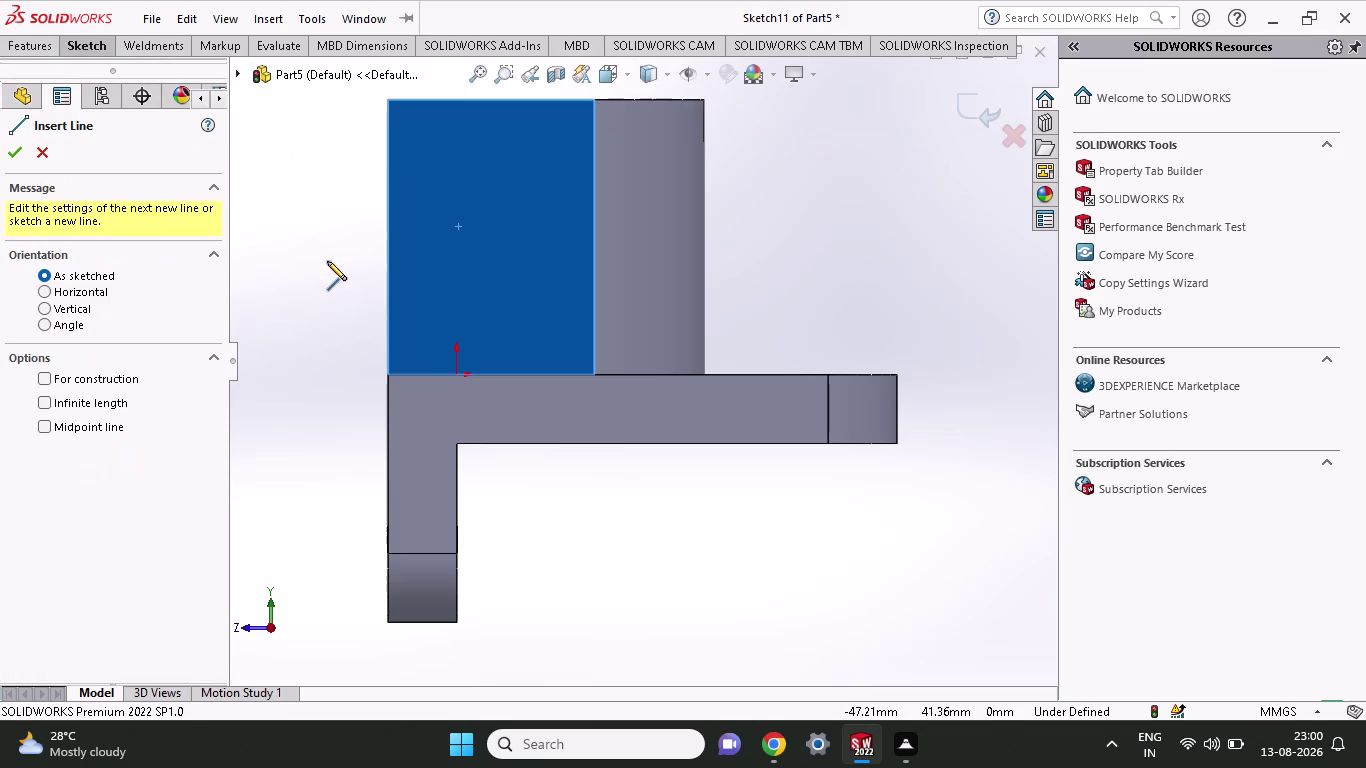
Draw a fresh sloped line from the upright's lower-left corner to a point beyond the upright.
click(395, 374)
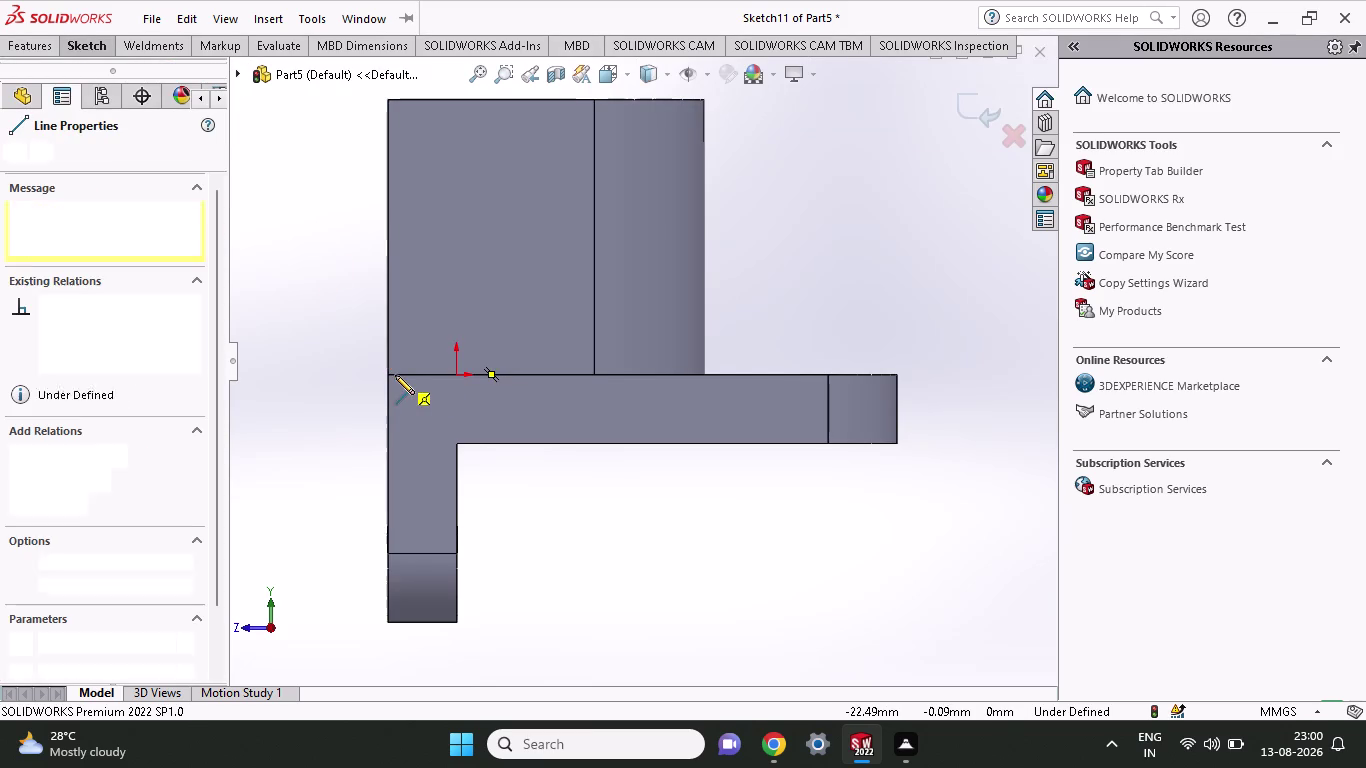
right_click(324, 325)
click(339, 330)
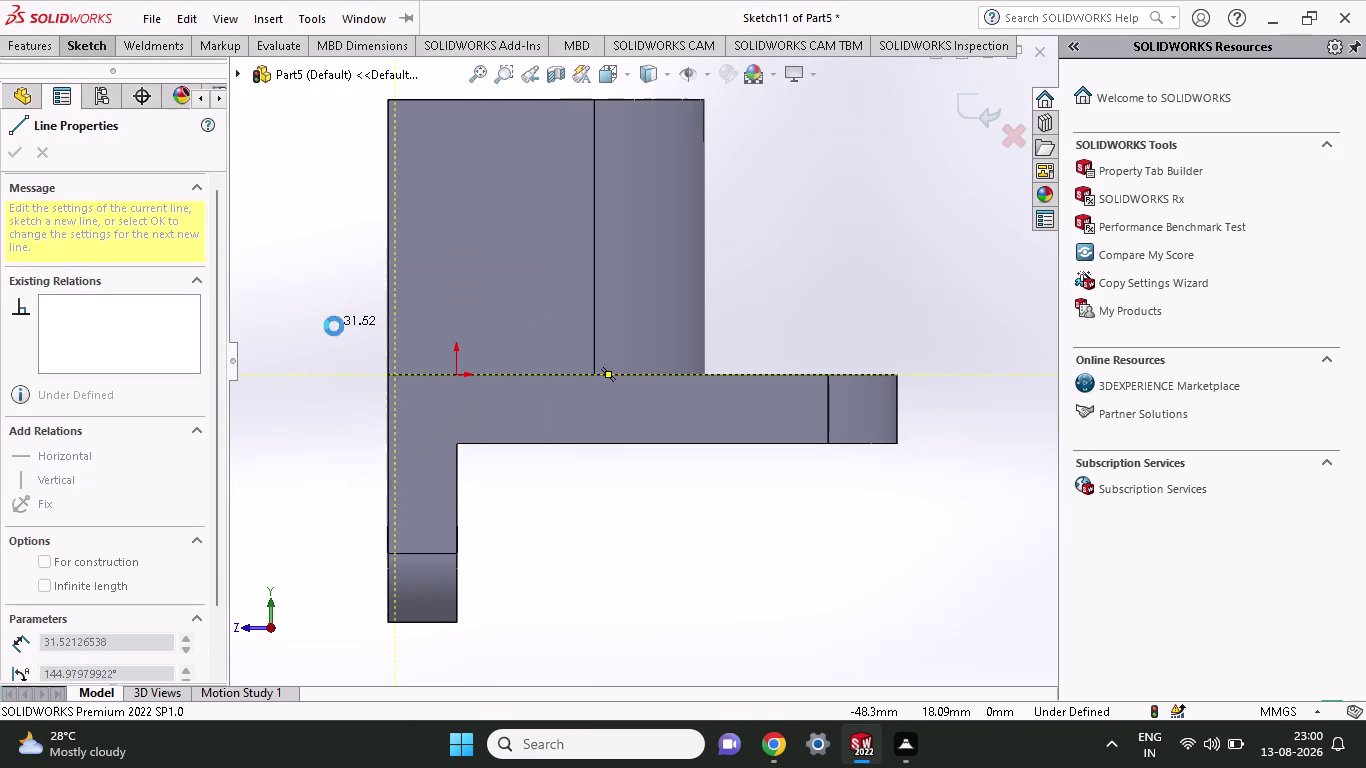
click(81, 48)
click(124, 71)
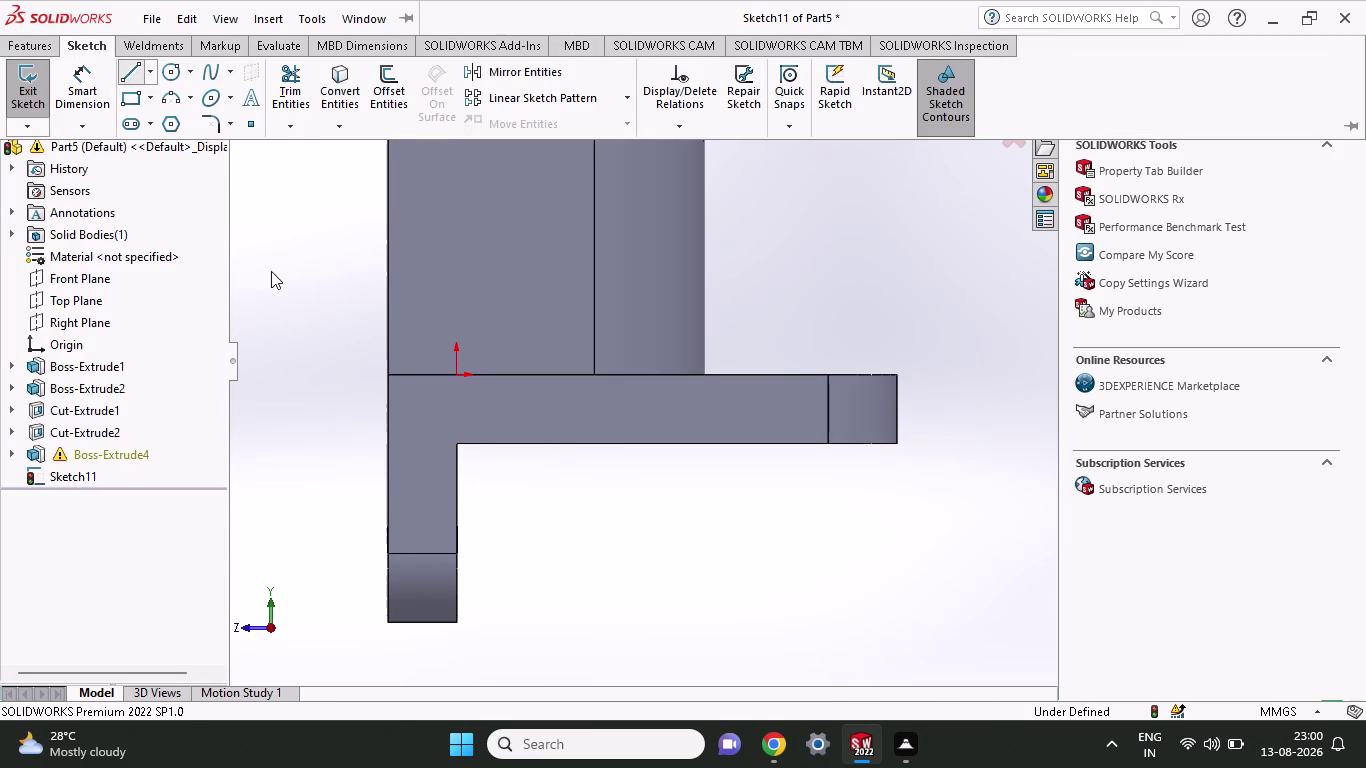
click(387, 376)
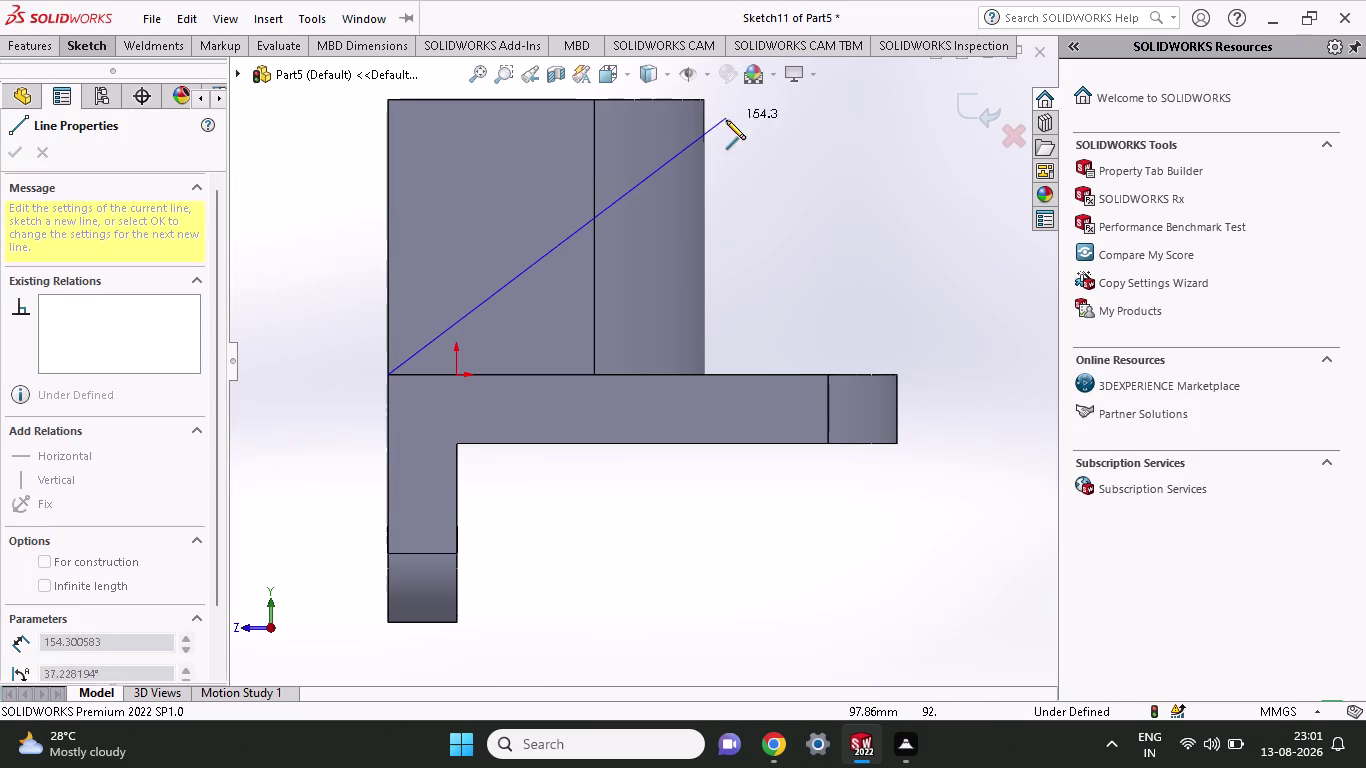
scroll(up, 3)
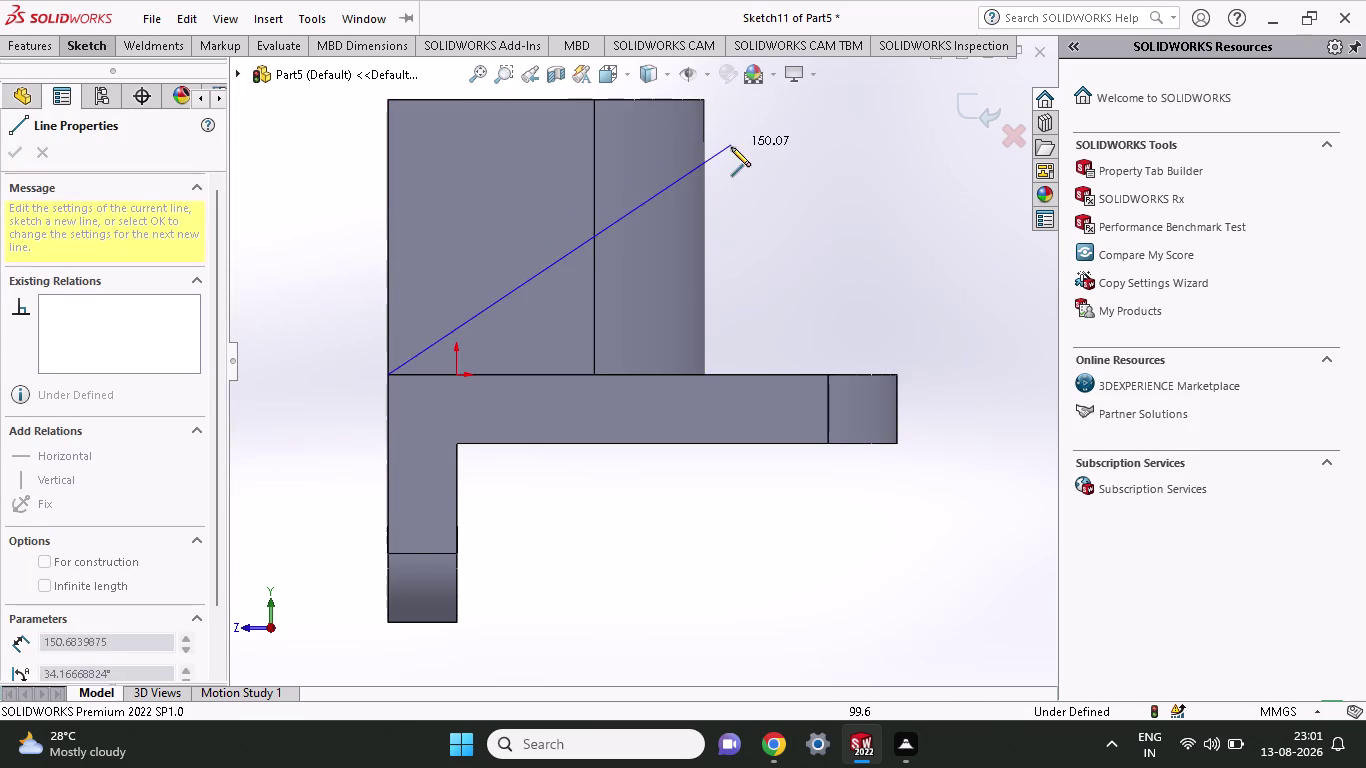
scroll(up, 3)
click(744, 154)
right_click(730, 248)
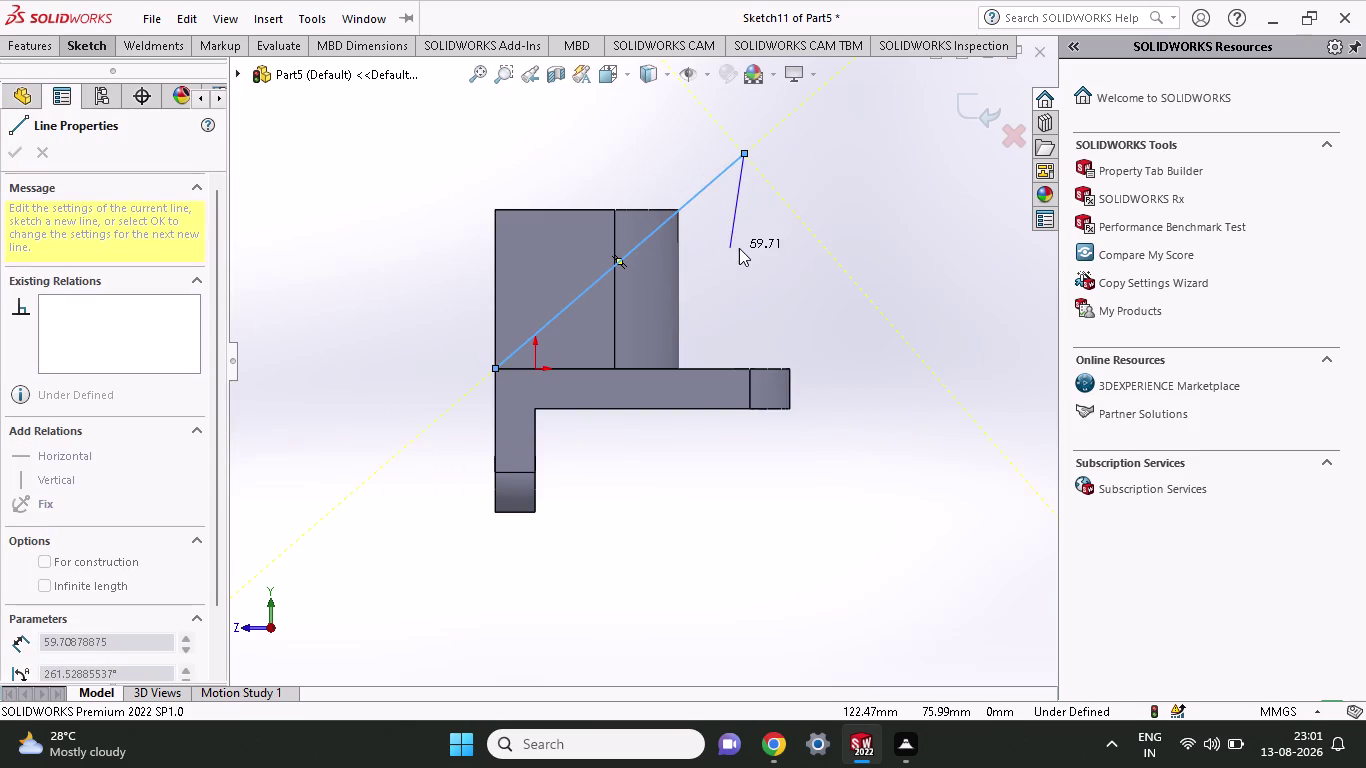
click(741, 249)
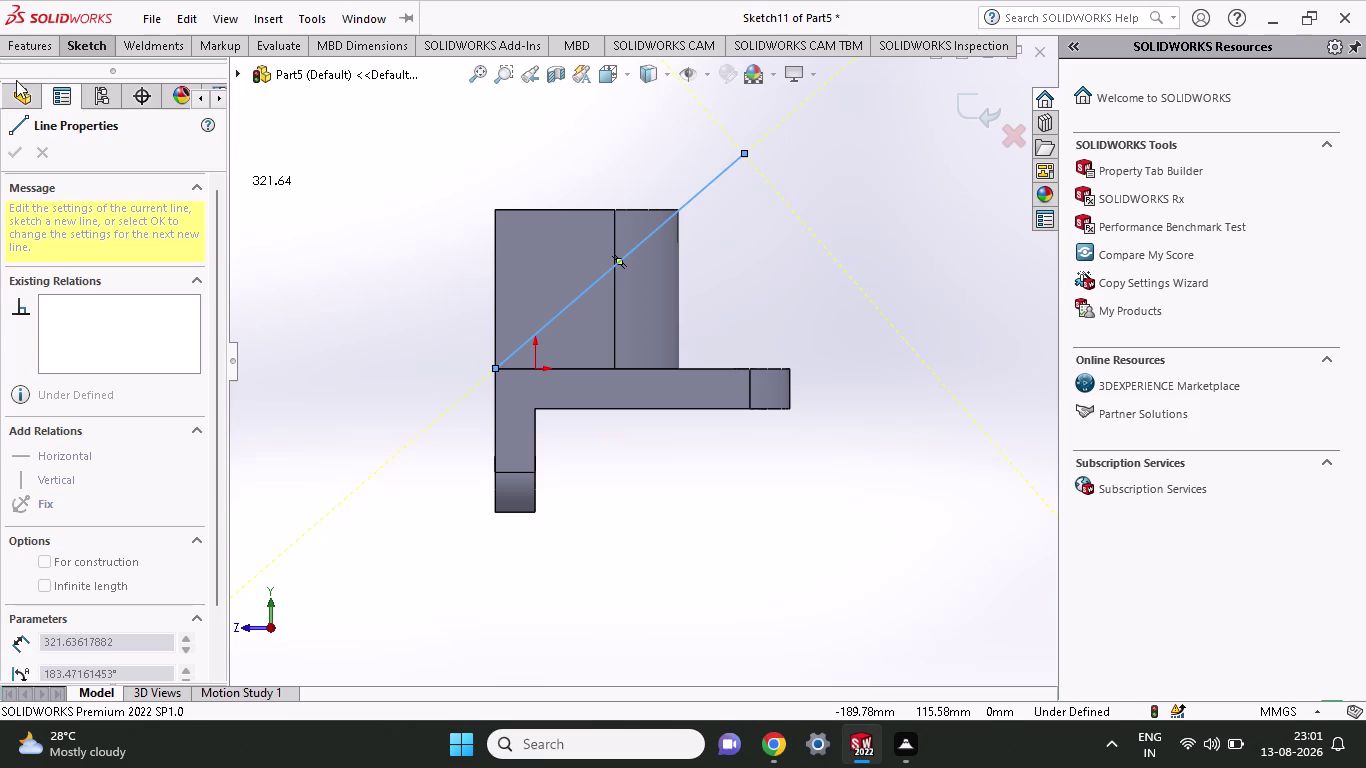
Dimension the sloped line's angle to the base edge, leaving it at 40.83°.
click(74, 50)
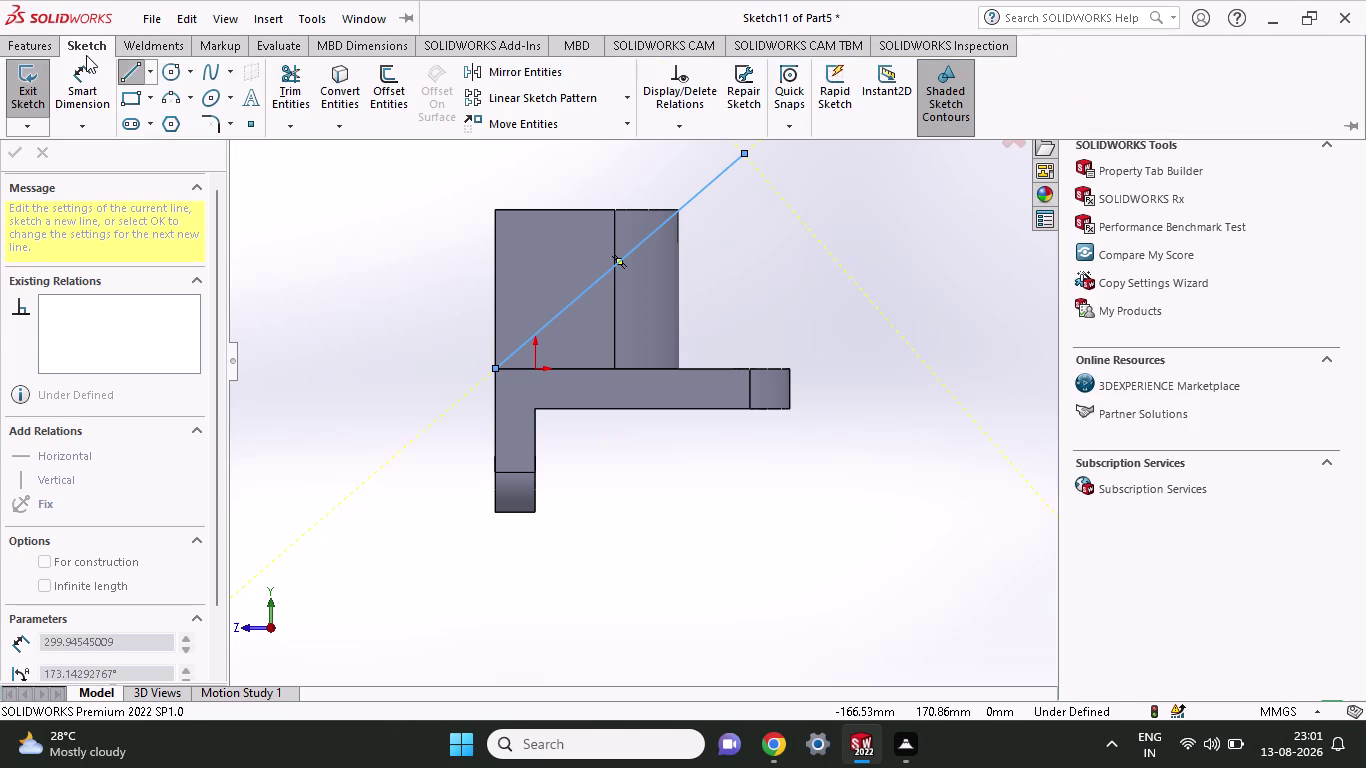
click(99, 83)
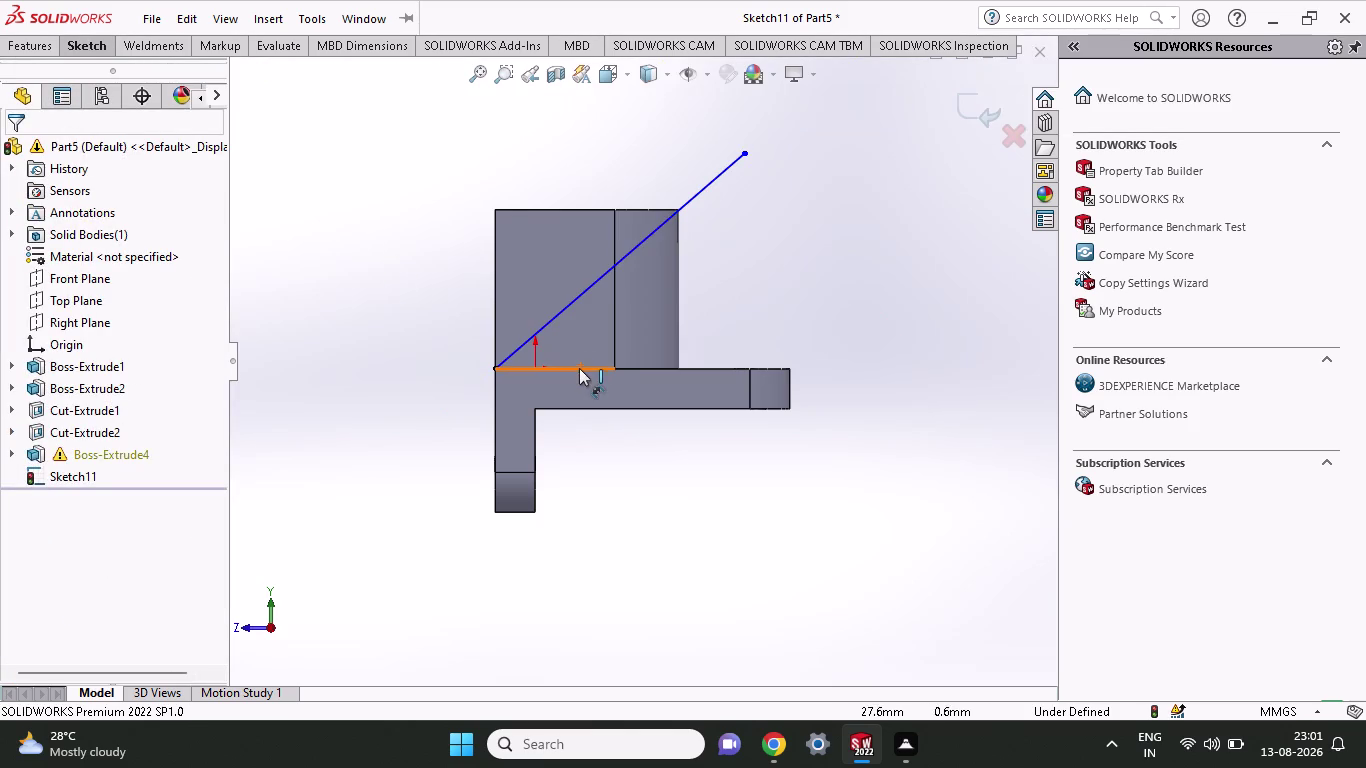
click(579, 368)
click(556, 313)
click(744, 292)
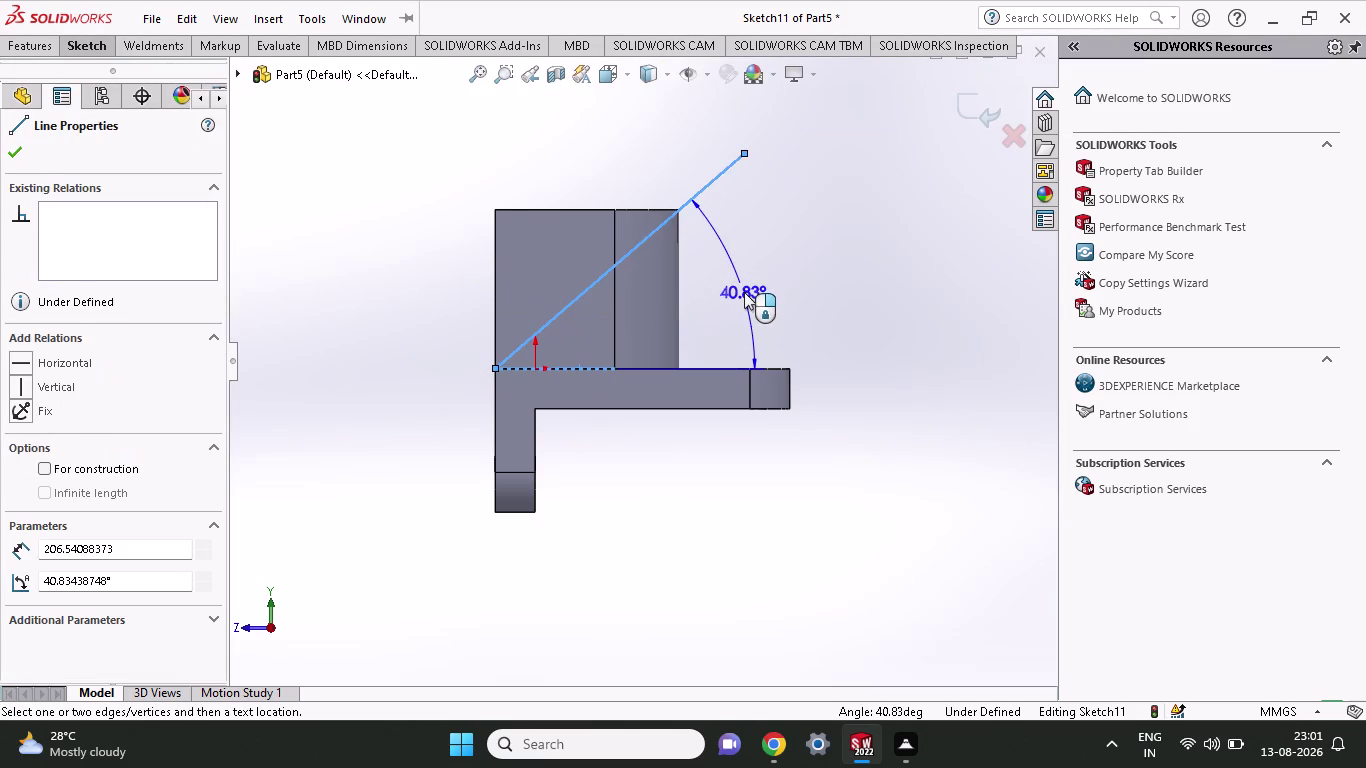
text(45)
key(Return)
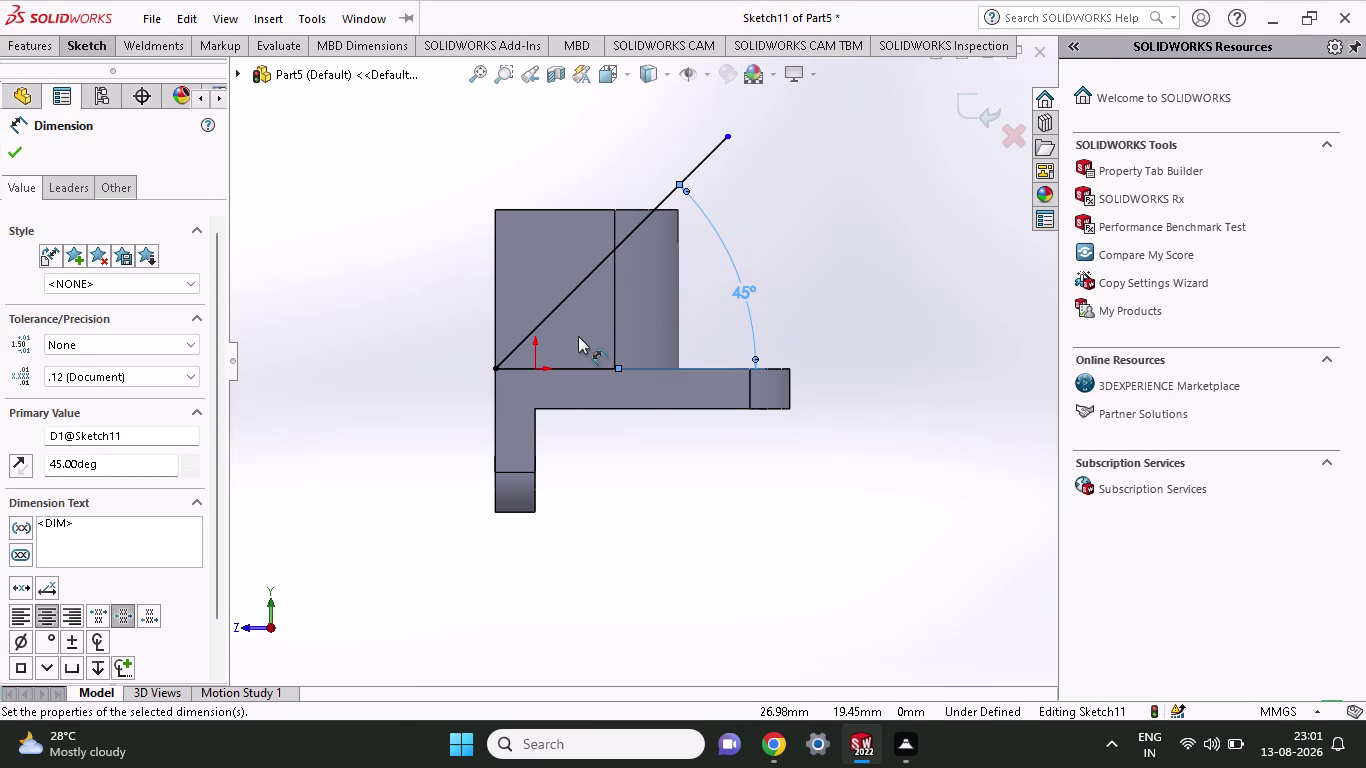
key(ctrl+z)
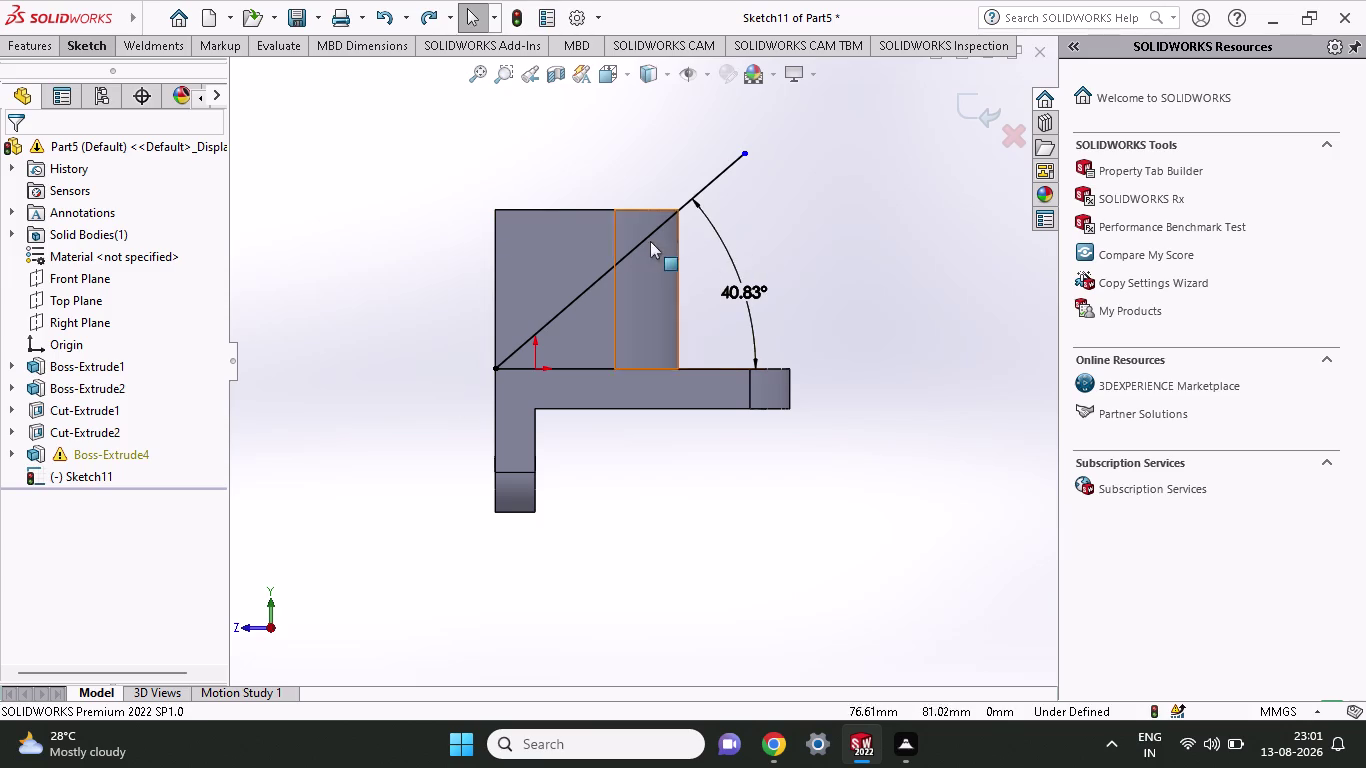
key(Escape)
Start a line where the slope meets the upright, then undo it.
click(89, 56)
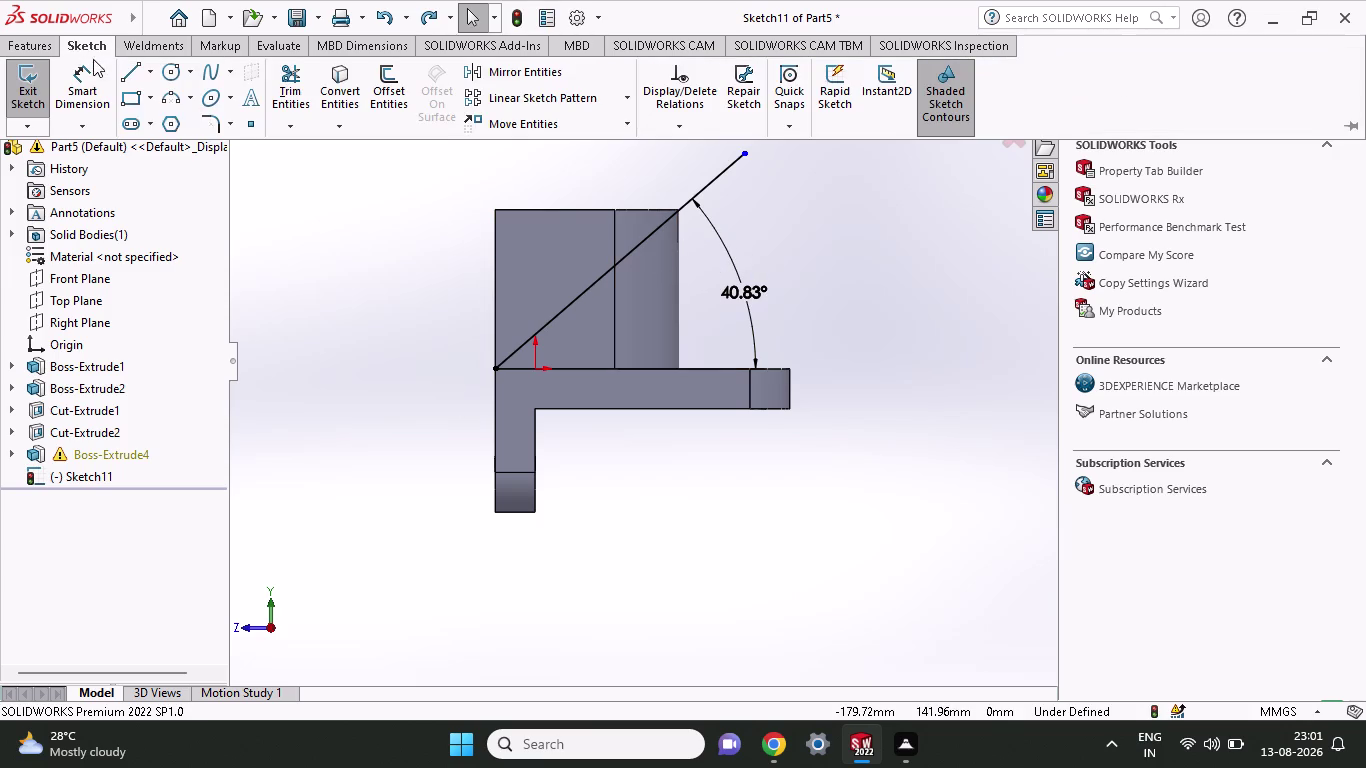
click(142, 83)
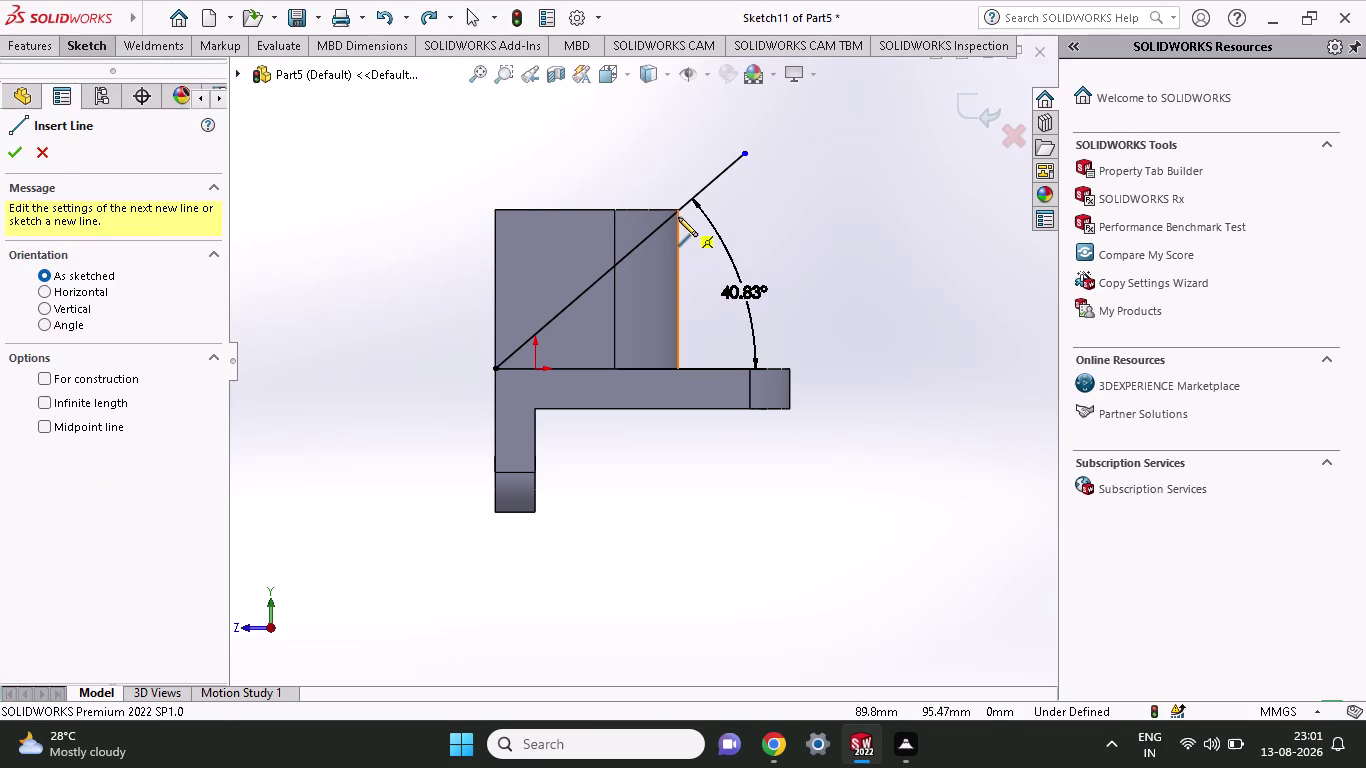
click(677, 212)
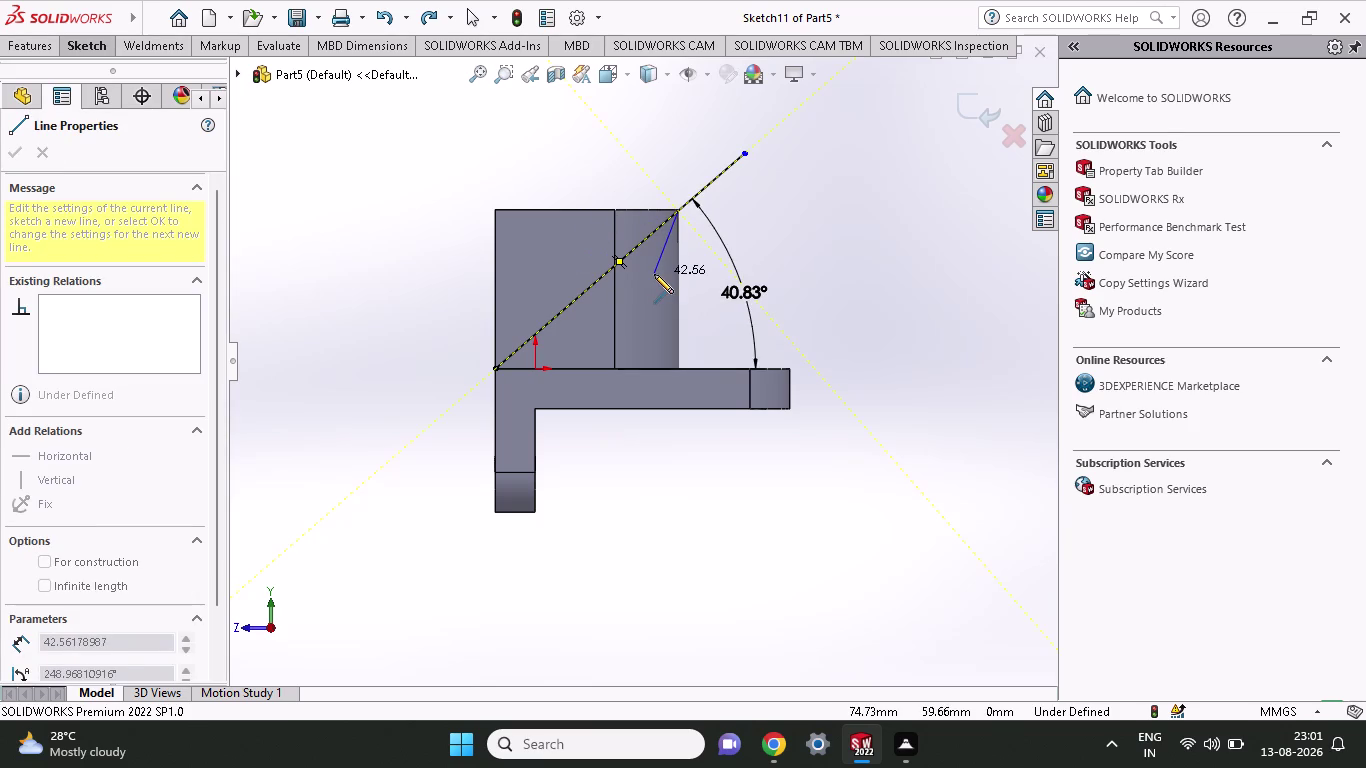
key(ctrl+z)
key(ctrl+z)
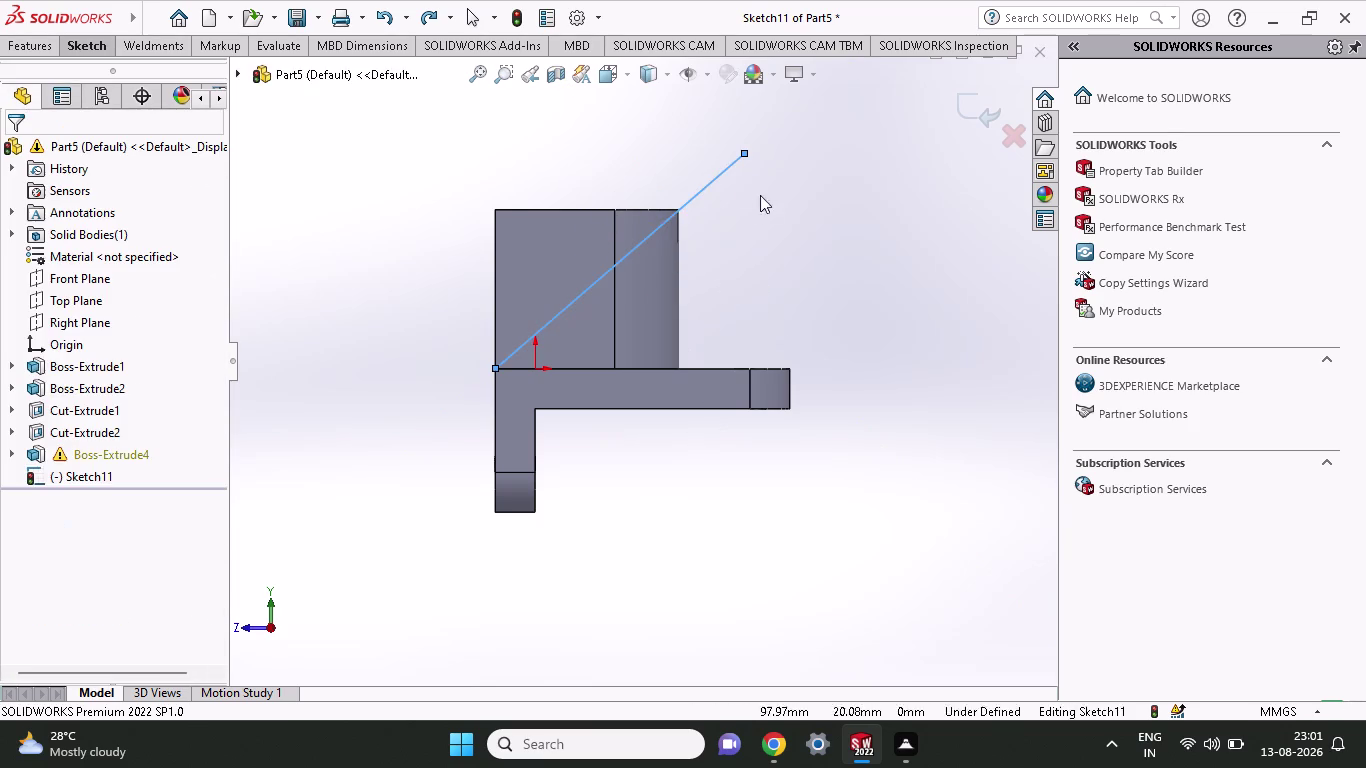
Draw a closed triangle: base corner, top-right corner, top-left corner, back to base.
click(84, 55)
click(141, 71)
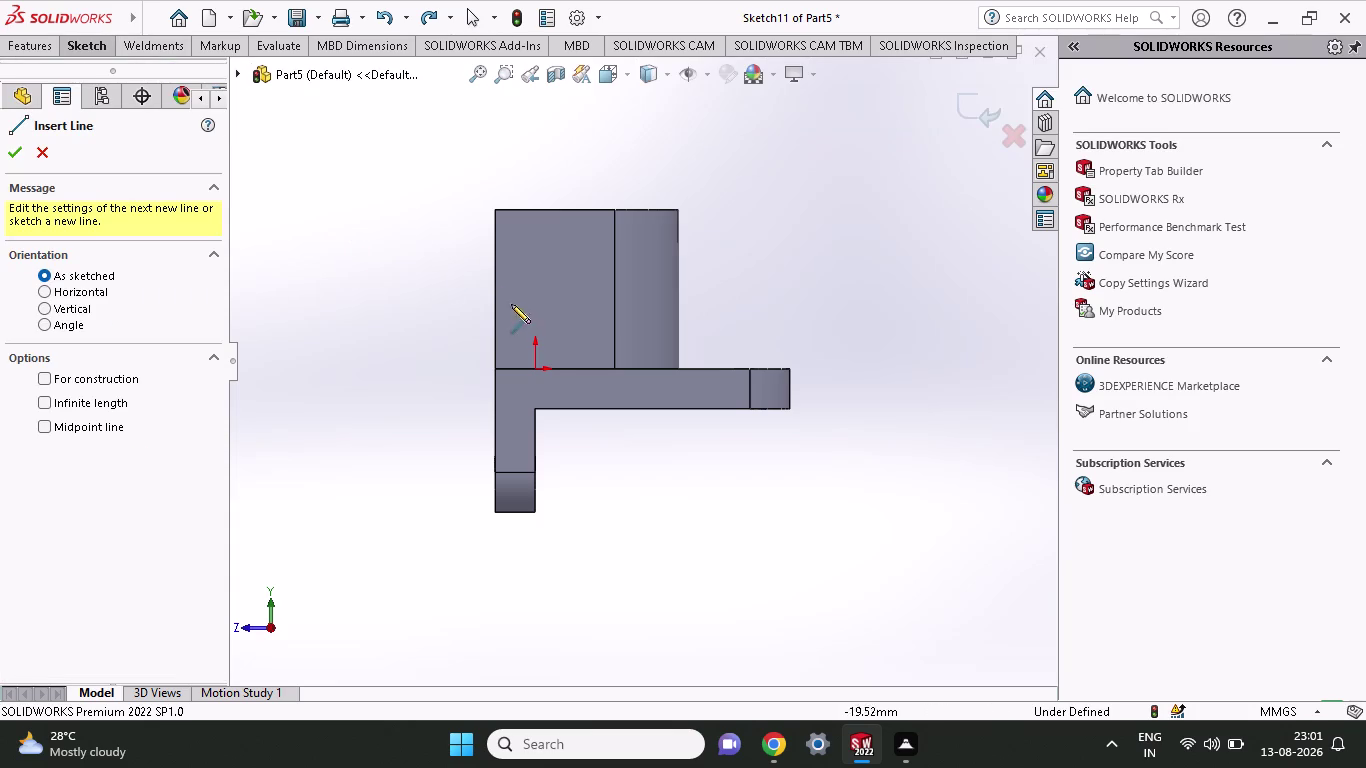
click(491, 370)
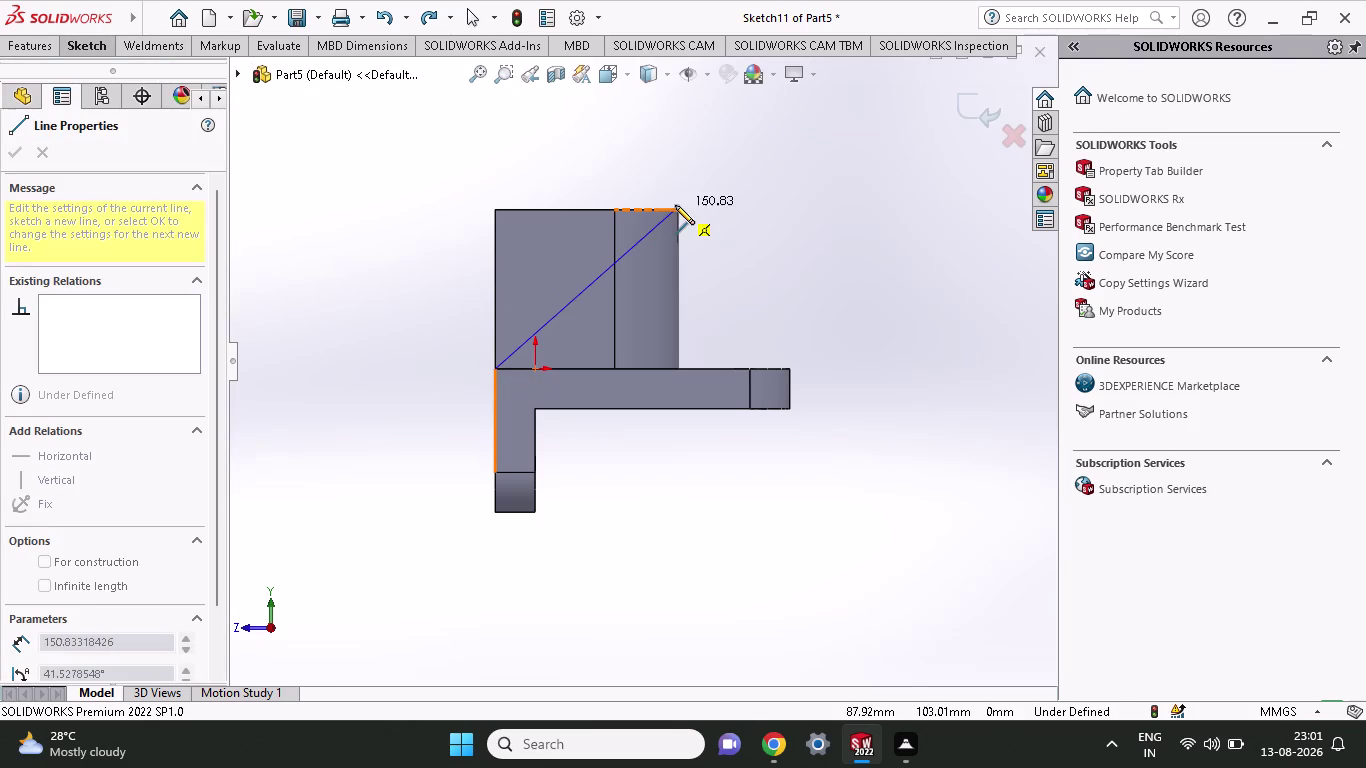
click(674, 209)
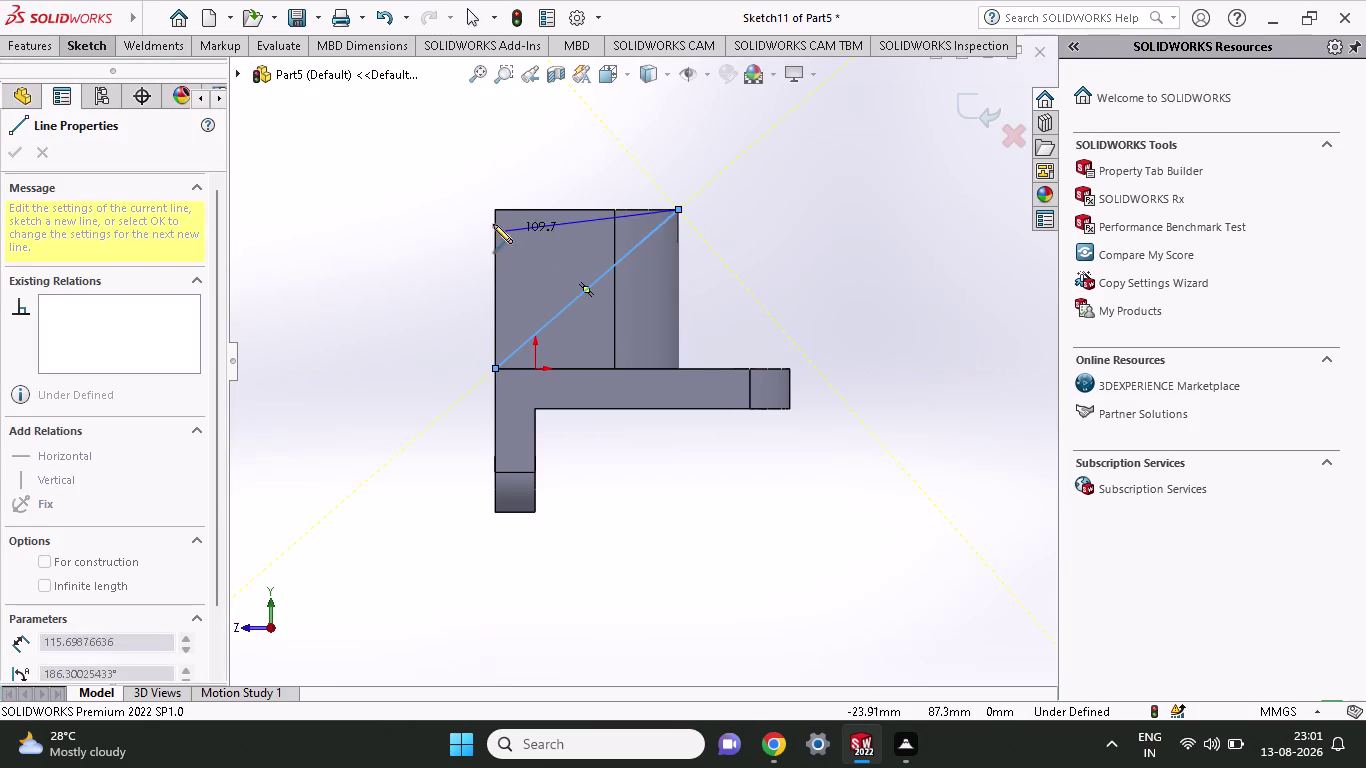
click(495, 211)
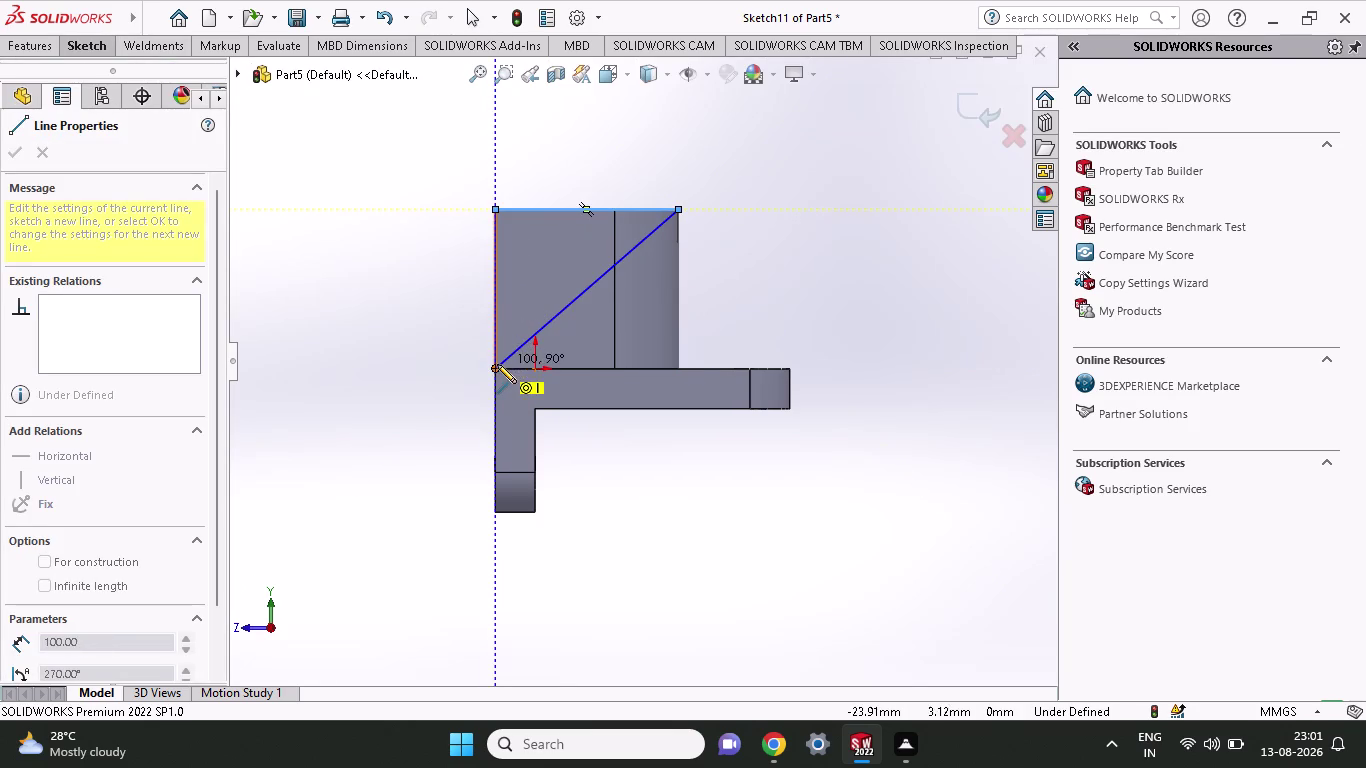
click(497, 371)
middle_drag(427, 283, 477, 346)
click(31, 103)
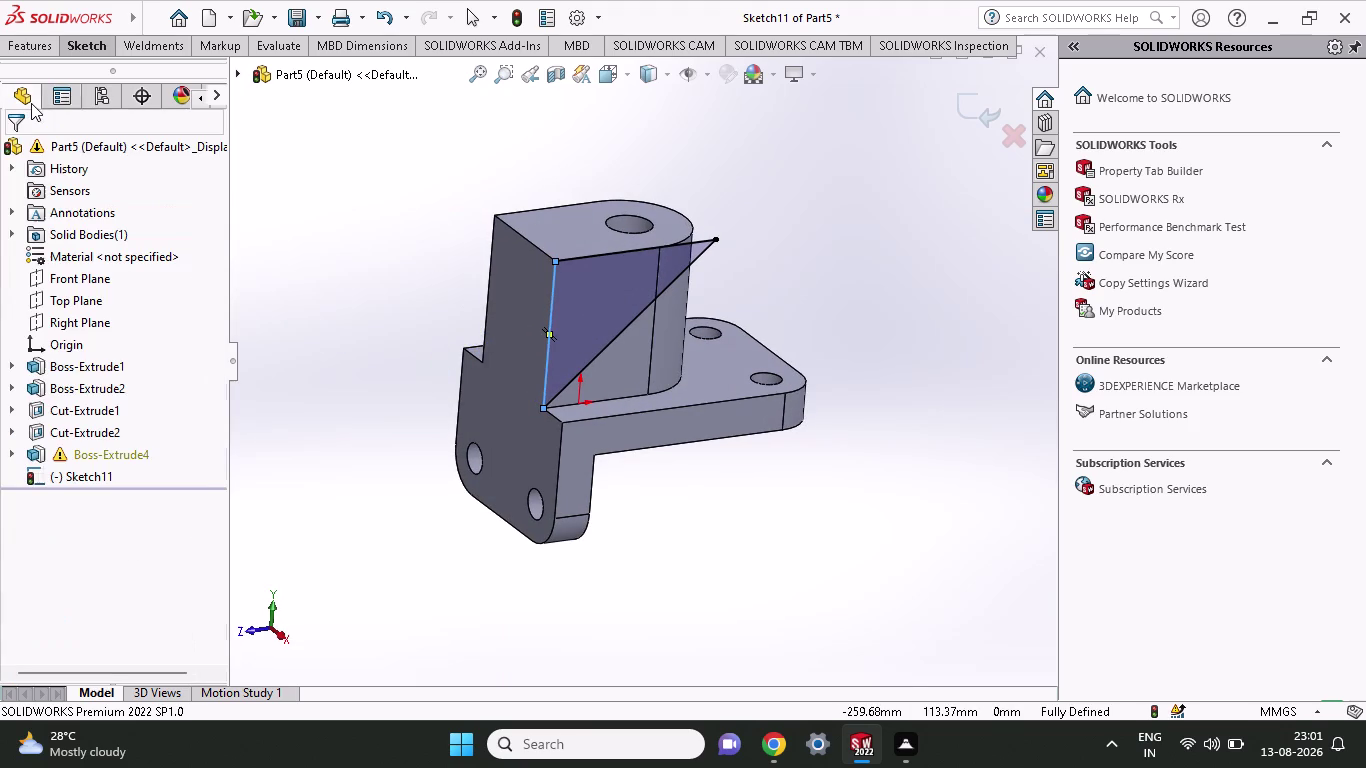
click(25, 41)
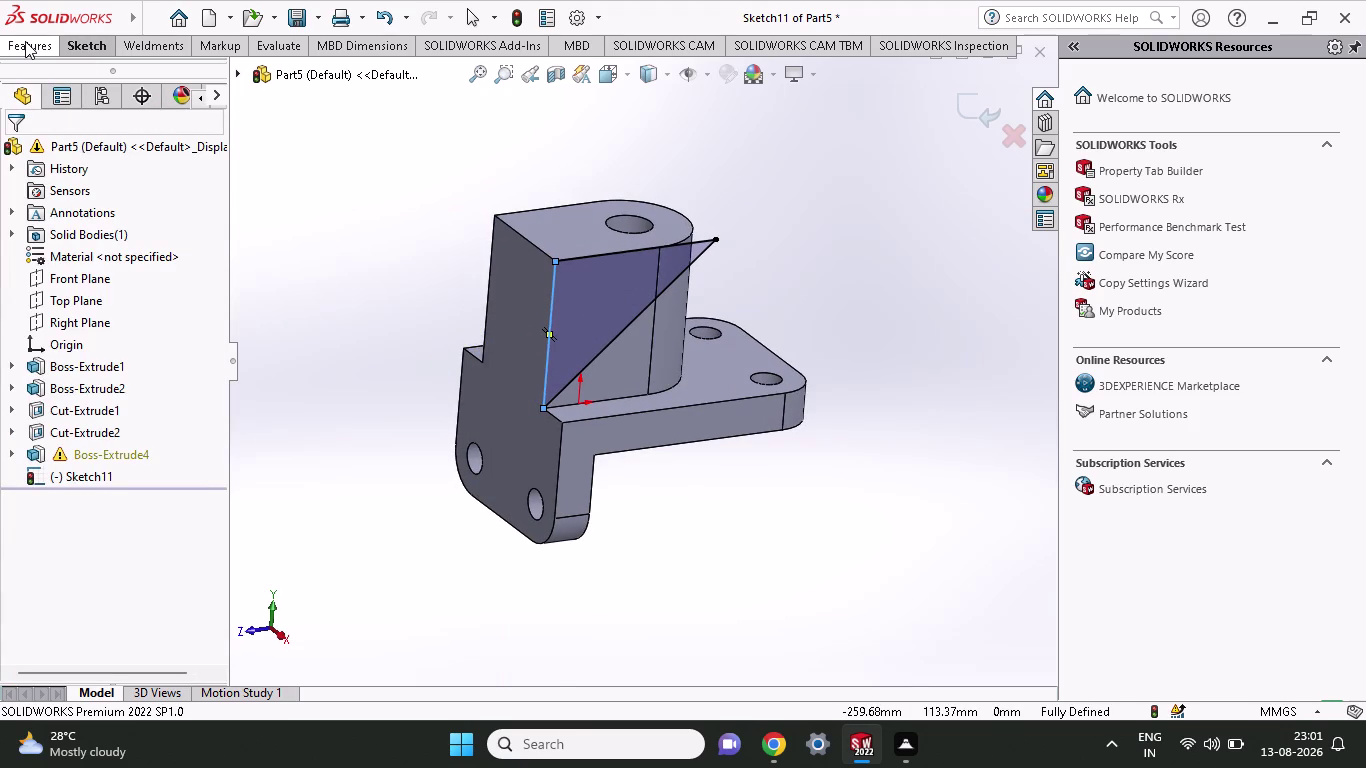
Extrude-cut the triangle at Blind depth, creating Cut-Extrude7.
click(313, 69)
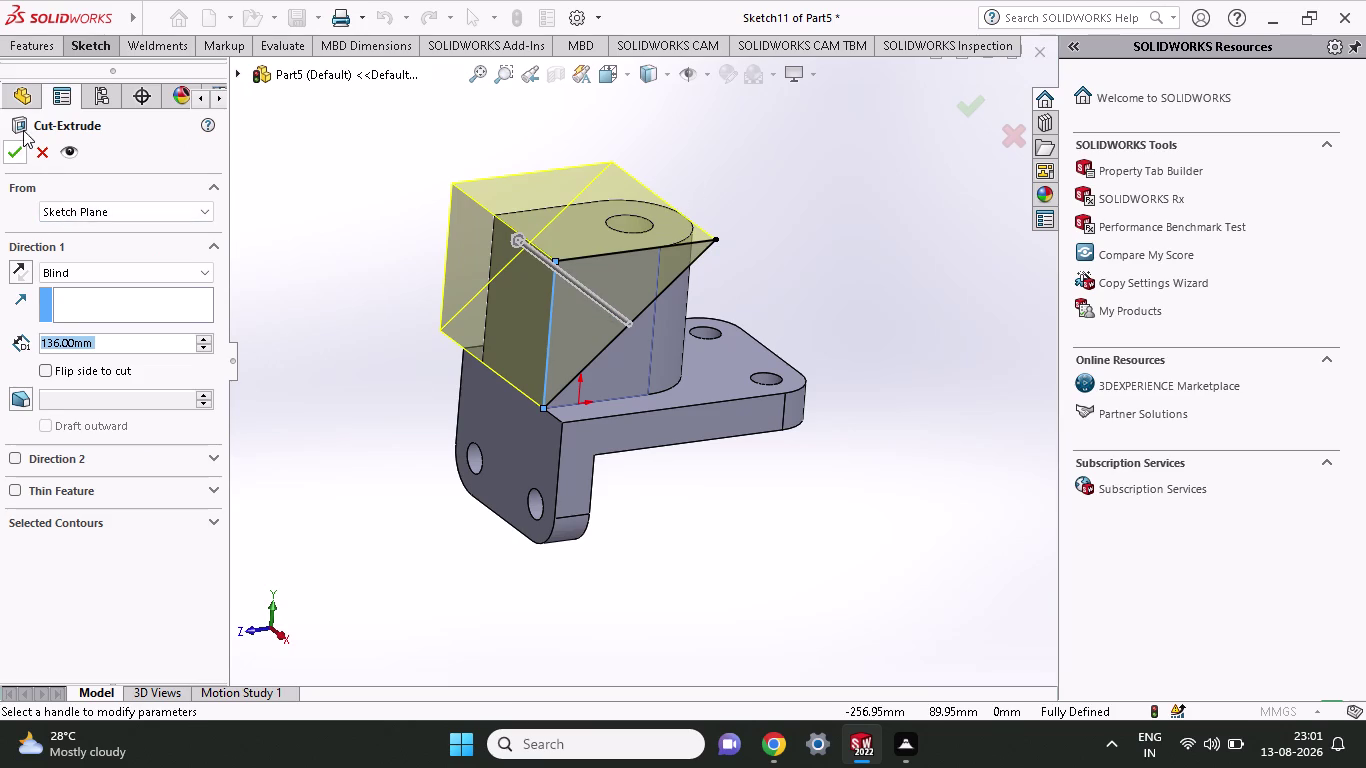
click(15, 159)
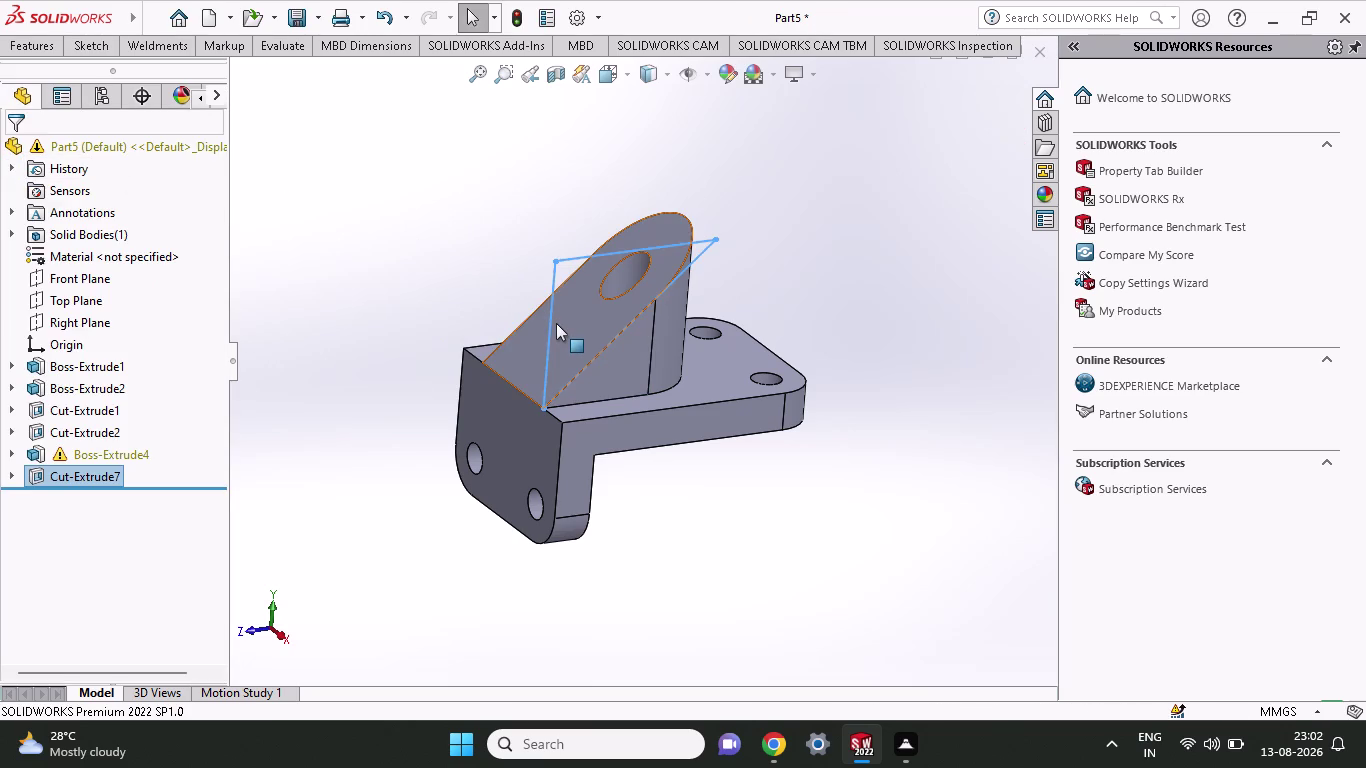
click(755, 489)
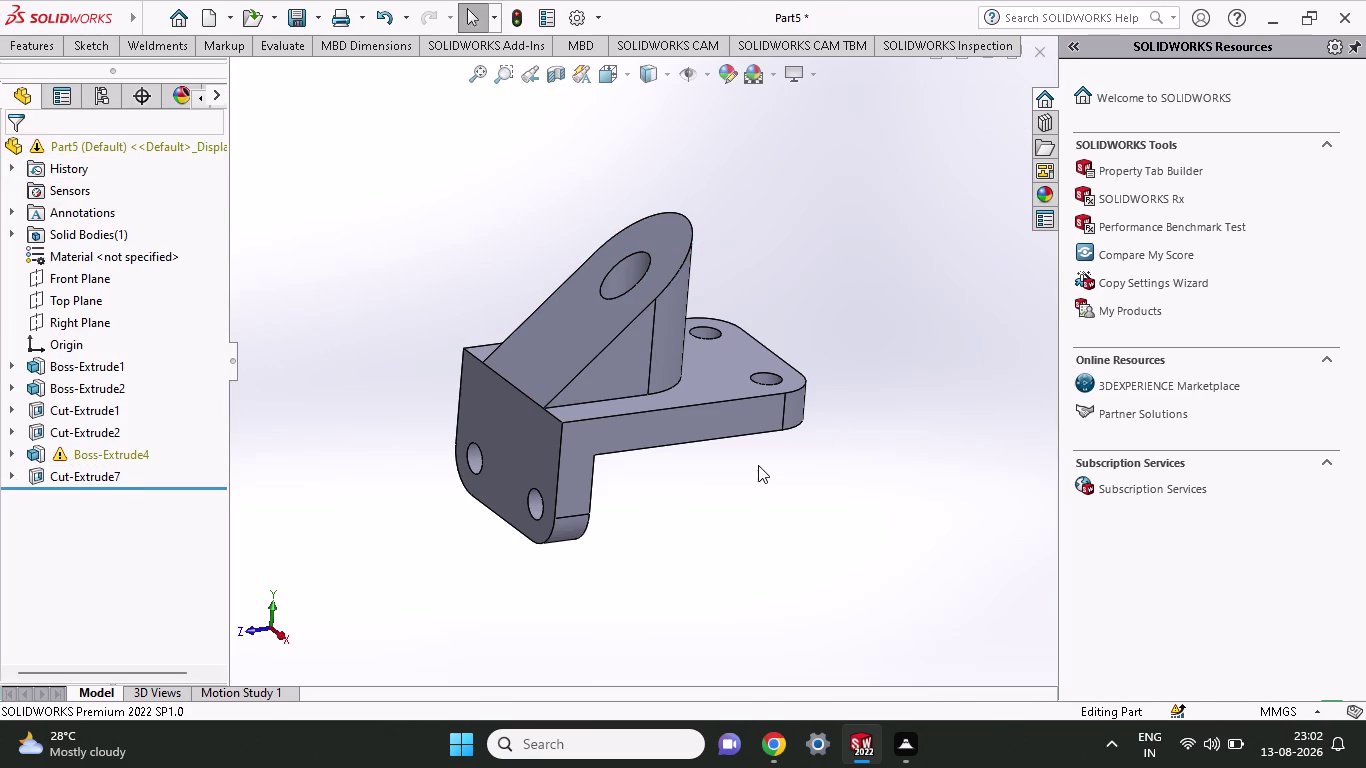
Orbit to inspect the sloped cut, then open Sketch12 on the upright's side face.
middle_drag(838, 341, 704, 396)
scroll(up, 3)
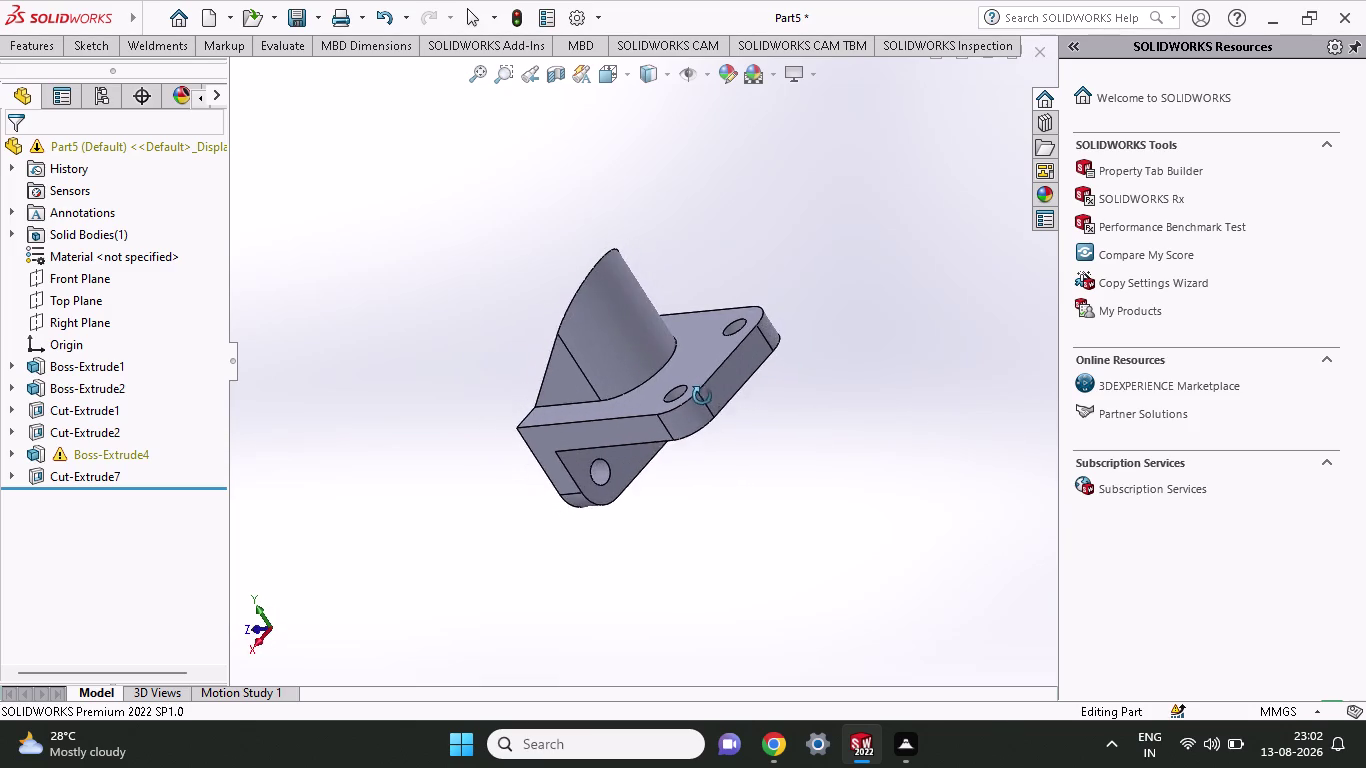
middle_drag(704, 396, 792, 303)
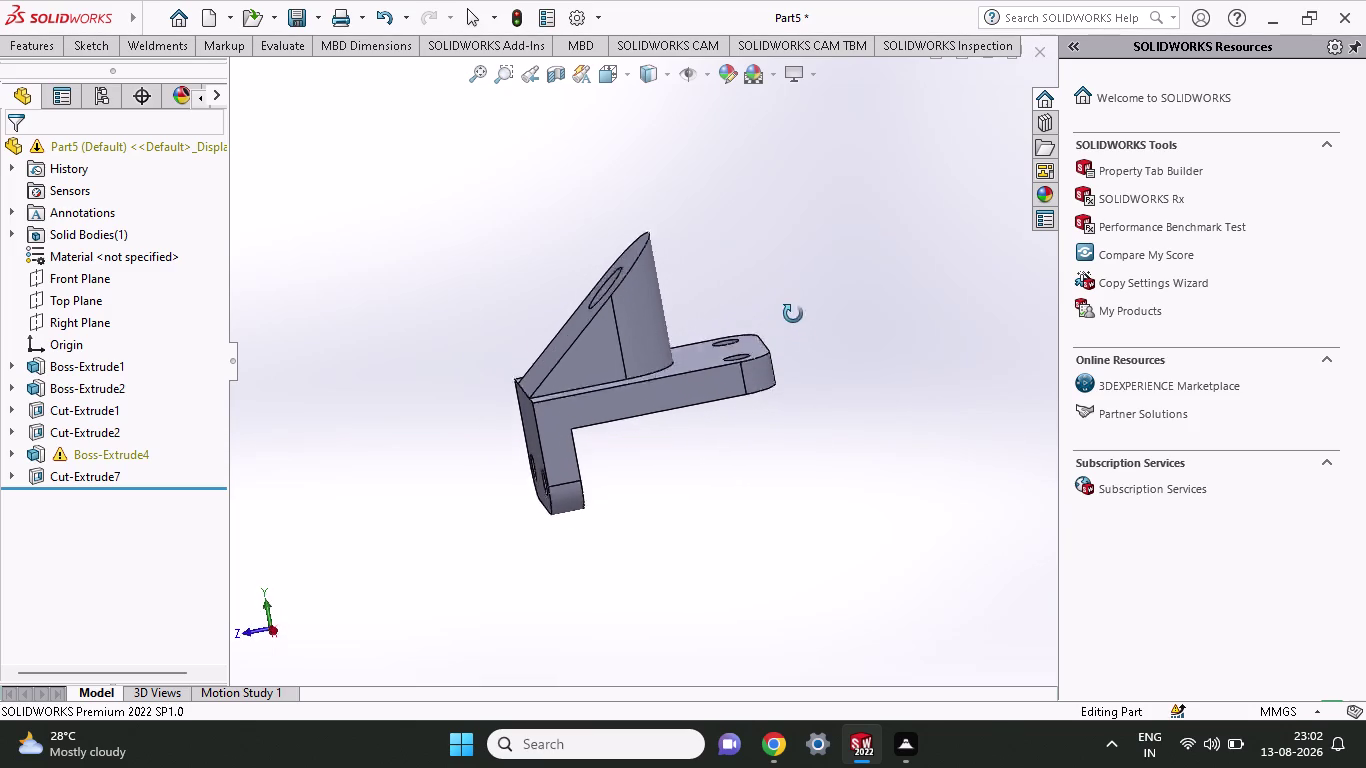
middle_drag(792, 303, 829, 338)
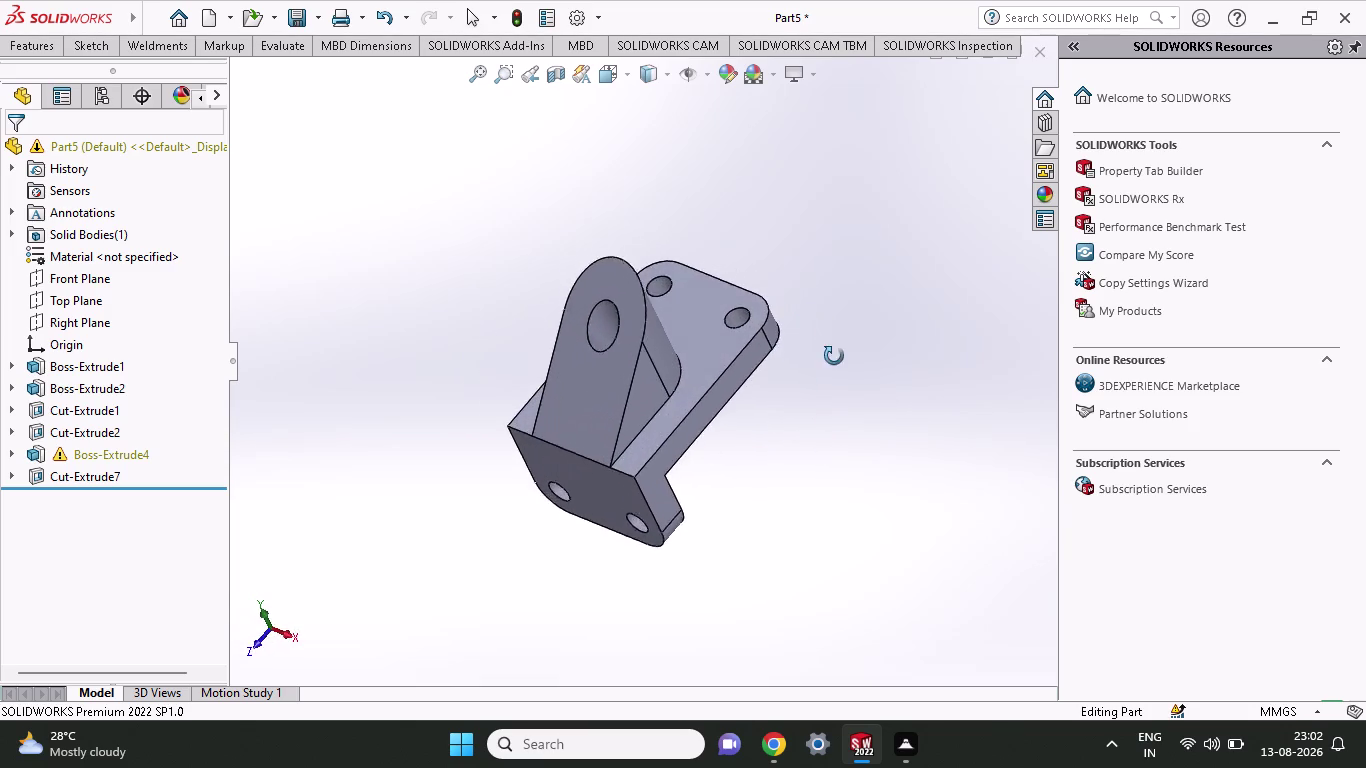
middle_drag(829, 338, 822, 254)
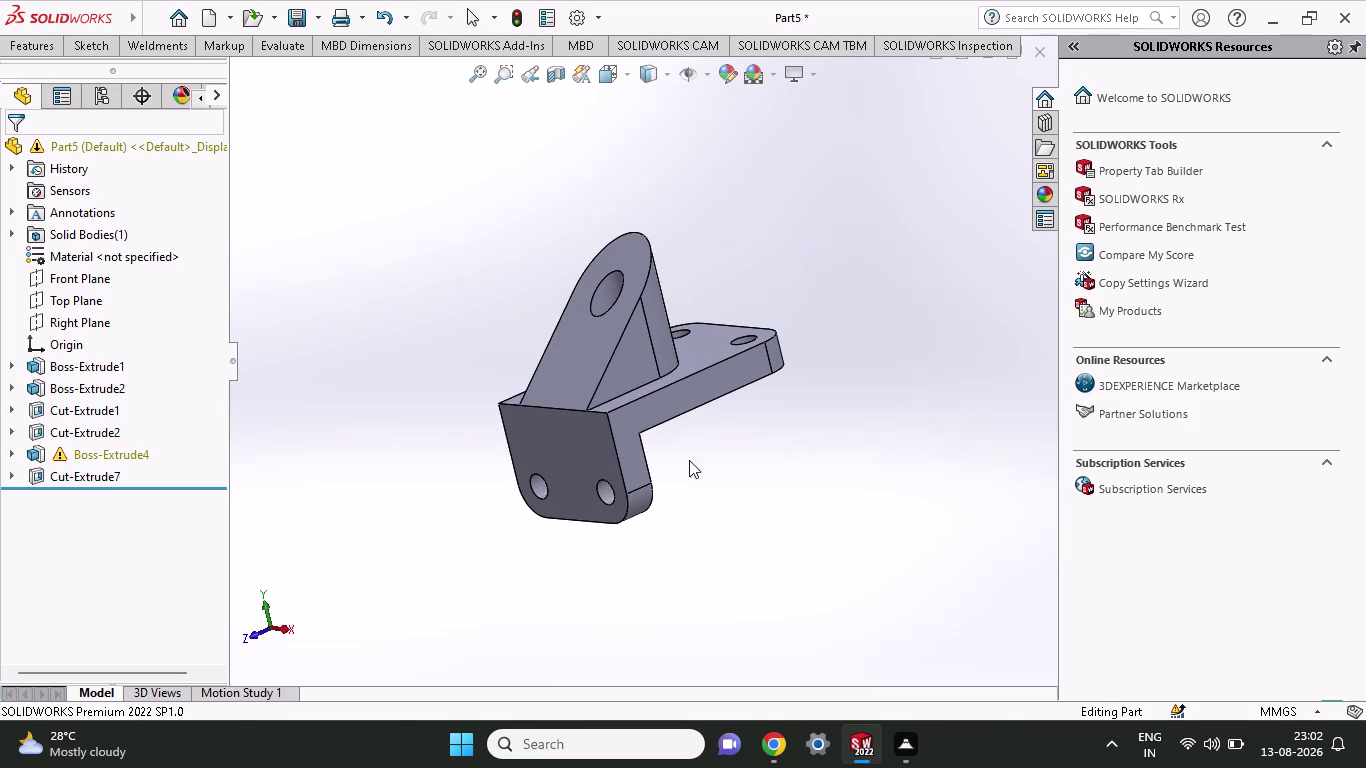
middle_drag(647, 470, 577, 451)
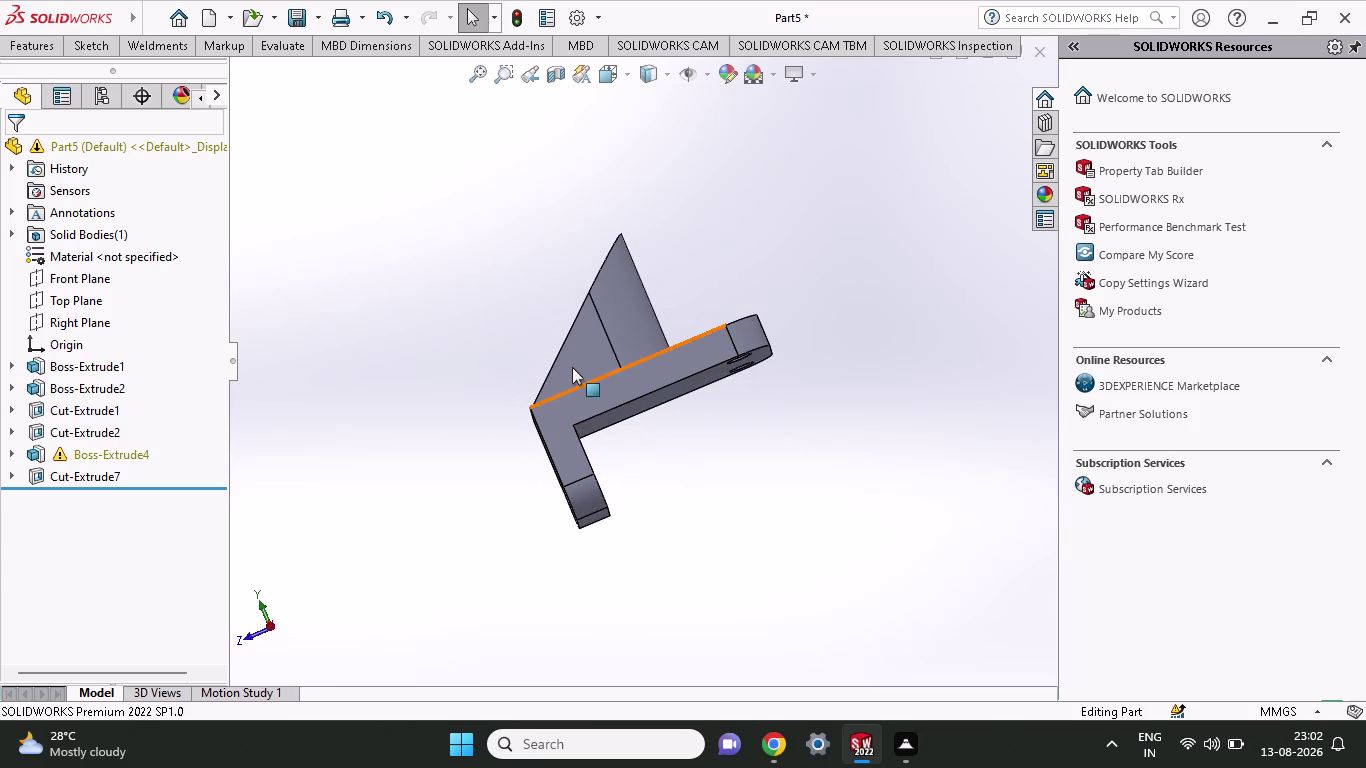
click(573, 347)
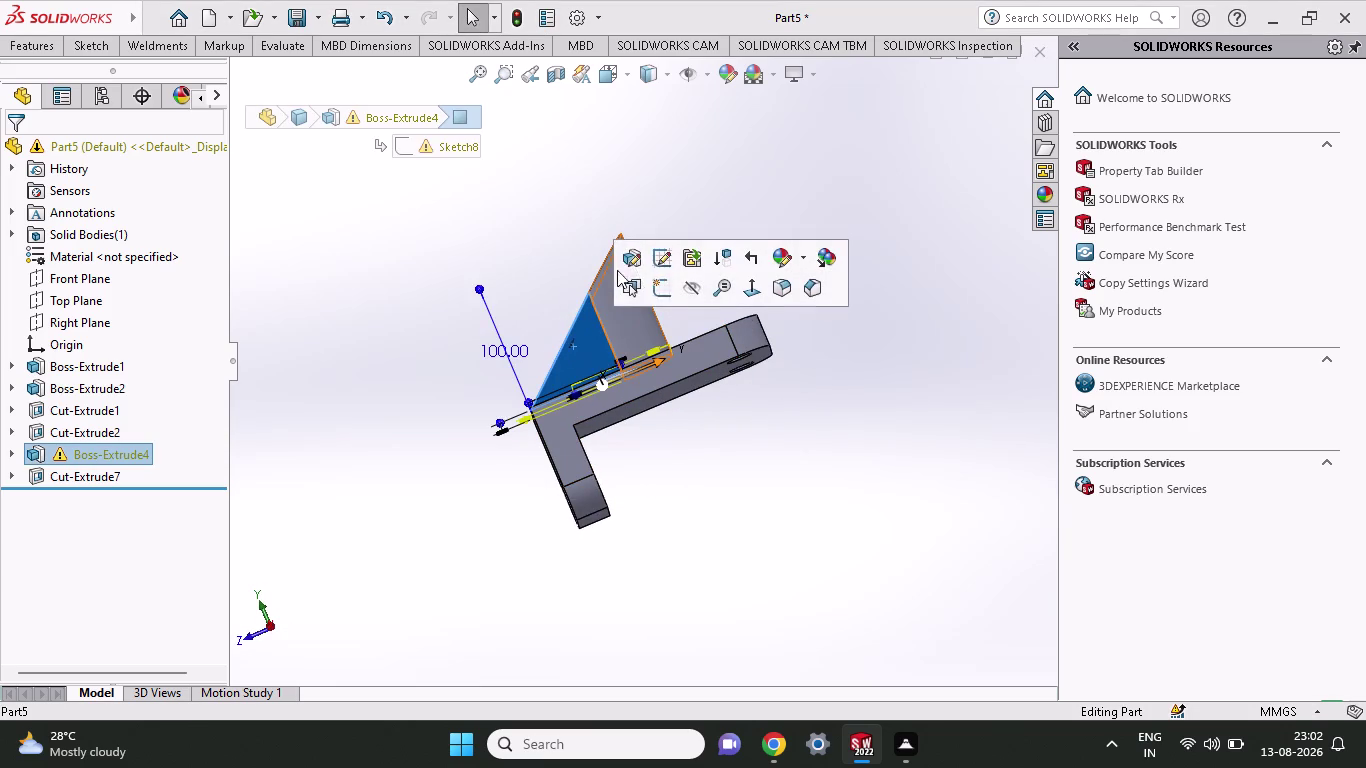
click(653, 285)
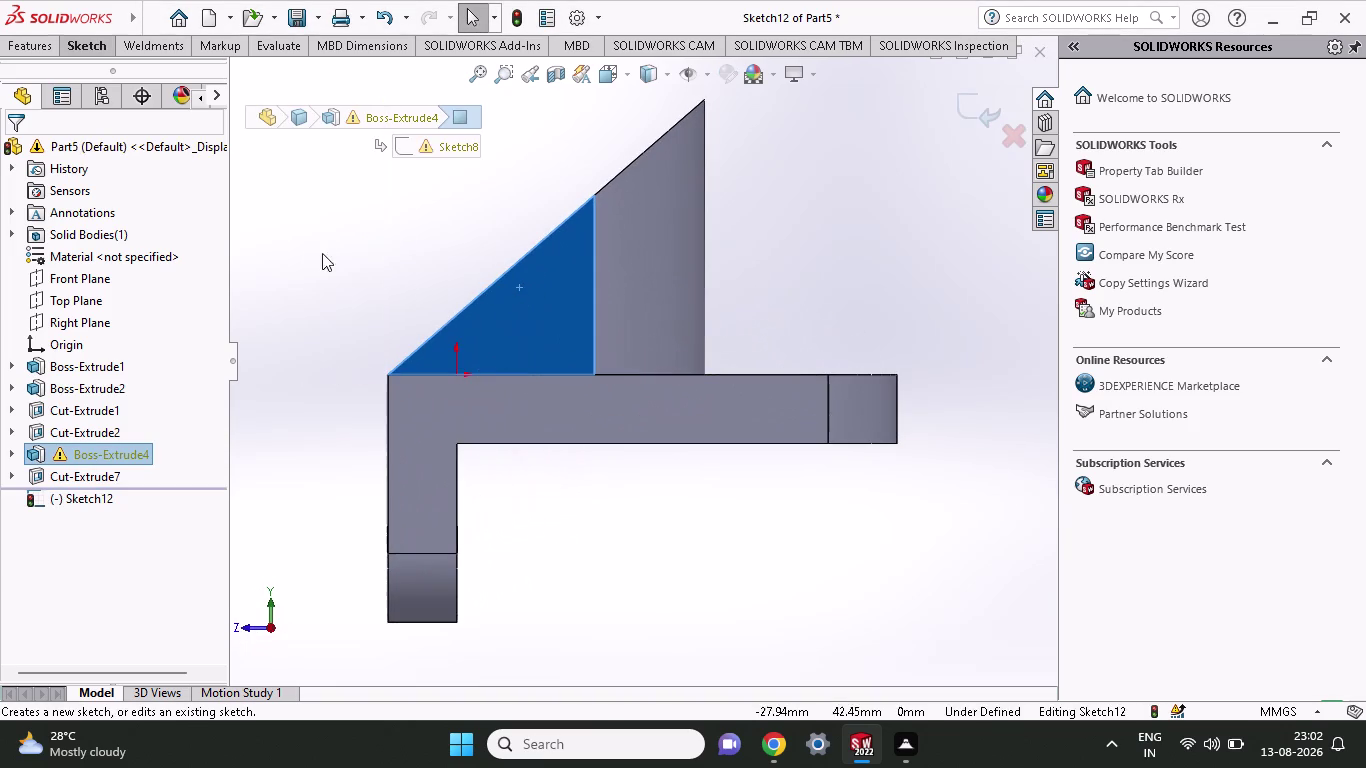
Draw a 3 Point Corner Rectangle with one side along the upright's sloped edge.
click(74, 39)
click(153, 102)
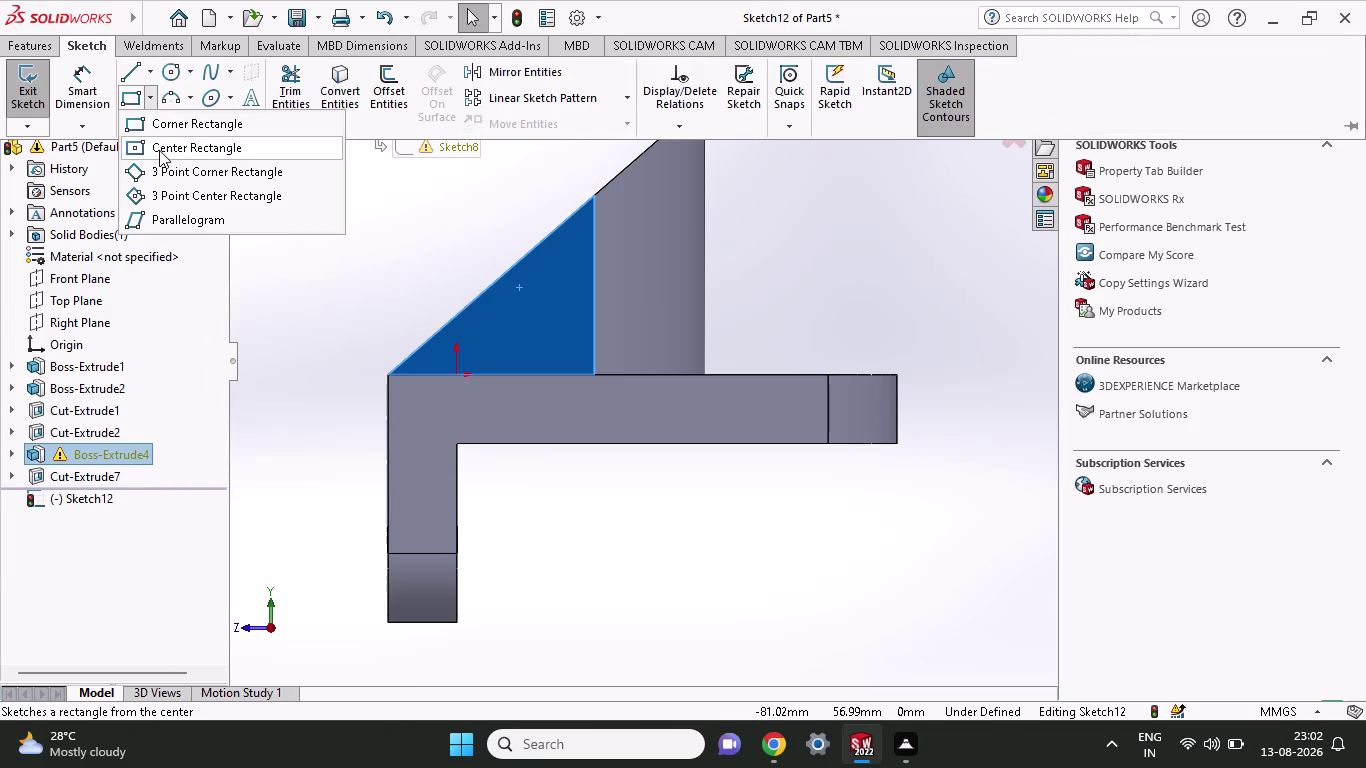
click(166, 174)
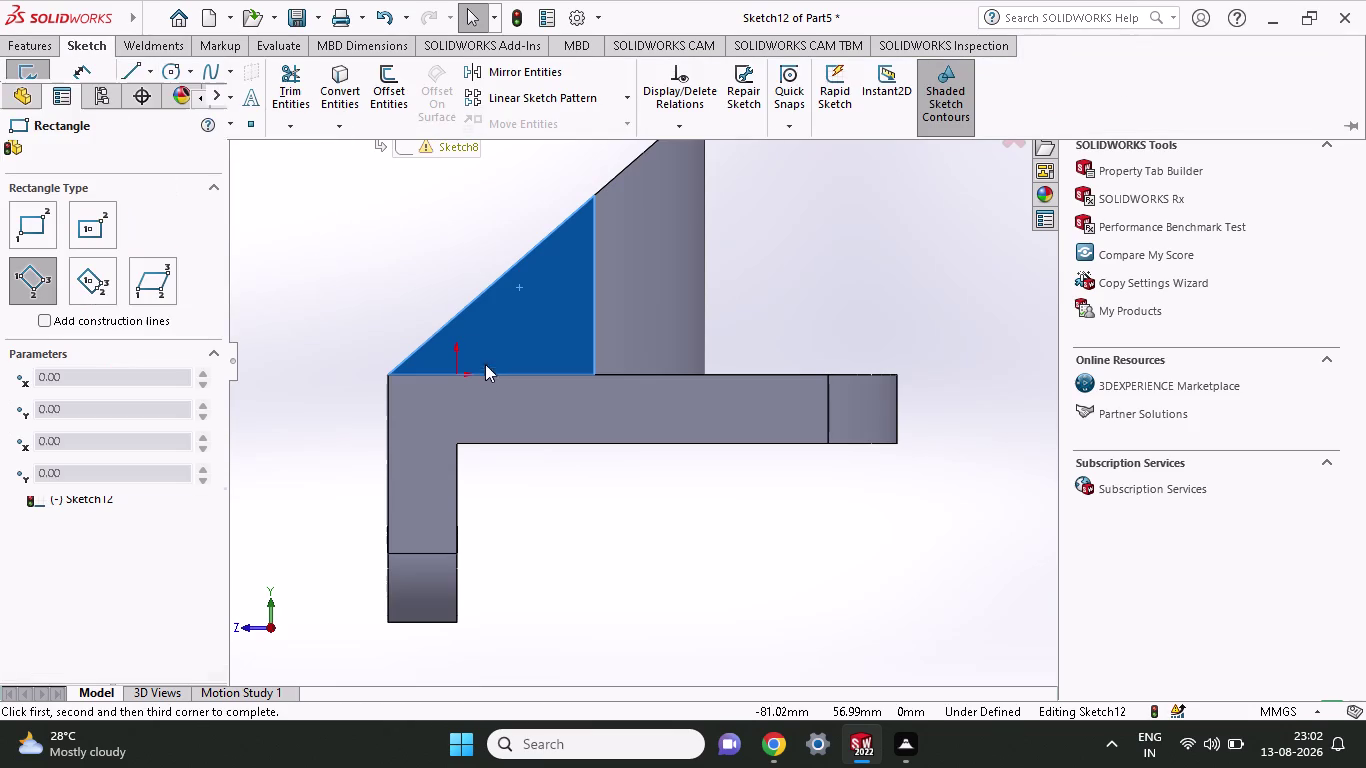
click(455, 317)
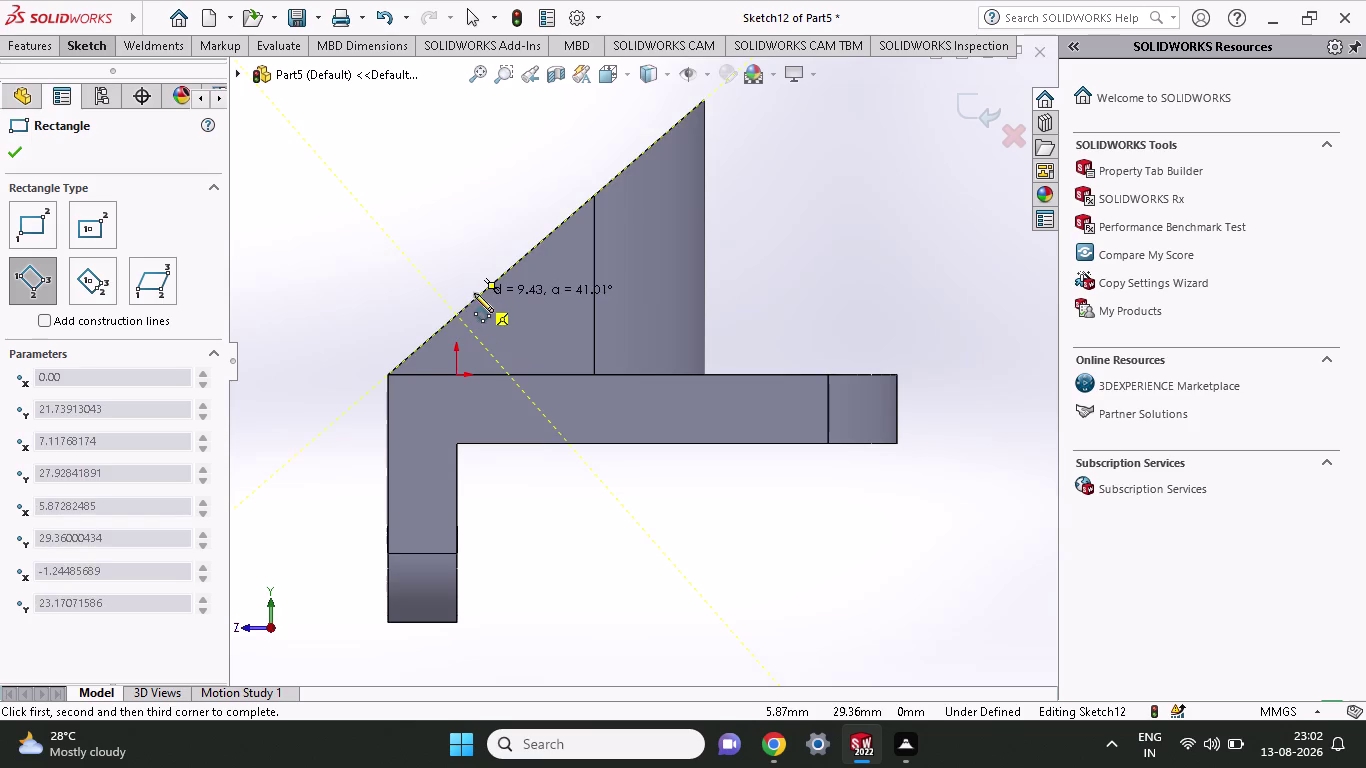
click(500, 278)
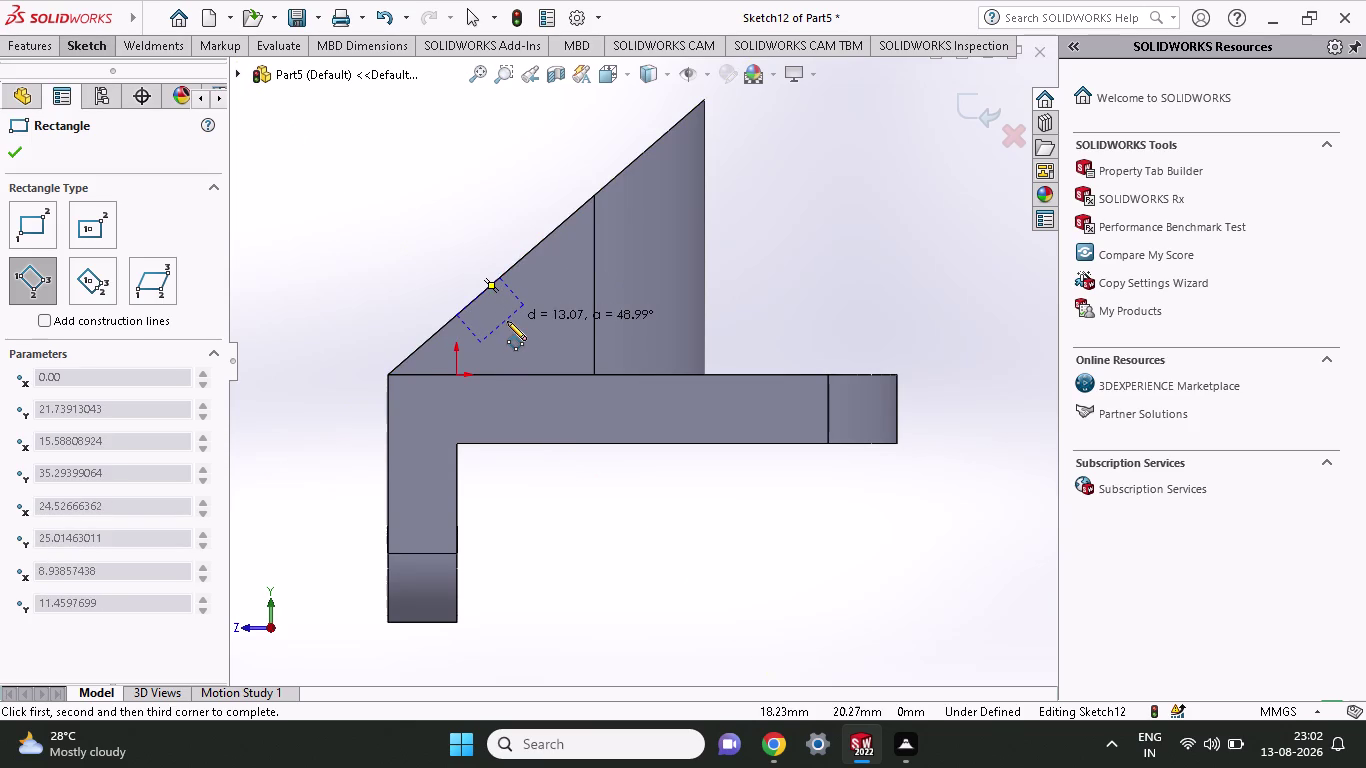
click(507, 321)
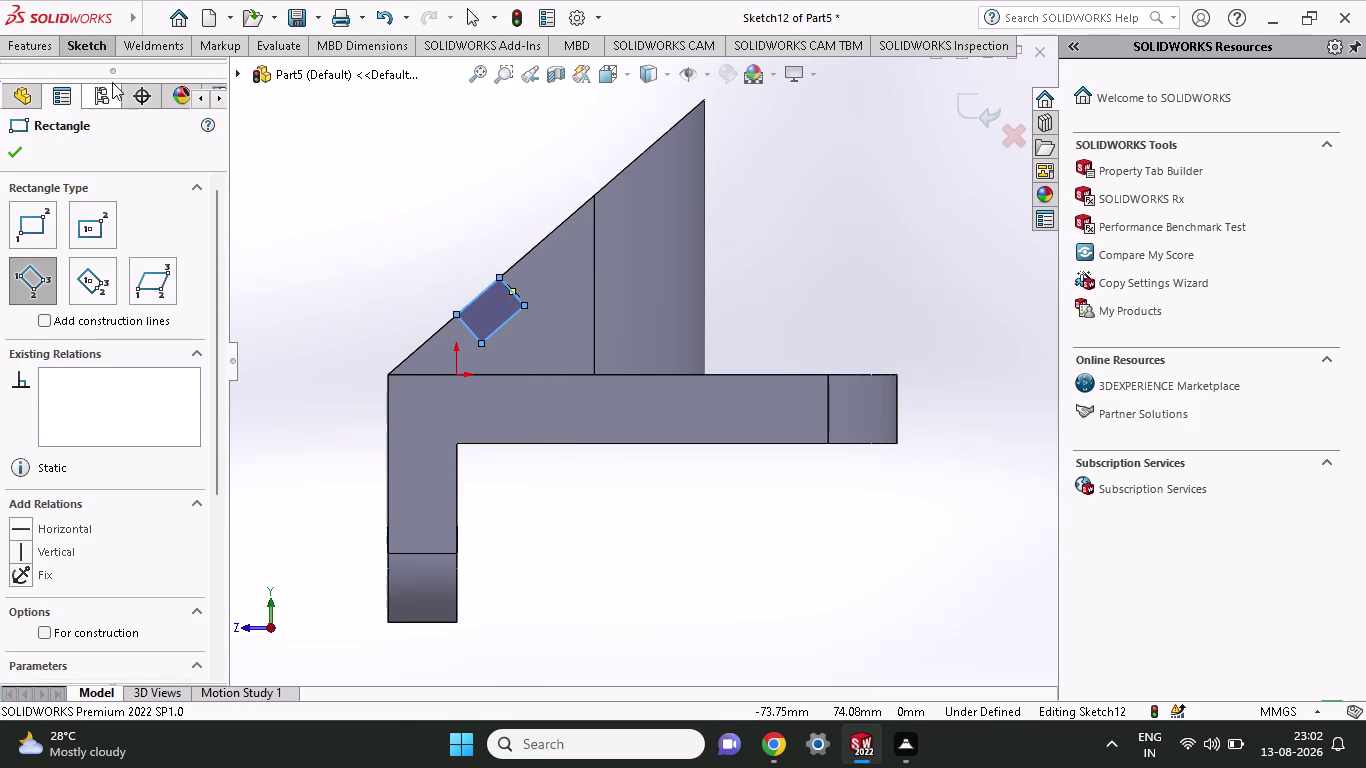
click(101, 49)
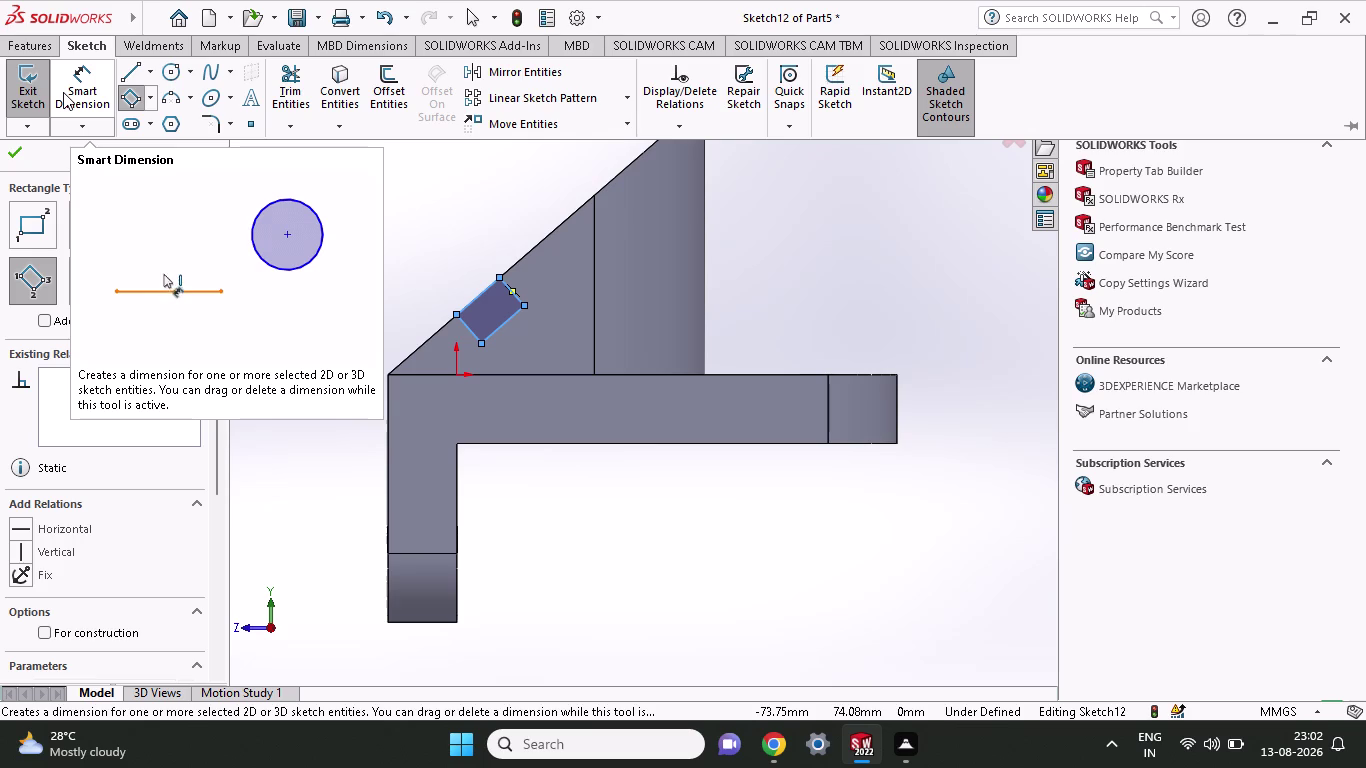
click(63, 92)
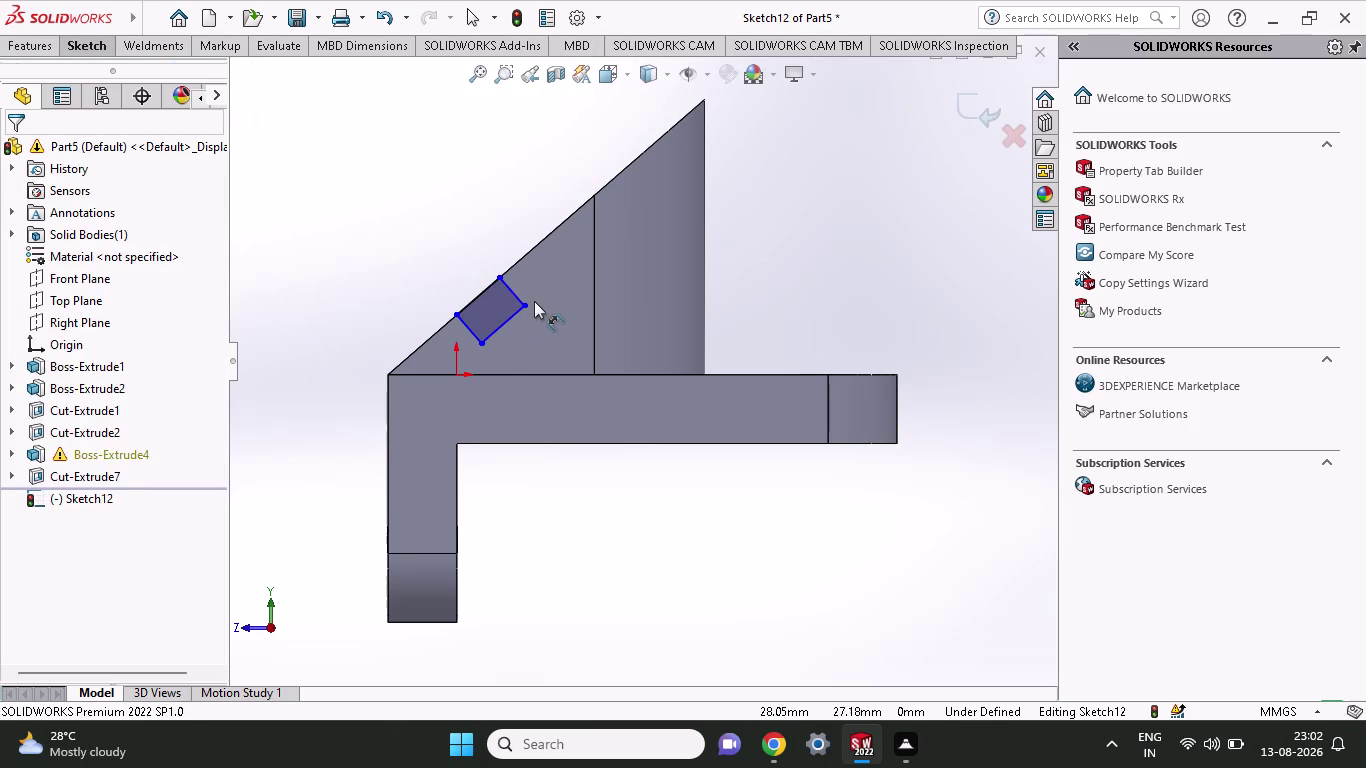
Dimension the square's offset from the slope and its height above the base, both 15 mm.
click(530, 303)
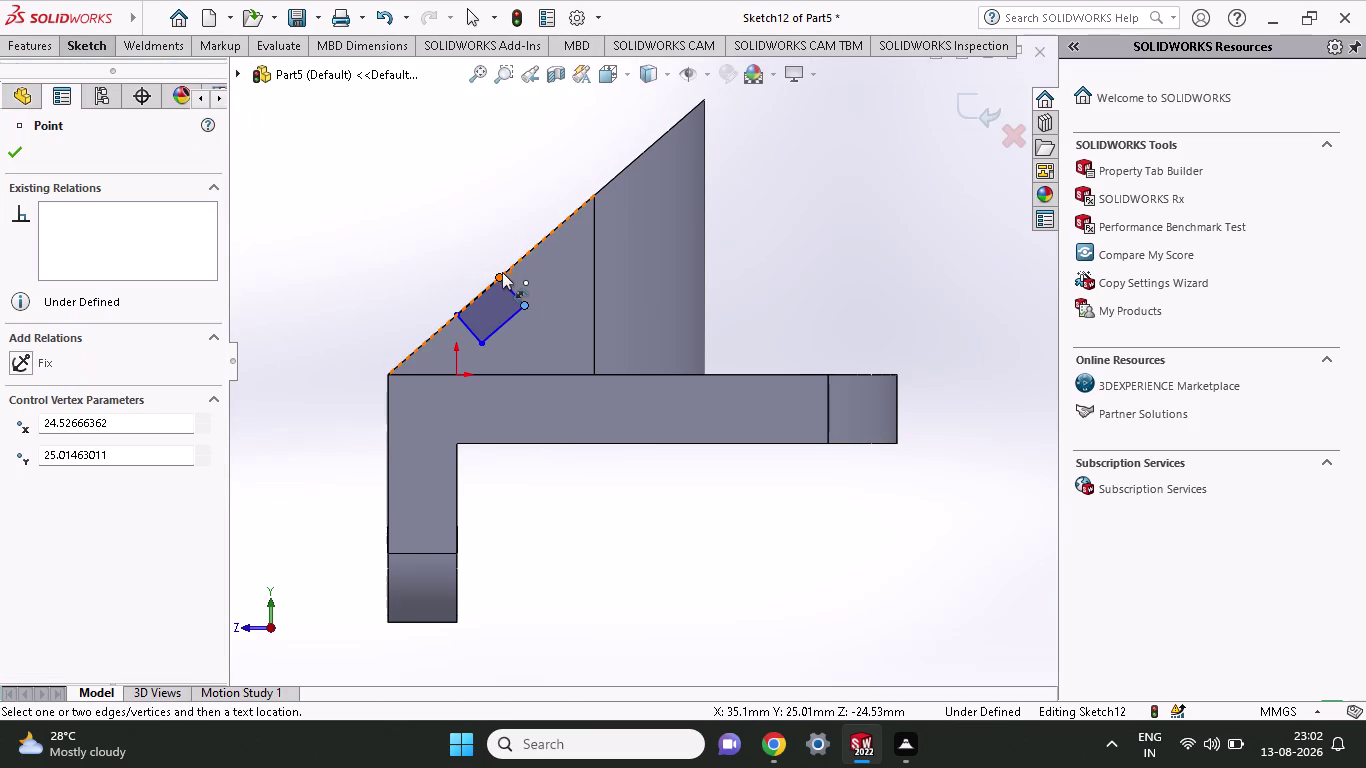
click(499, 276)
click(565, 254)
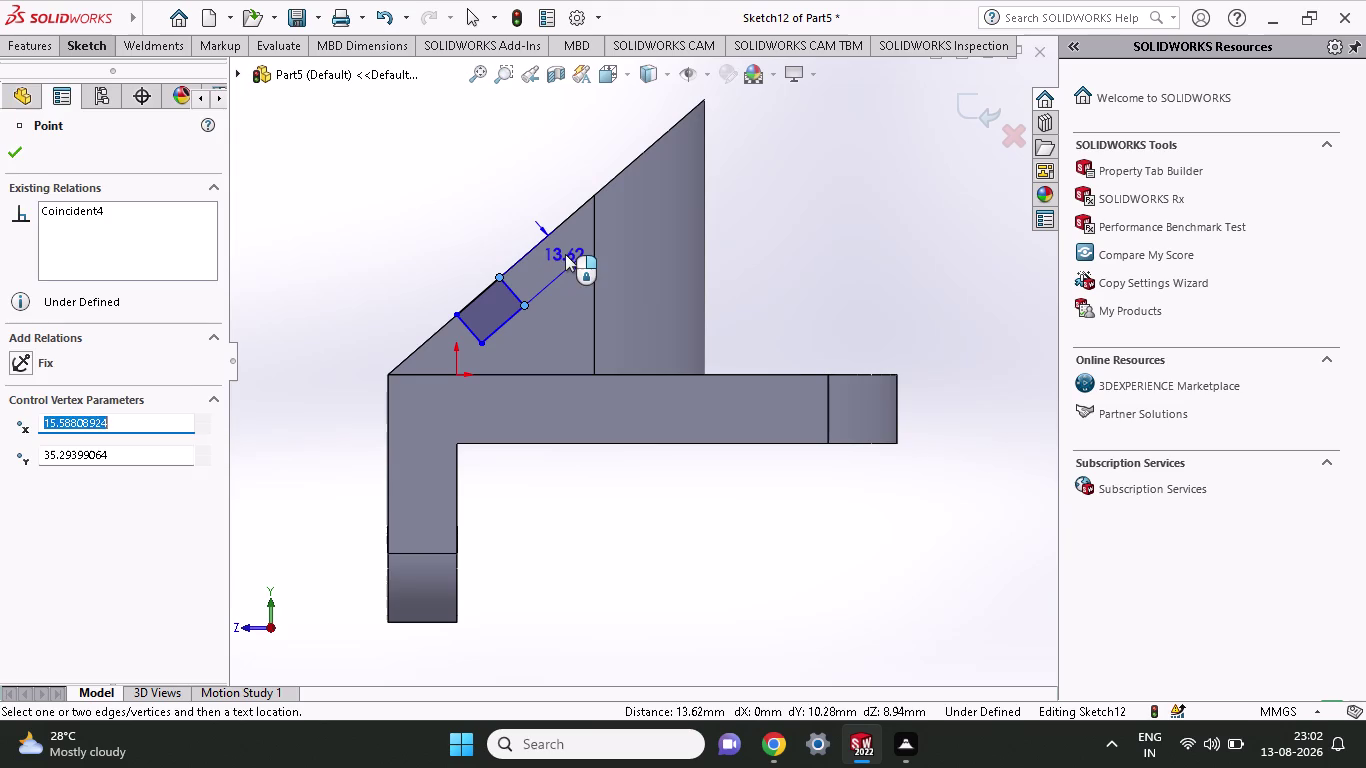
text(15)
key(Return)
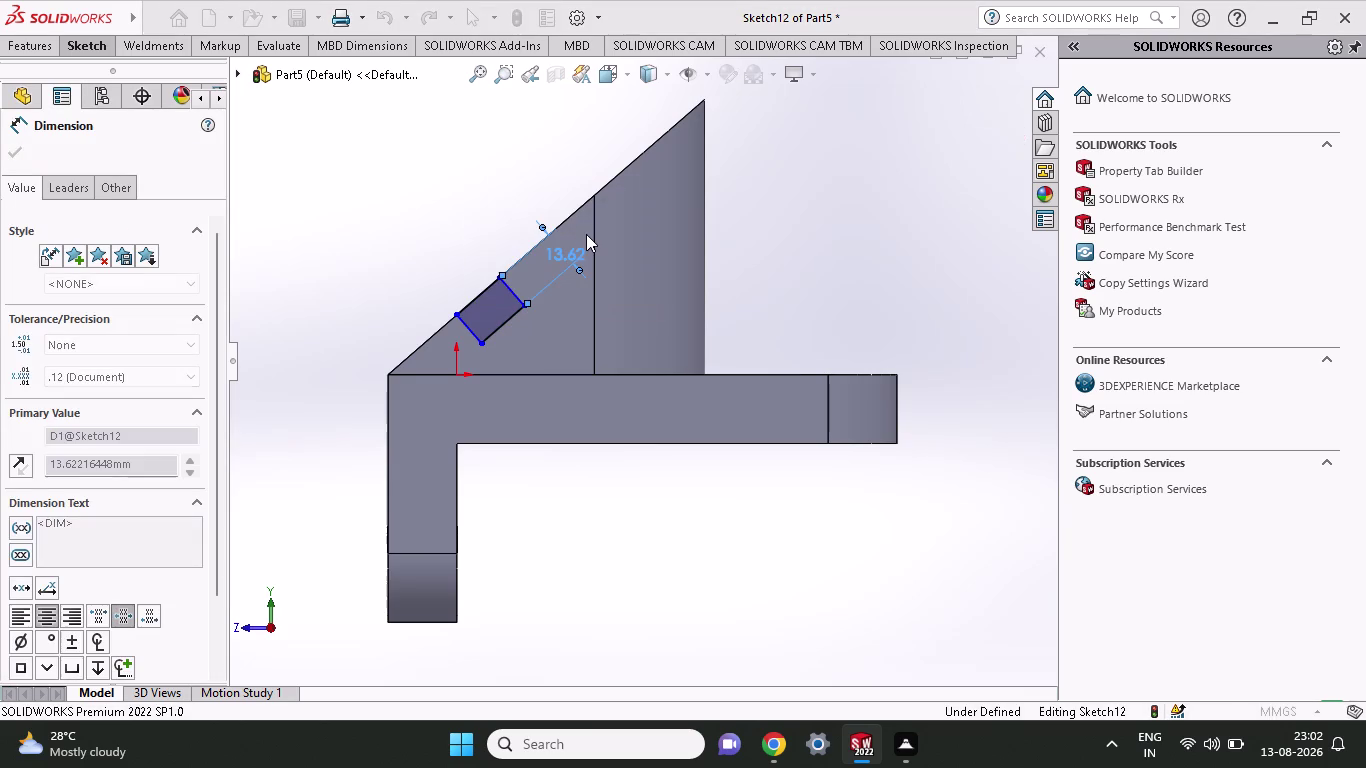
click(485, 346)
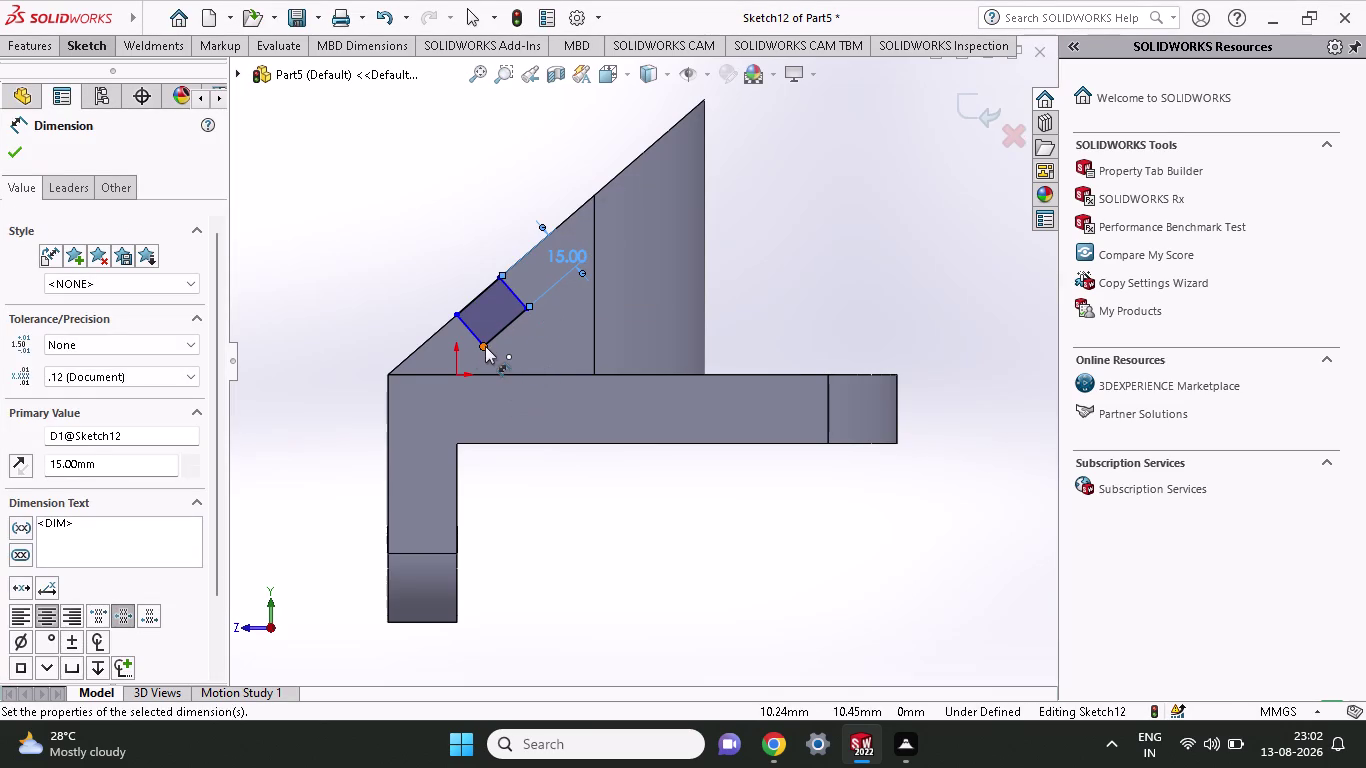
click(529, 314)
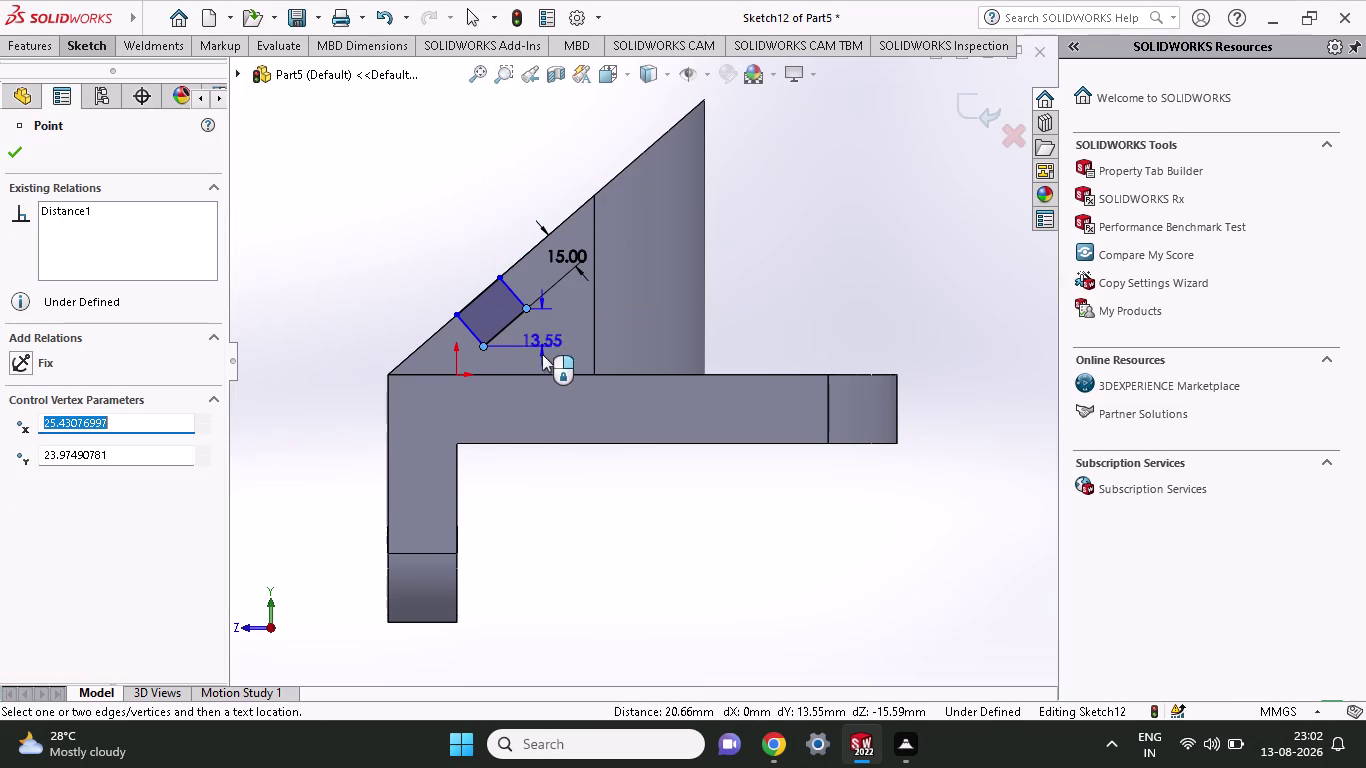
click(538, 352)
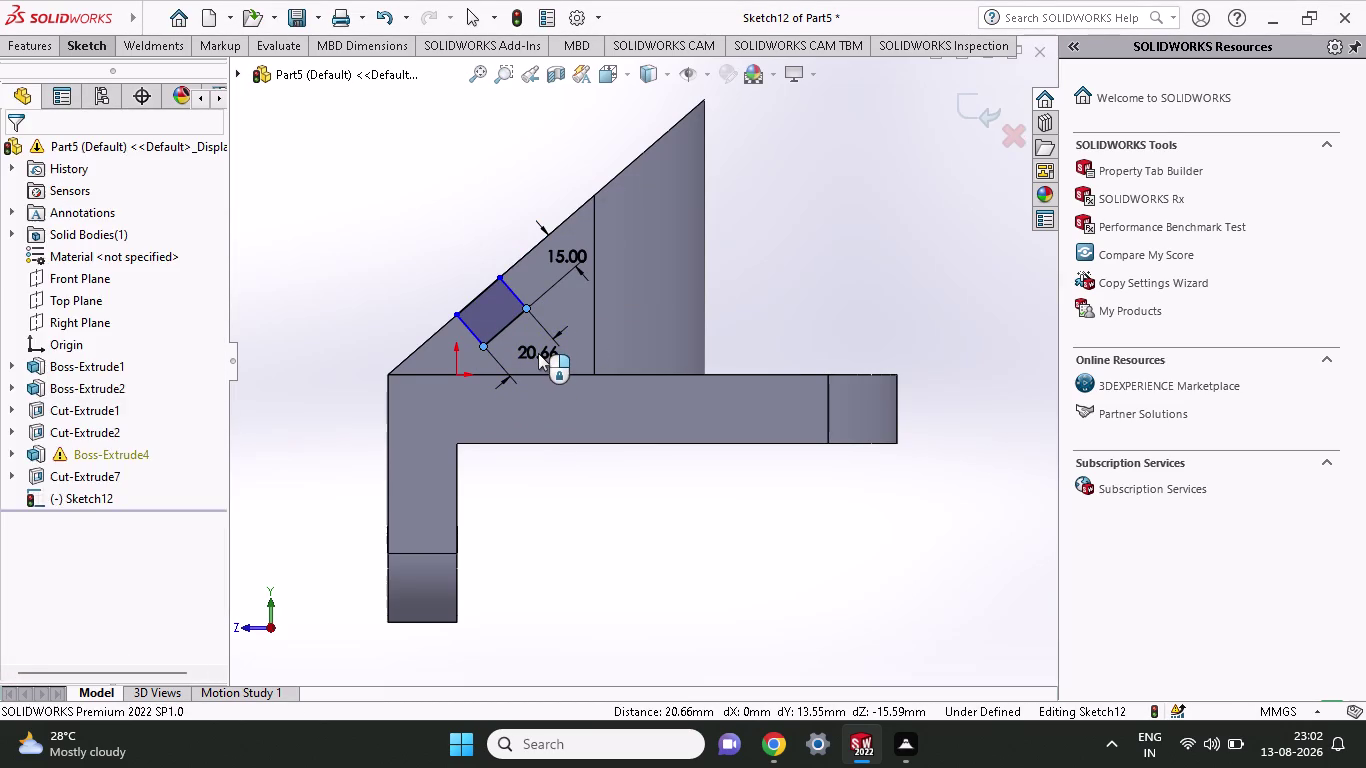
text(15)
key(Return)
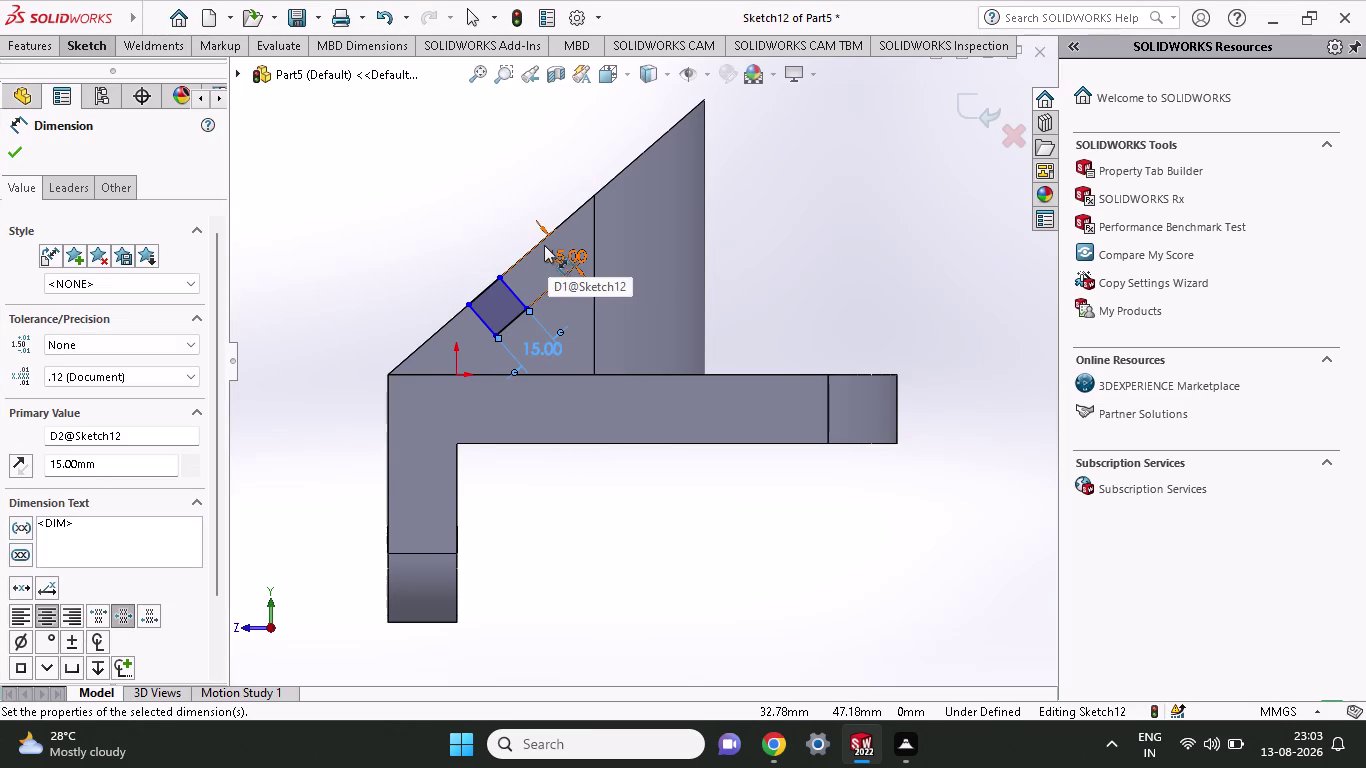
Place the square 25 mm along the slope from its lower corner.
click(387, 374)
click(471, 303)
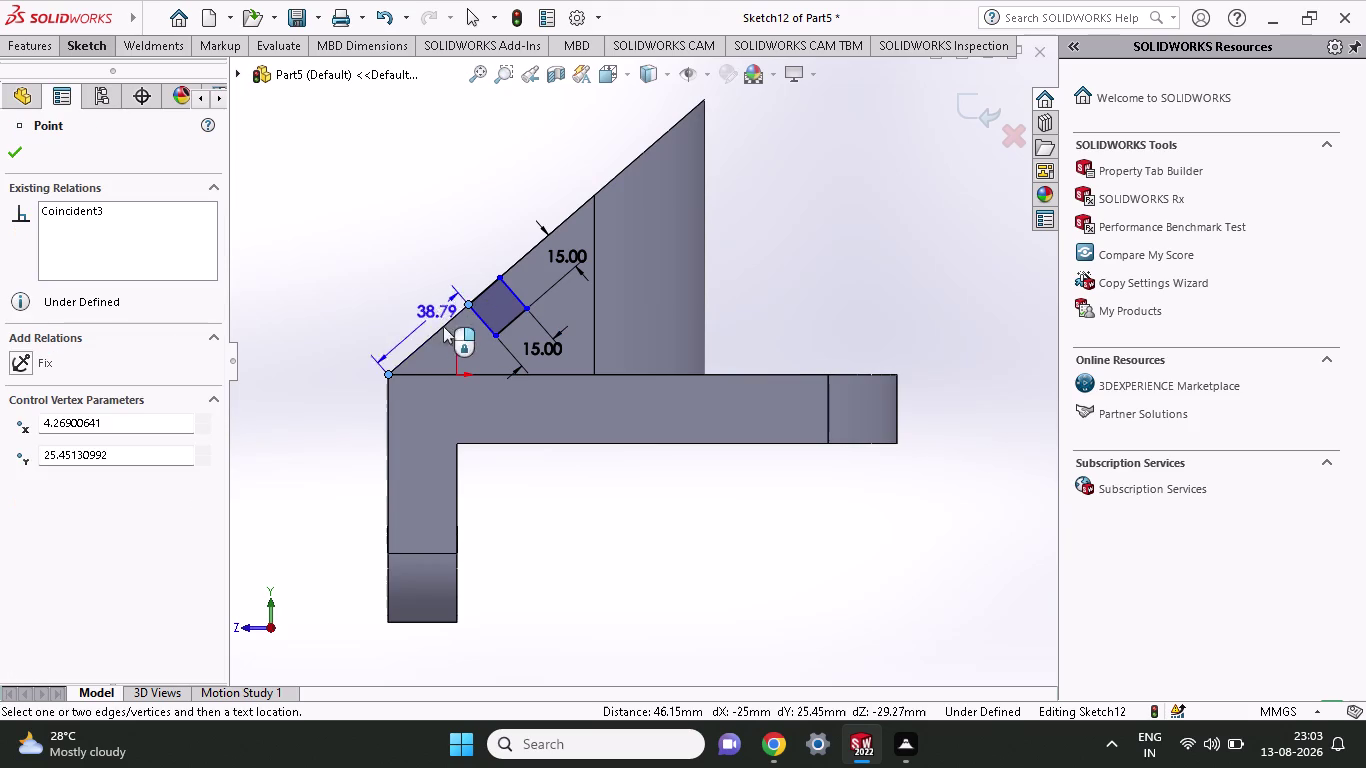
click(447, 343)
text(2)
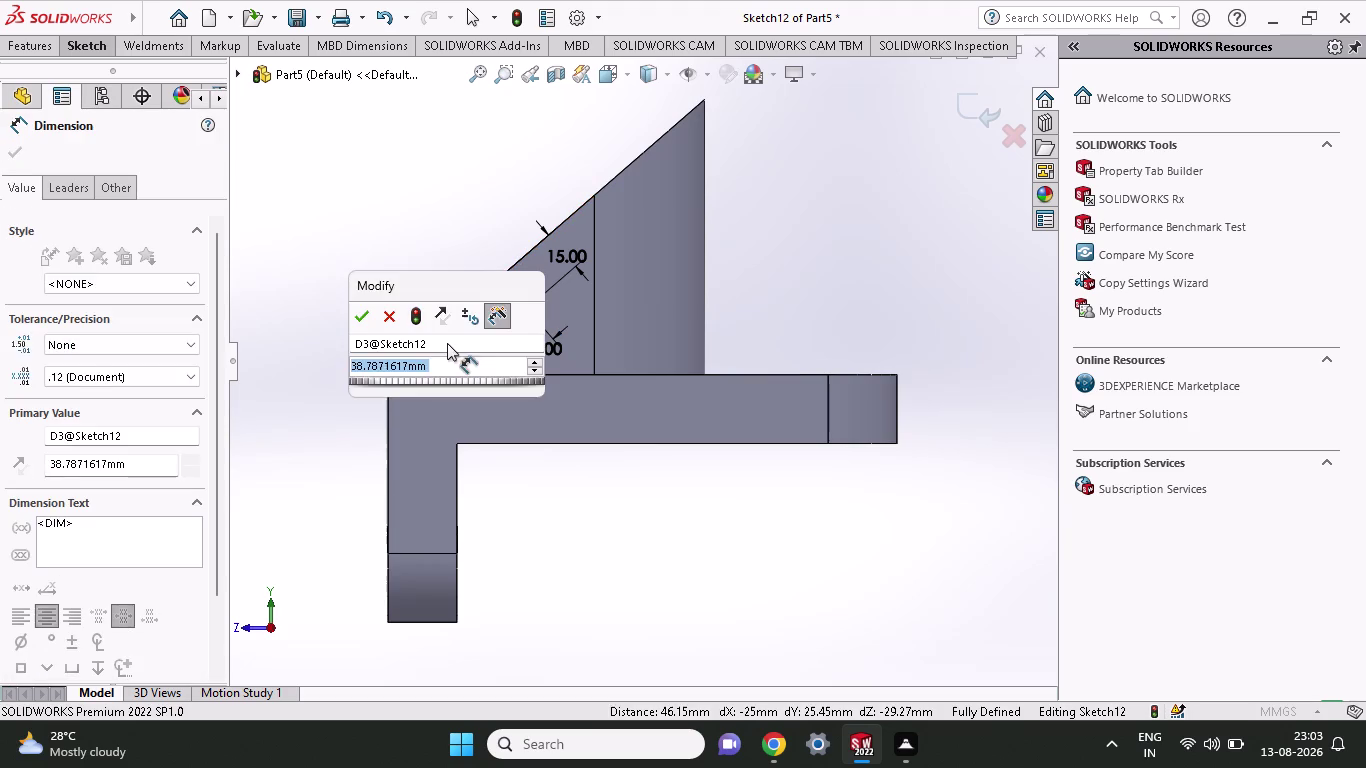
text(5)
key(Return)
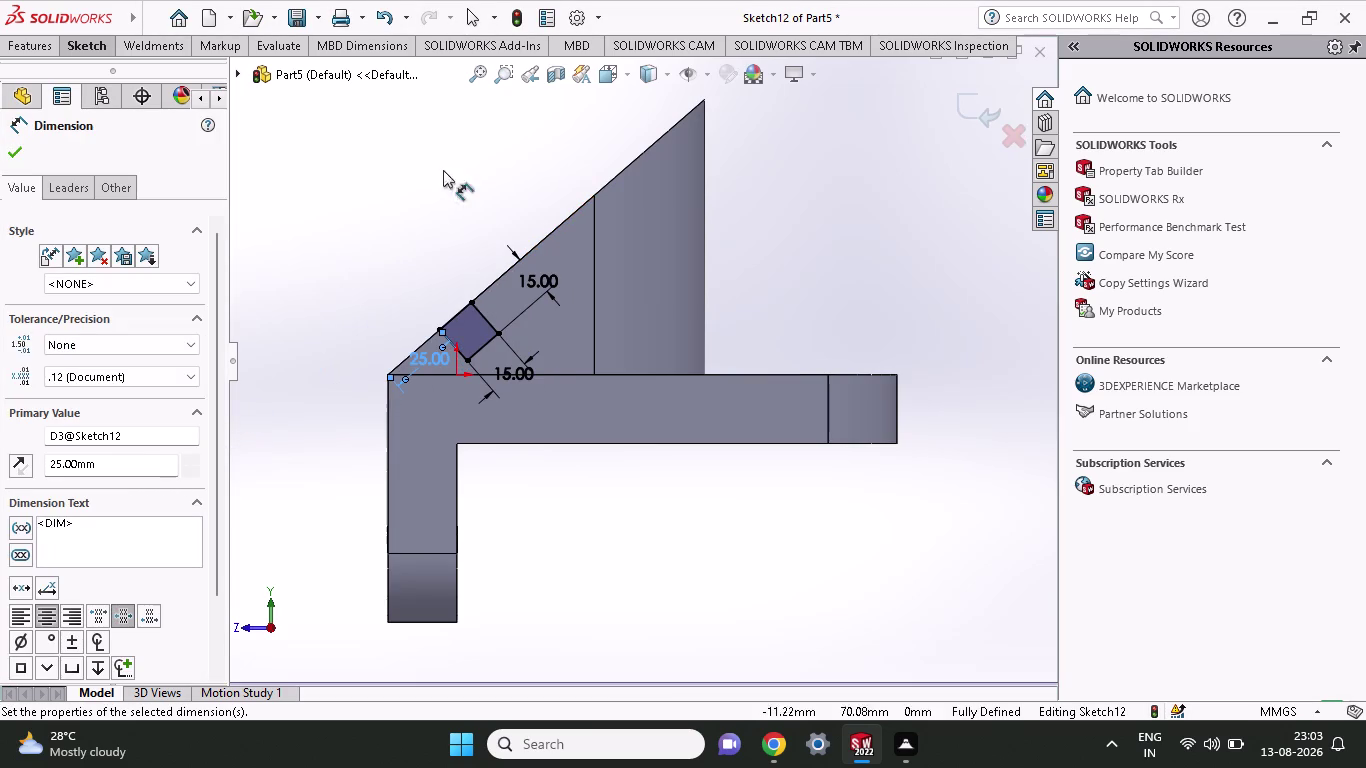
click(47, 50)
click(289, 67)
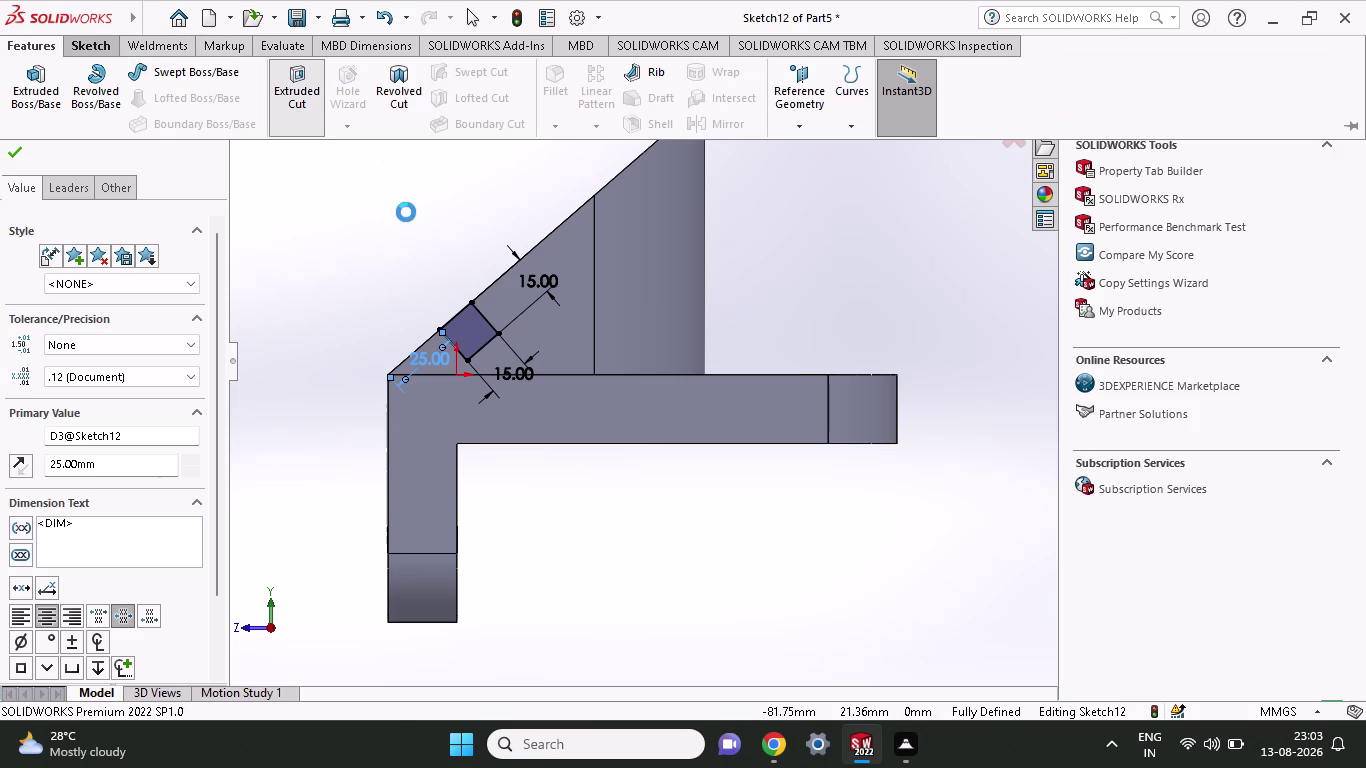
Check the cut preview and accept the Blind cut, creating the Cut-Extrude8 notch.
scroll(down, 3)
scroll(down, 3)
scroll(down, 3)
scroll(down, 3)
middle_drag(129, 466, 137, 461)
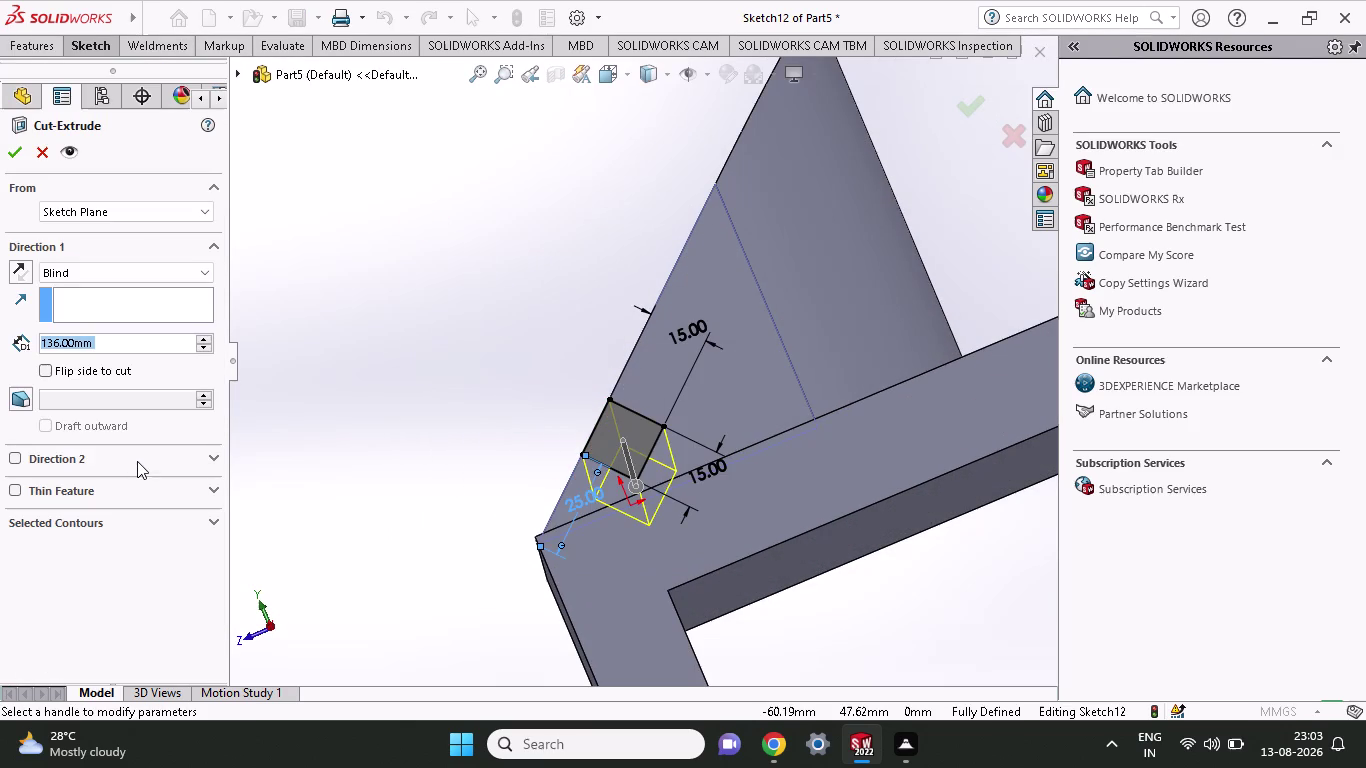
middle_drag(137, 461, 158, 461)
scroll(up, 3)
middle_drag(310, 323, 377, 383)
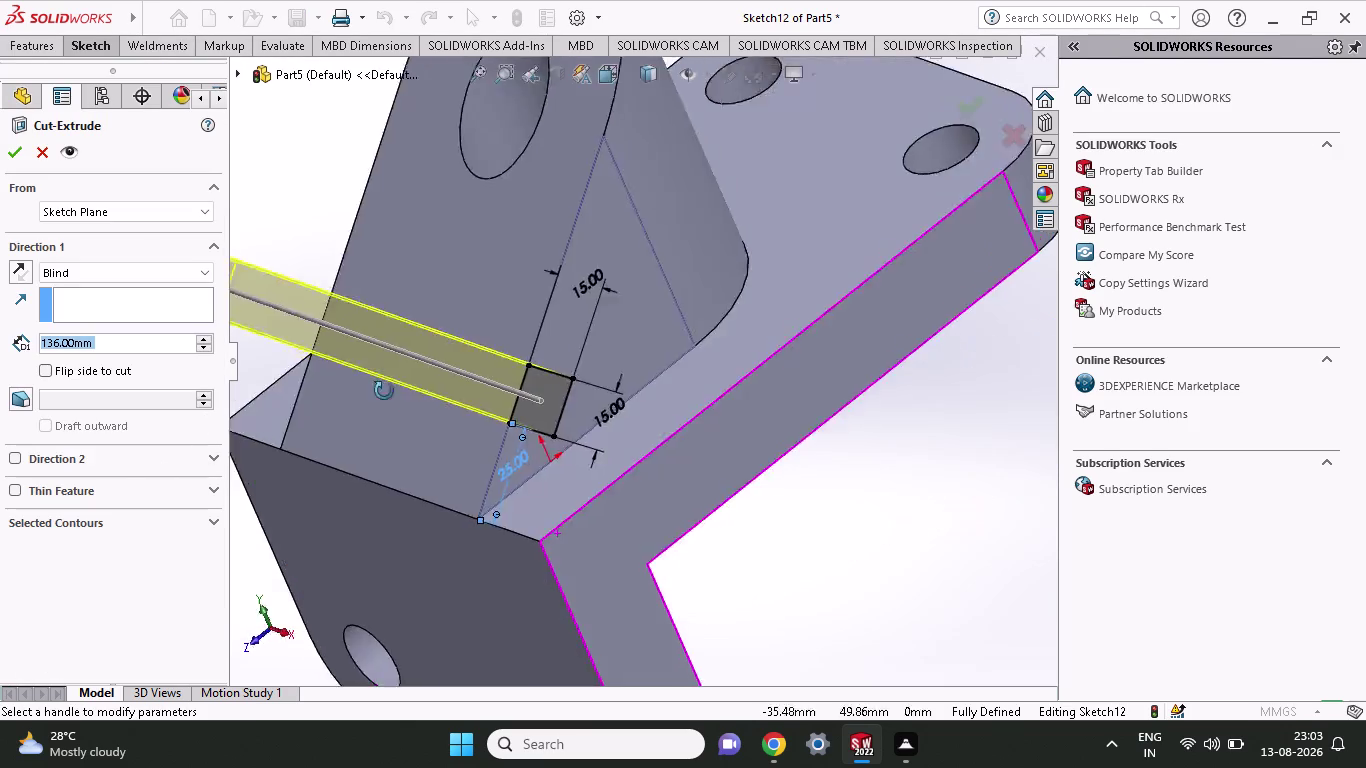
middle_drag(377, 383, 341, 410)
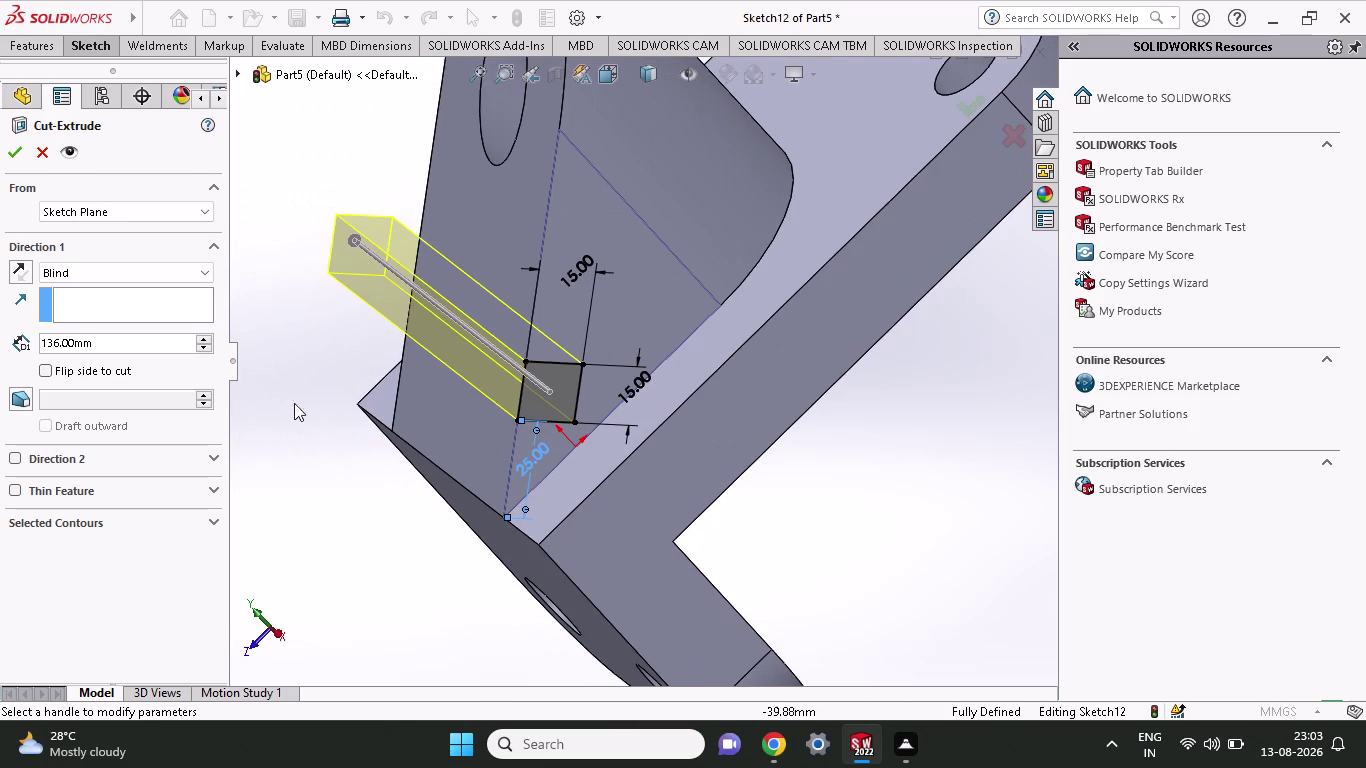
click(6, 152)
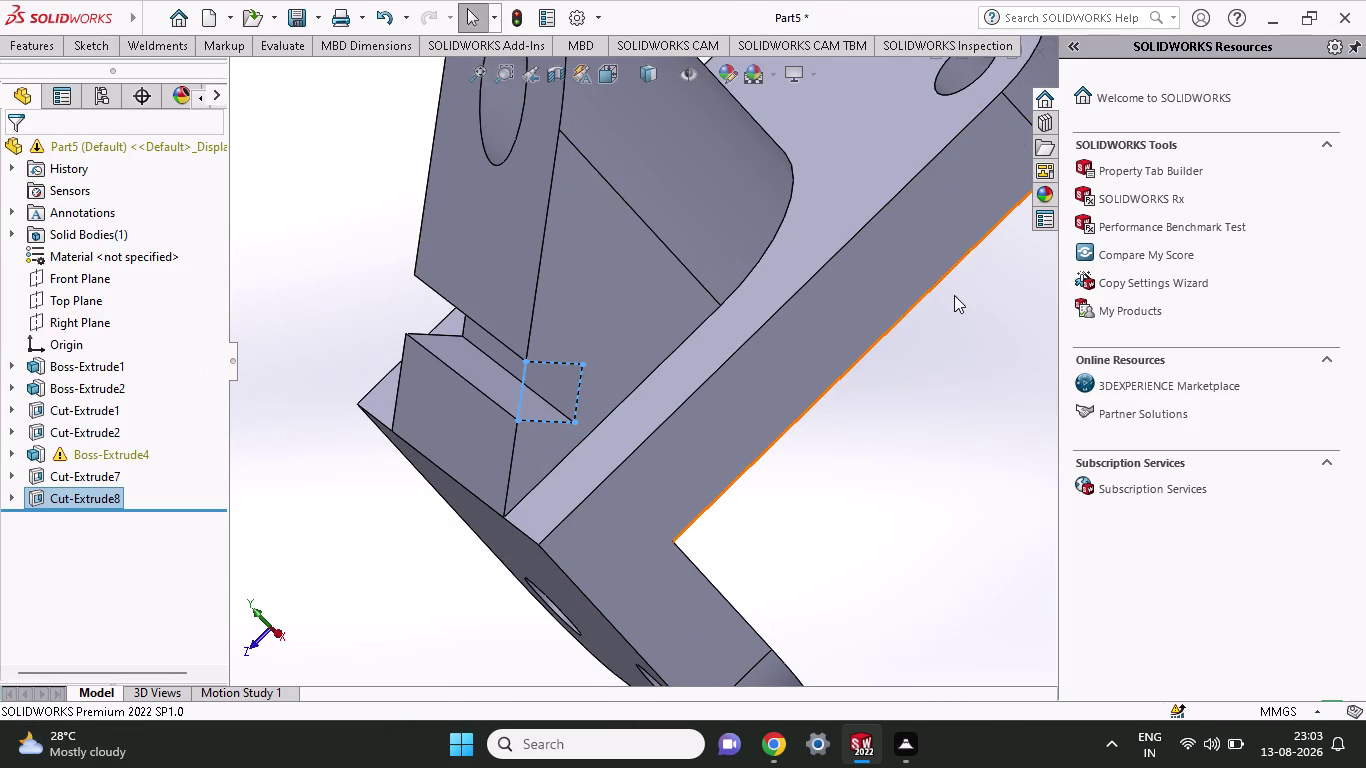
click(873, 494)
scroll(up, 3)
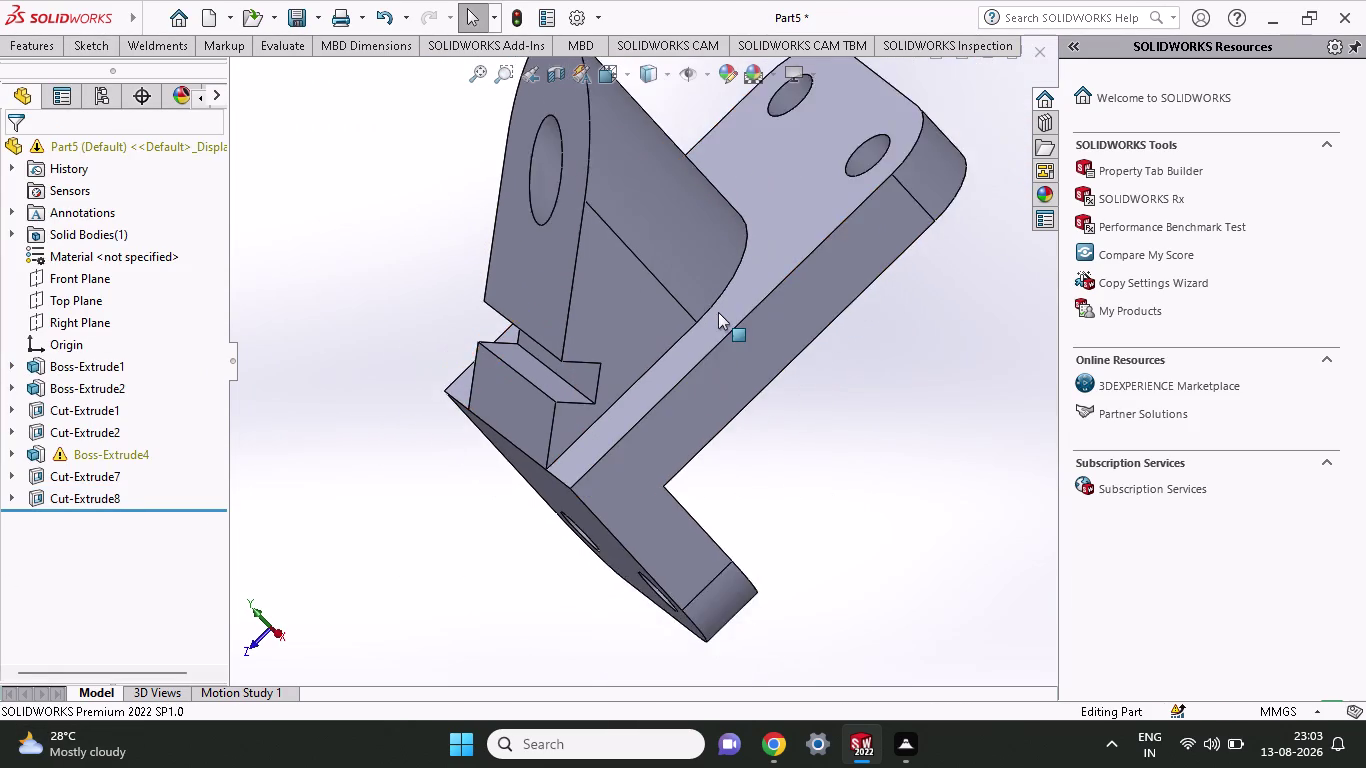
scroll(up, 3)
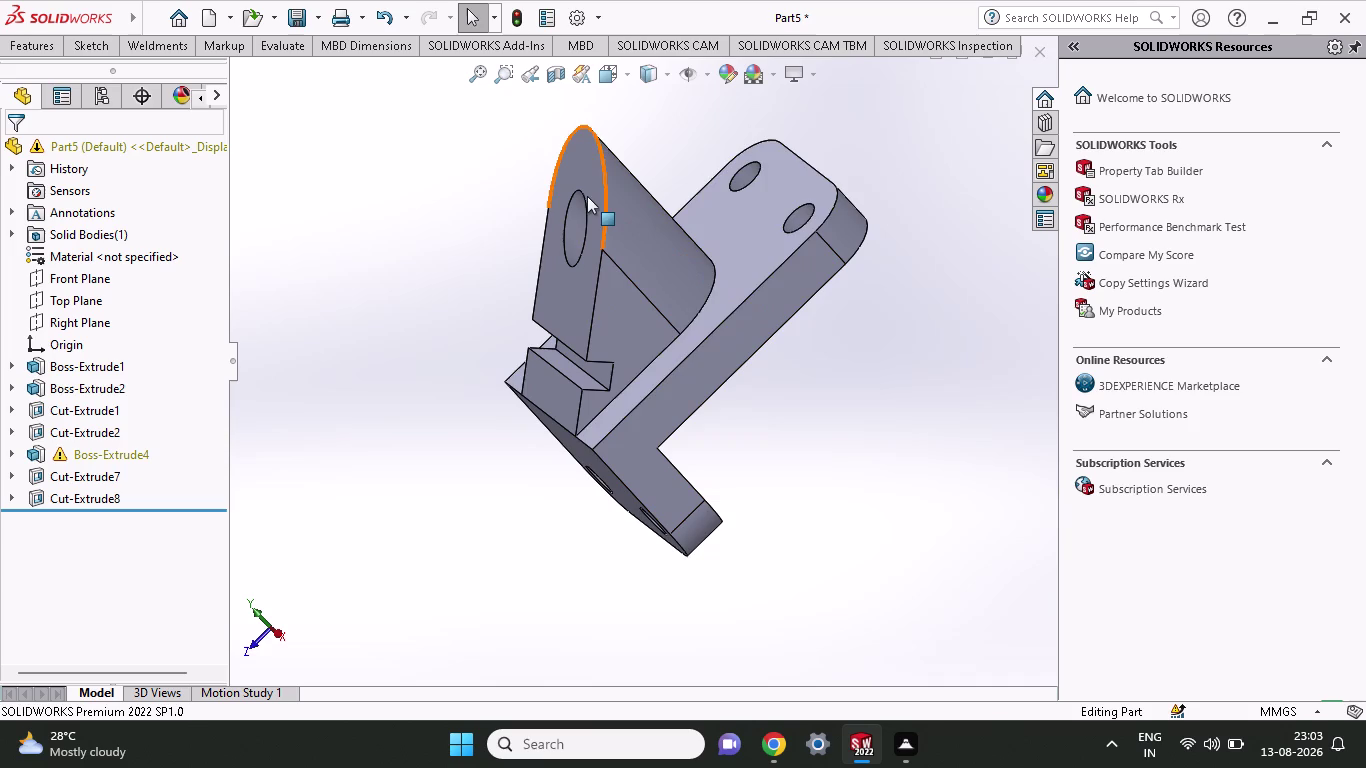
middle_drag(805, 366, 847, 410)
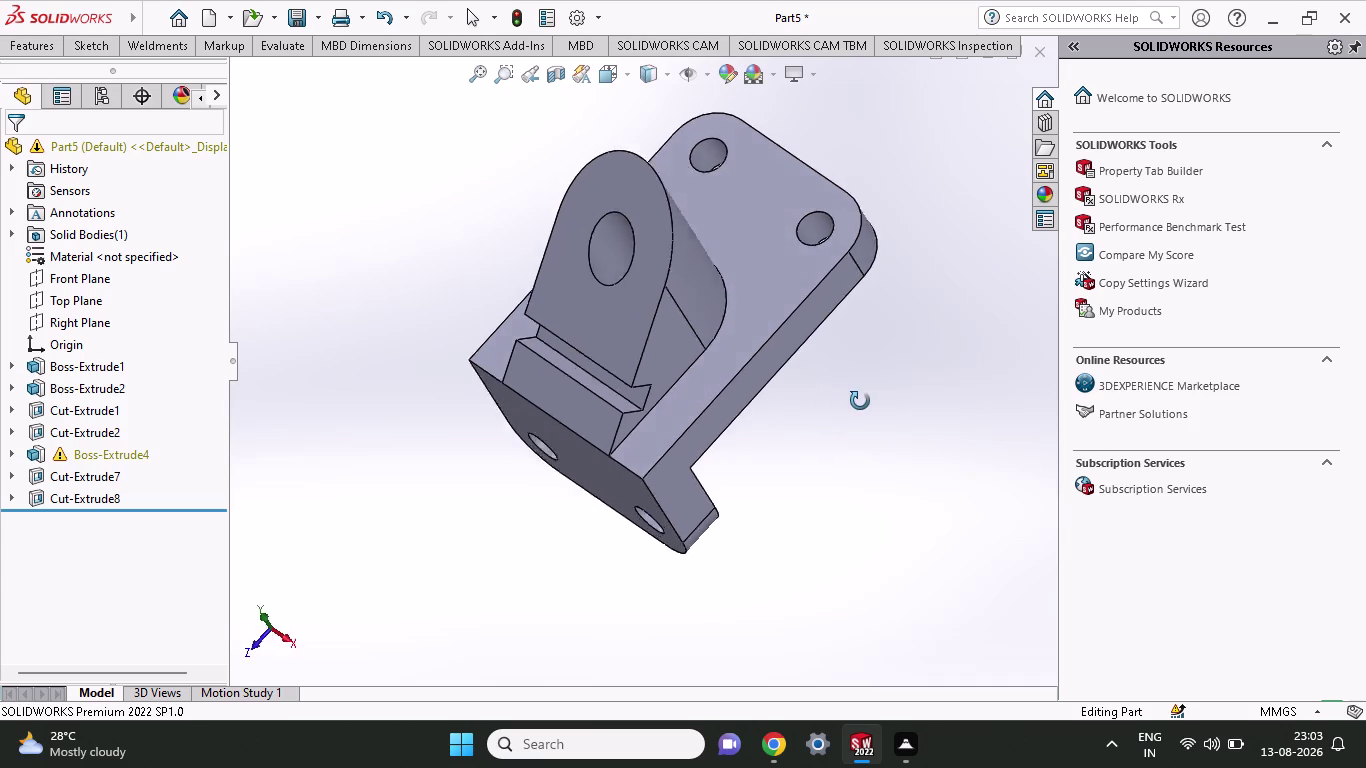
middle_drag(847, 410, 862, 400)
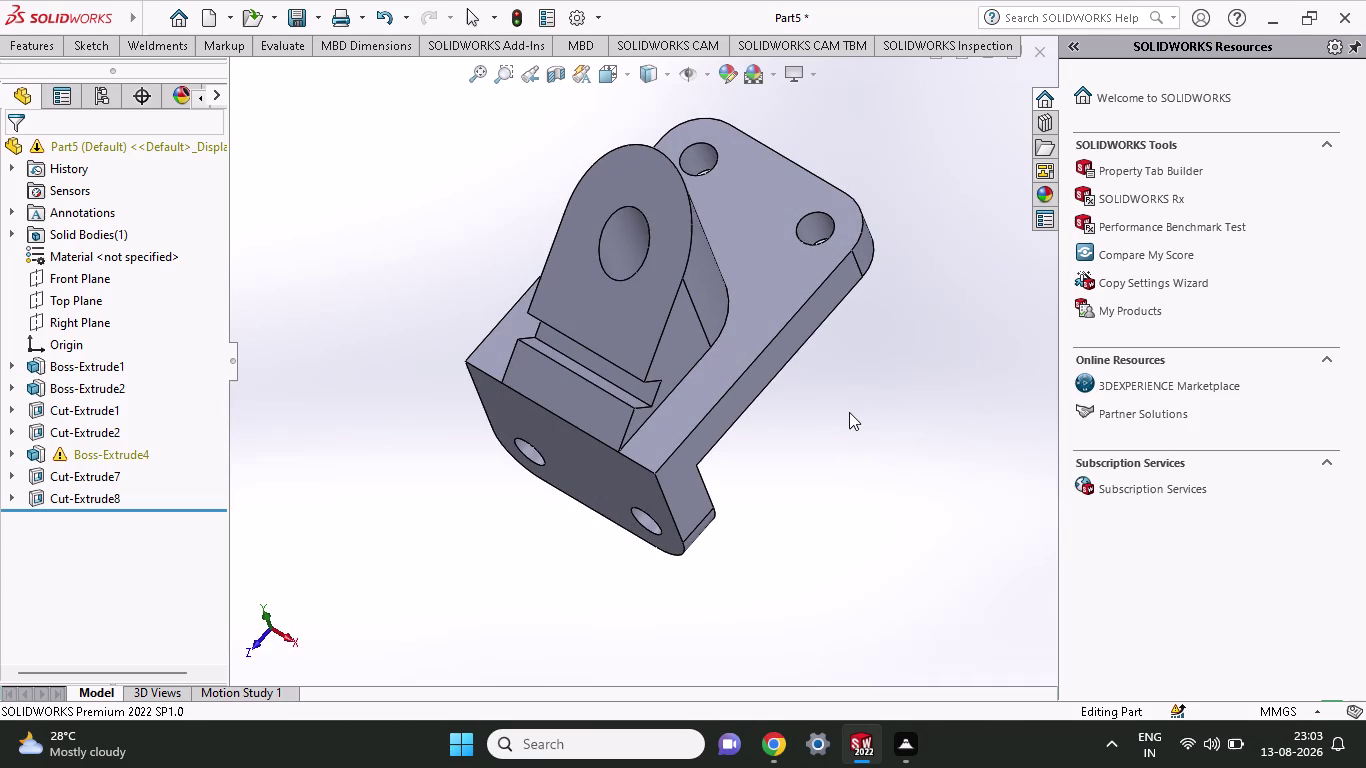
middle_drag(833, 404, 456, 205)
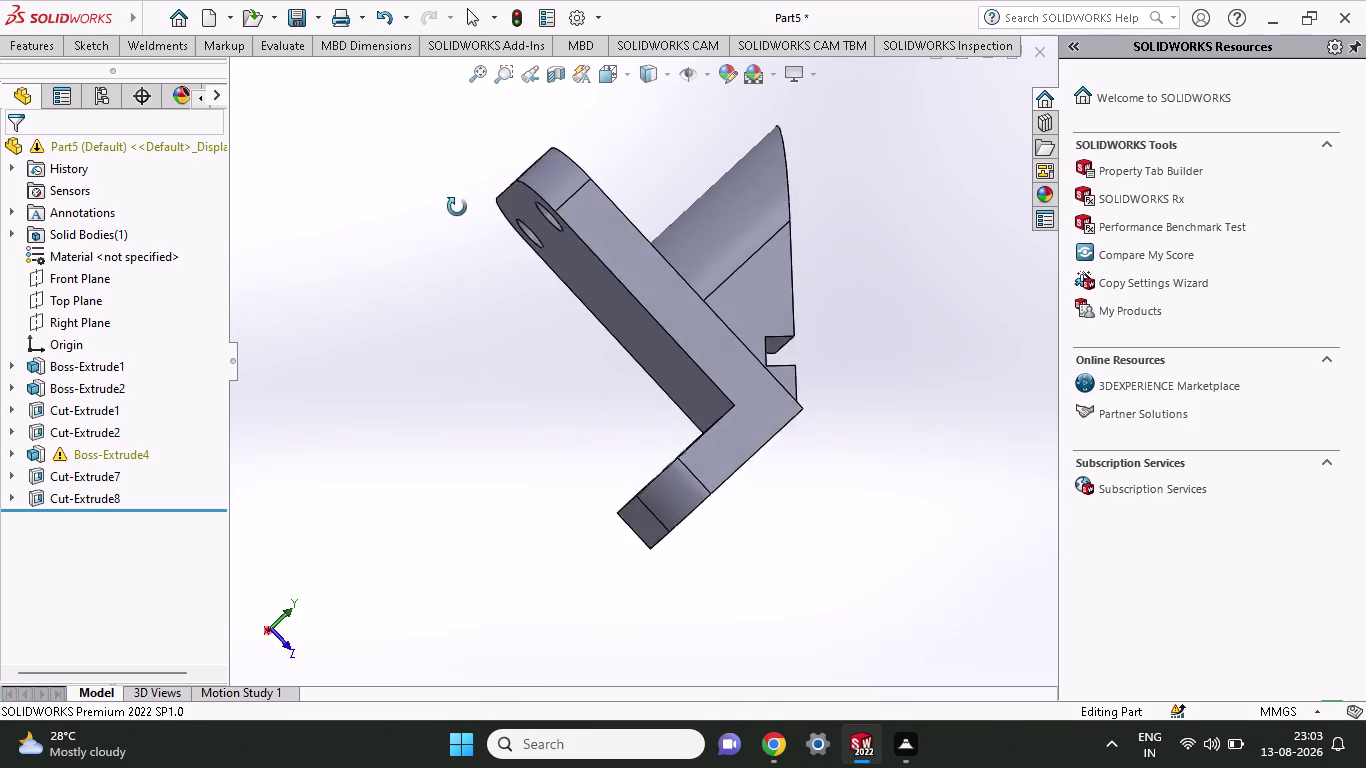
middle_drag(456, 205, 965, 345)
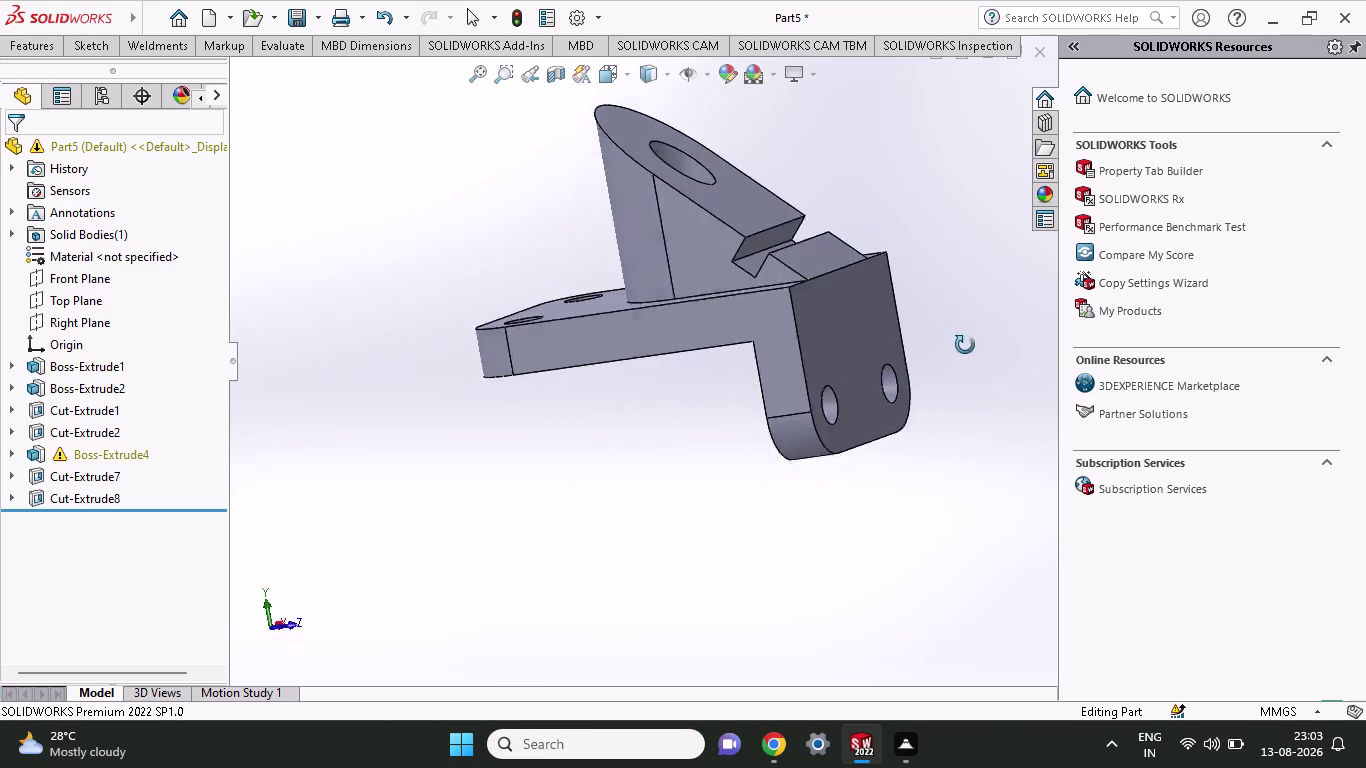
middle_drag(965, 345, 668, 357)
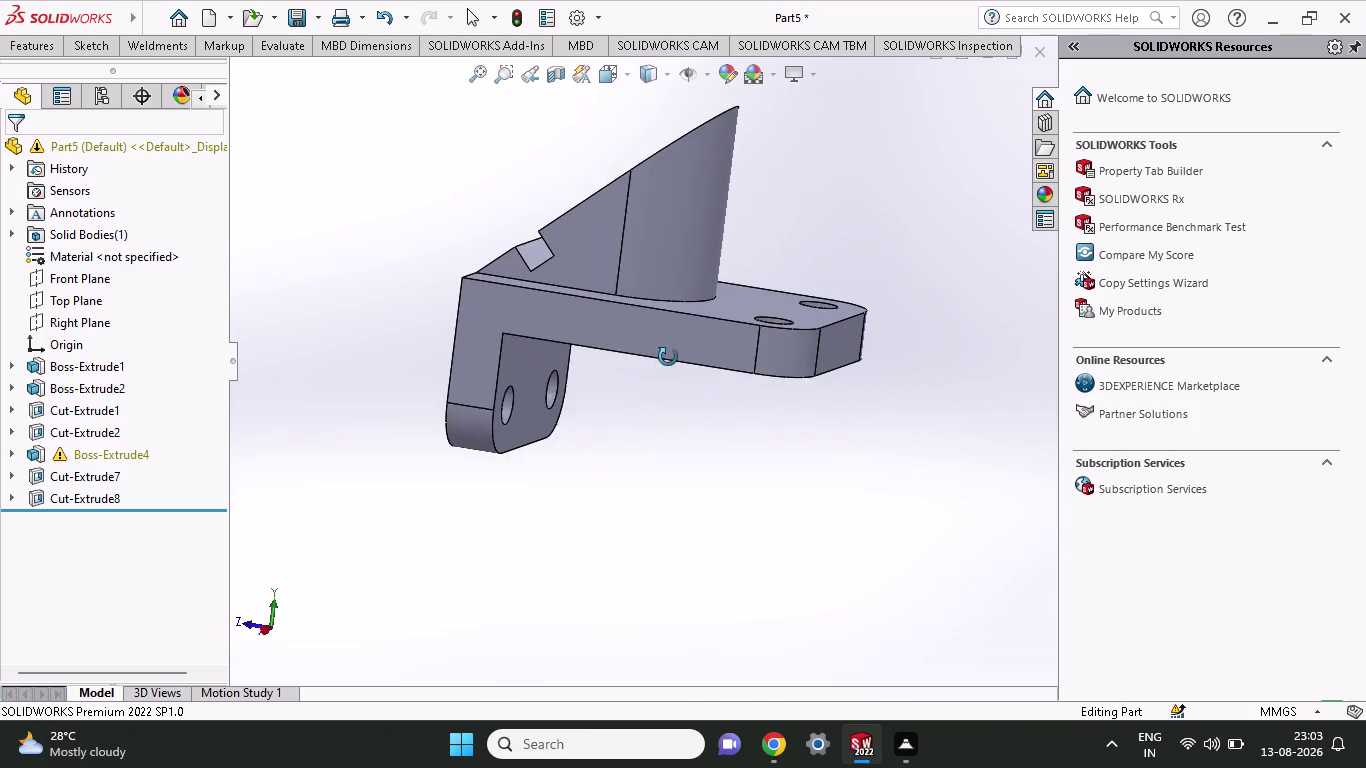
middle_drag(668, 357, 755, 337)
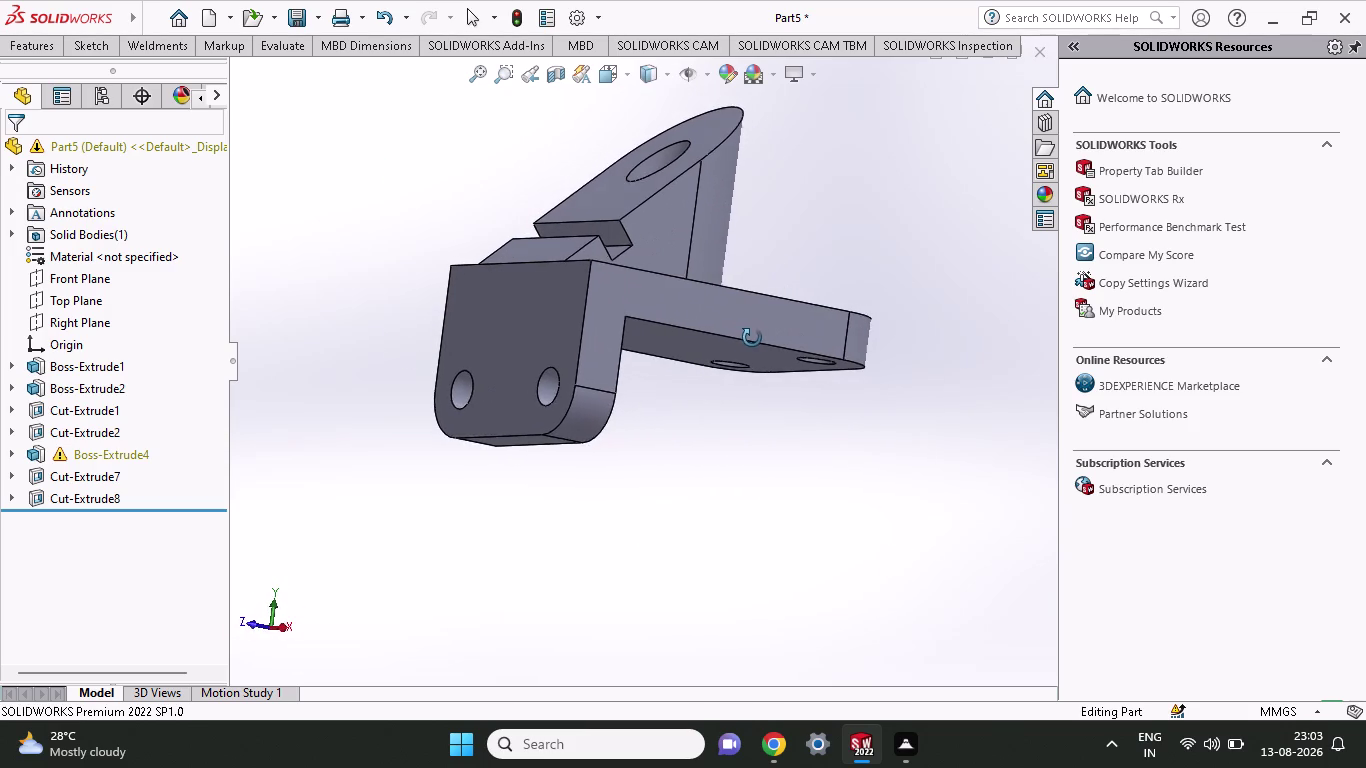
middle_drag(755, 337, 695, 348)
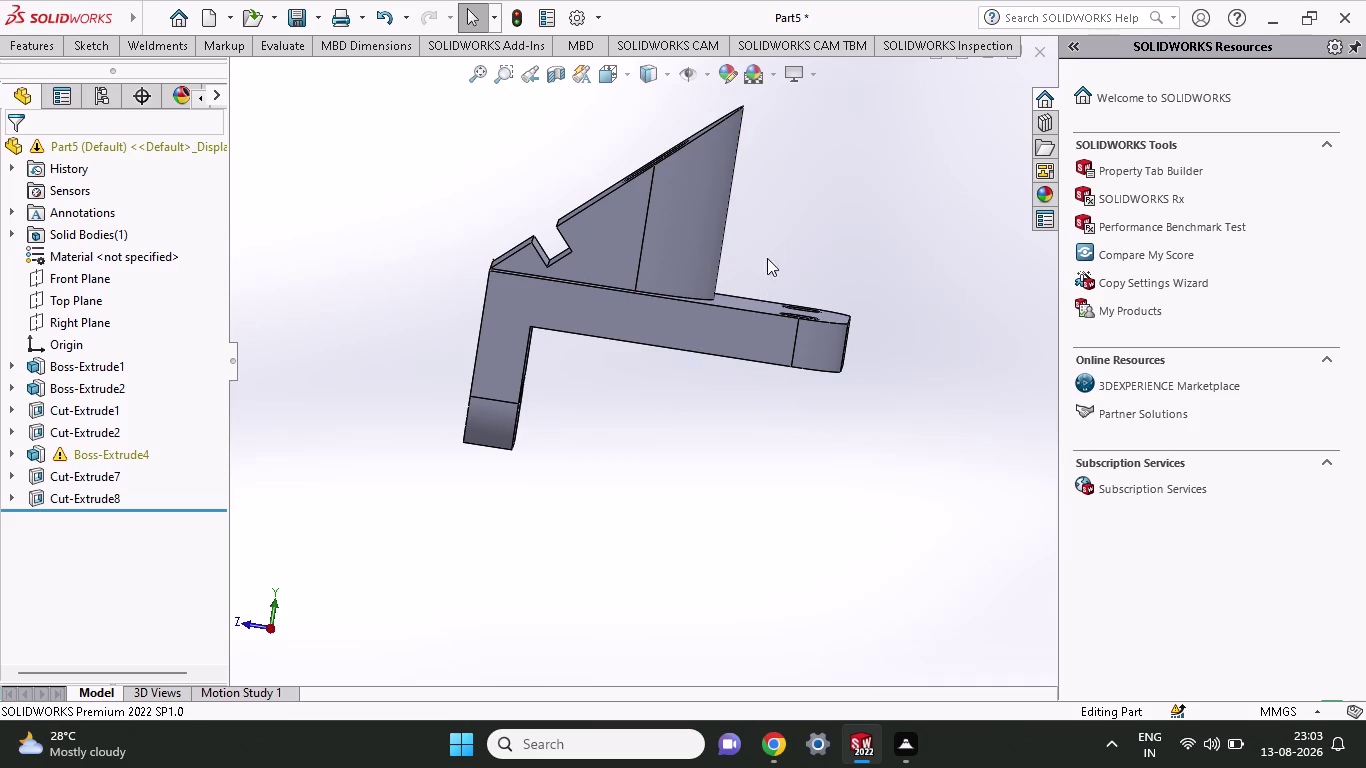
middle_drag(767, 218, 778, 182)
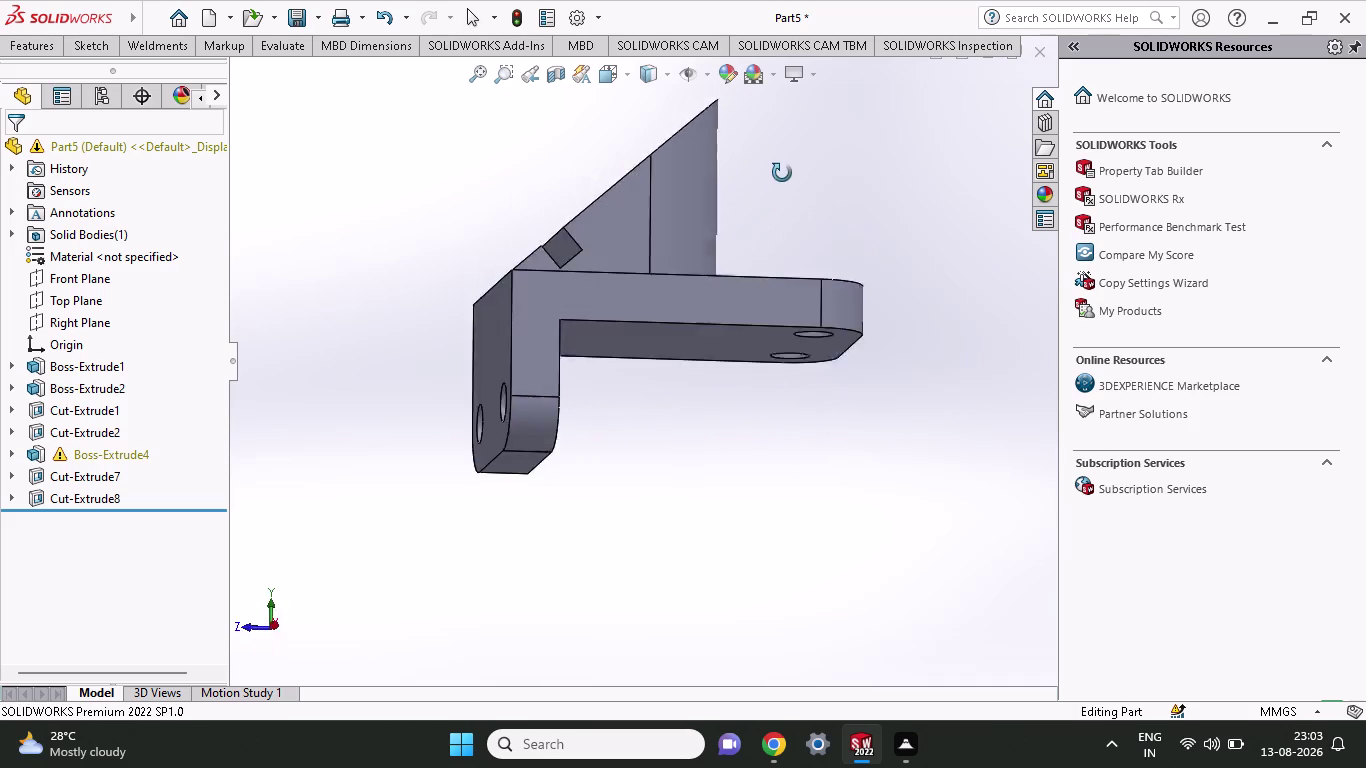
middle_drag(778, 182, 761, 279)
middle_drag(761, 274, 768, 244)
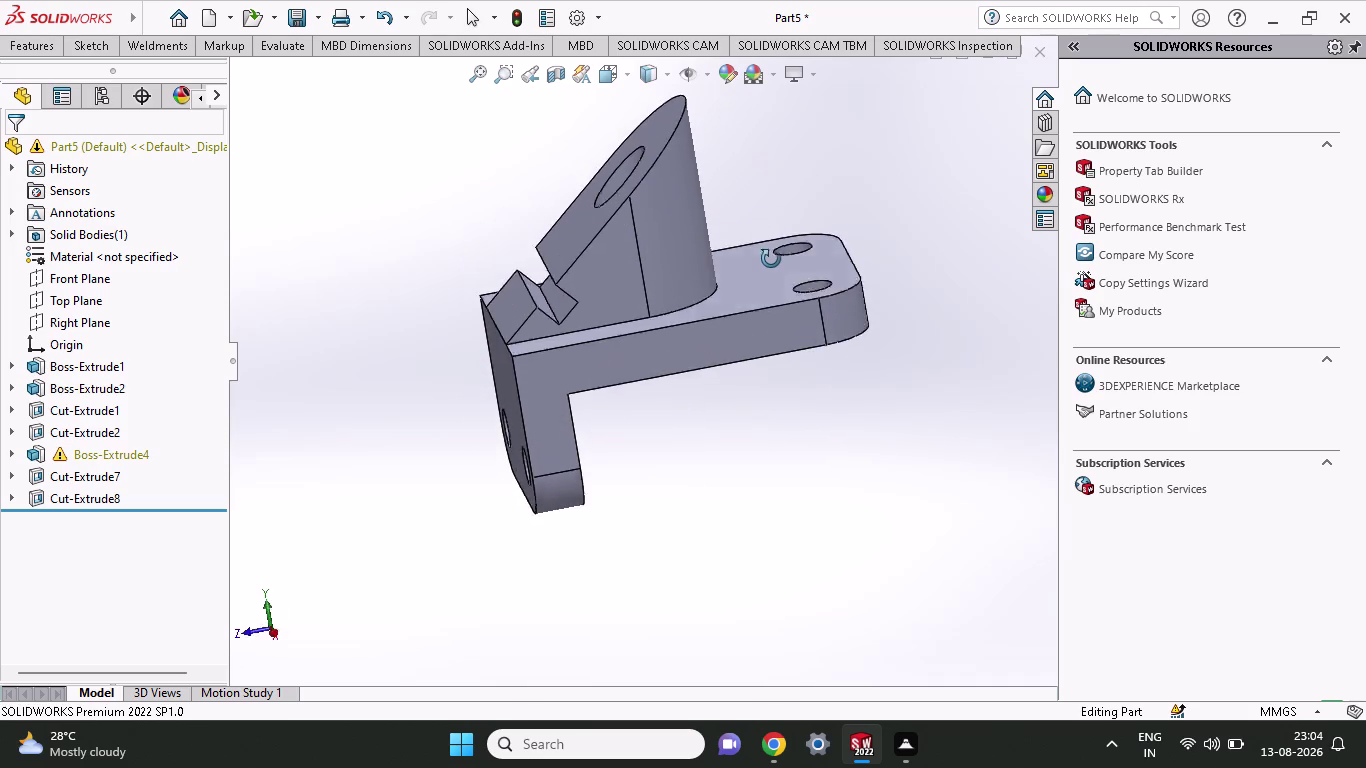
middle_drag(768, 244, 772, 278)
middle_click(772, 278)
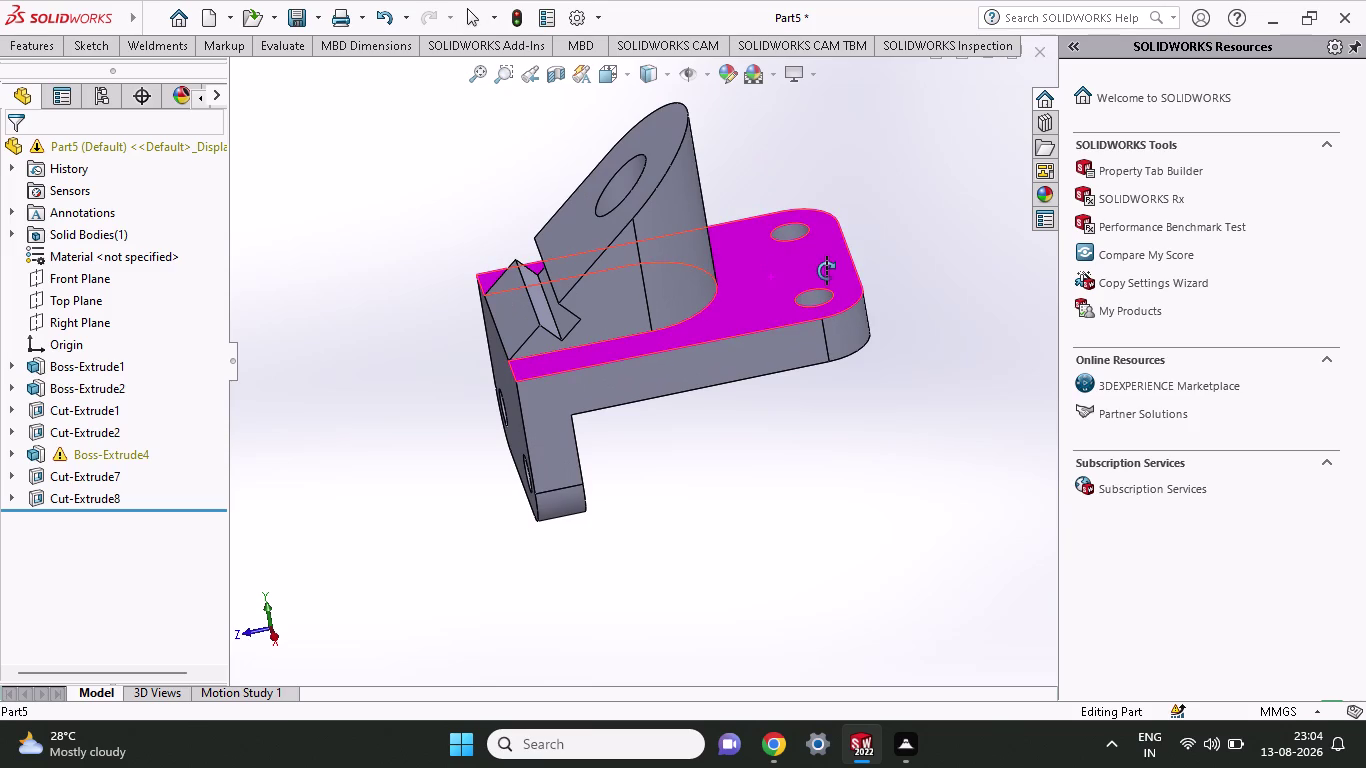
click(883, 146)
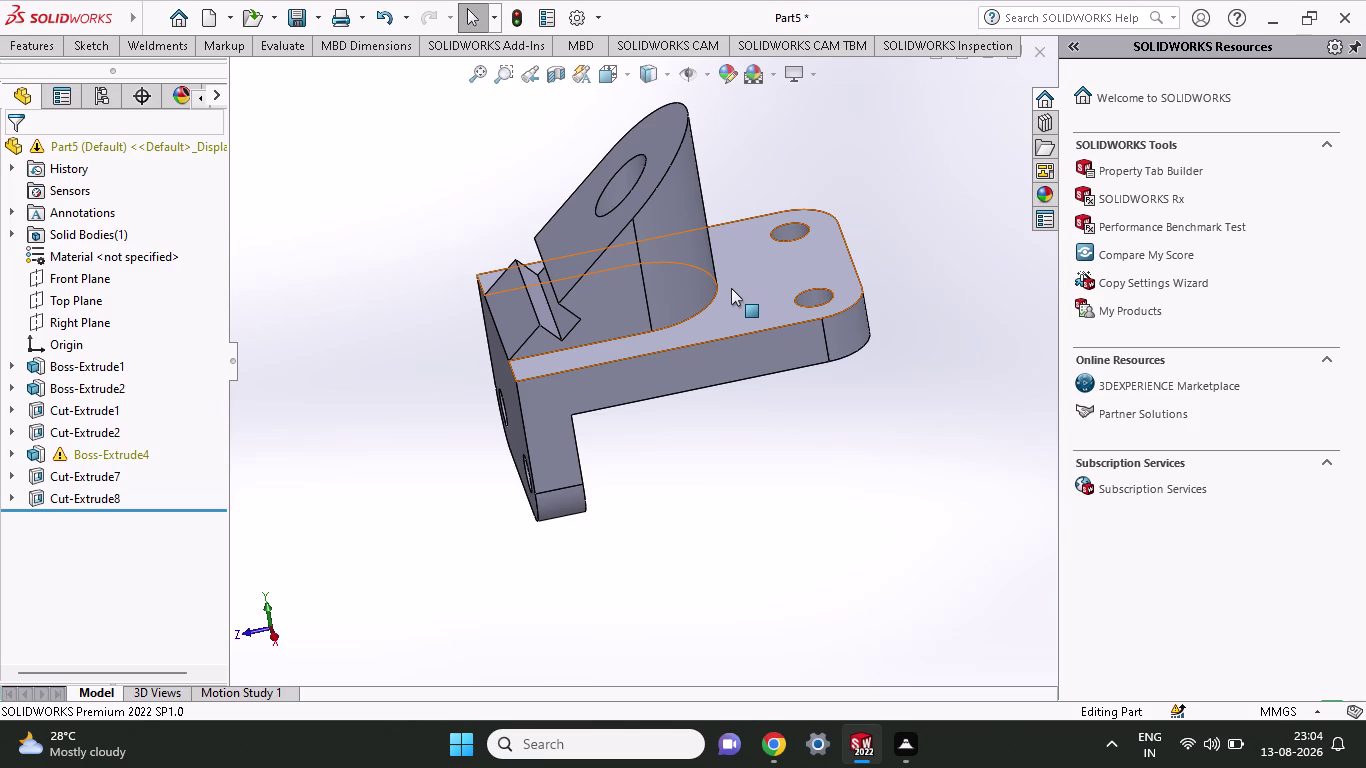
middle_drag(770, 156, 839, 195)
middle_drag(827, 198, 779, 270)
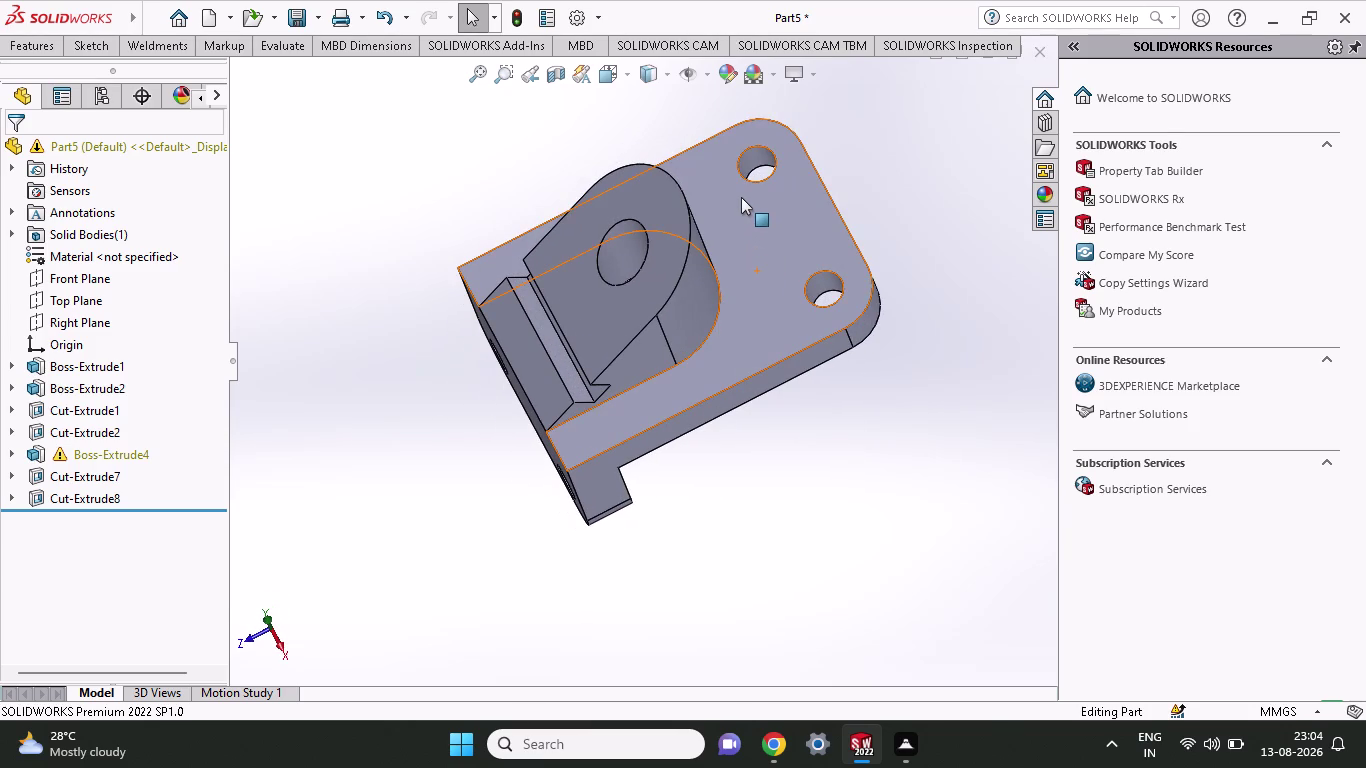
middle_drag(745, 187, 781, 152)
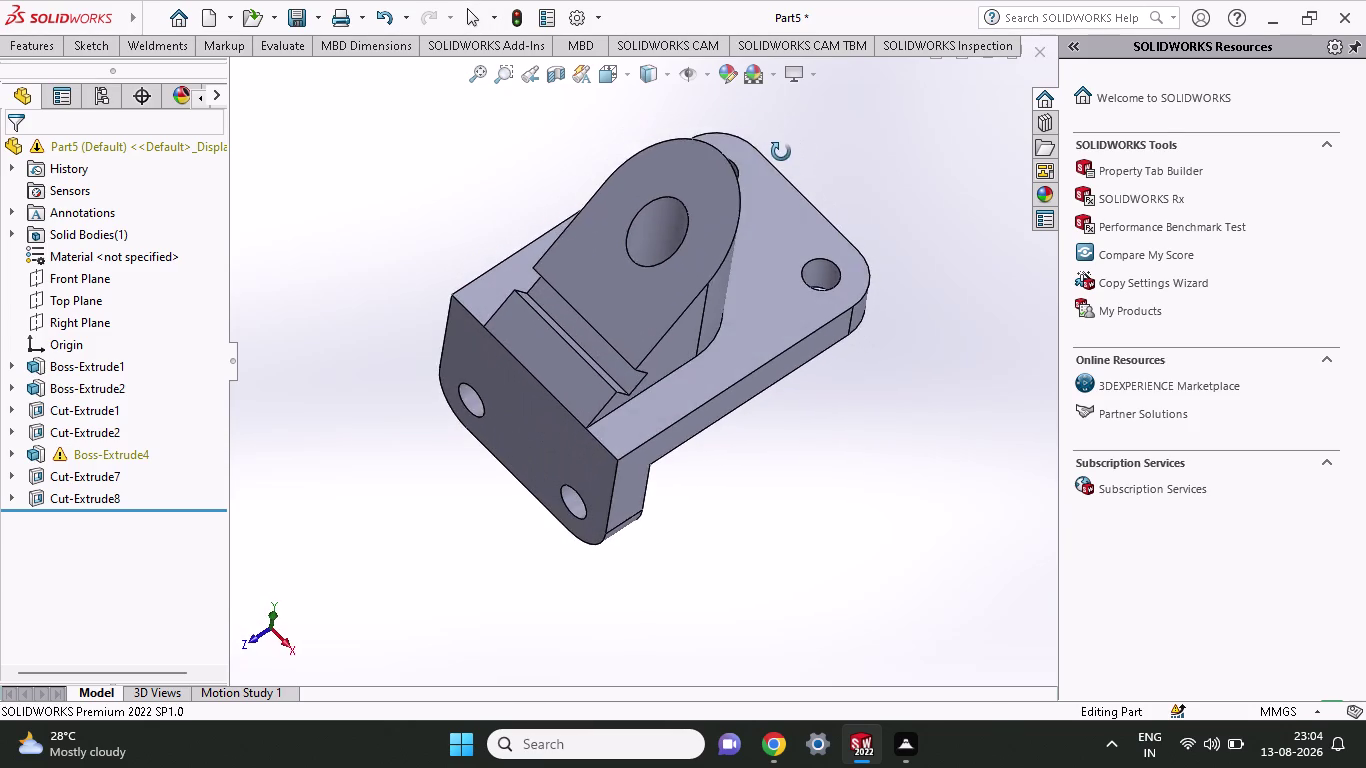
middle_drag(781, 152, 751, 136)
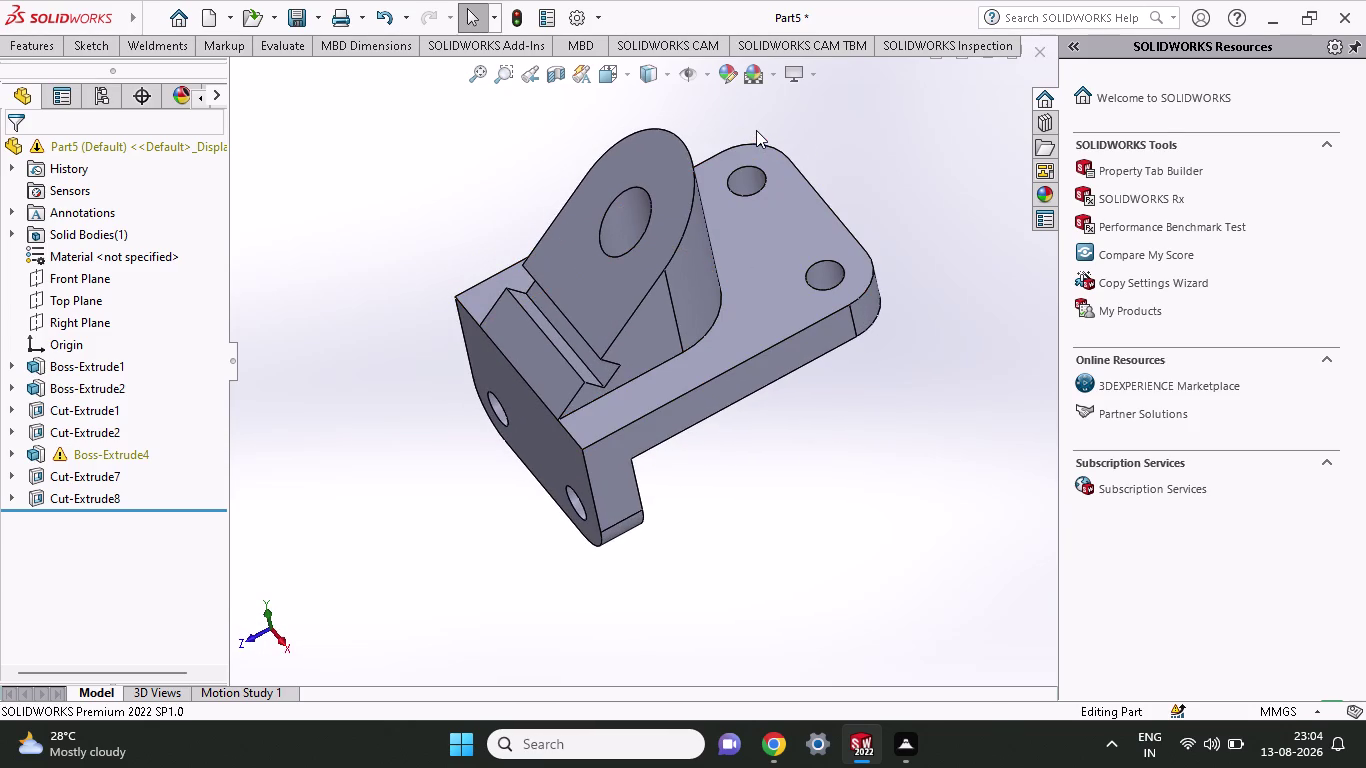